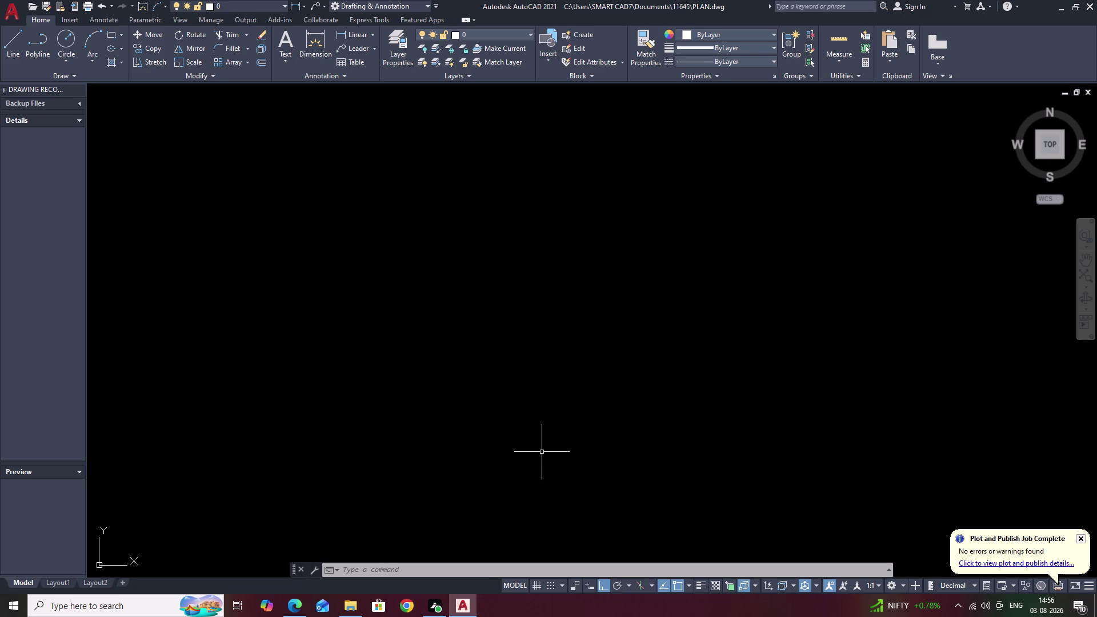
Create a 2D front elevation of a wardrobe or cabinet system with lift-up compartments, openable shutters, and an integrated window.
Dismiss the plot settings and draw a 5140-long horizontal top line.
key(space)
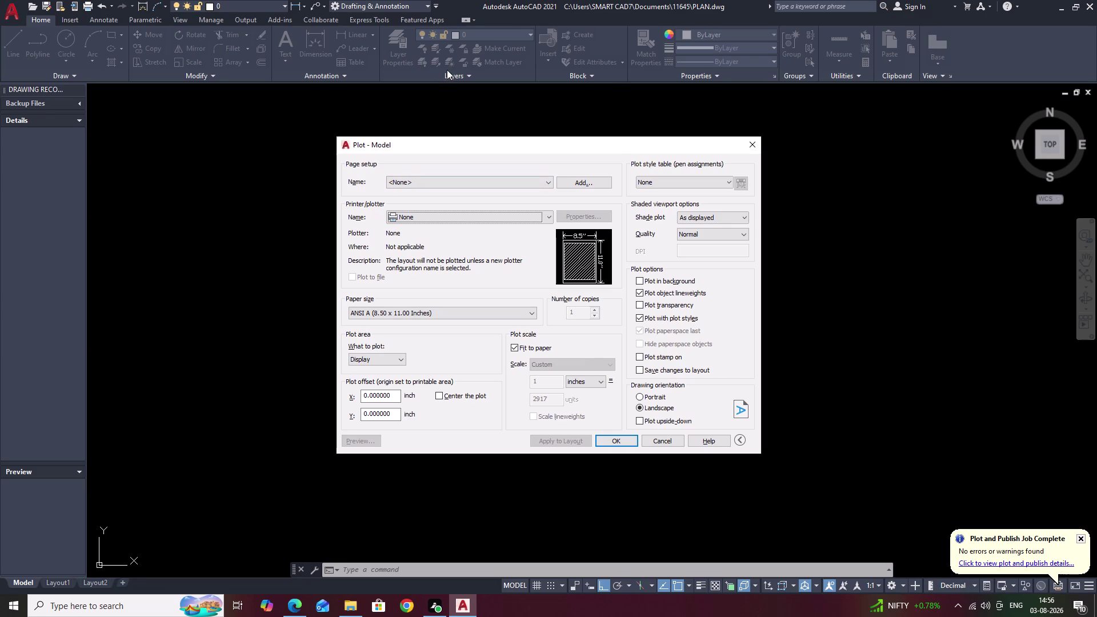
click(752, 149)
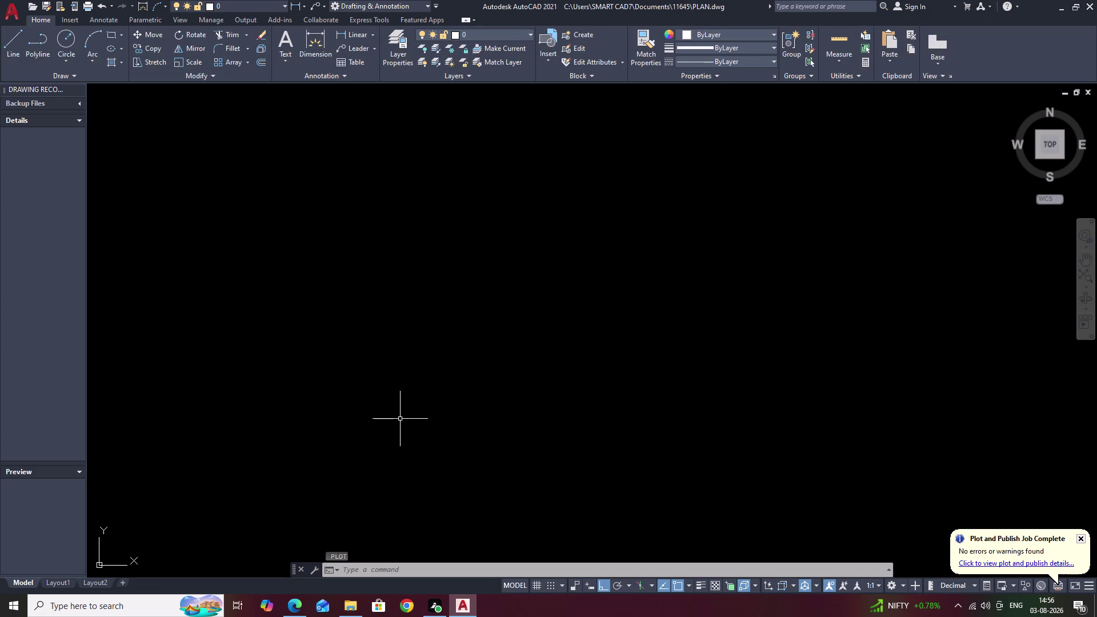
key(l)
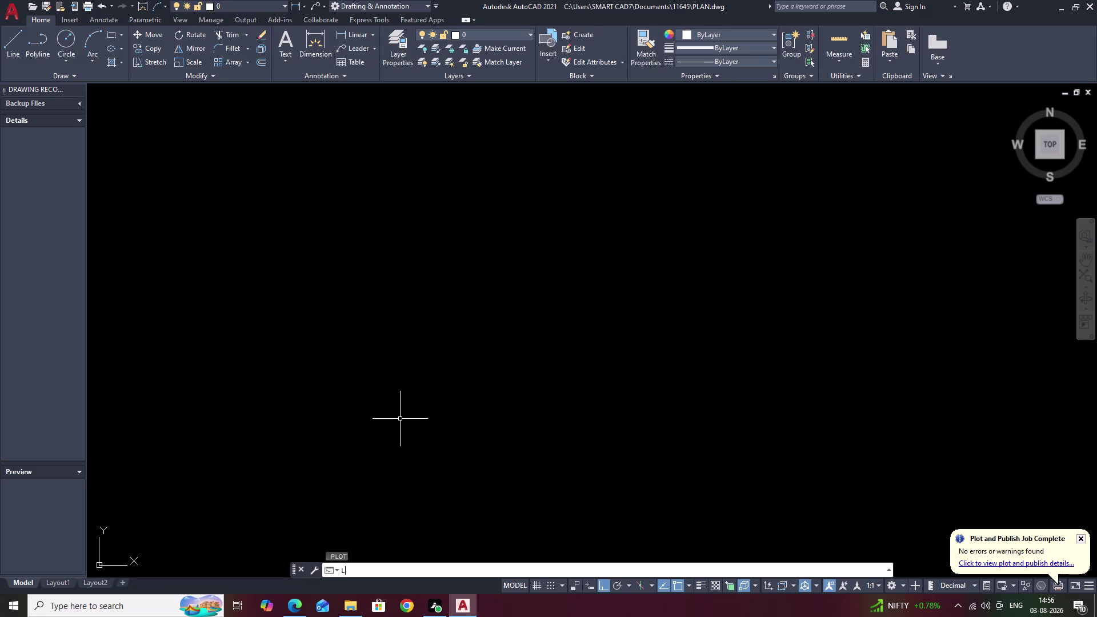
key(space)
click(374, 226)
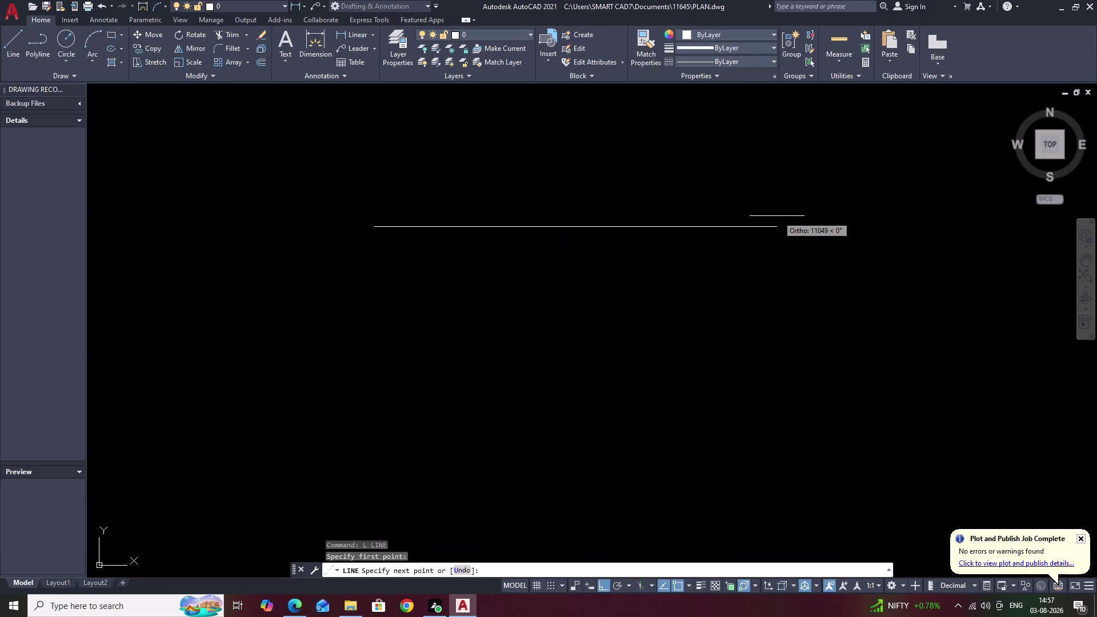
key(5)
text(1)
text(4)
key(0)
key(space)
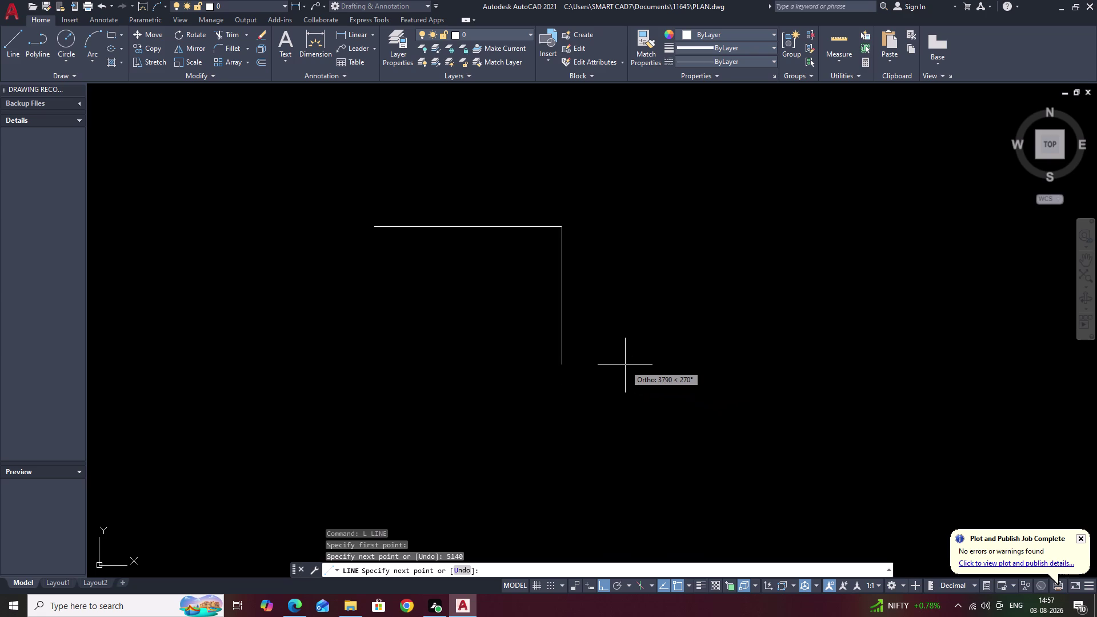
key(Escape)
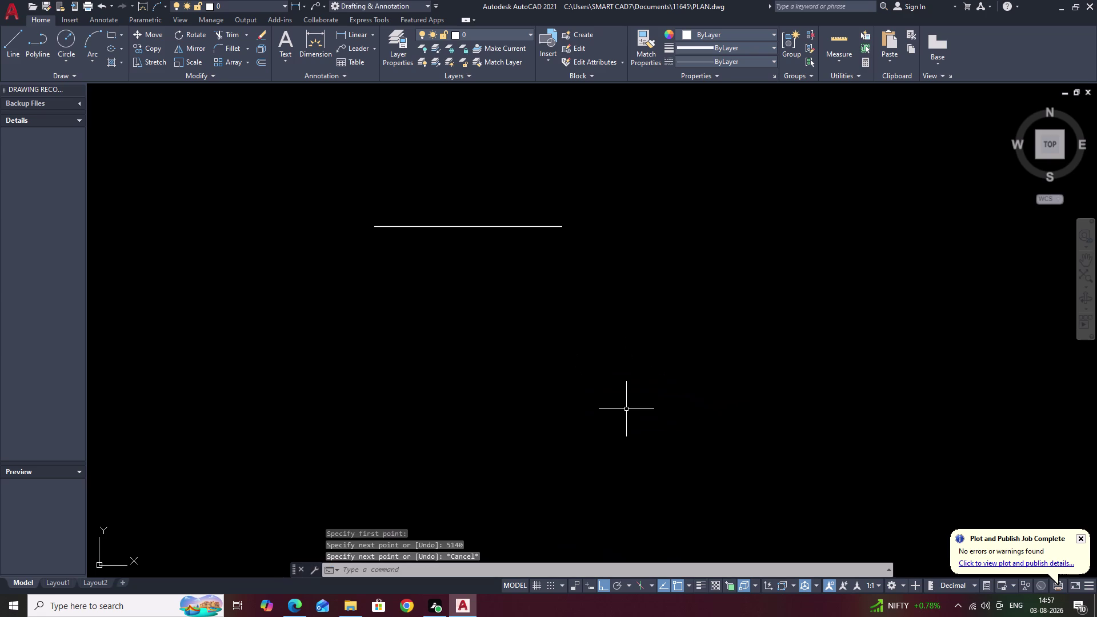
middle_drag(448, 280, 596, 357)
scroll(up, 3)
middle_drag(597, 324, 630, 269)
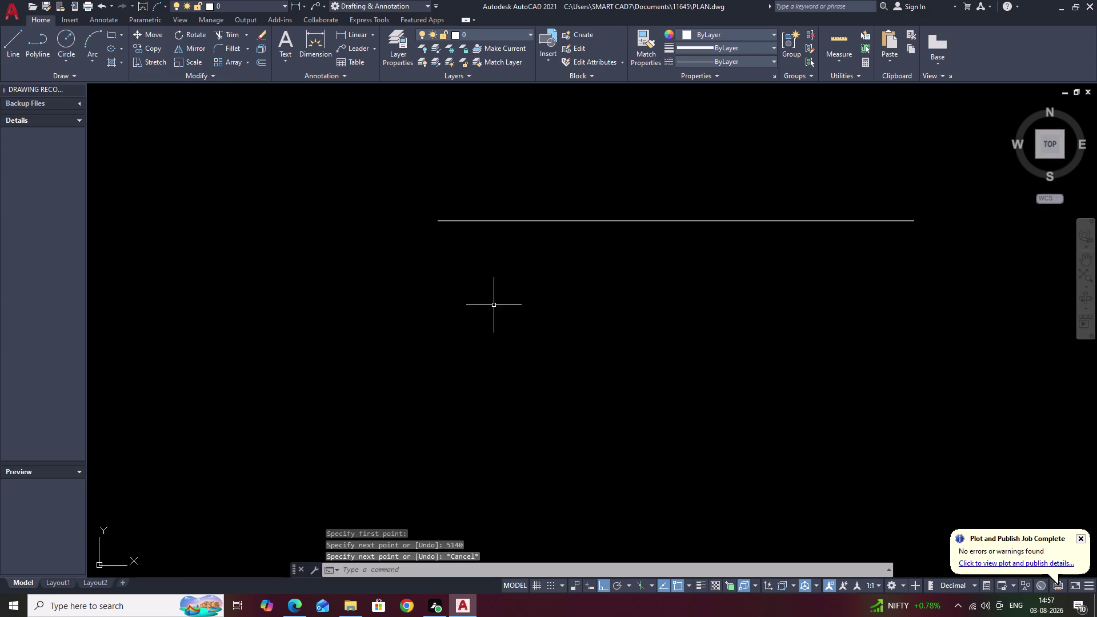
Place vertical construction lines at the left and right ends of the top line.
text(XL)
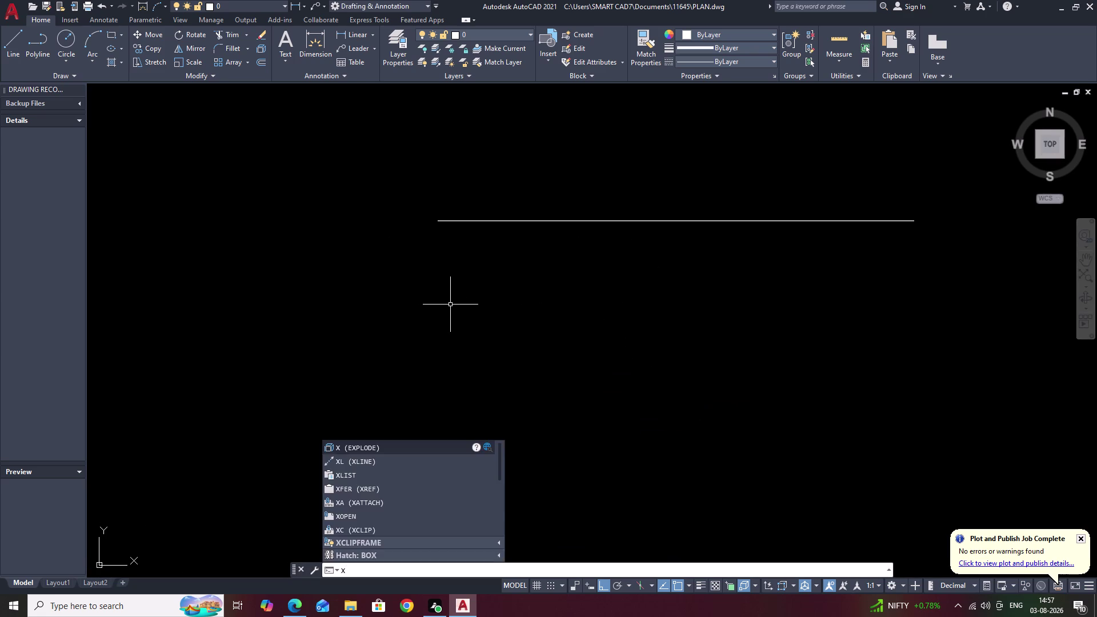
key(space)
key(v)
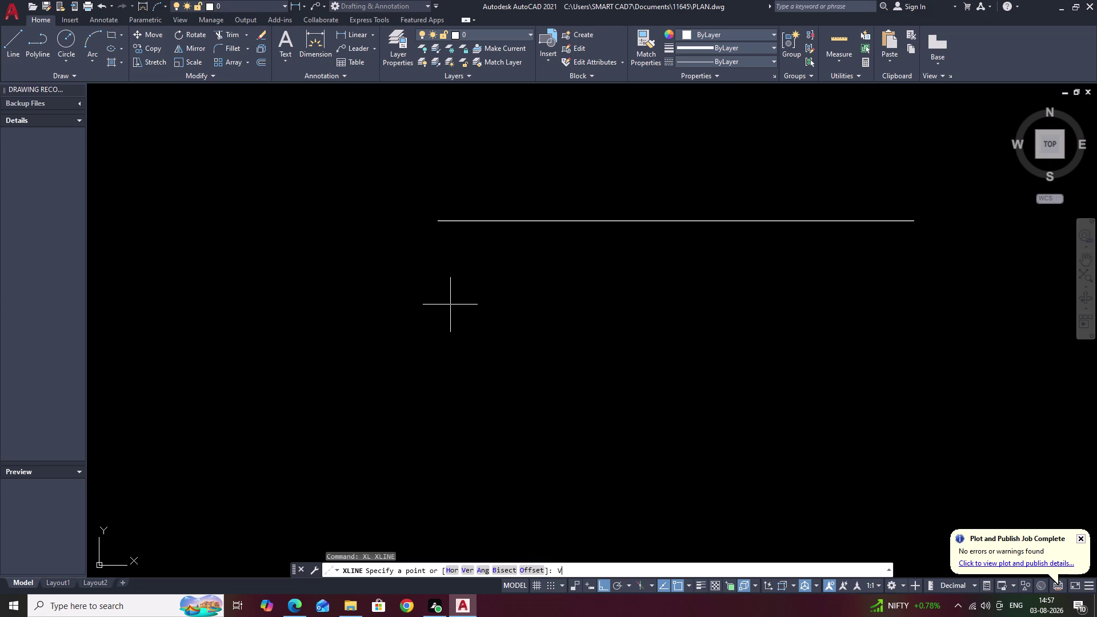
key(space)
click(439, 221)
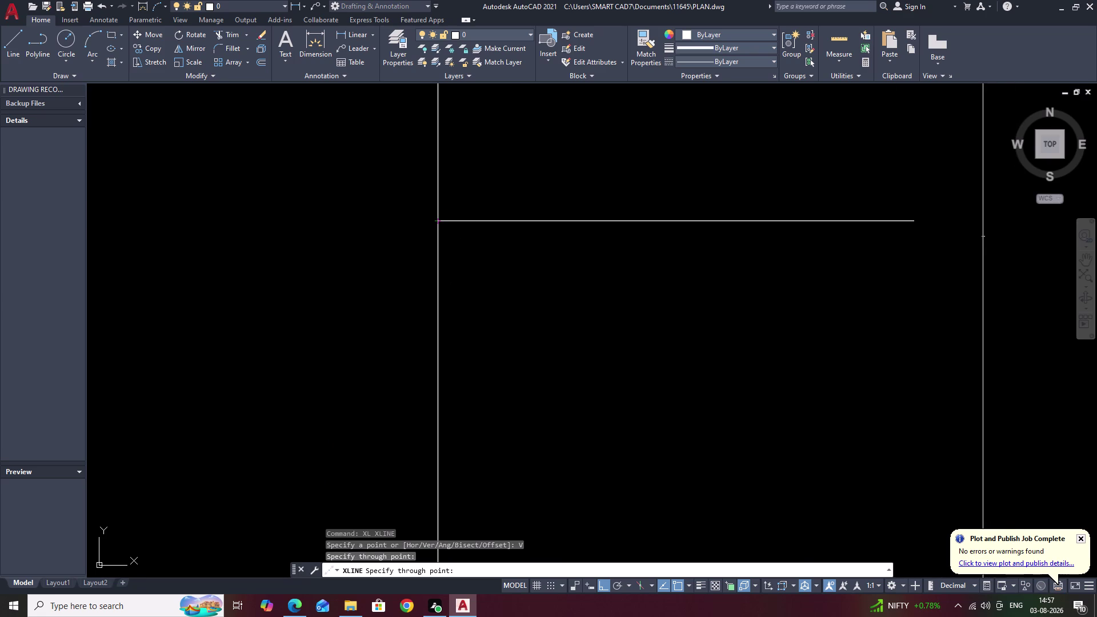
click(915, 222)
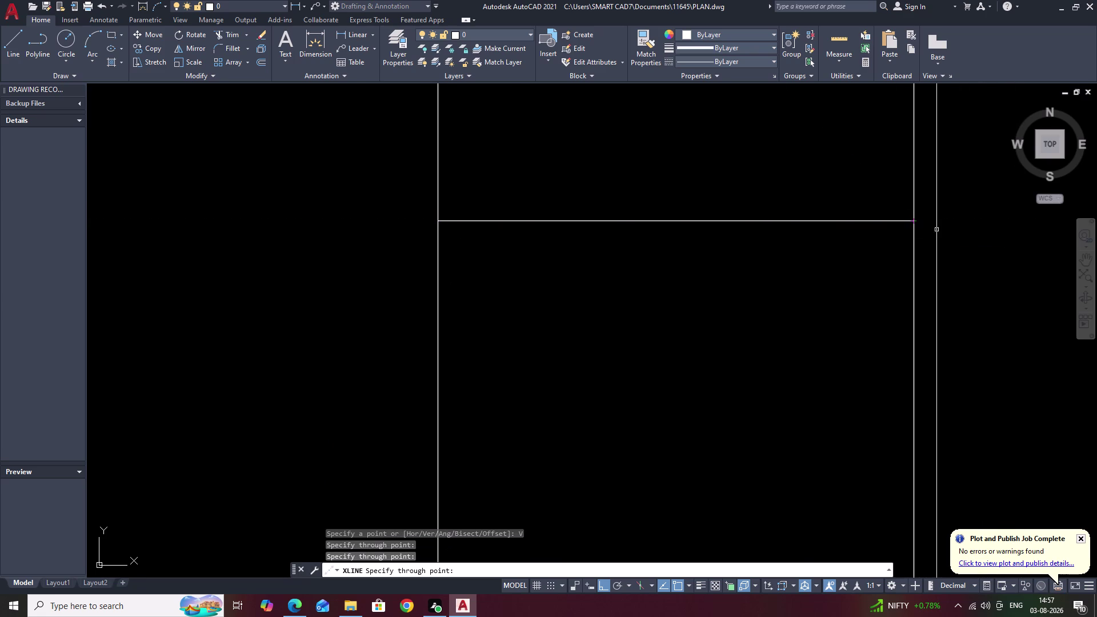
key(grave)
key(Escape)
key(Escape)
key(Escape)
Trim away the construction line parts above the top line.
text(TR)
key(space)
click(987, 184)
drag(984, 182, 971, 179)
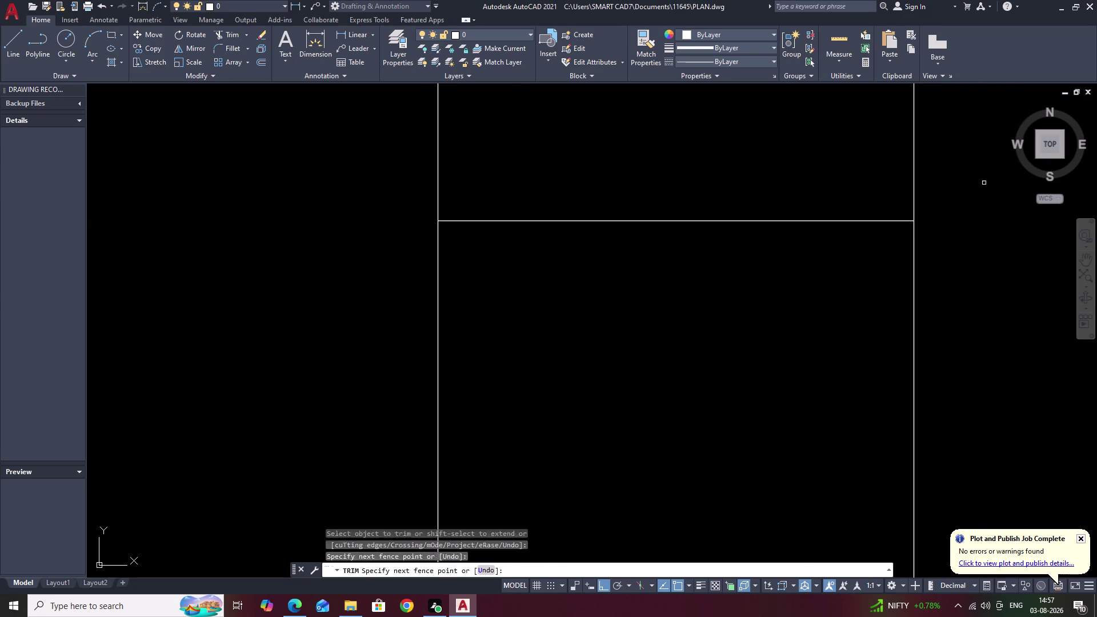
drag(970, 179, 513, 196)
drag(321, 169, 1006, 170)
scroll(down, 3)
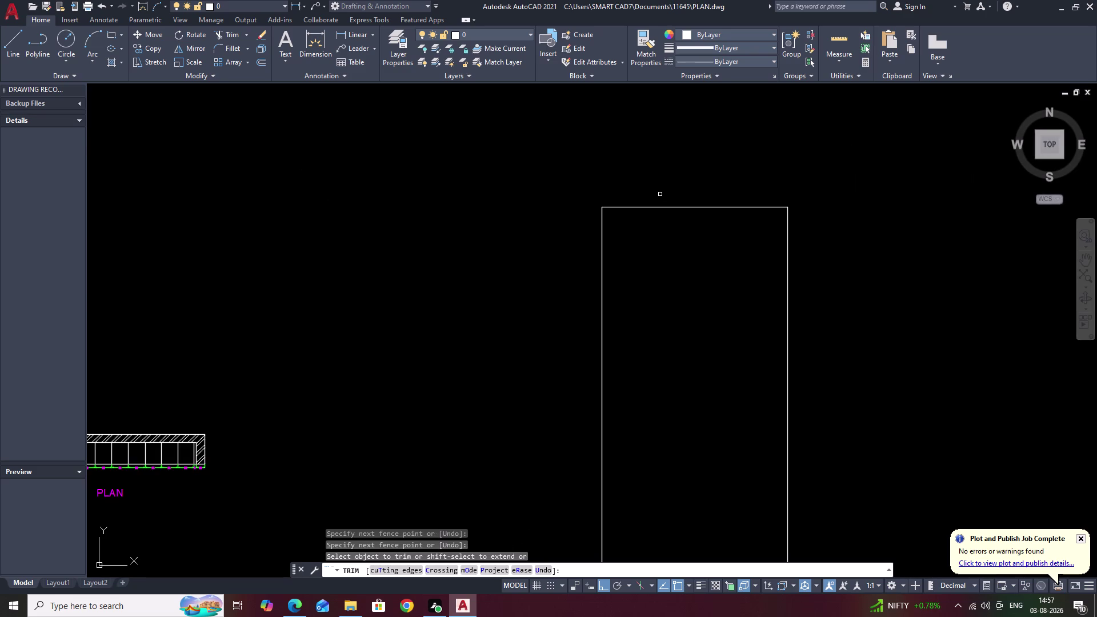
middle_drag(660, 195, 728, 160)
scroll(up, 3)
middle_drag(662, 201, 802, 218)
middle_drag(794, 221, 773, 285)
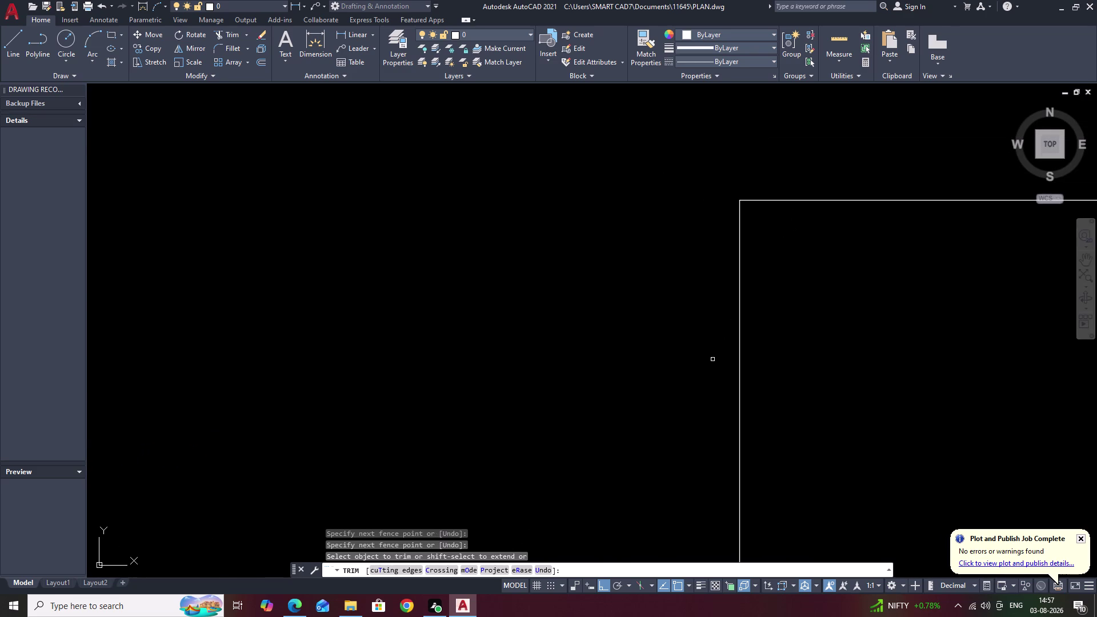
key(Escape)
Add a horizontal construction line below to close the bottom of the outline.
key(o)
scroll(down, 3)
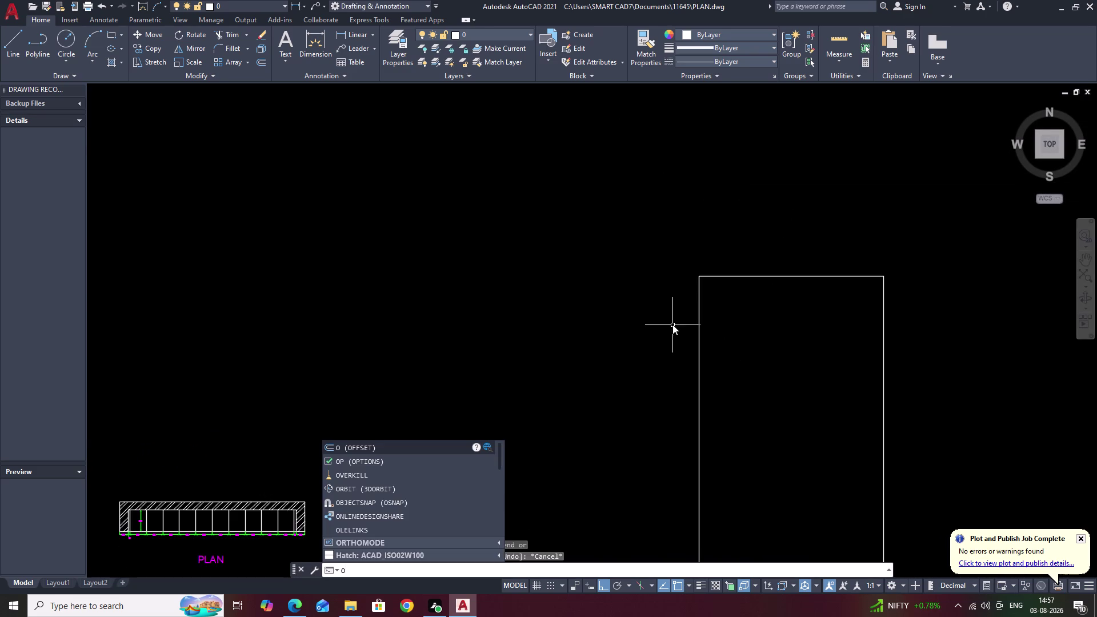
middle_drag(806, 362, 751, 294)
key(Escape)
scroll(up, 3)
middle_drag(747, 363, 745, 359)
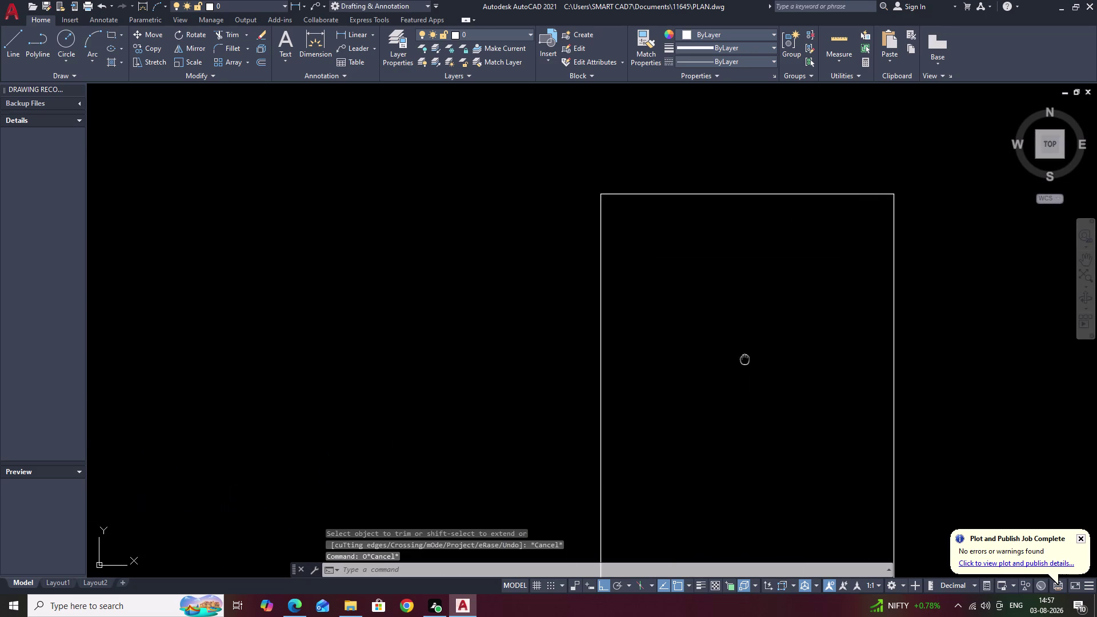
middle_drag(745, 359, 695, 288)
key(x)
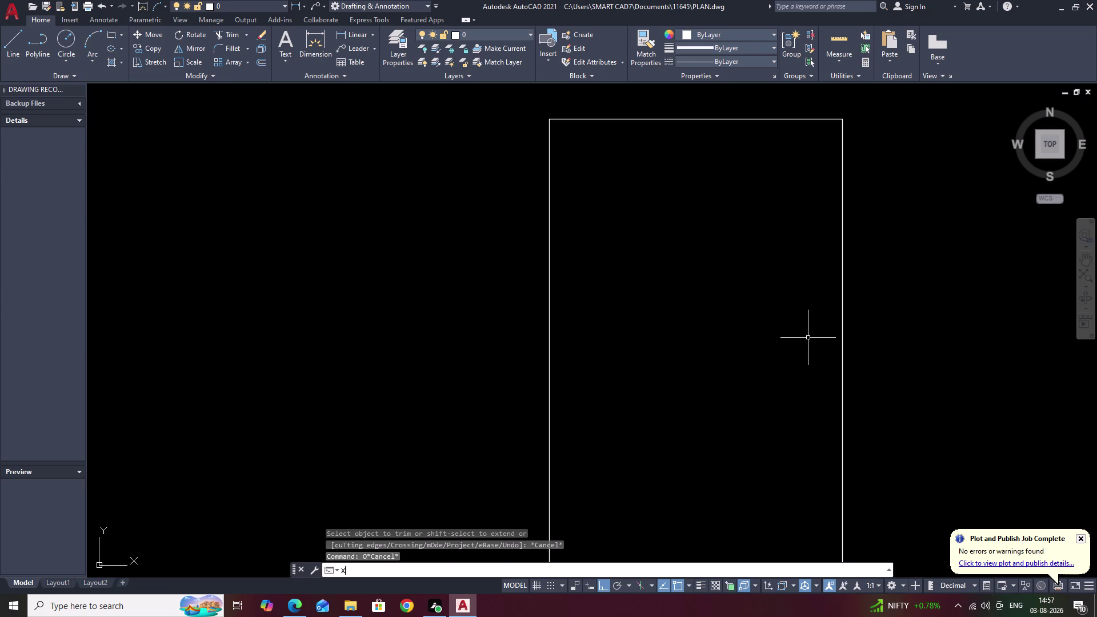
text(L H)
key(space)
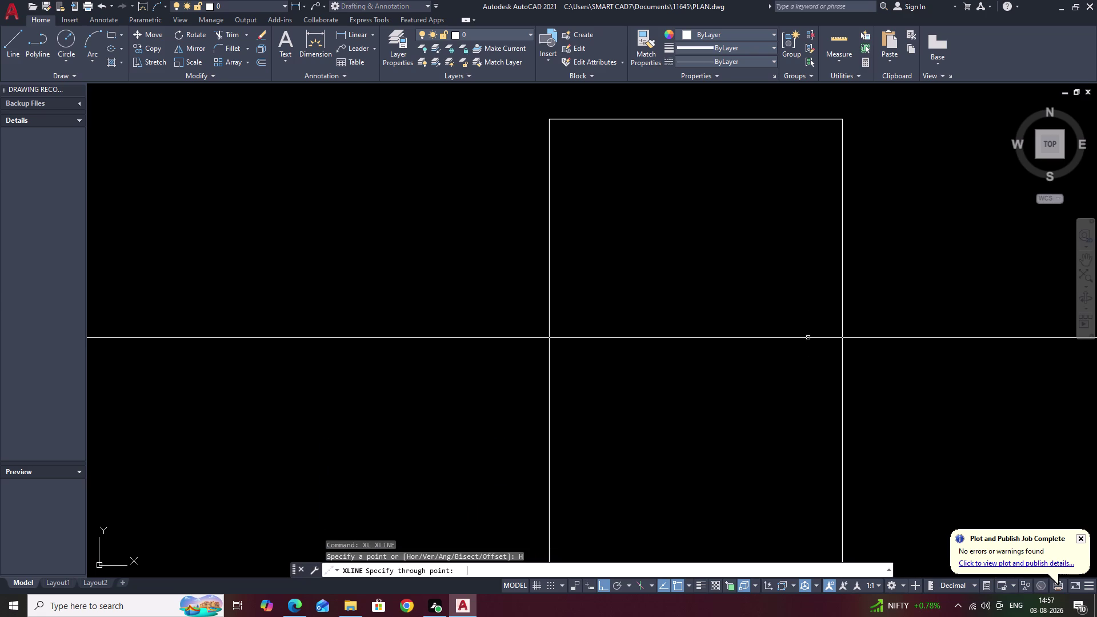
click(749, 480)
key(Escape)
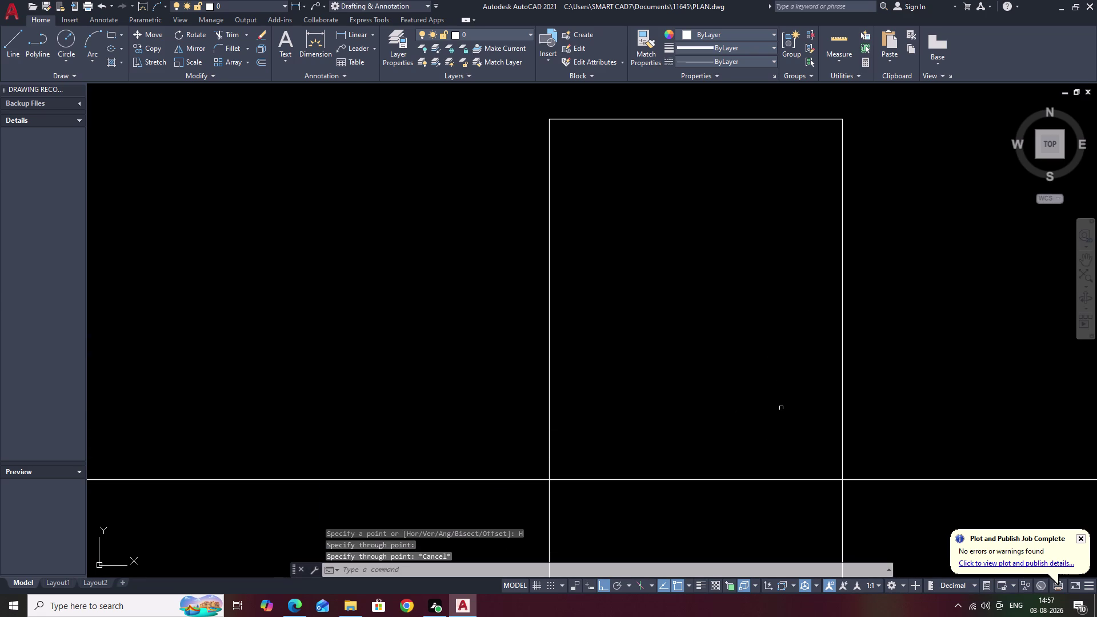
Trim the overhanging ends below the bottom line to leave a closed rectangle.
text(TR)
key(space)
drag(937, 503, 810, 510)
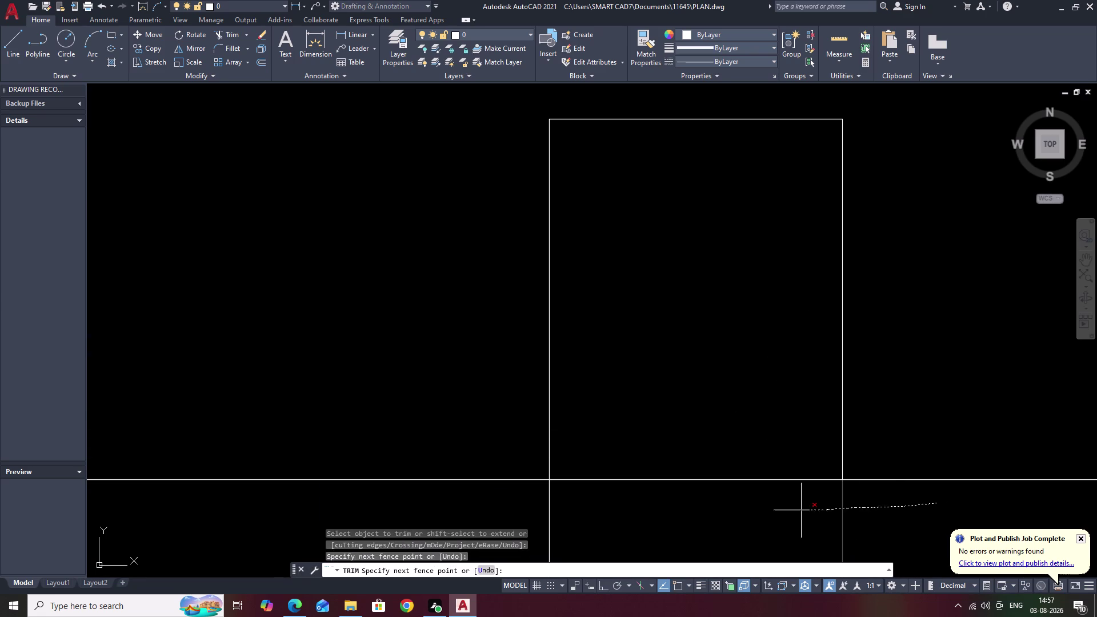
drag(809, 511, 682, 501)
drag(637, 497, 620, 496)
drag(1045, 416, 975, 496)
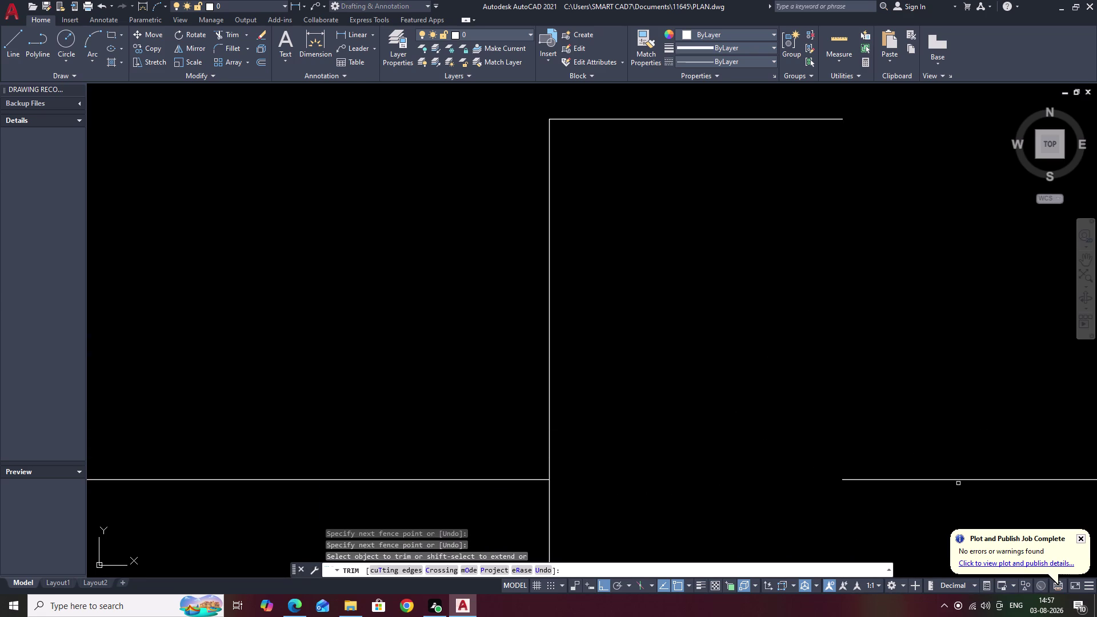
key(ctrl+z)
drag(936, 414, 868, 522)
drag(852, 523, 841, 522)
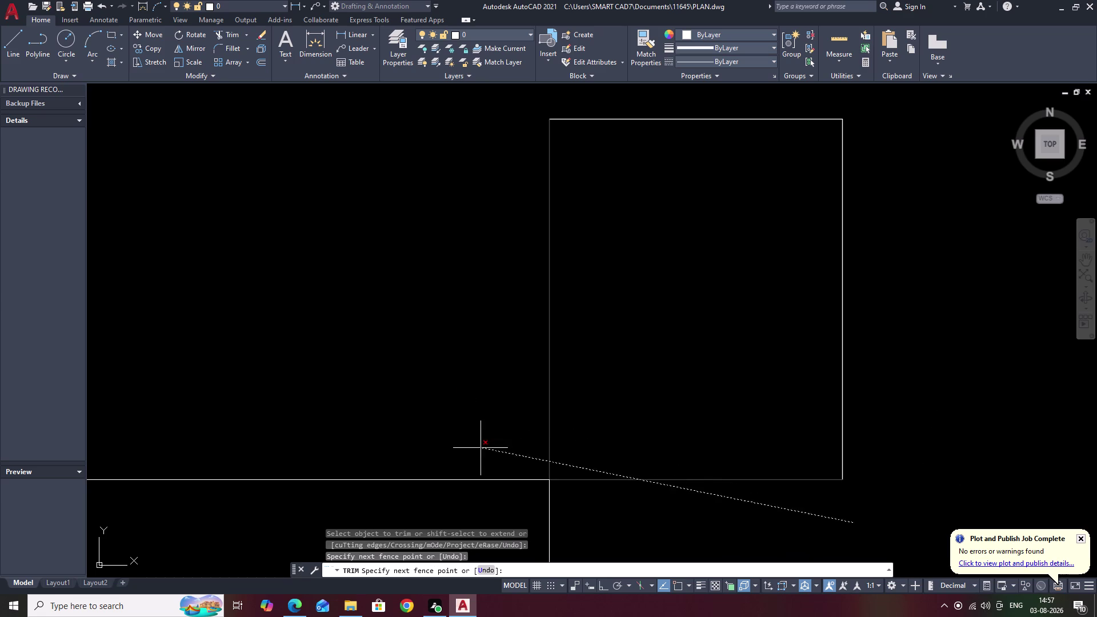
click(901, 508)
drag(330, 366, 632, 546)
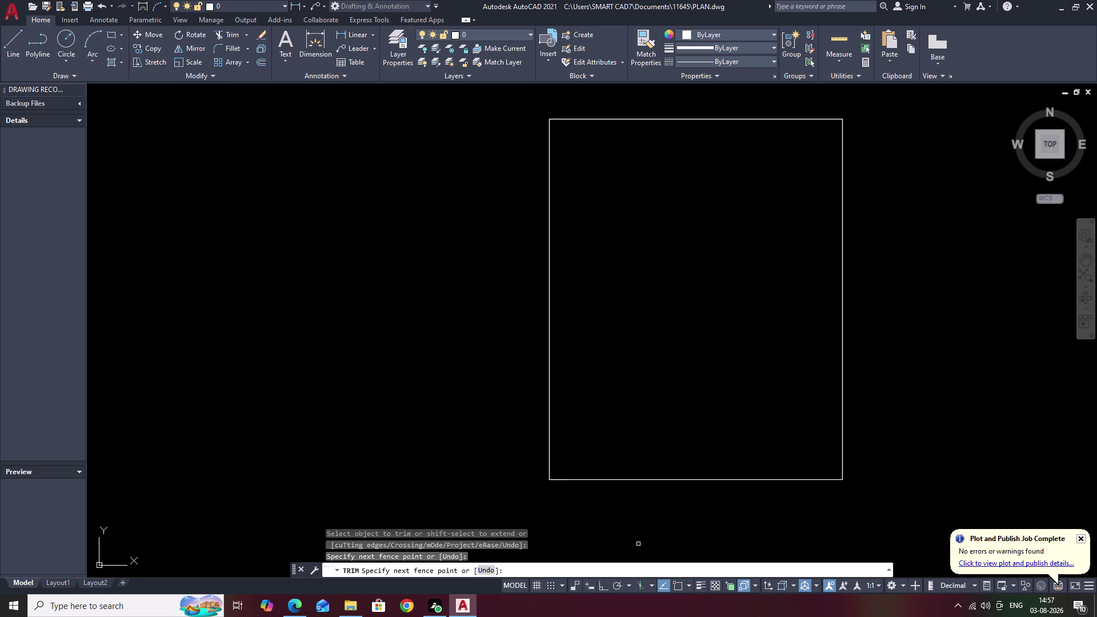
scroll(down, 3)
key(Escape)
scroll(up, 3)
middle_drag(658, 313, 715, 312)
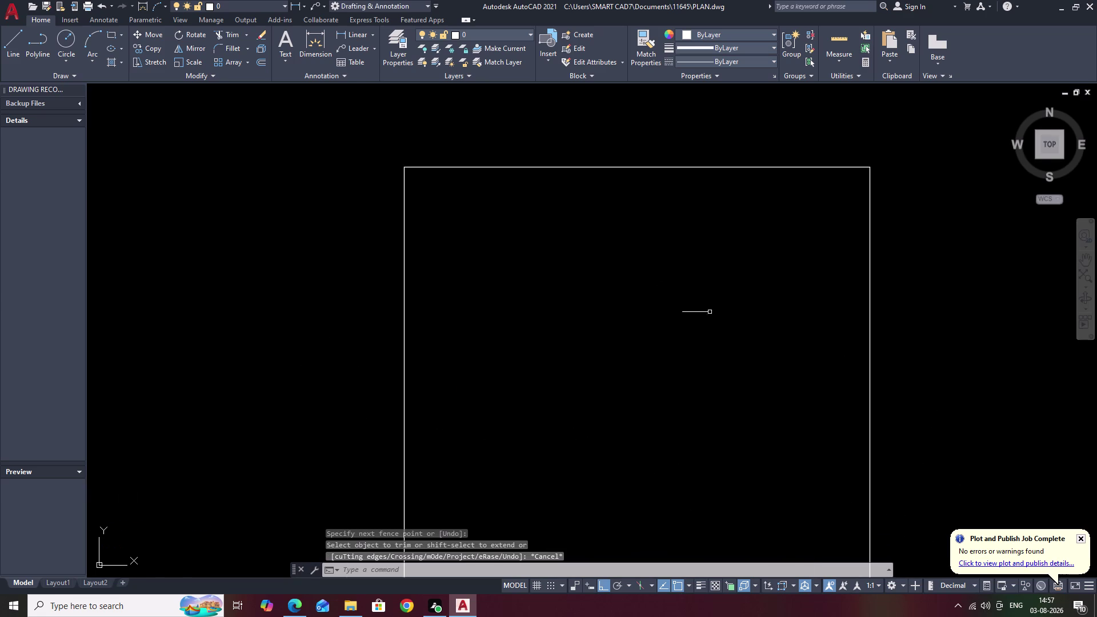
middle_drag(658, 287, 675, 399)
middle_drag(555, 312, 619, 376)
key(Escape)
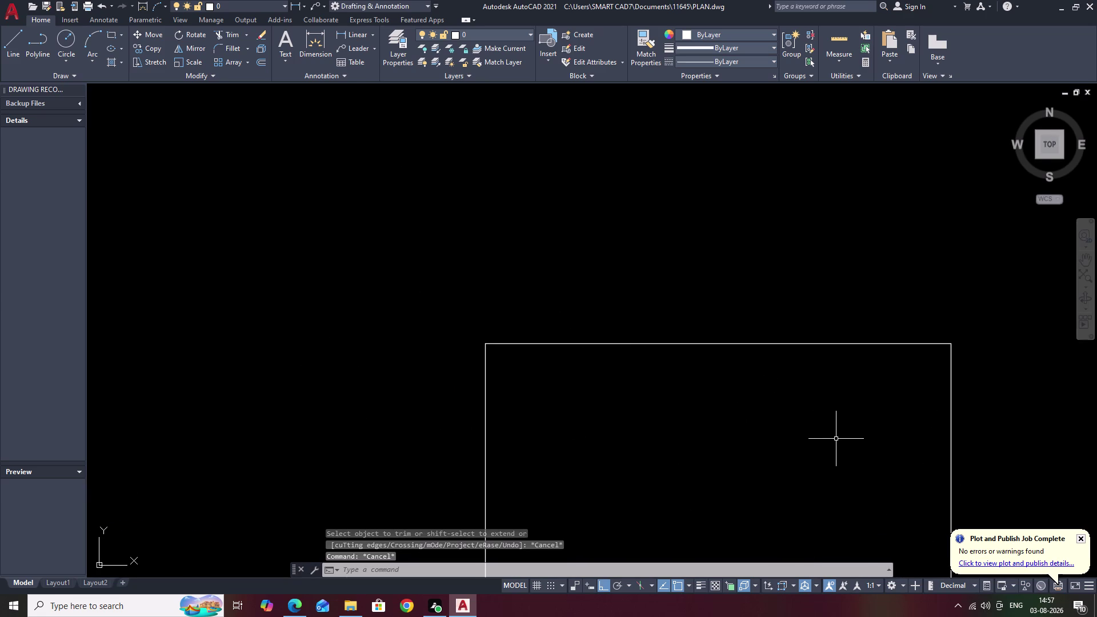
key(o)
key(space)
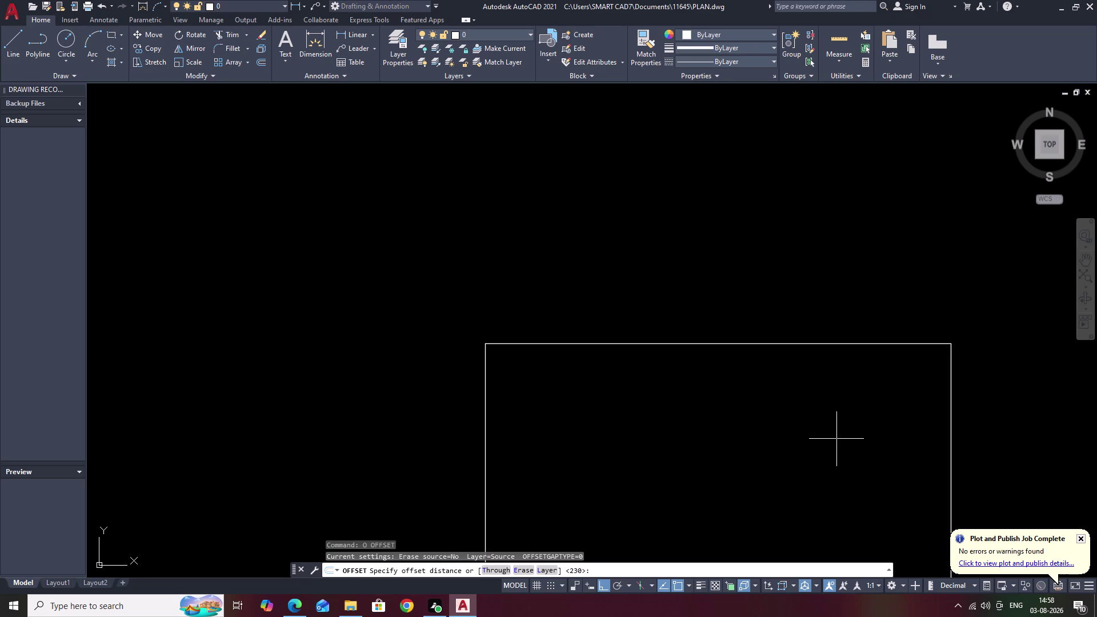
Offset the rectangle's right and left sides outward by 50.
text(50)
key(space)
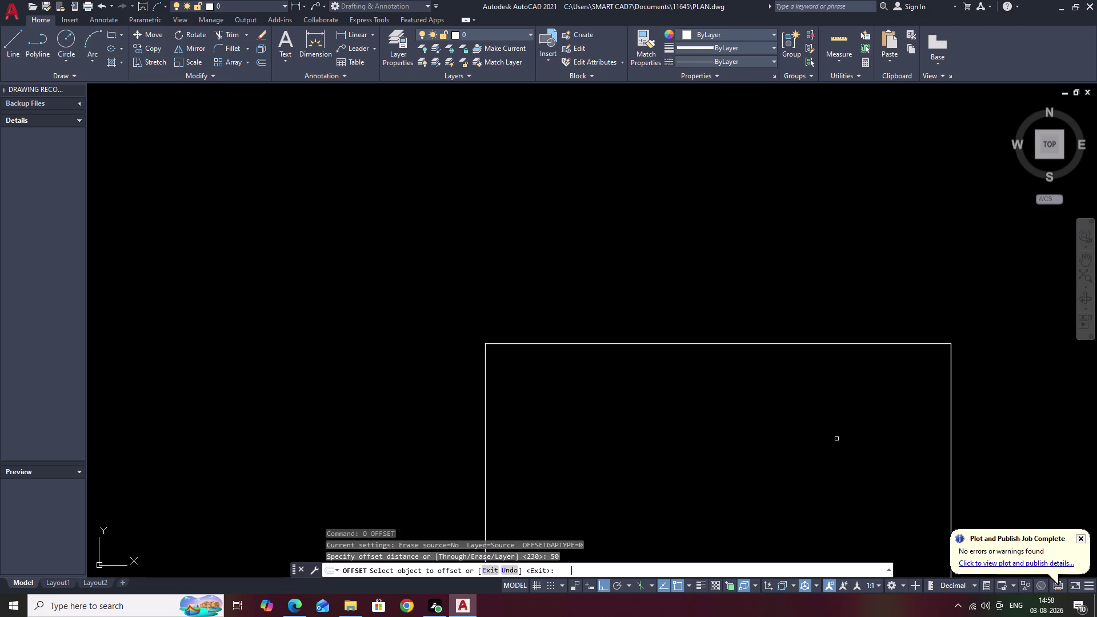
click(951, 395)
click(1026, 405)
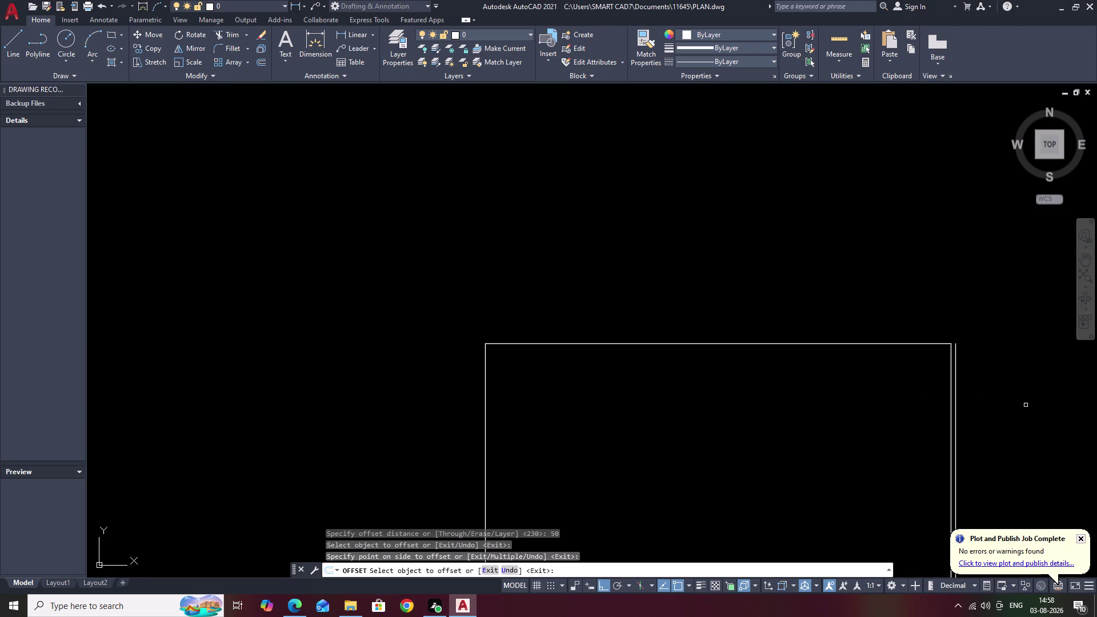
click(485, 391)
click(392, 393)
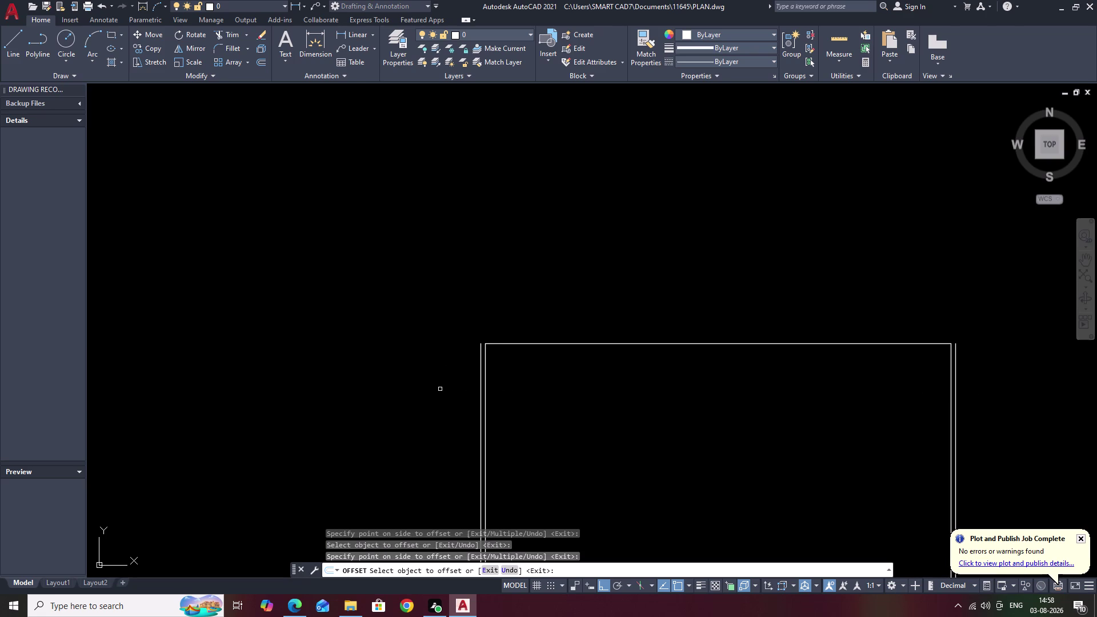
key(space)
Offset the rectangle's right and left sides outward by 230.
key(space)
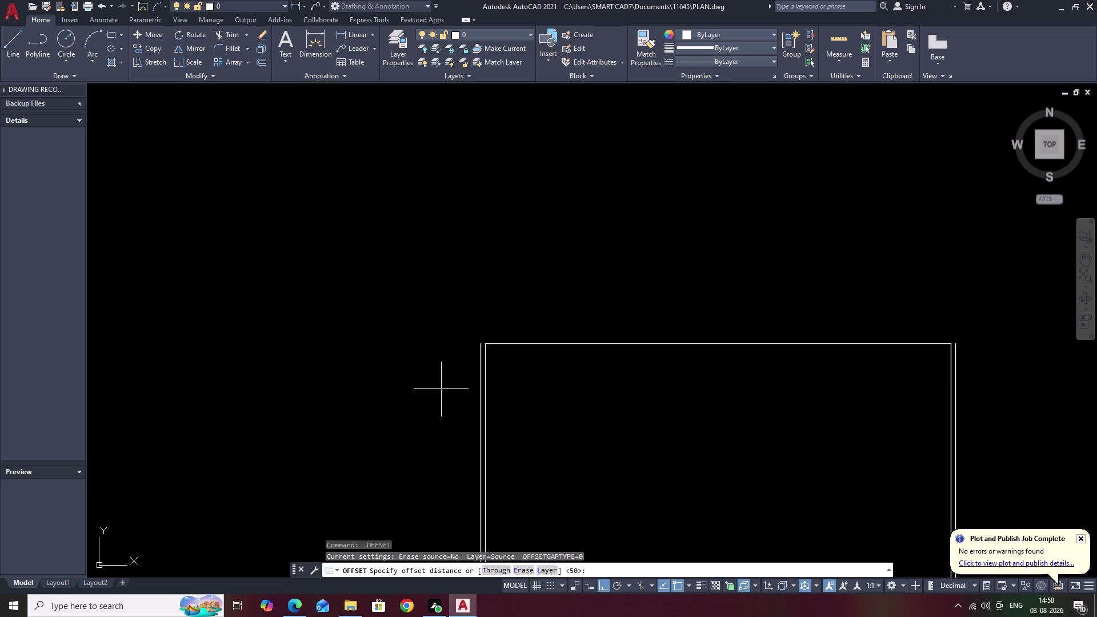
text(23)
text(0)
key(space)
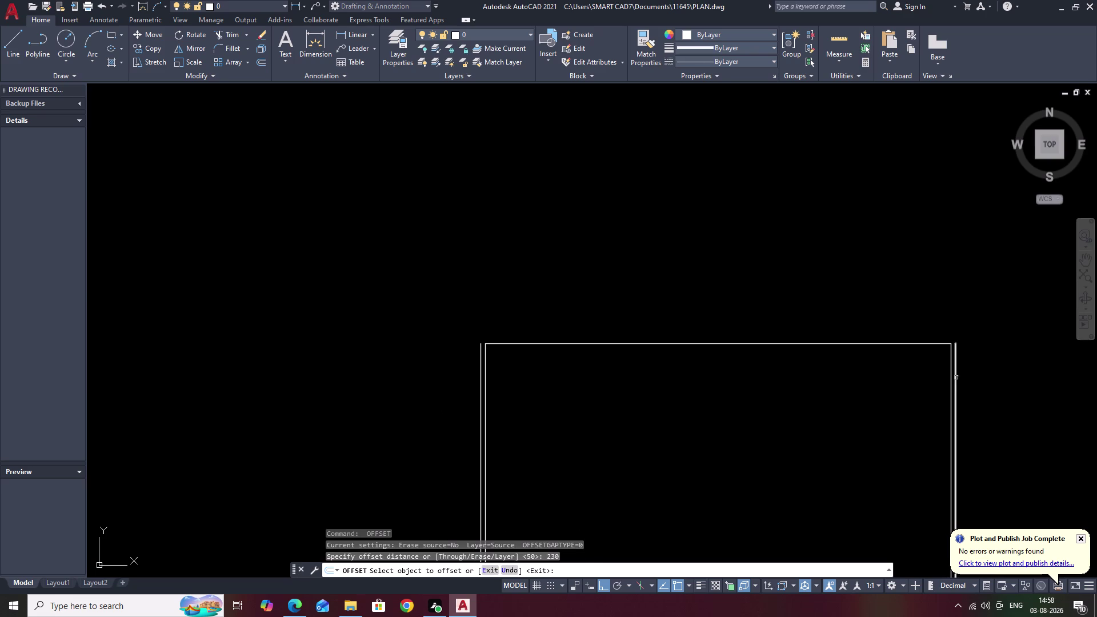
click(956, 377)
click(1086, 402)
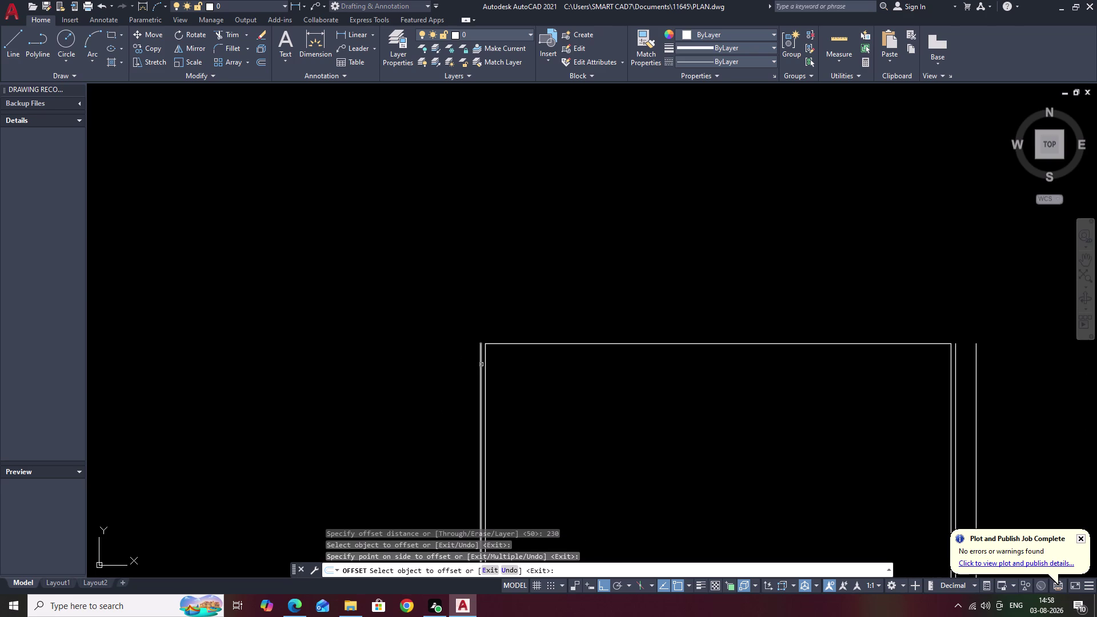
click(480, 364)
click(412, 368)
scroll(down, 3)
middle_drag(523, 426, 537, 398)
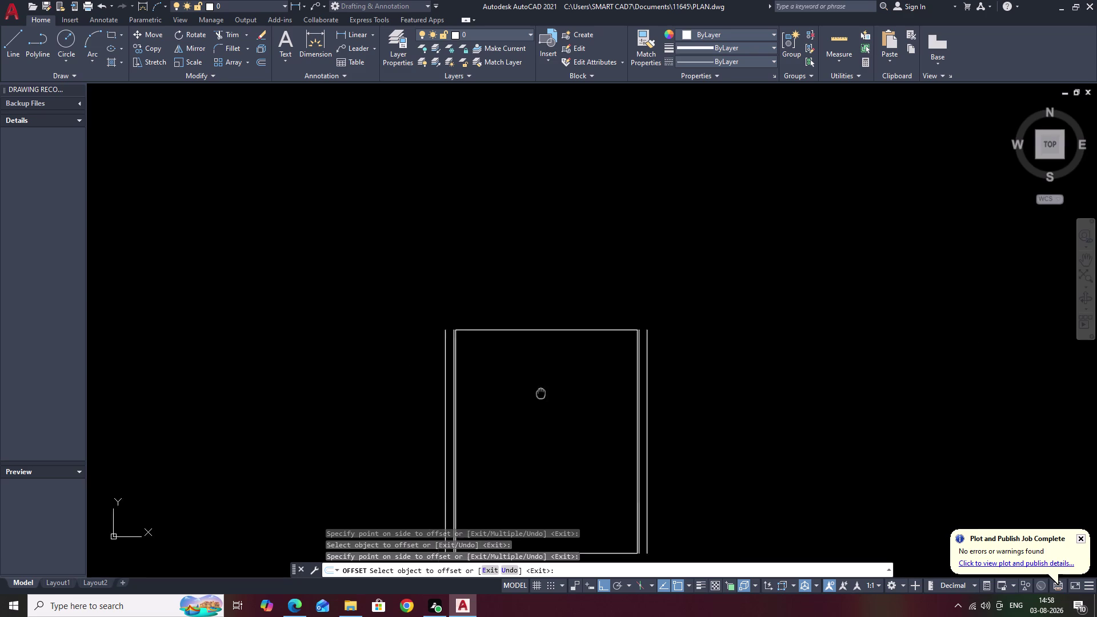
middle_drag(538, 397, 544, 389)
middle_drag(528, 381, 555, 414)
middle_click(580, 432)
middle_drag(519, 385, 556, 436)
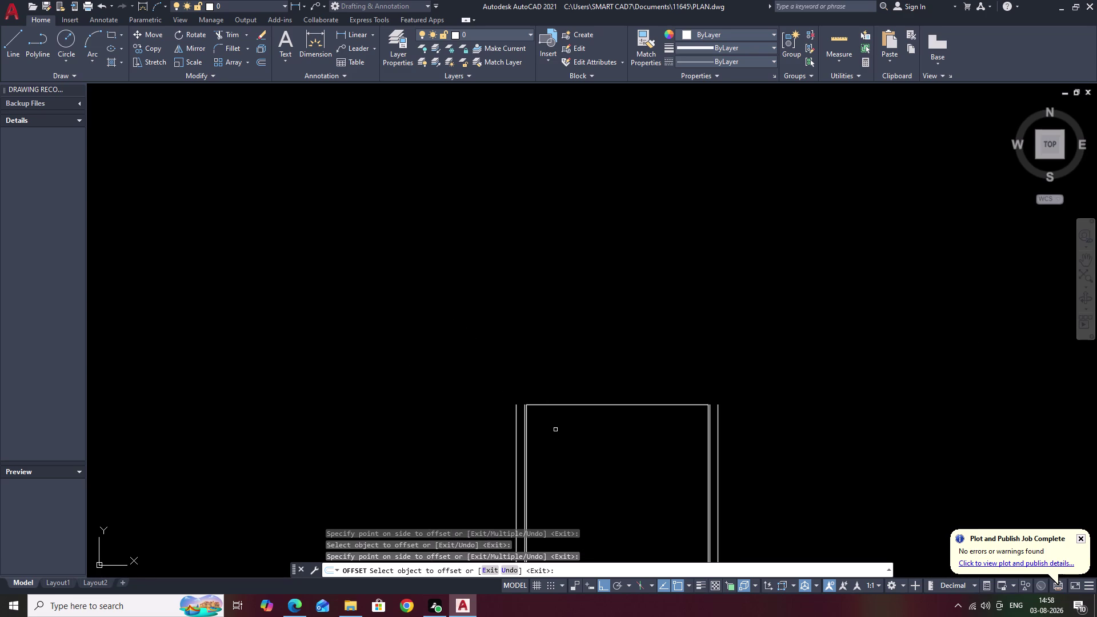
scroll(up, 3)
middle_drag(554, 425, 602, 424)
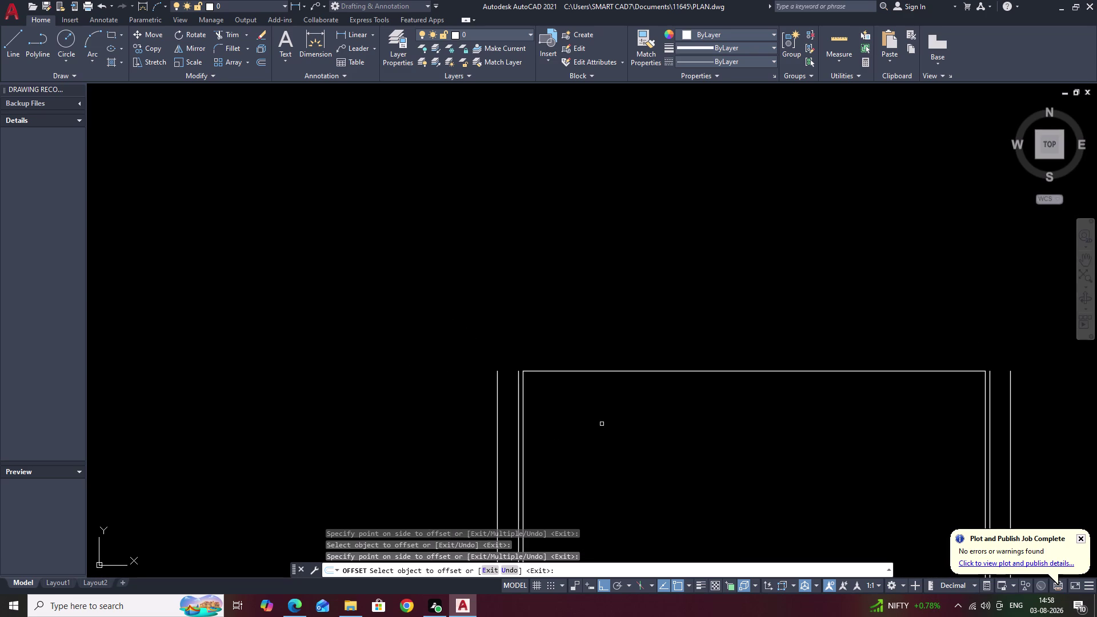
key(Escape)
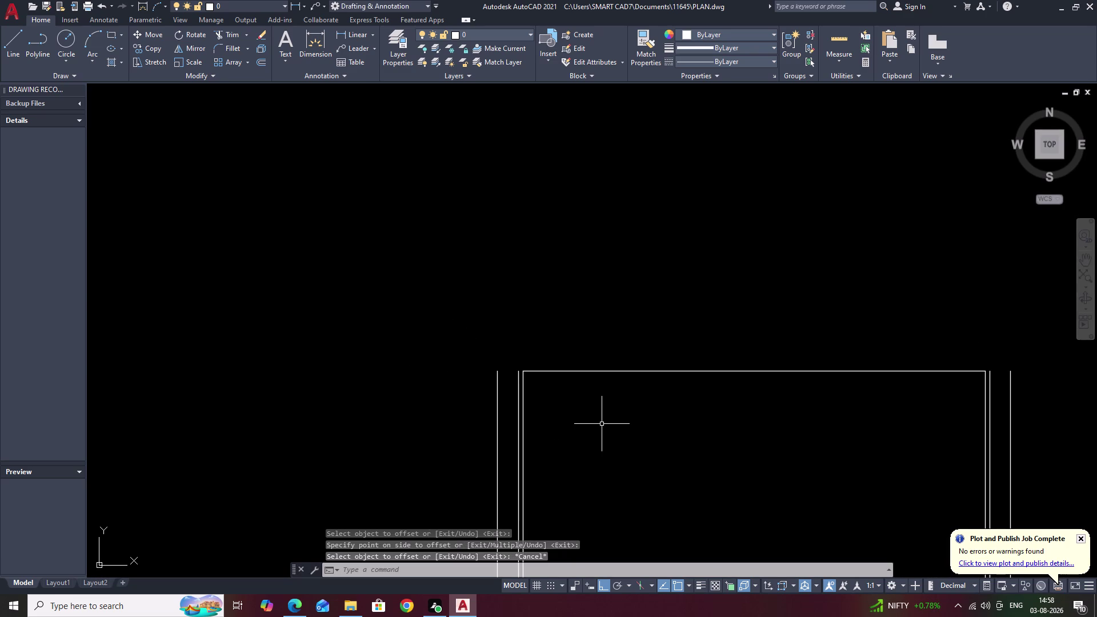
Extend the top edge to the outer offset lines on both sides.
text(EX)
key(space)
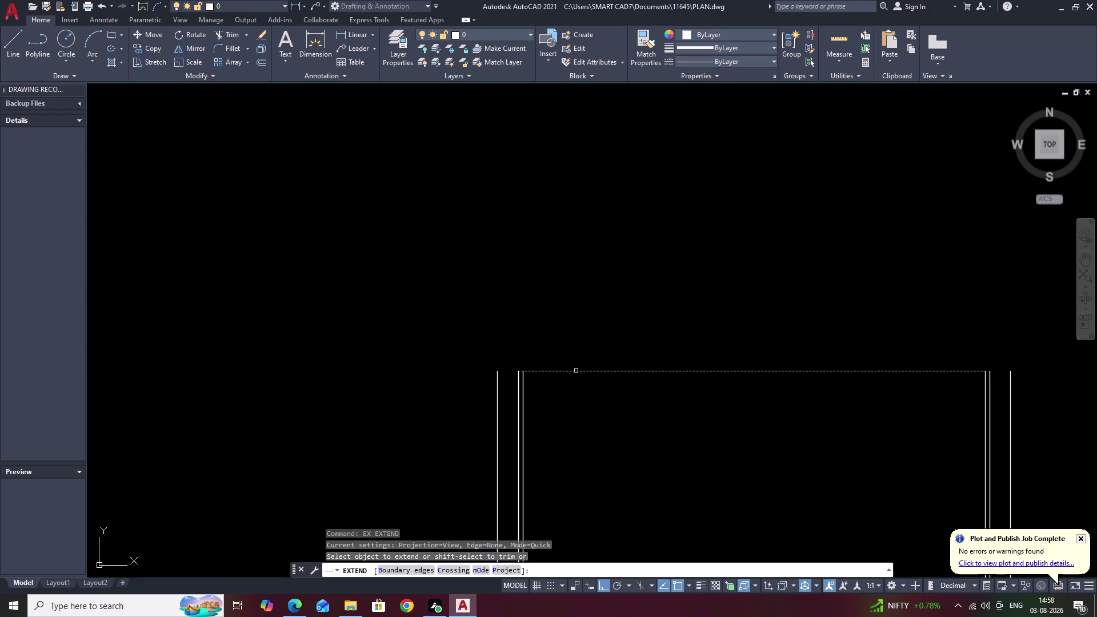
click(576, 371)
click(545, 370)
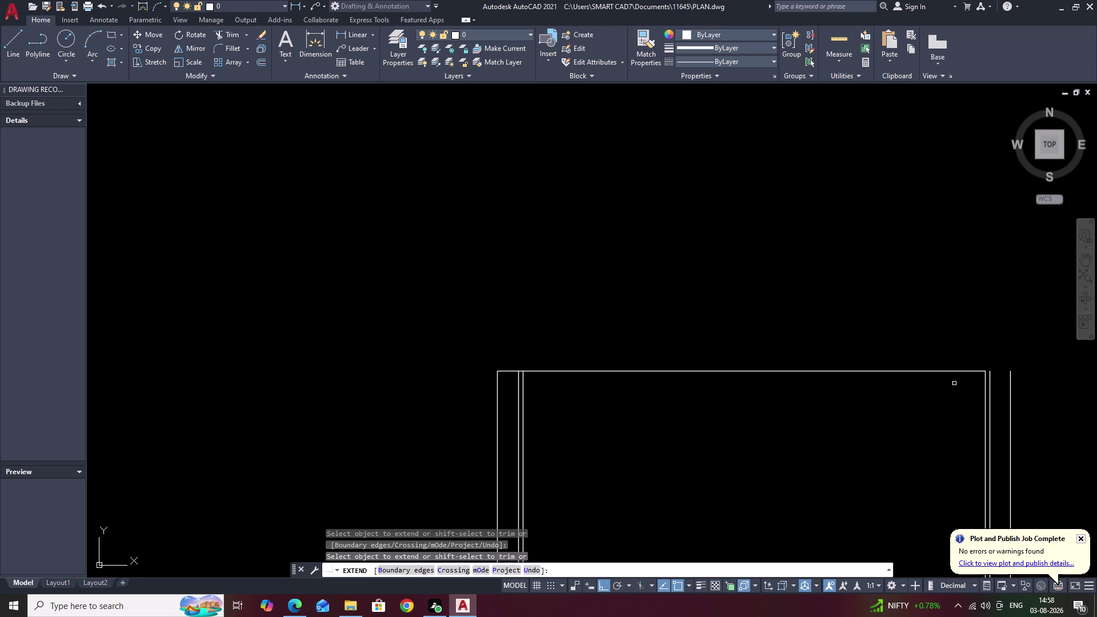
double_click(957, 372)
click(964, 370)
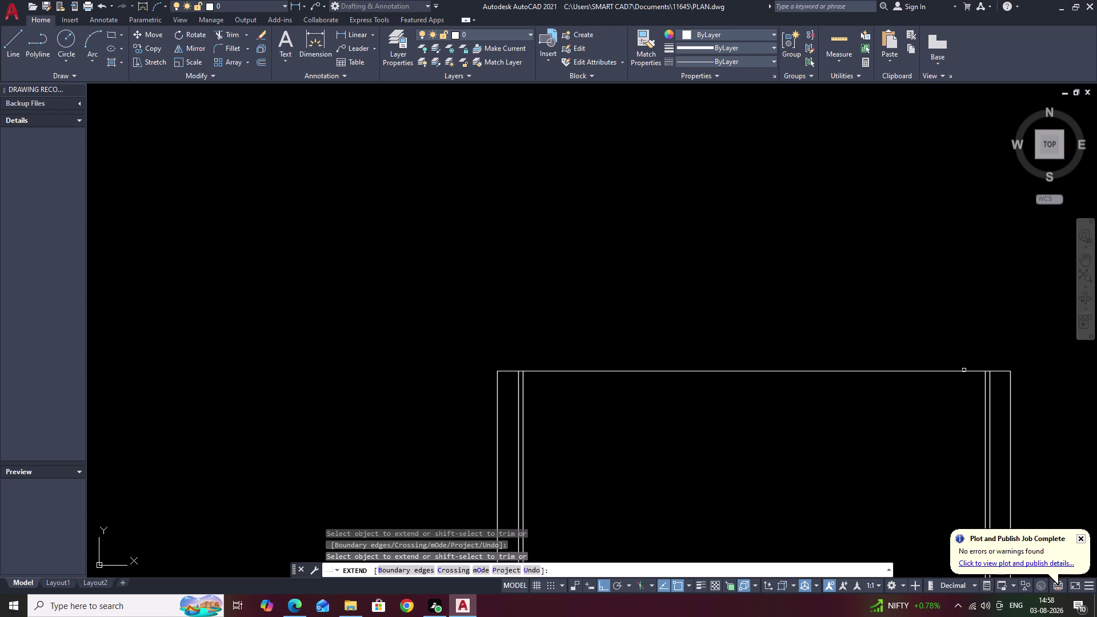
scroll(down, 3)
middle_drag(829, 389, 792, 352)
middle_drag(723, 351, 721, 342)
scroll(up, 3)
middle_drag(751, 360, 592, 270)
middle_drag(602, 279, 511, 252)
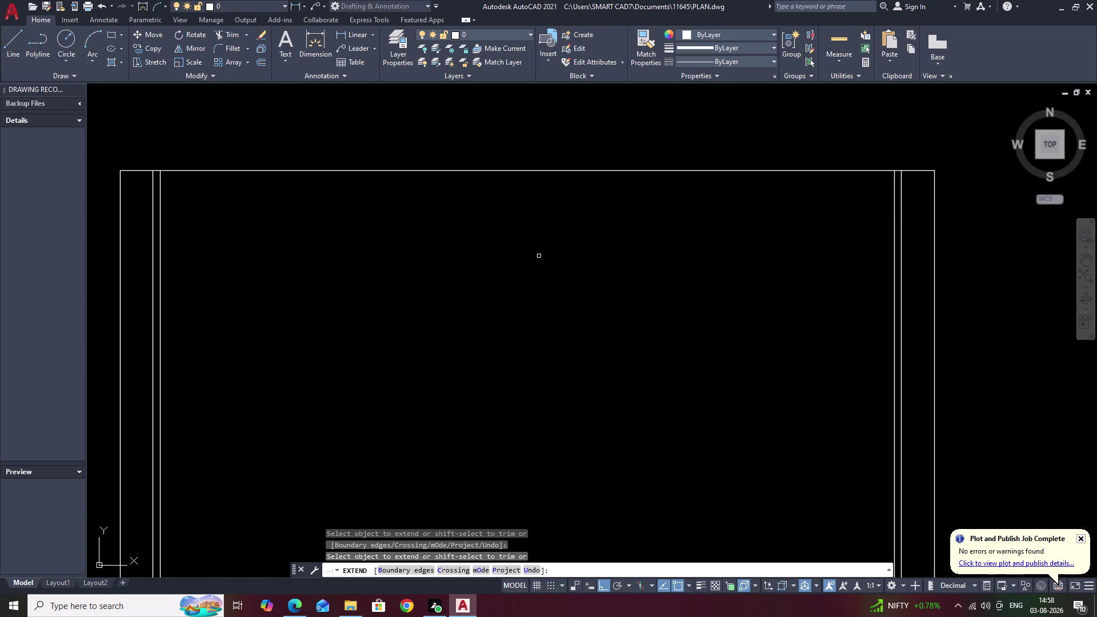
key(Escape)
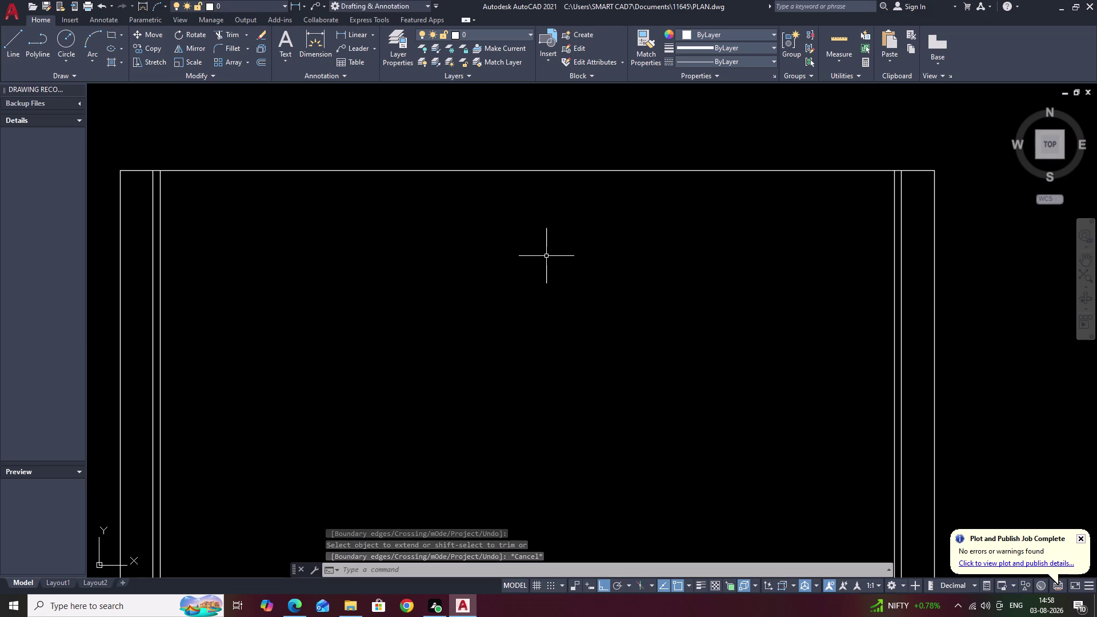
Cancel the stray 95 entry, then offset the top edge 95 units downward.
text(9)
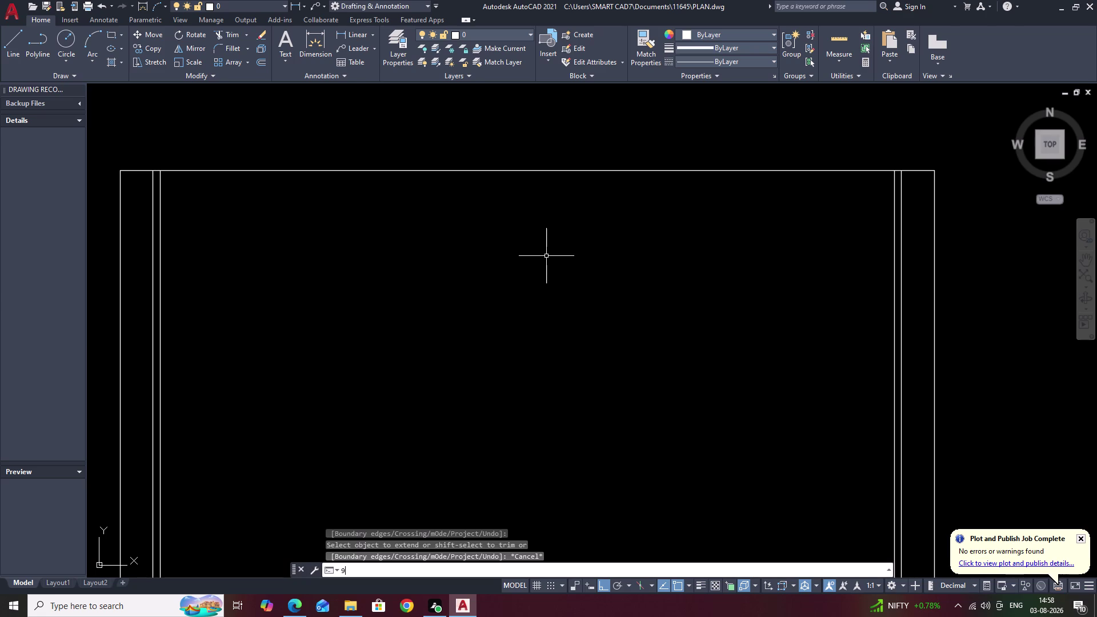
text(5)
key(space)
key(Escape)
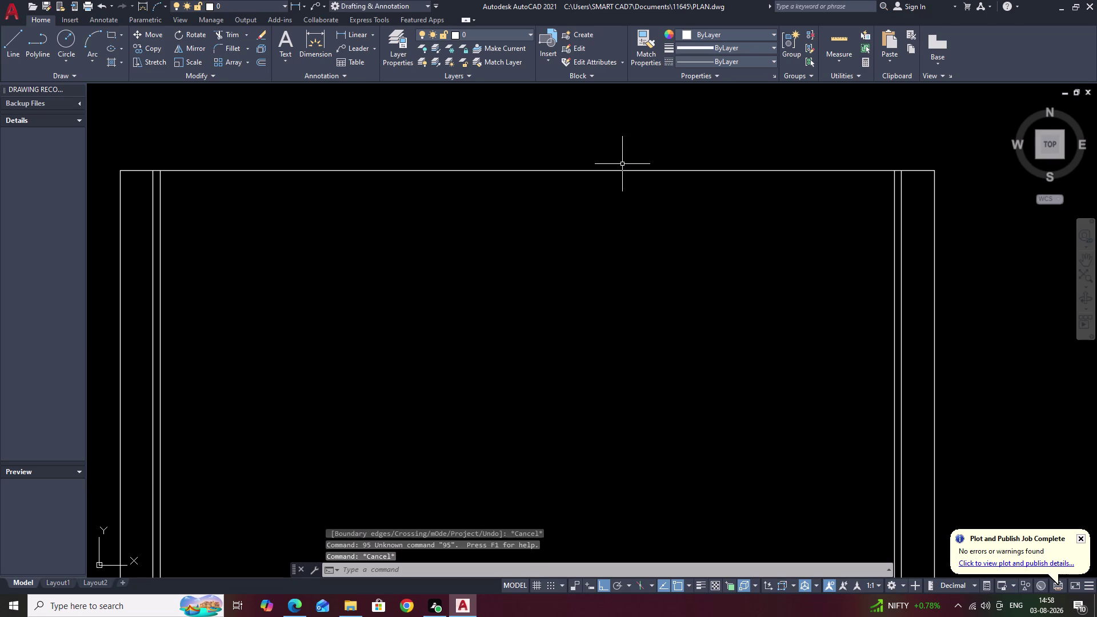
text(O 95)
key(space)
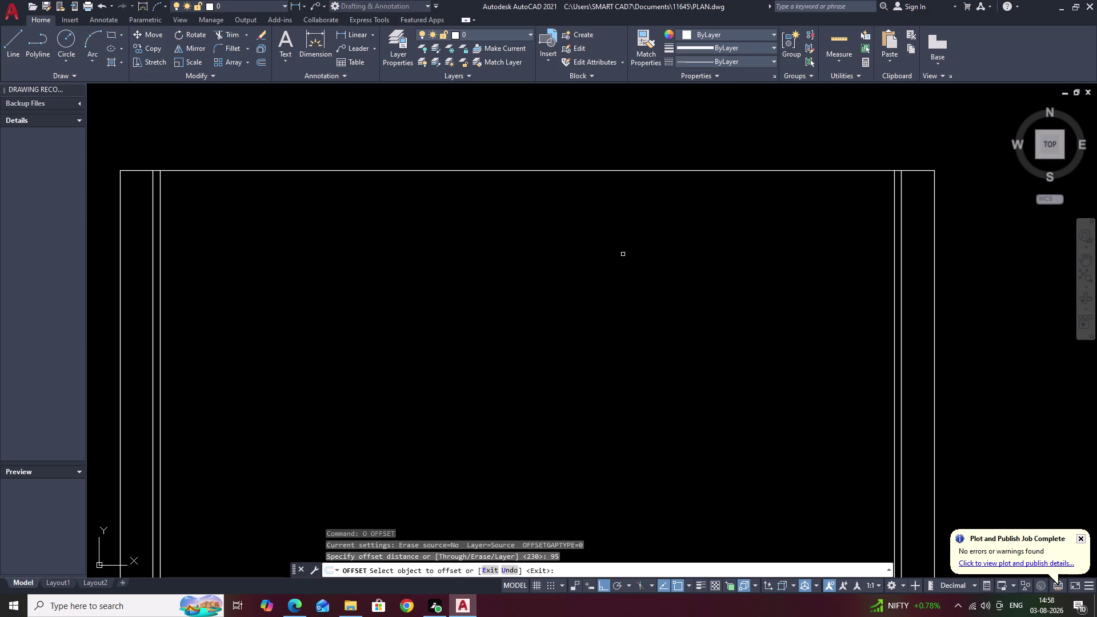
click(637, 171)
click(637, 225)
scroll(down, 3)
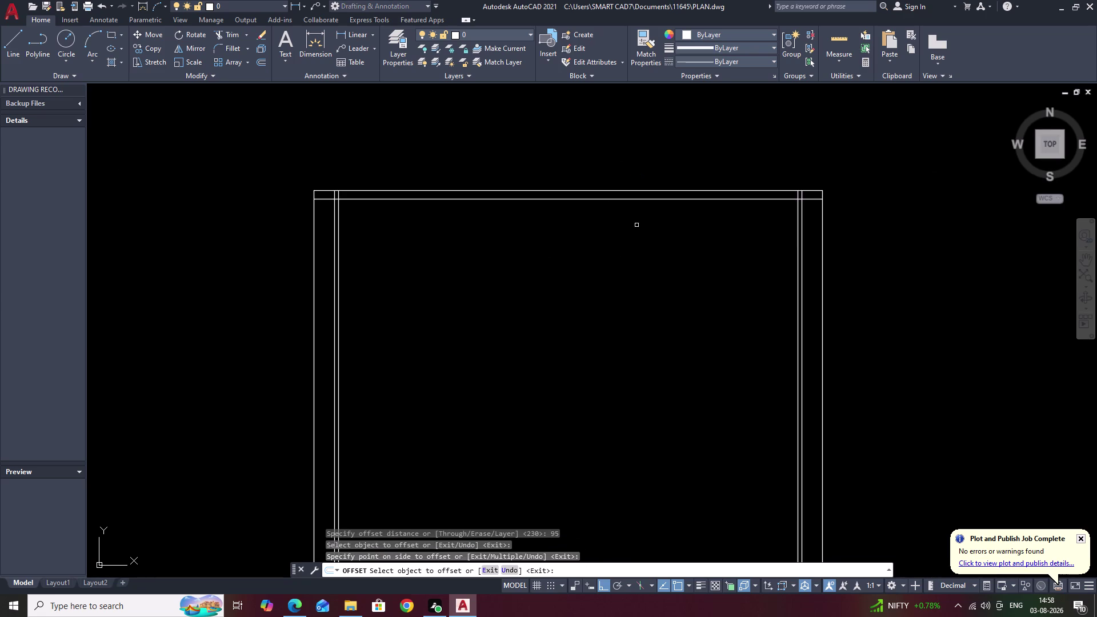
middle_drag(596, 222, 651, 239)
middle_drag(478, 230, 572, 245)
scroll(up, 3)
scroll(up, 3)
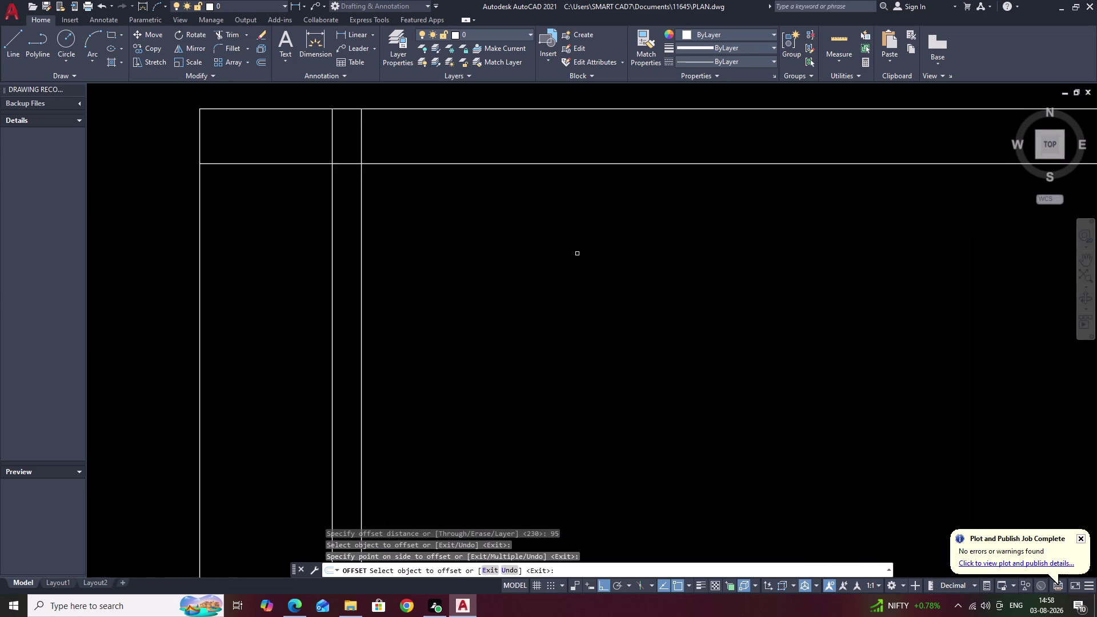
key(Escape)
Fence-trim the line pieces crossing the first top-band corner with TR.
text(TR)
key(space)
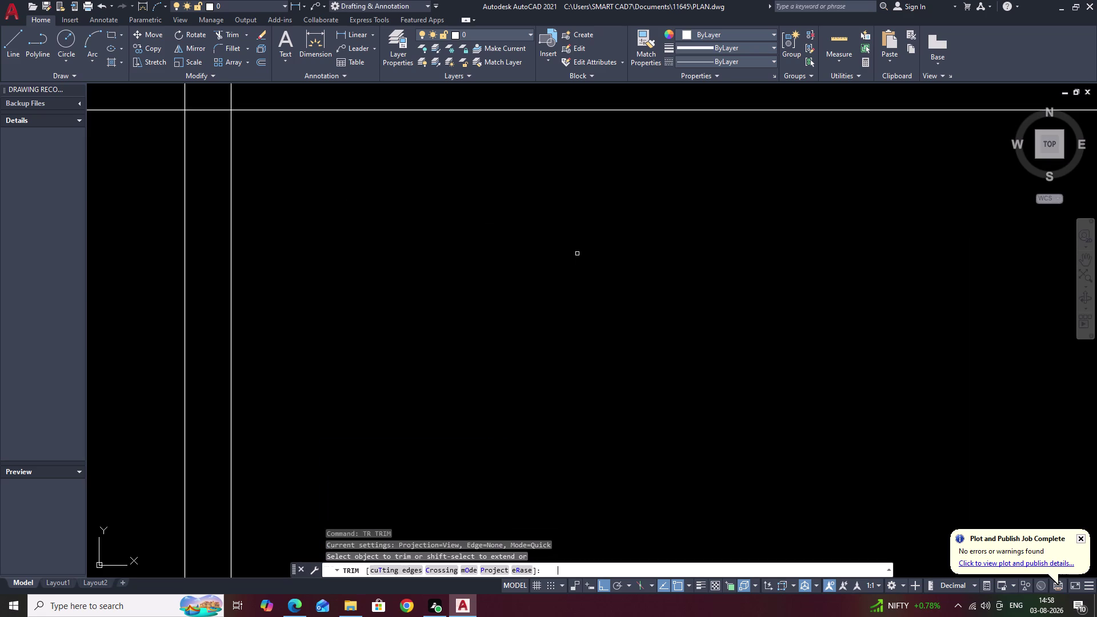
middle_drag(429, 258, 761, 323)
drag(550, 147, 537, 220)
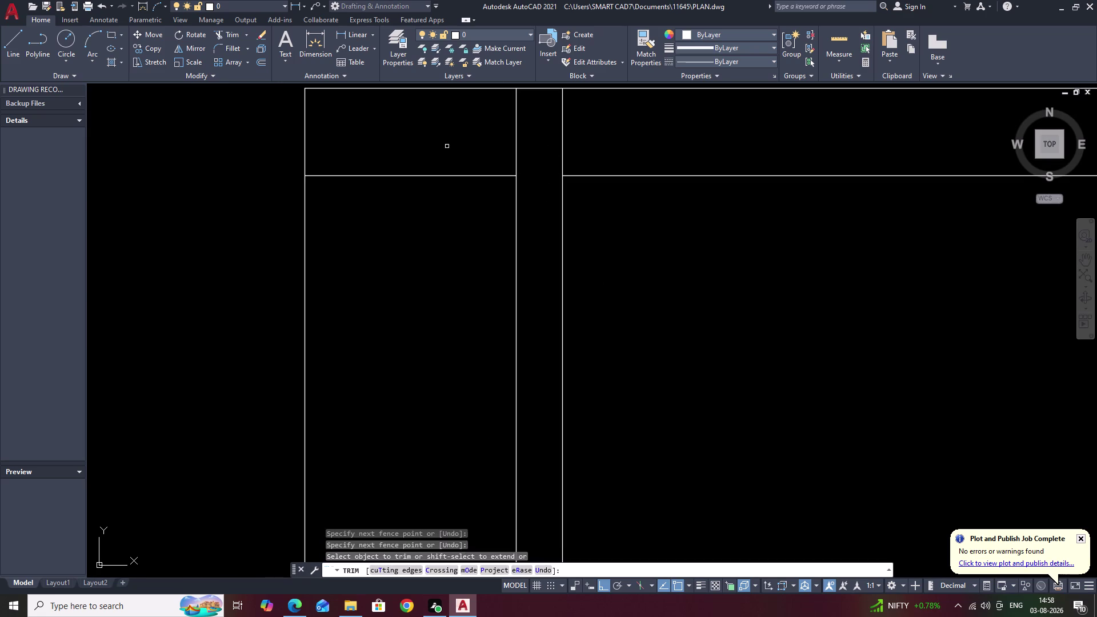
drag(443, 144, 416, 228)
scroll(down, 3)
middle_drag(750, 315, 300, 300)
middle_drag(658, 315, 338, 312)
middle_drag(770, 316, 591, 322)
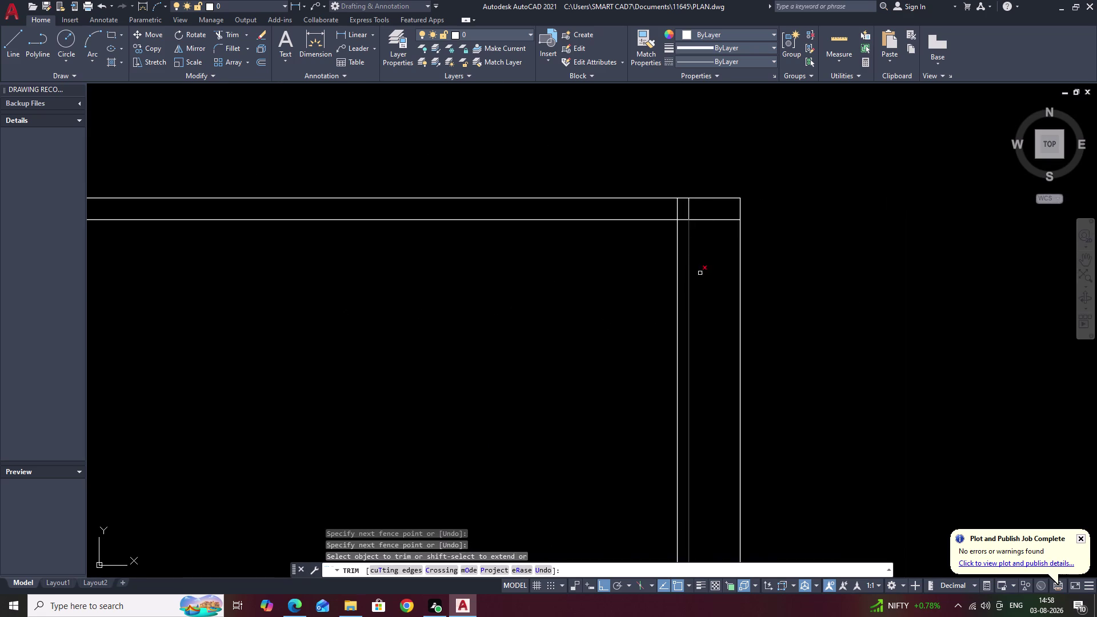
scroll(up, 3)
Trim the excess pieces at the right band corner and between the right side lines.
drag(685, 184, 677, 261)
middle_drag(803, 179, 780, 301)
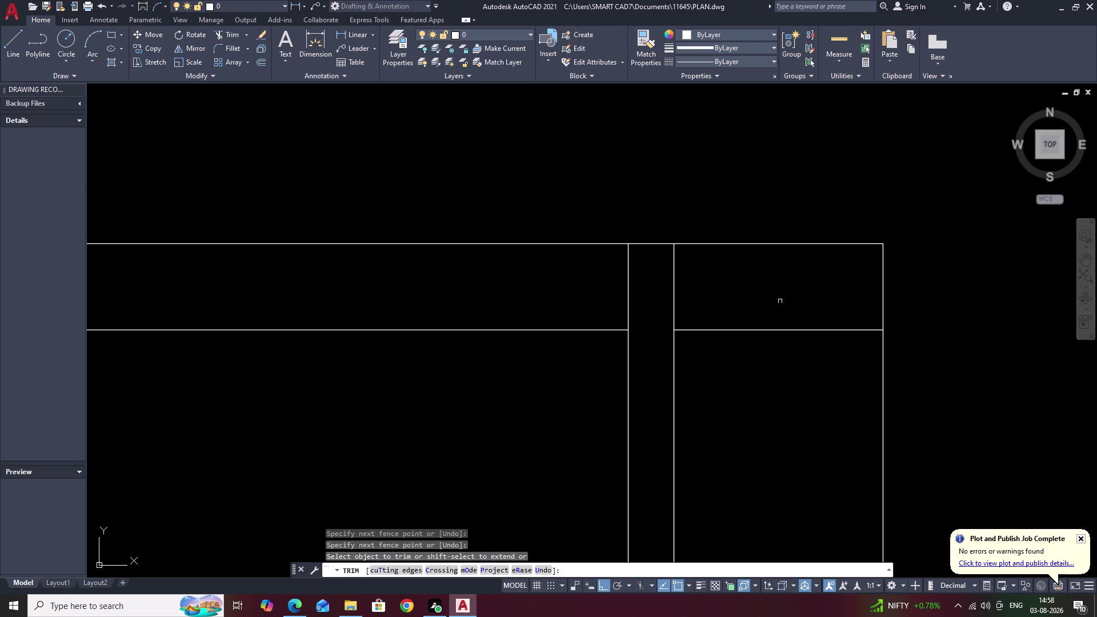
drag(786, 291, 754, 371)
scroll(down, 3)
middle_drag(716, 402, 1002, 303)
middle_drag(491, 353, 890, 269)
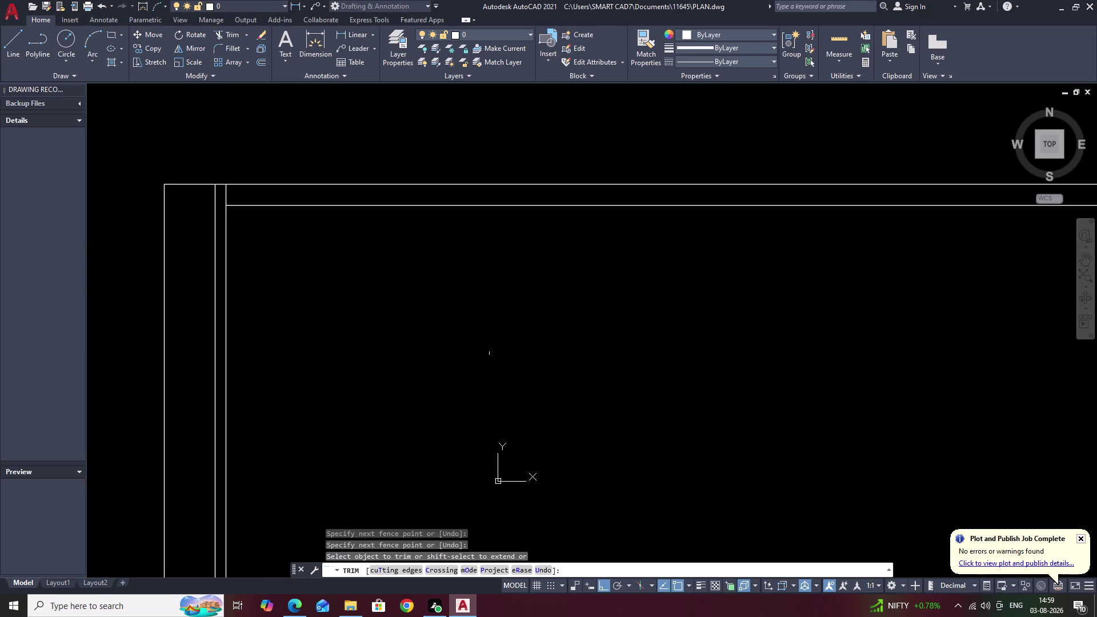
middle_click(629, 284)
scroll(down, 3)
middle_drag(592, 282, 406, 228)
scroll(up, 3)
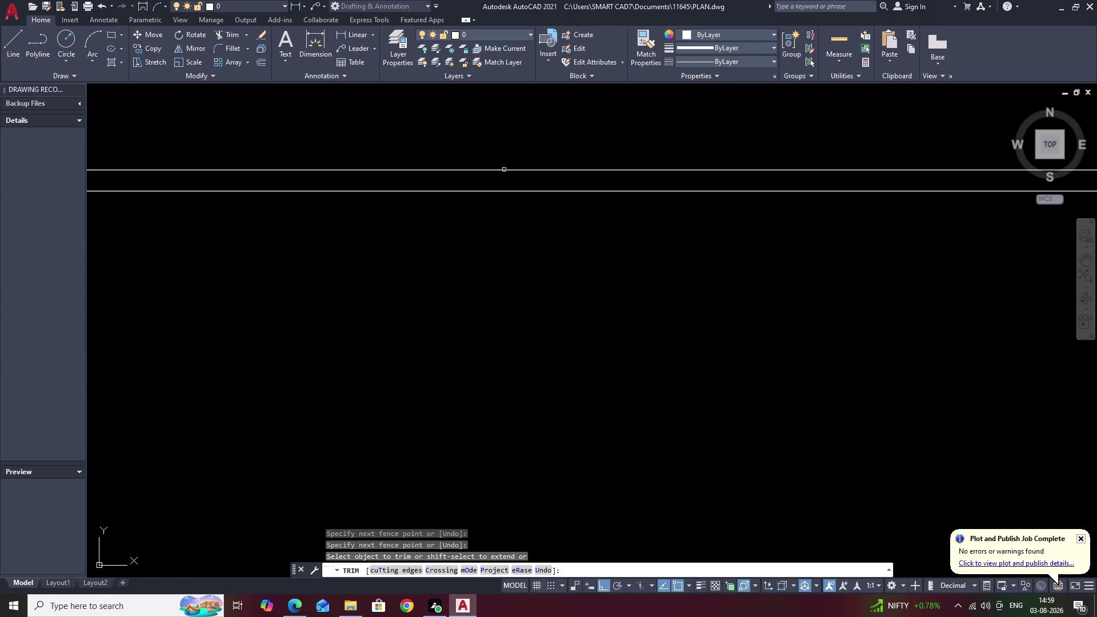
scroll(down, 3)
middle_drag(495, 251, 525, 322)
scroll(up, 3)
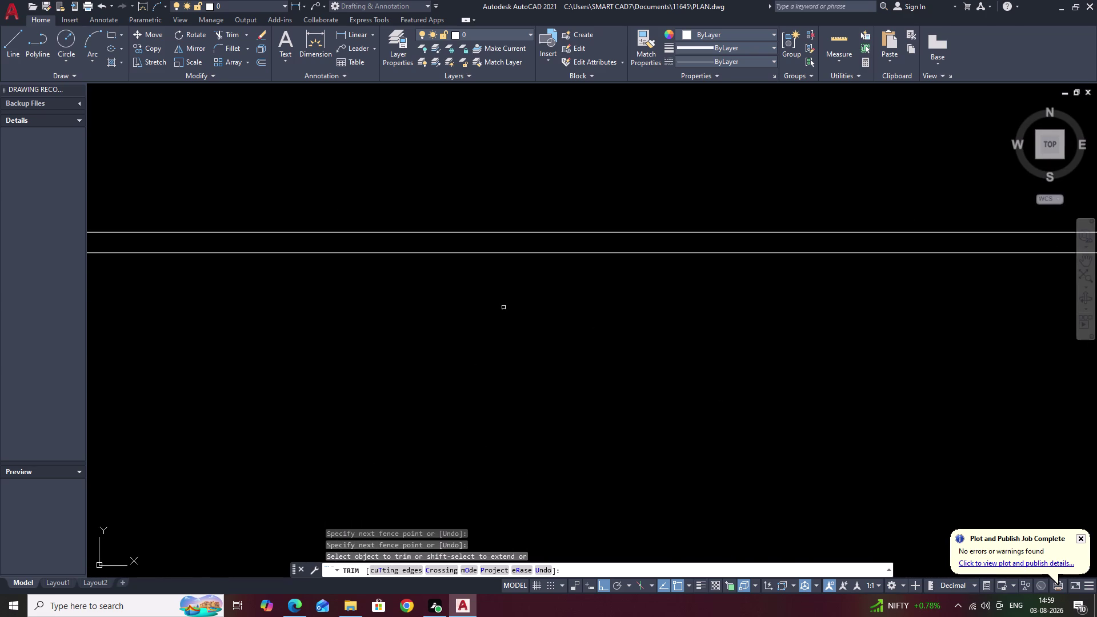
middle_drag(535, 296, 674, 264)
key(Escape)
Copy the top band's lower line 500 units downward.
key(o)
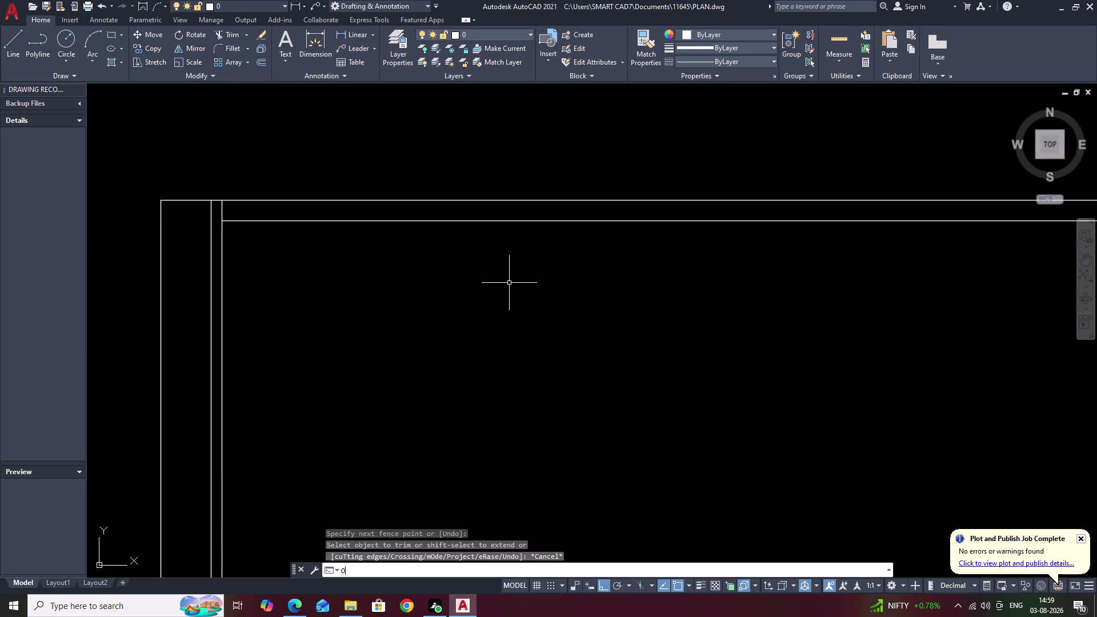
key(space)
text(5)
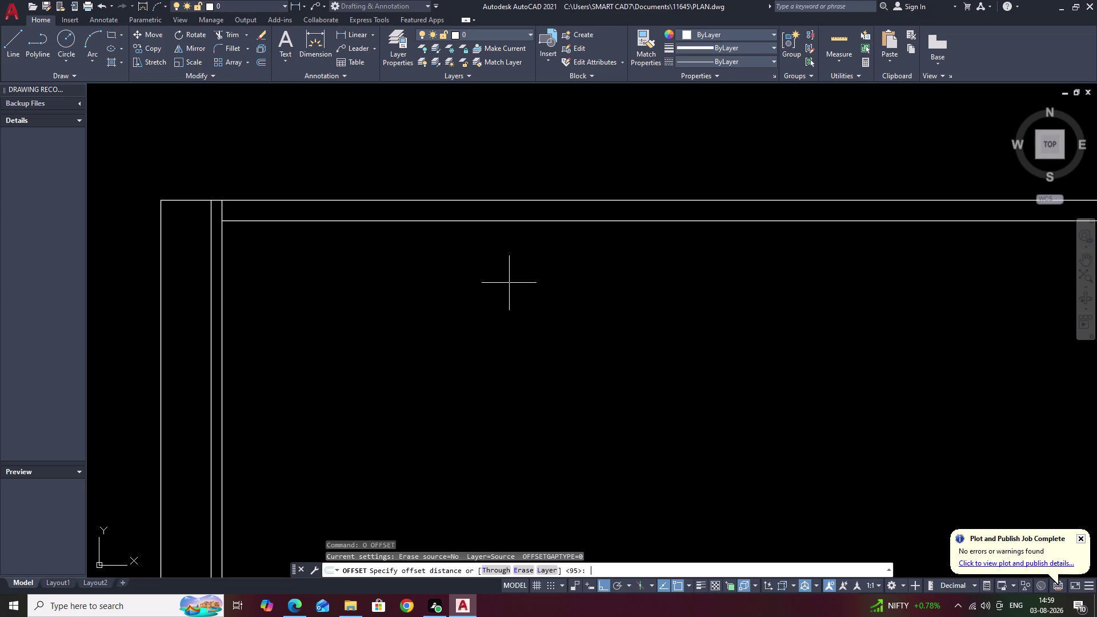
text(00)
key(space)
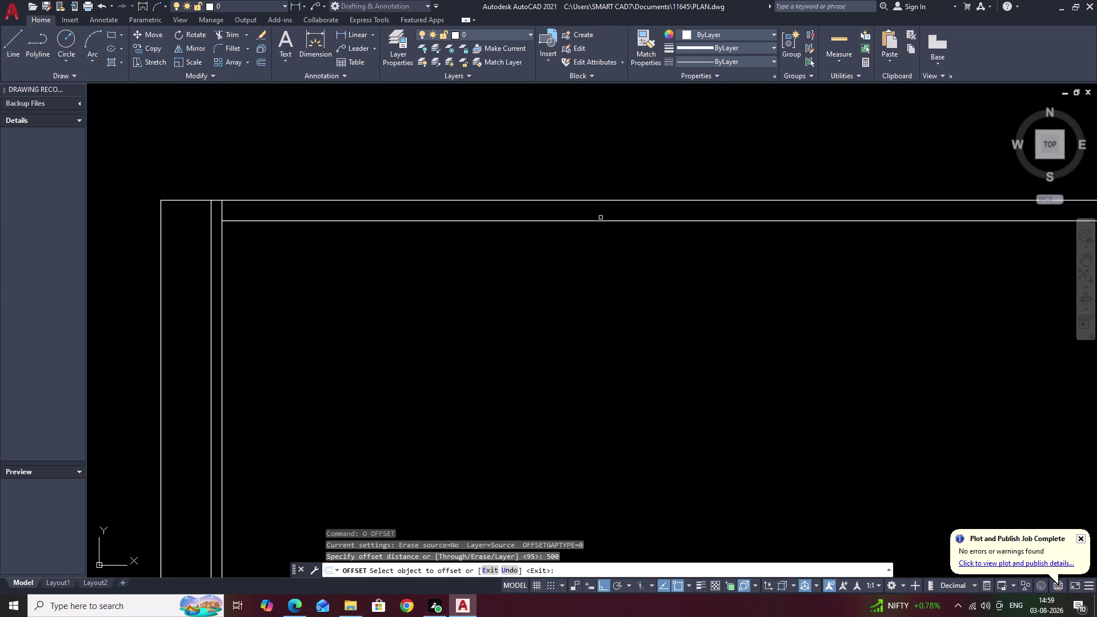
click(601, 222)
click(590, 374)
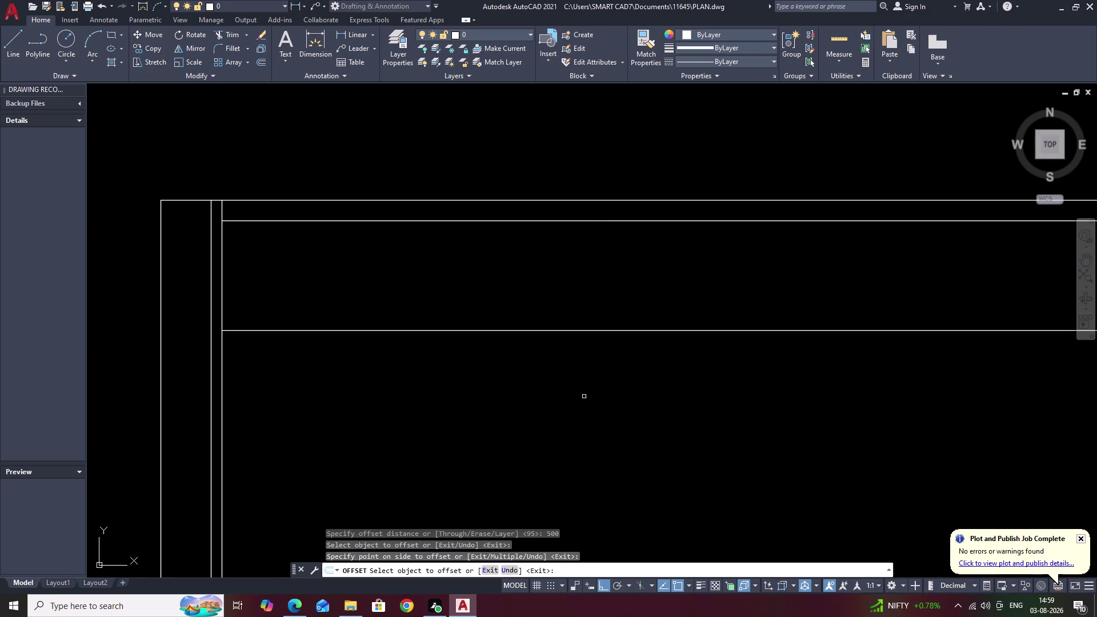
scroll(down, 3)
middle_drag(601, 435, 596, 376)
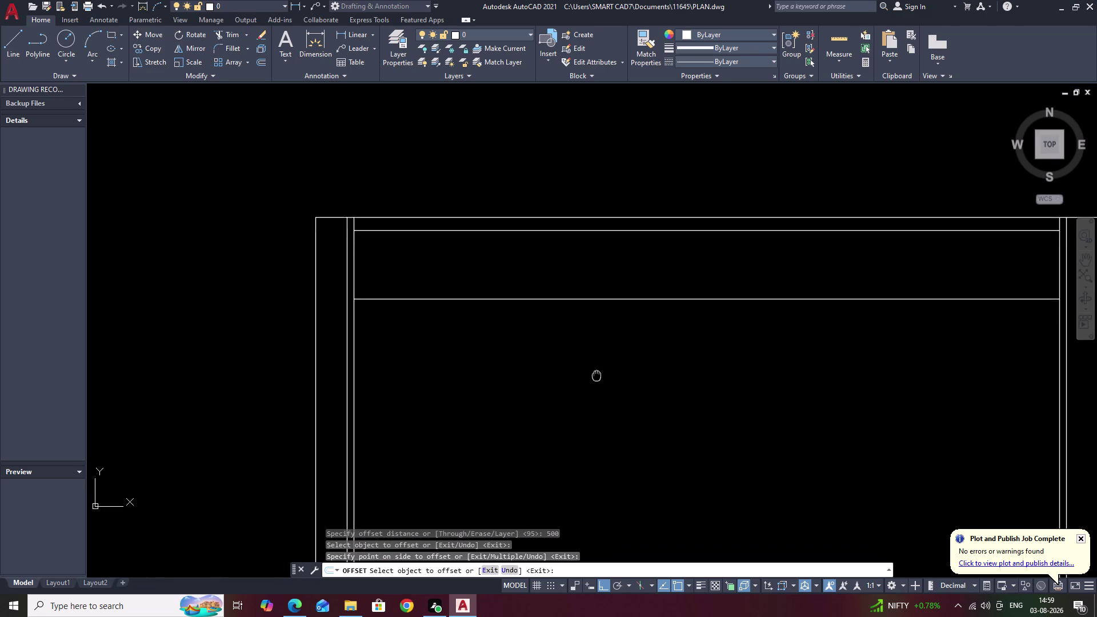
middle_drag(597, 377, 600, 300)
key(Escape)
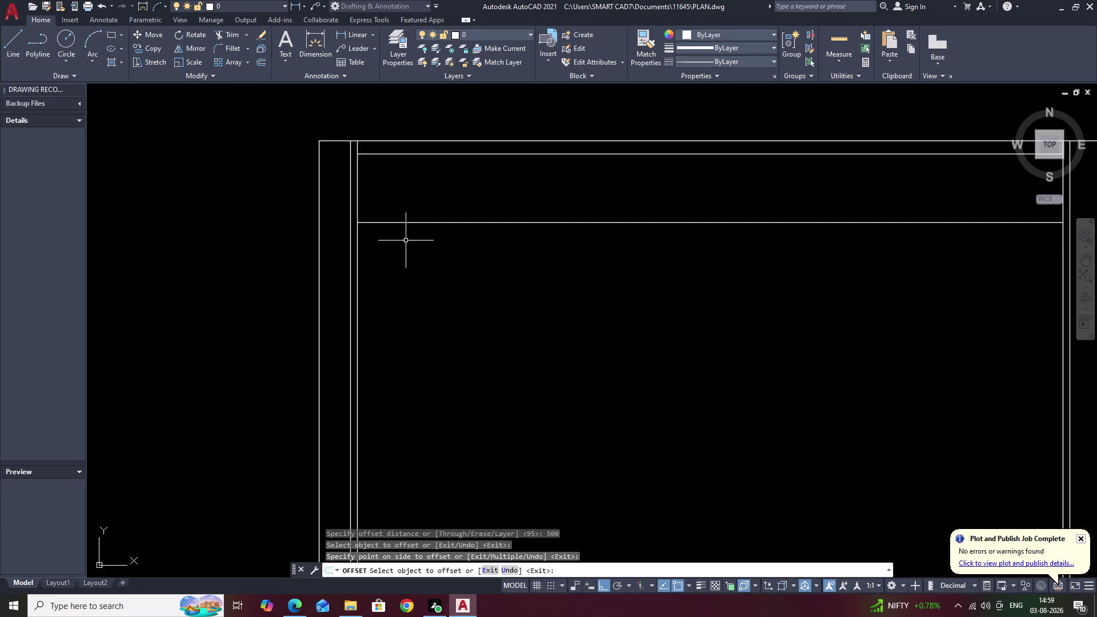
text(EX)
key(space)
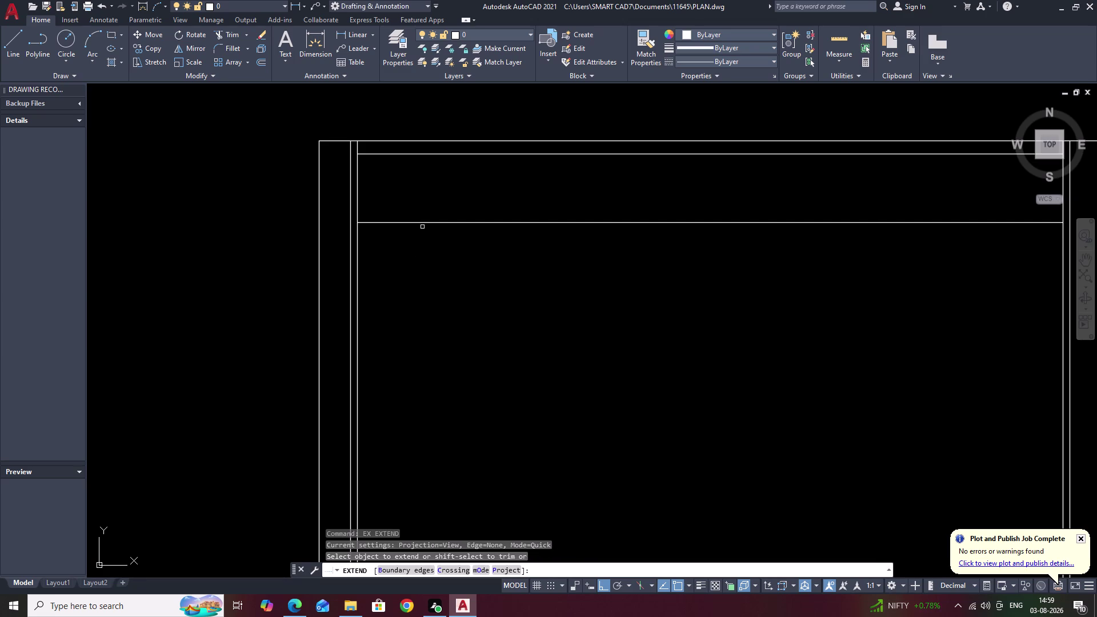
Extend the new 500-unit line and the left ends of the band lines to the side line.
click(425, 221)
right_click(425, 221)
click(425, 221)
key(space)
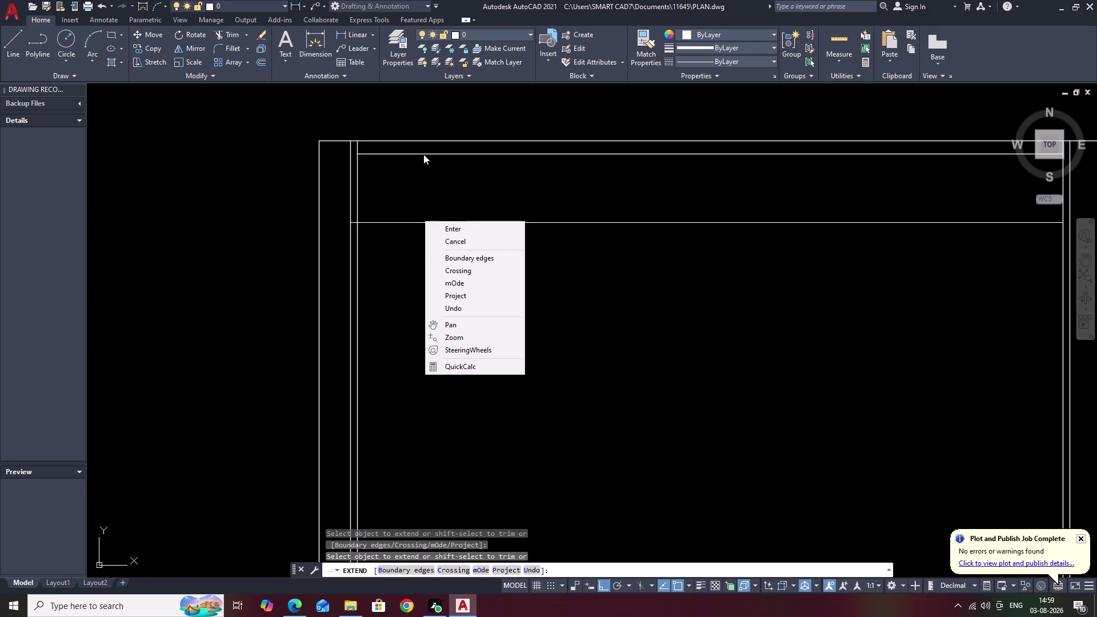
key(space)
click(462, 227)
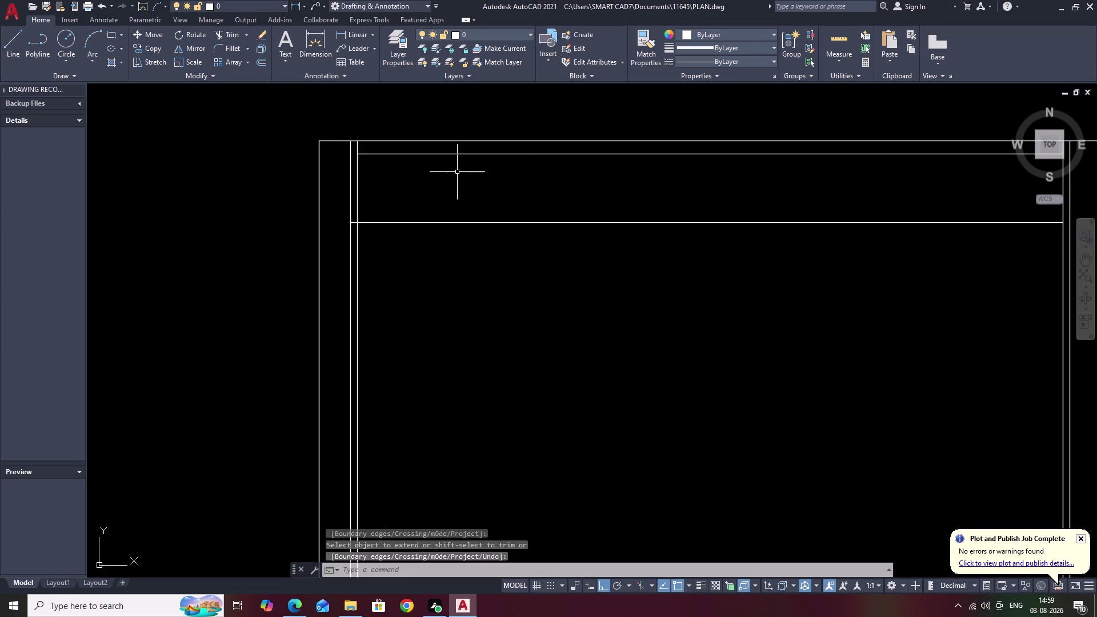
key(space)
click(460, 155)
Extend the upper and lower band lines to the right side frame line.
middle_drag(525, 187, 356, 199)
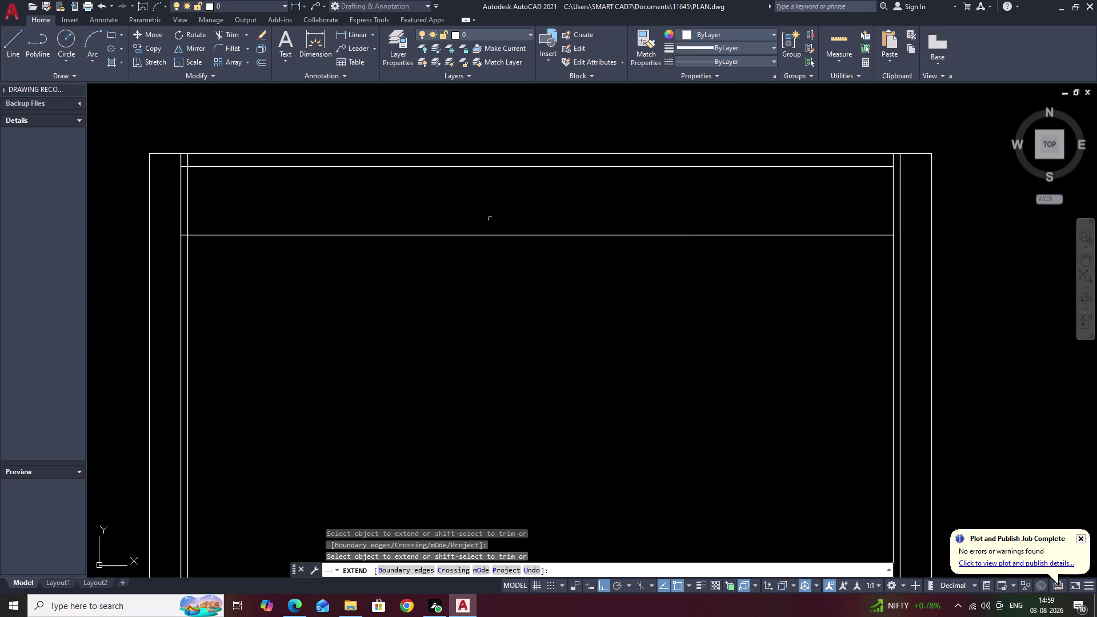
click(857, 167)
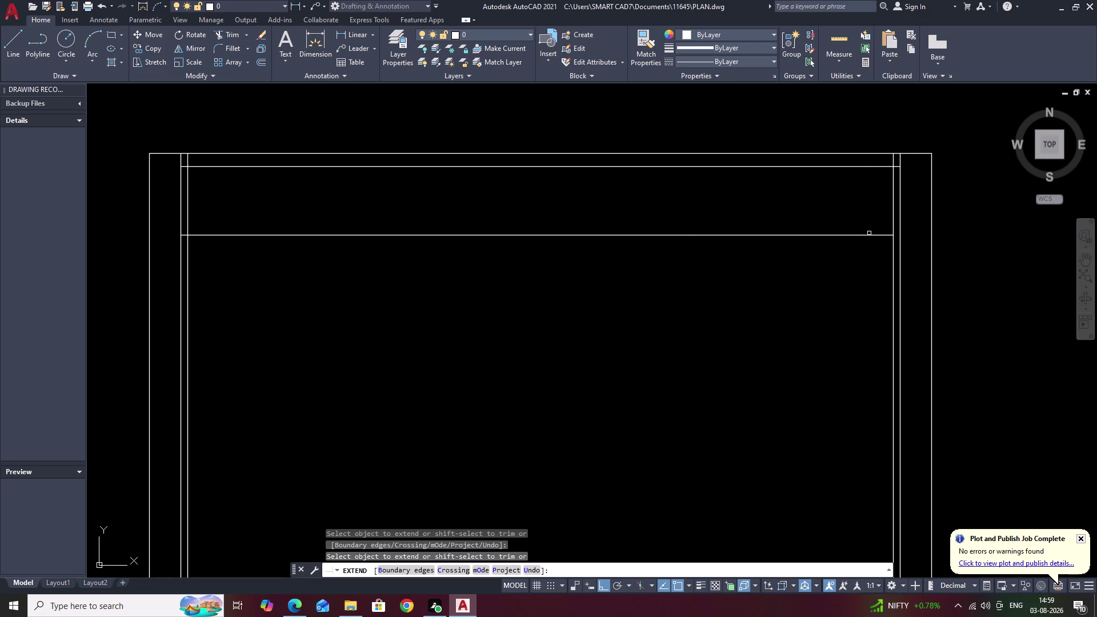
click(871, 236)
scroll(down, 3)
middle_drag(531, 340, 628, 325)
scroll(up, 3)
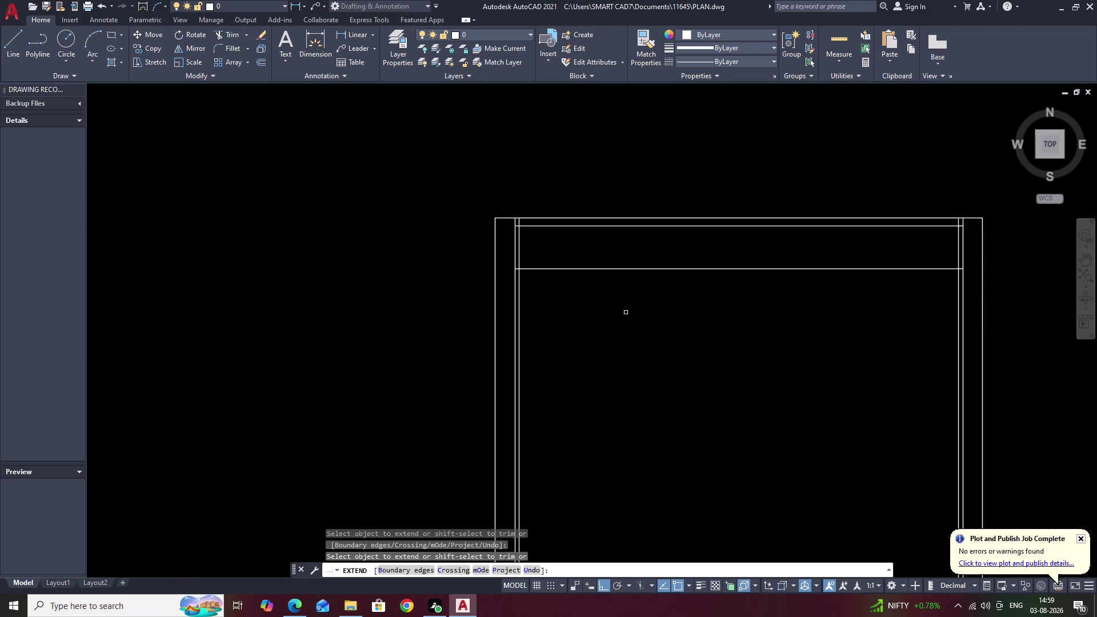
scroll(up, 3)
key(Escape)
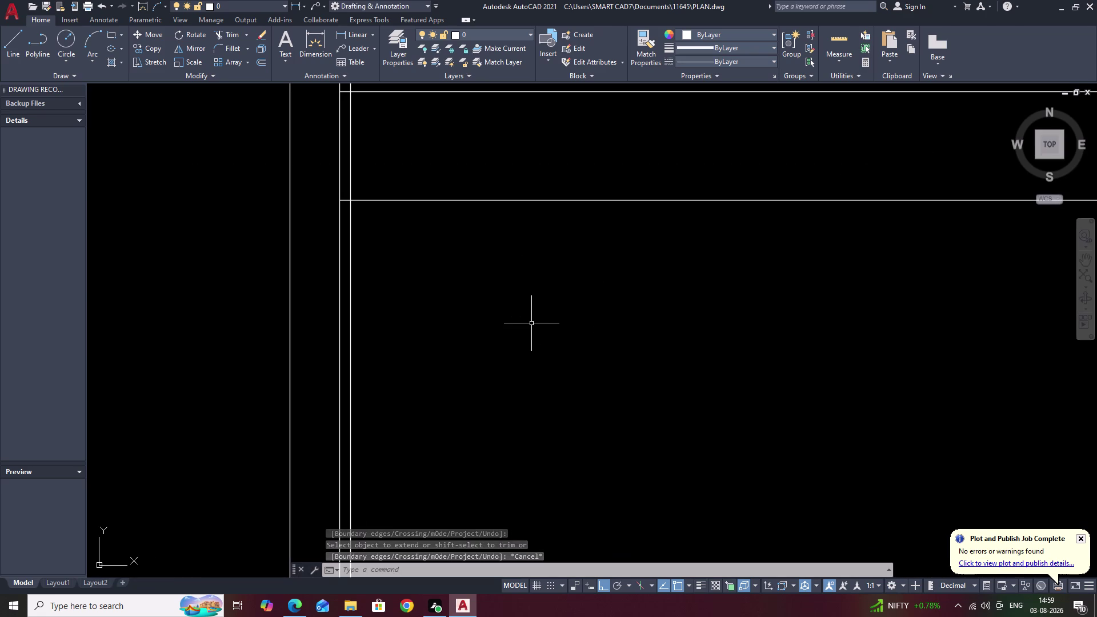
Offset the band's lower line 2300 units downward.
text(O)
key(space)
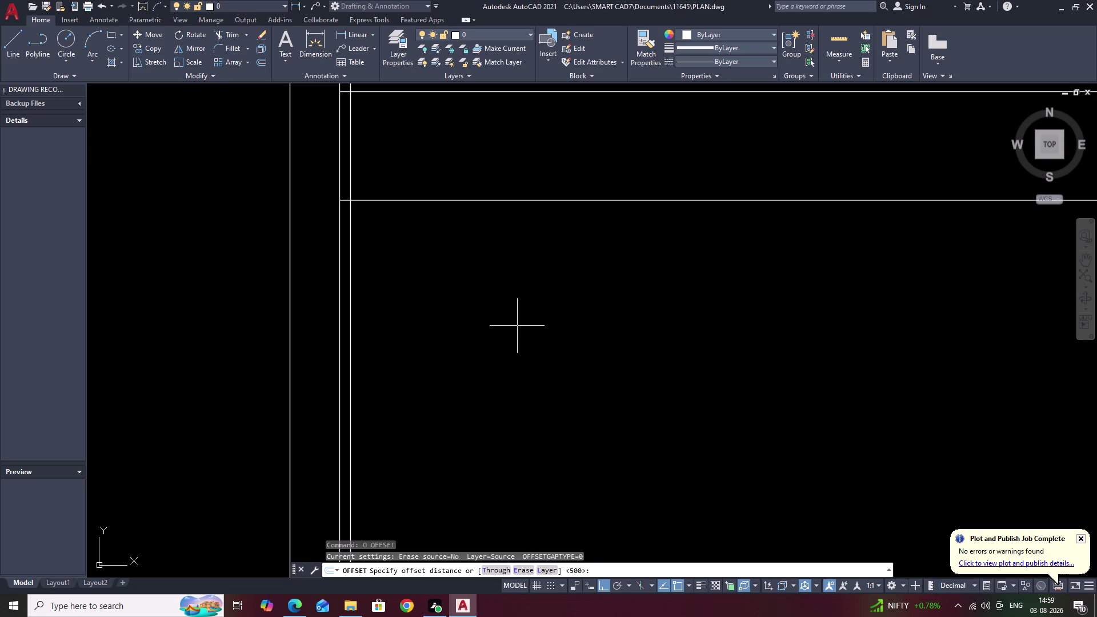
text(2300)
key(space)
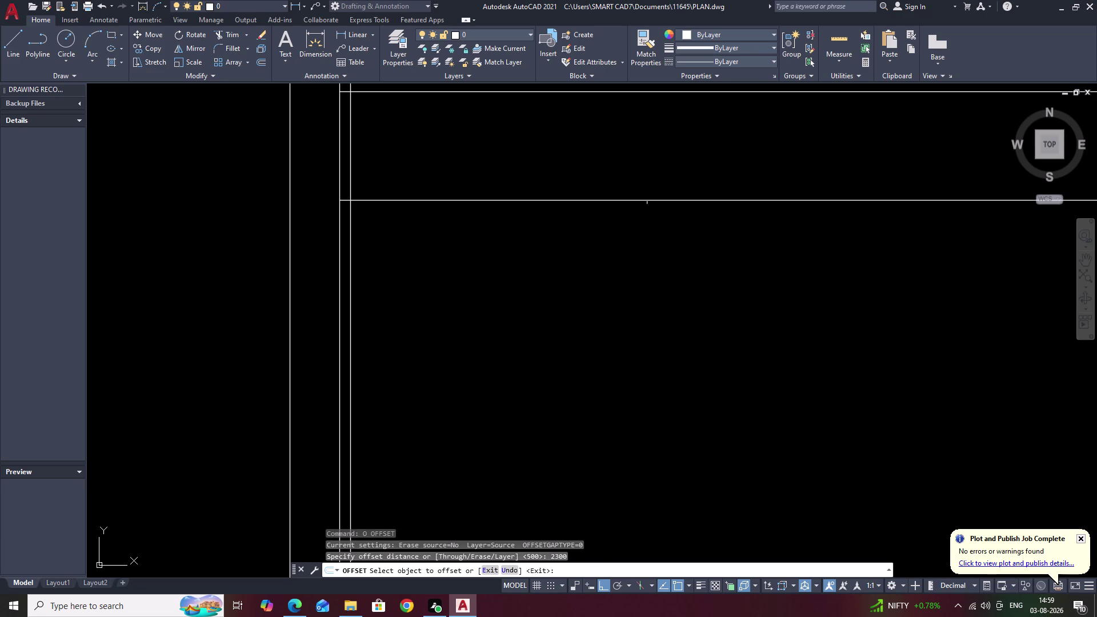
click(662, 199)
scroll(down, 3)
middle_drag(696, 340, 692, 293)
click(697, 328)
scroll(down, 3)
middle_drag(695, 331, 592, 348)
scroll(up, 3)
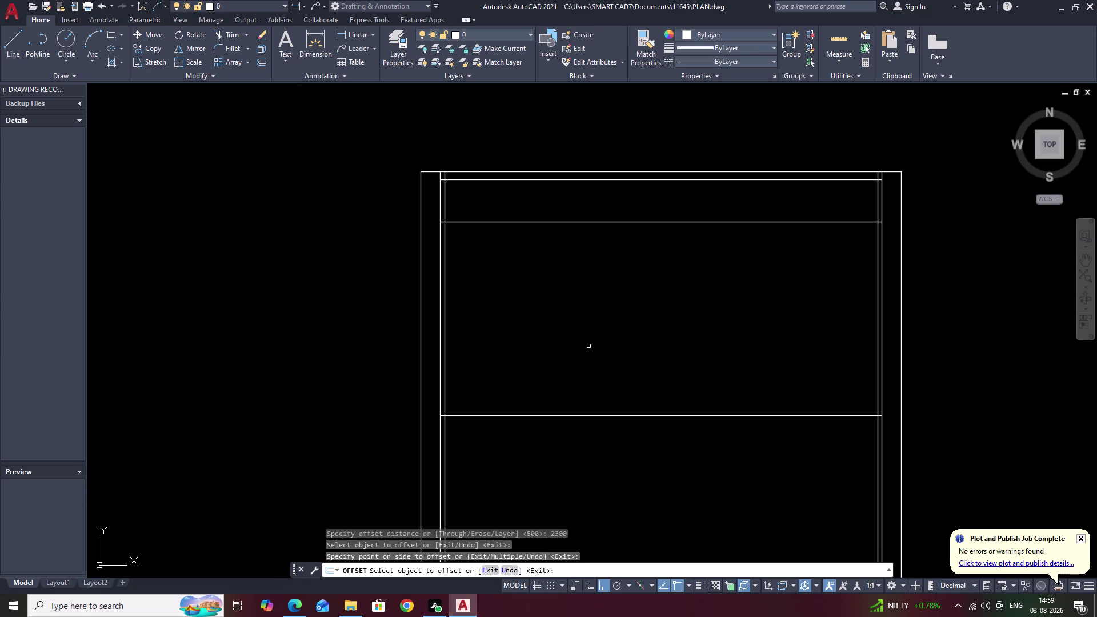
middle_drag(588, 347, 617, 294)
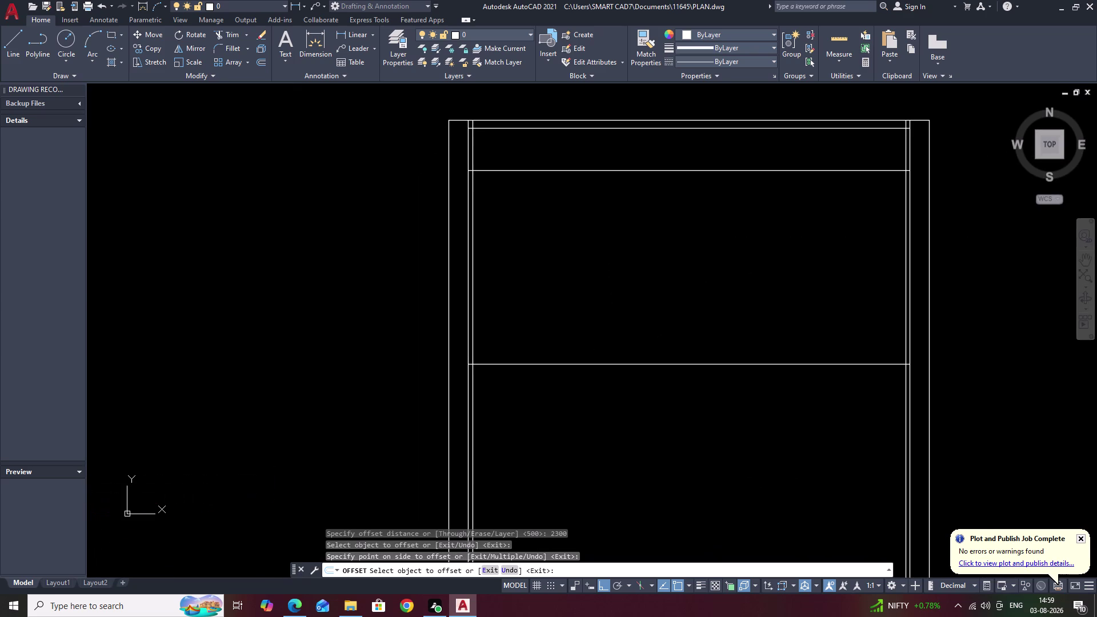
key(space)
Copy that new line 100 units below it to form the double rail.
key(space)
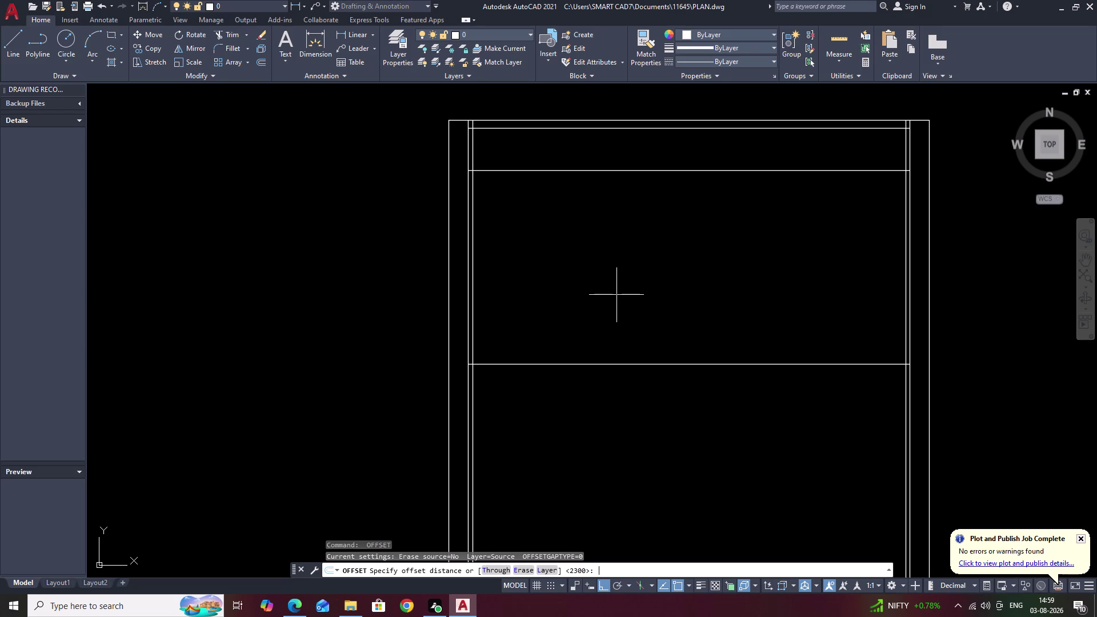
text(100)
key(space)
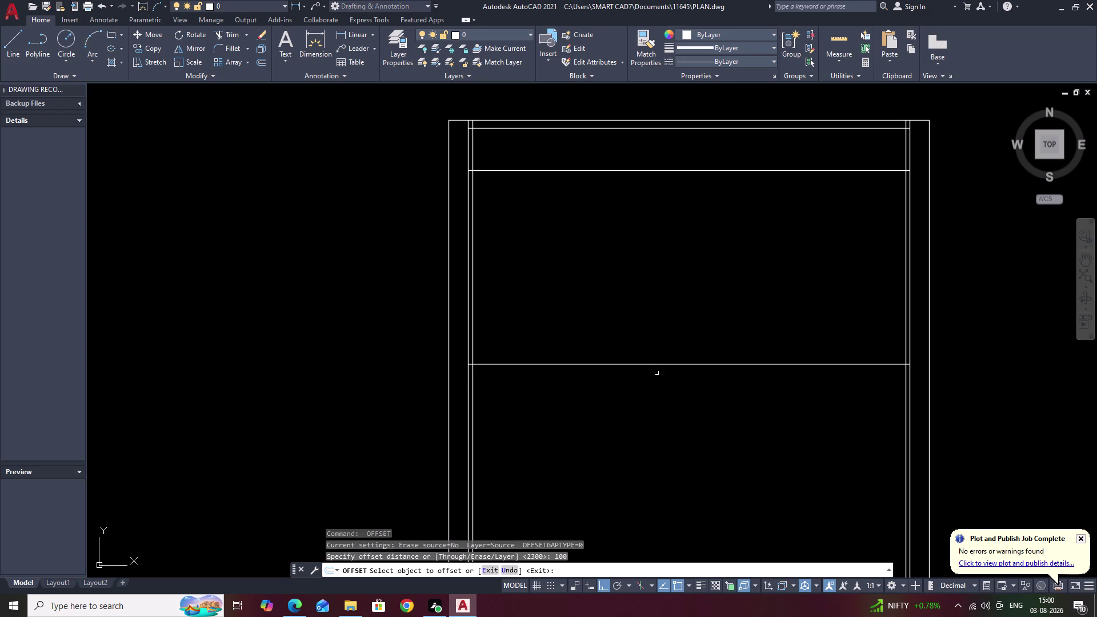
click(663, 364)
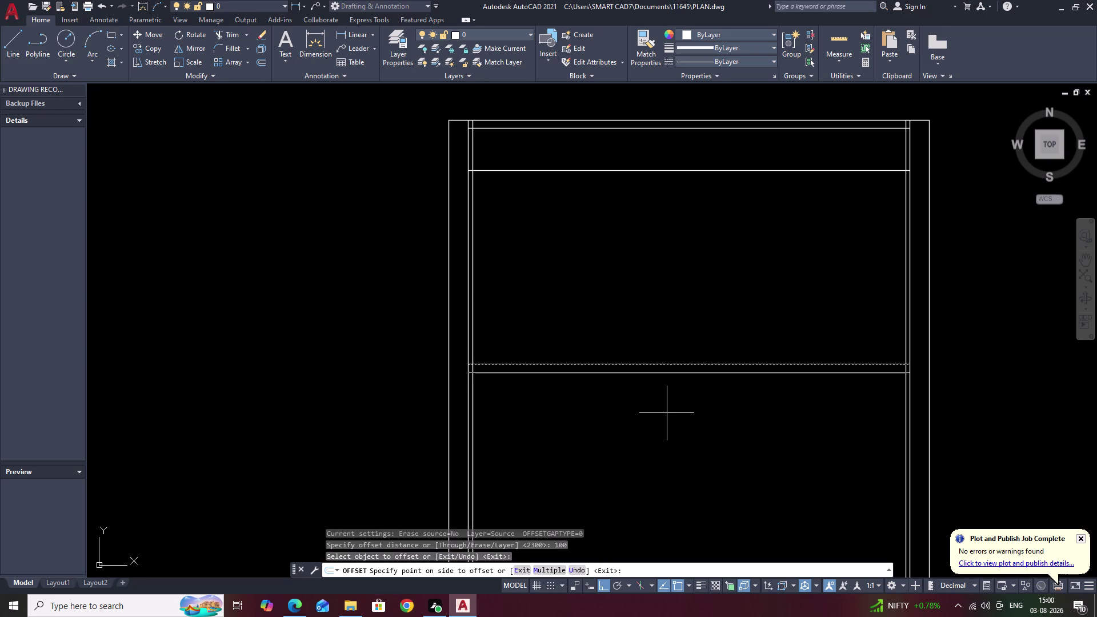
click(667, 414)
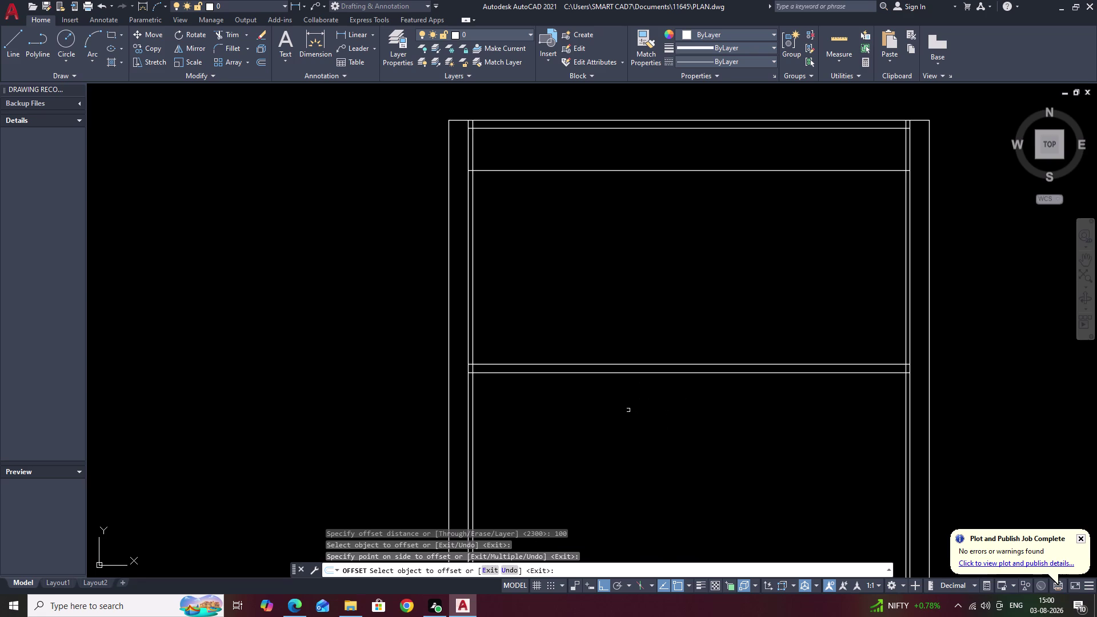
key(Escape)
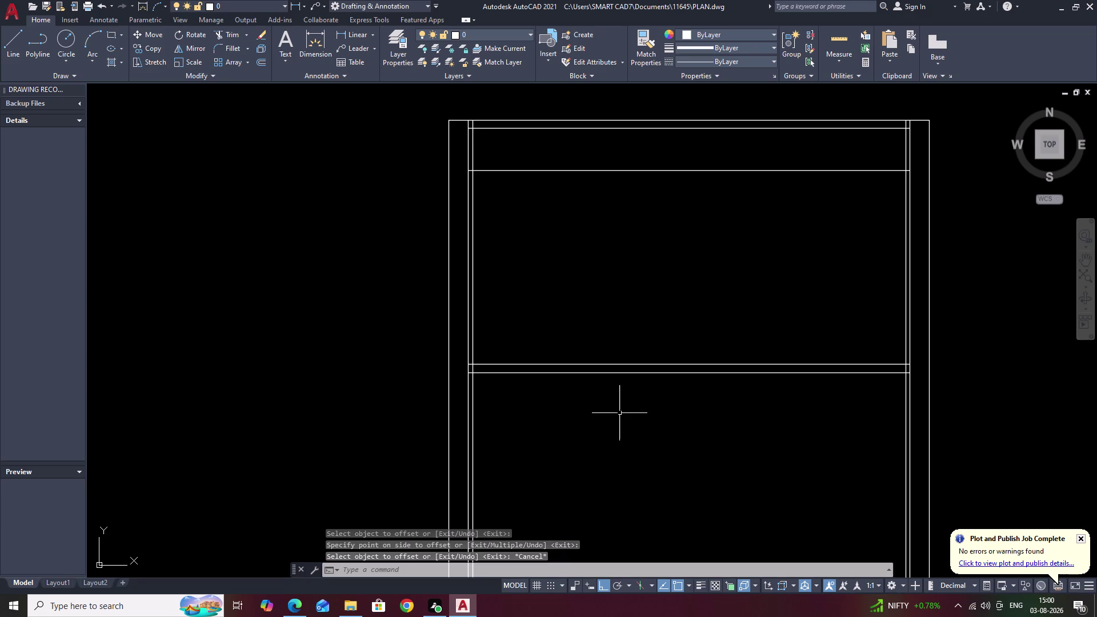
Extend both rail lines left, using the left outer frame line as the boundary.
middle_drag(620, 414, 622, 380)
text(E)
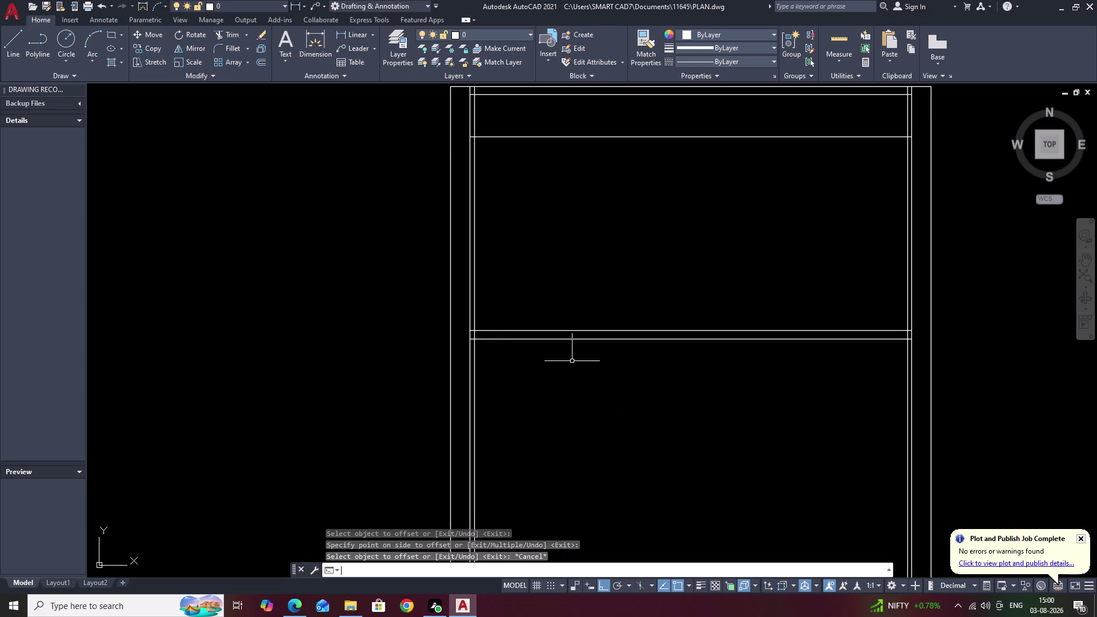
text(X)
key(space)
text(B)
key(space)
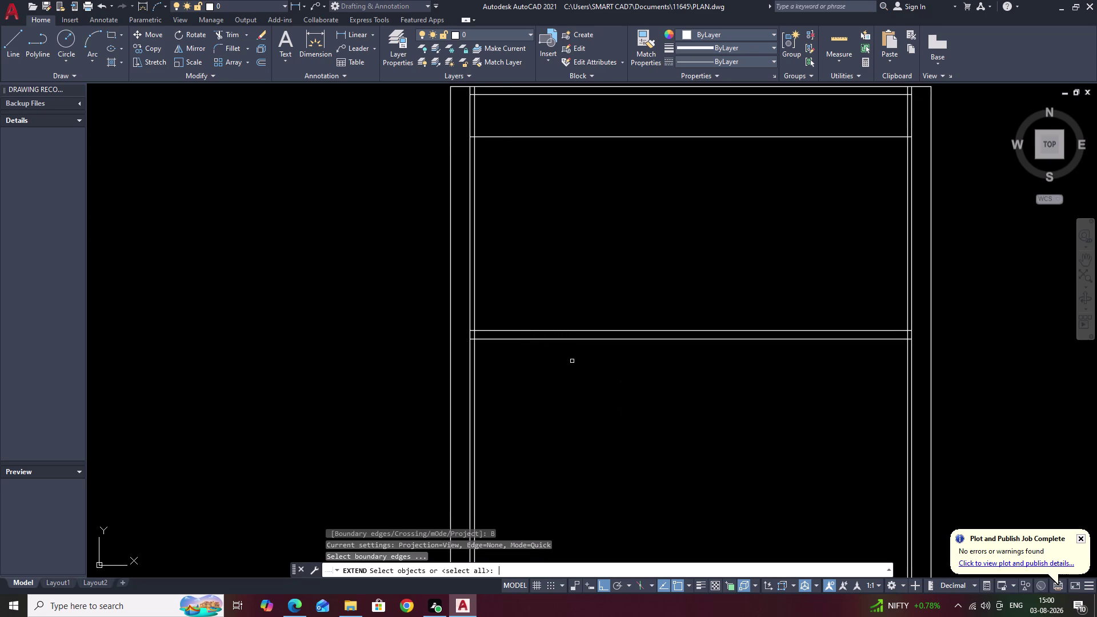
click(448, 357)
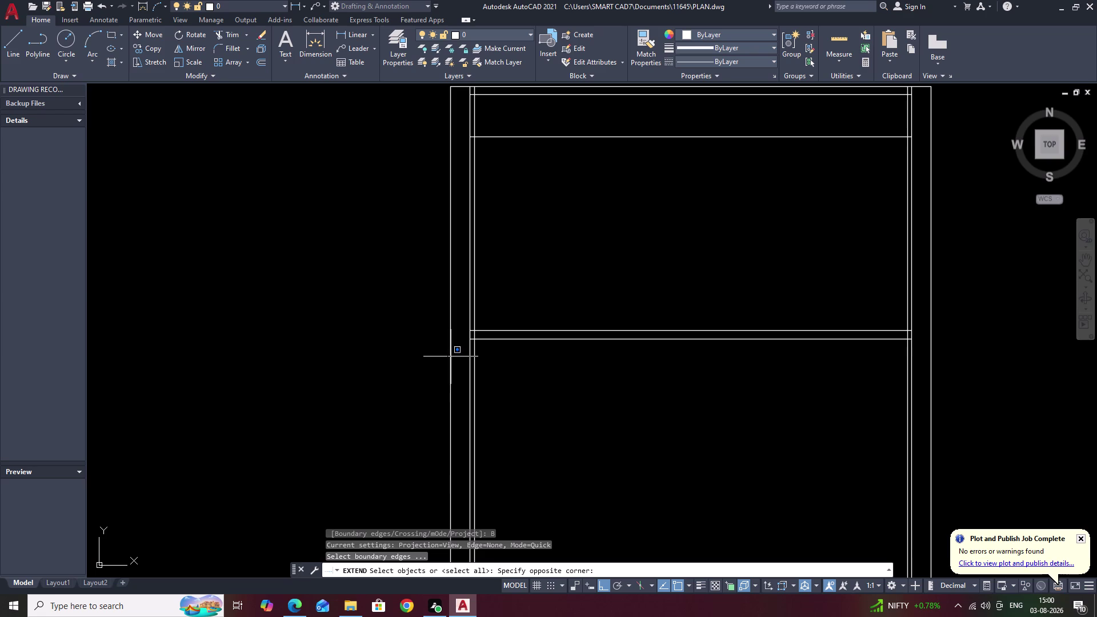
click(449, 358)
click(450, 358)
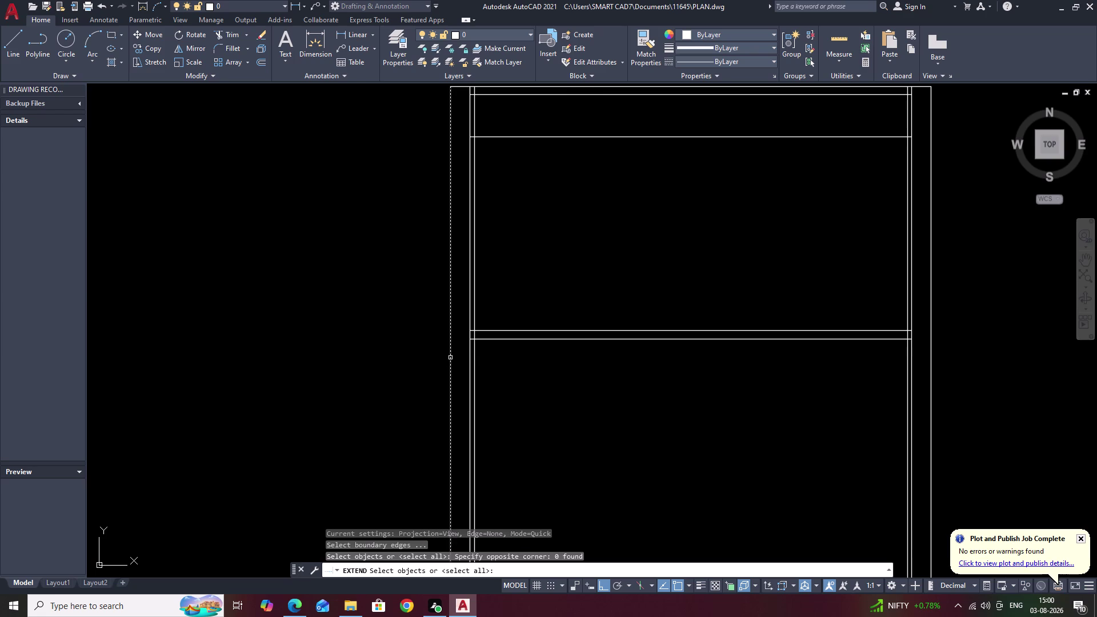
right_click(532, 379)
click(537, 340)
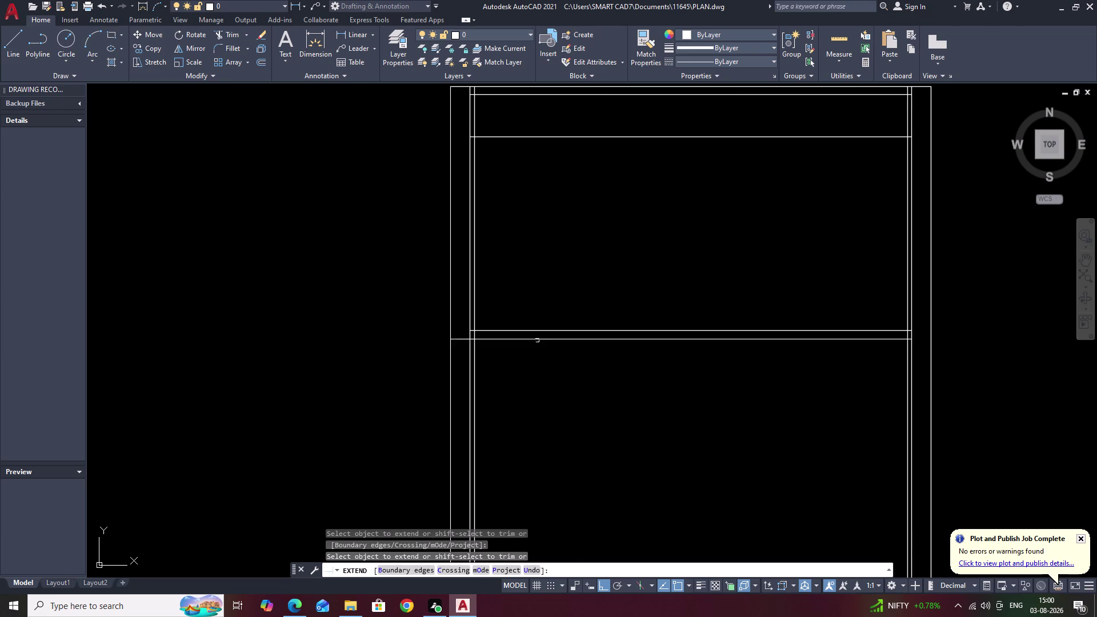
click(537, 332)
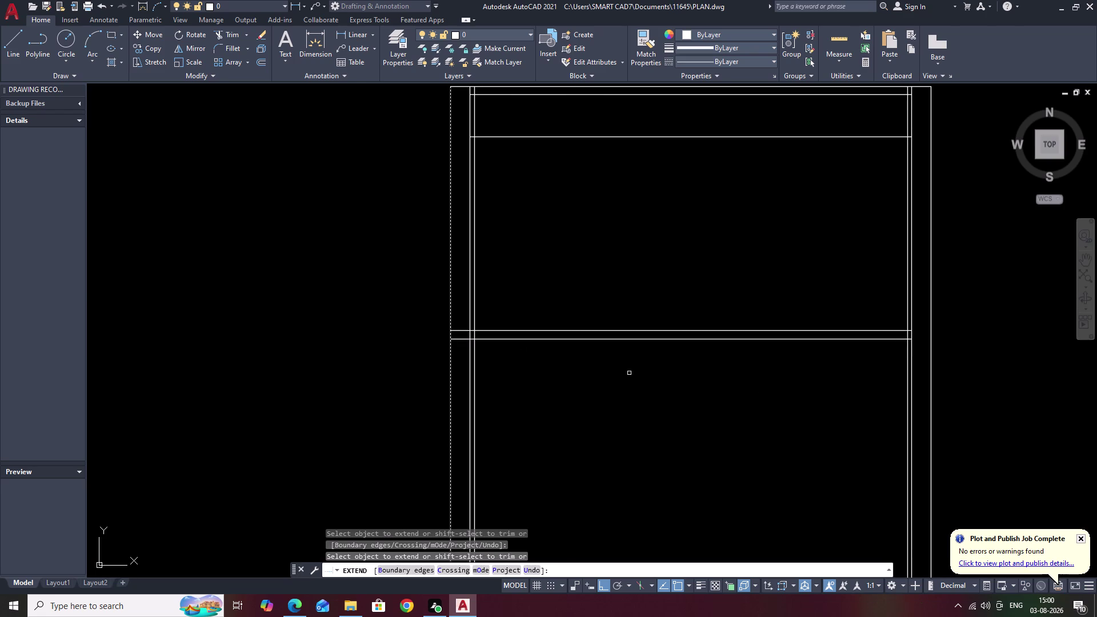
middle_drag(756, 404, 559, 392)
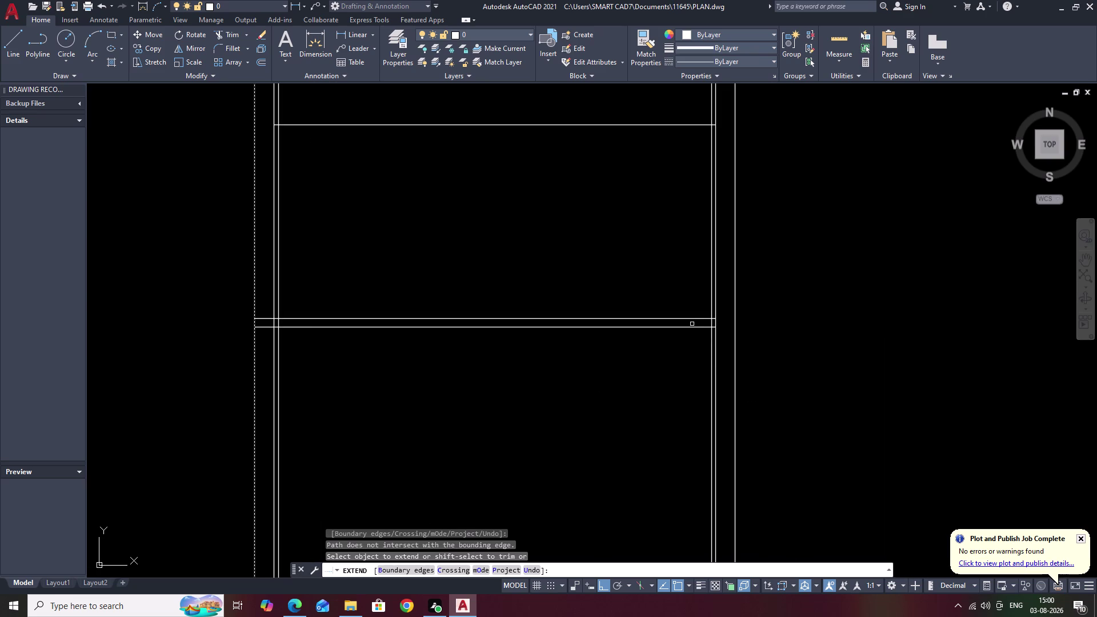
key(Escape)
Extend both rail lines right, using the right outer frame line as the boundary.
key(space)
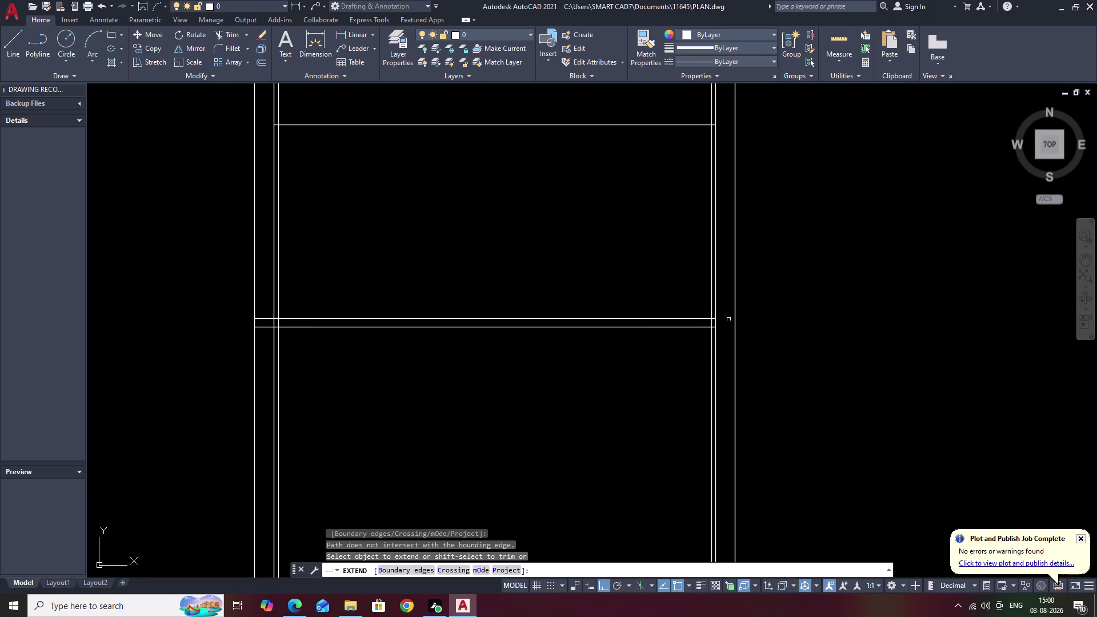
text(B)
key(space)
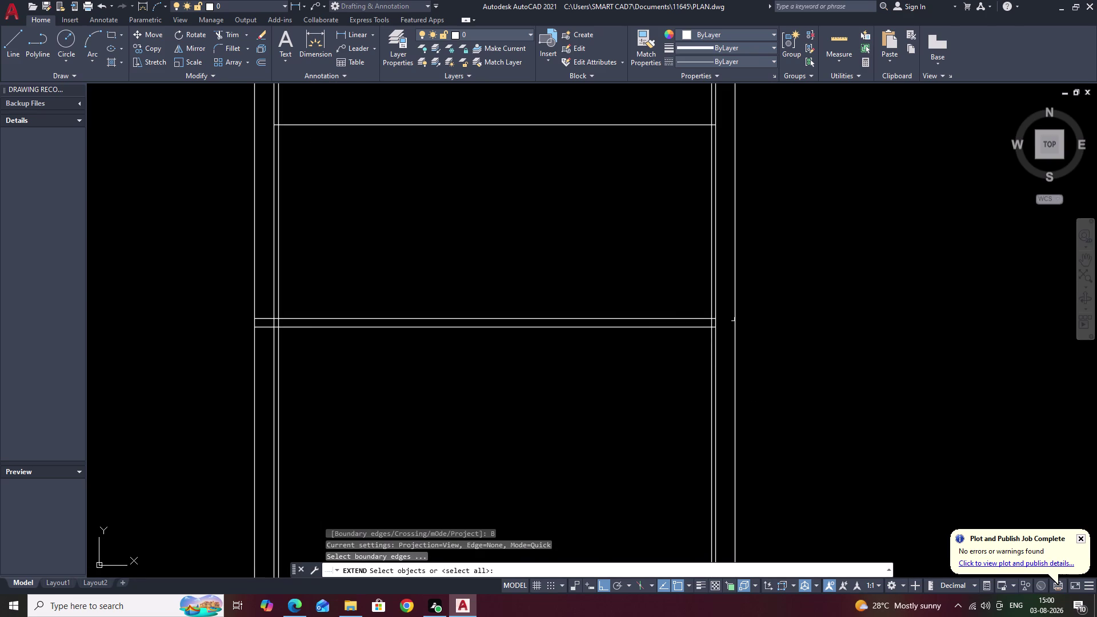
click(734, 320)
right_click(758, 323)
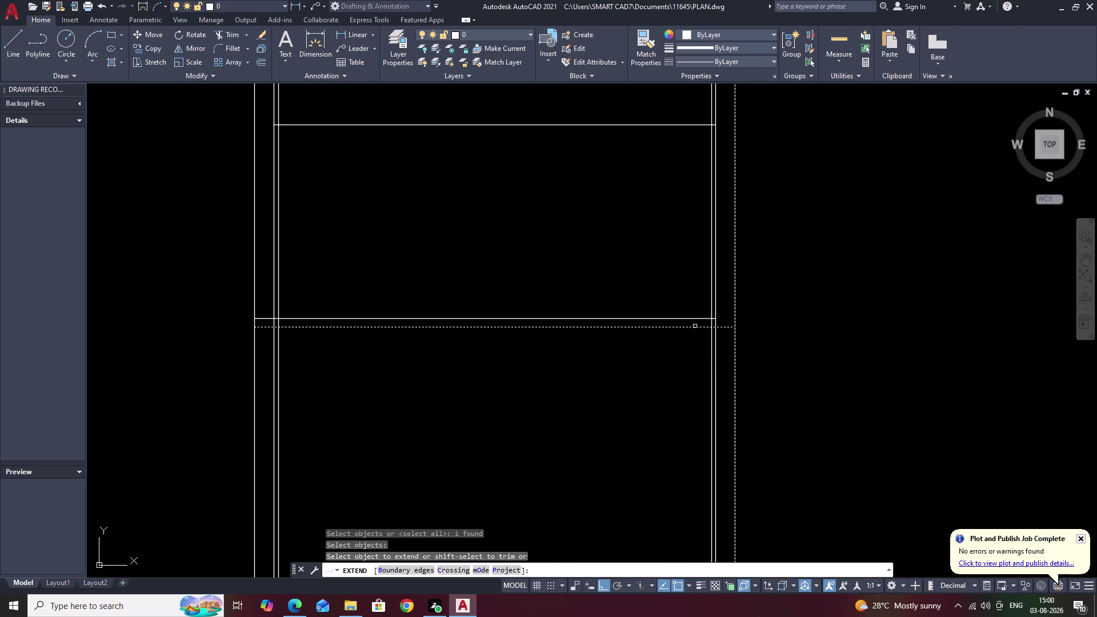
click(677, 327)
click(683, 319)
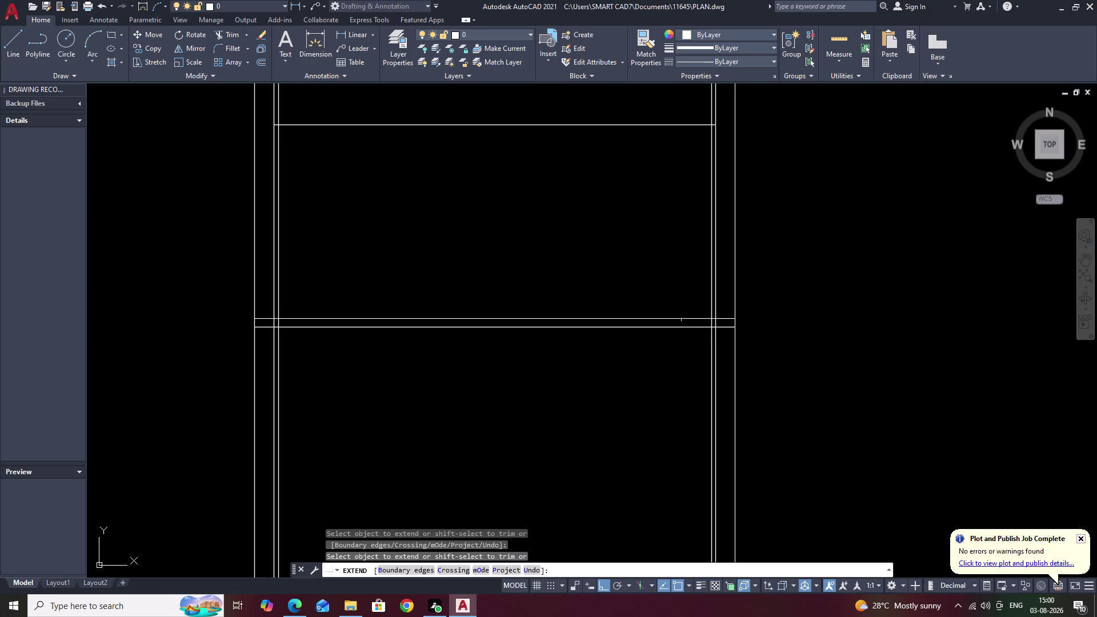
key(Escape)
Fence-trim the stray line ends across the double rail, then inspect the frame's lower corner.
text(TR)
key(space)
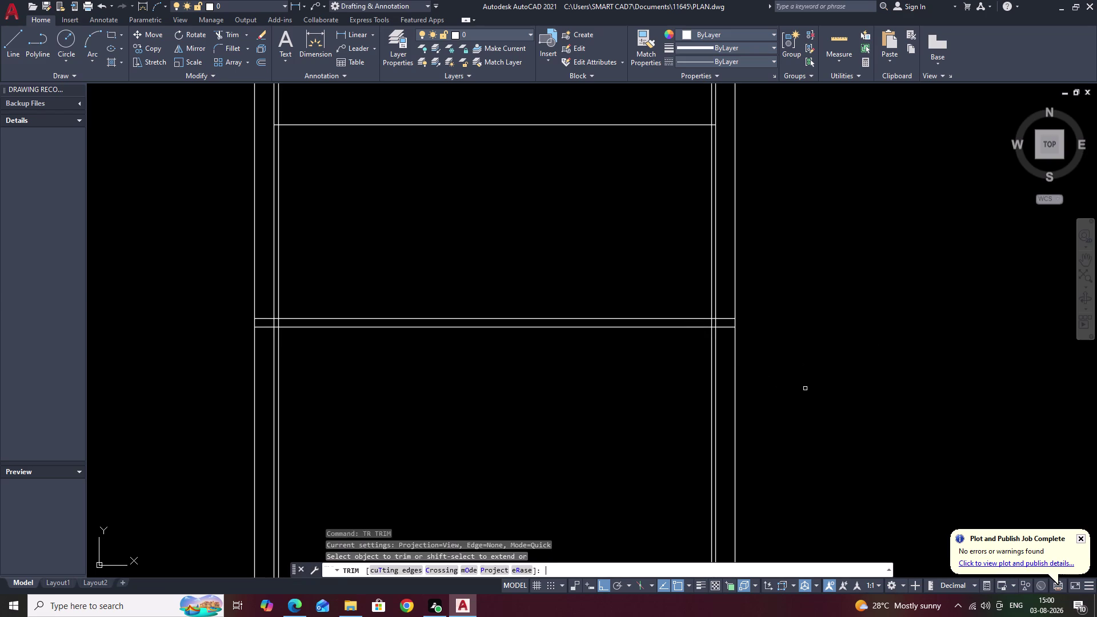
drag(943, 386, 43, 453)
scroll(down, 3)
middle_drag(659, 379, 703, 504)
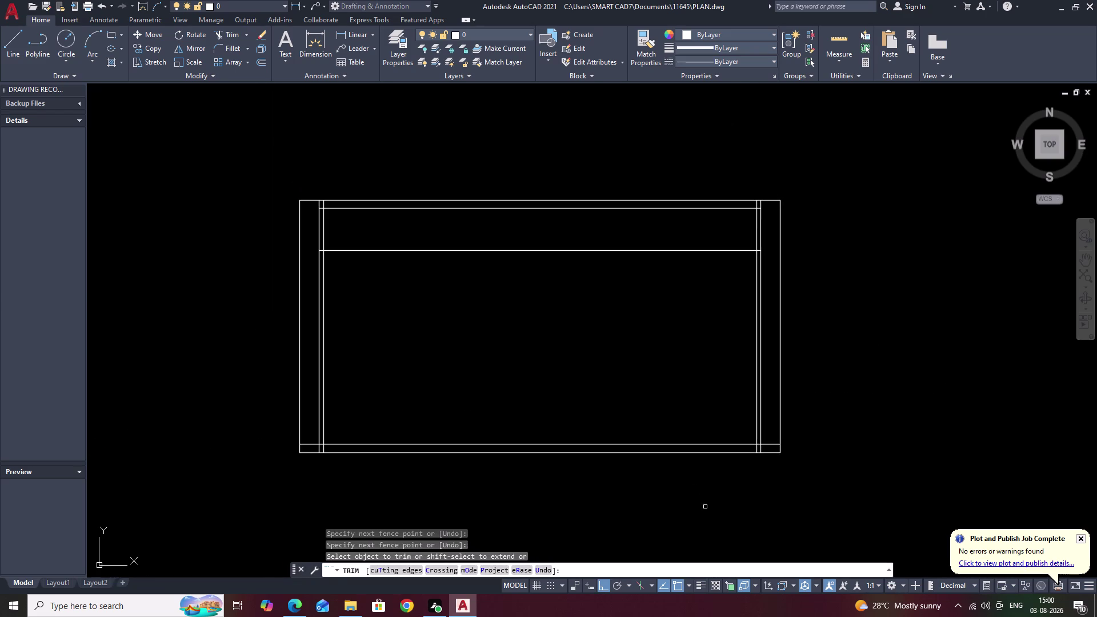
middle_drag(555, 303, 593, 334)
scroll(up, 3)
middle_drag(542, 333, 561, 301)
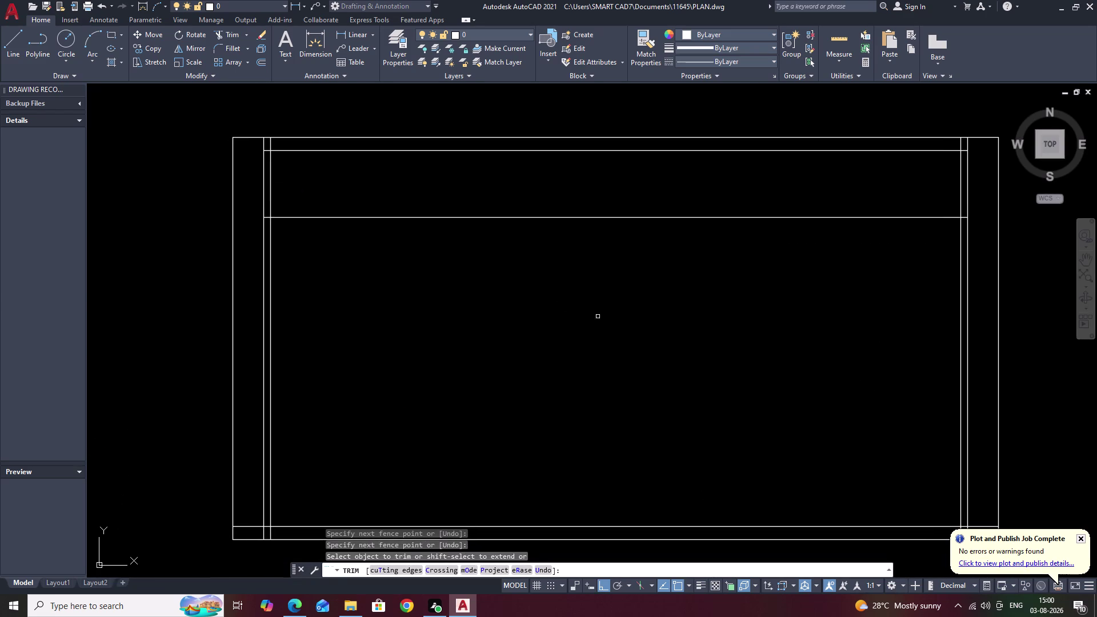
key(Escape)
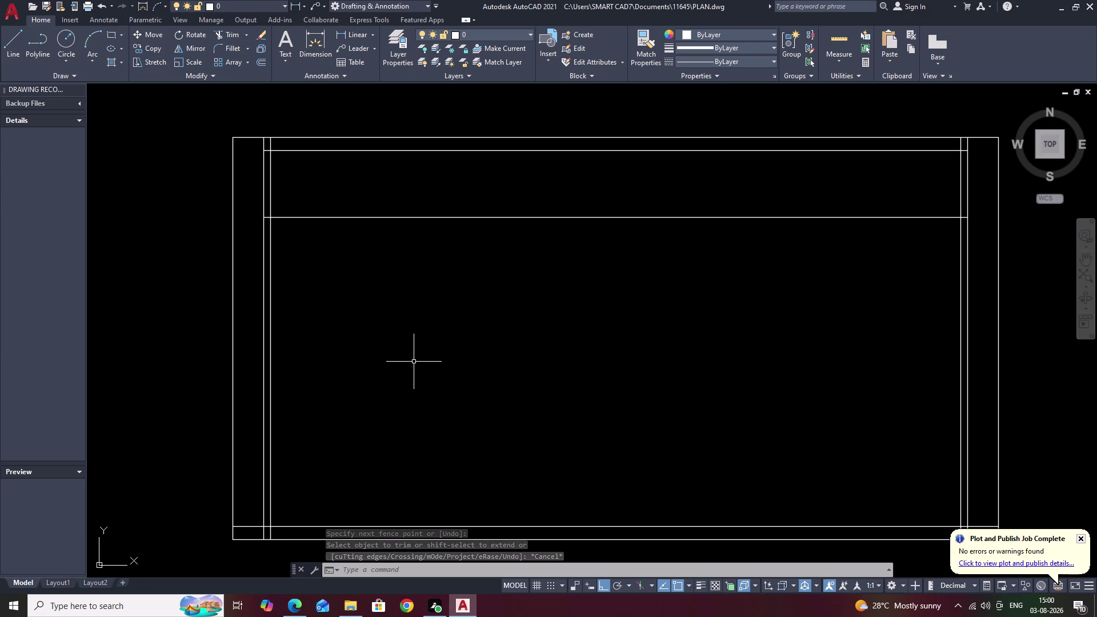
scroll(up, 3)
middle_drag(341, 452, 638, 128)
middle_drag(534, 221, 585, 180)
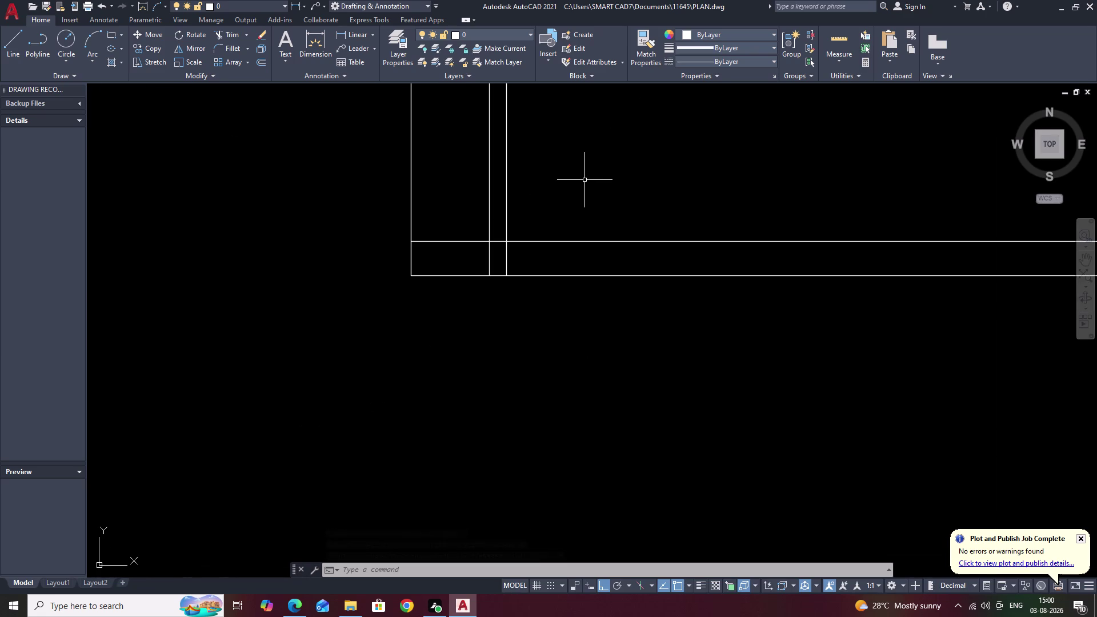
Fence-trim the overhanging line ends at the frame's left corners, undoing the last two trims.
text(TR)
key(space)
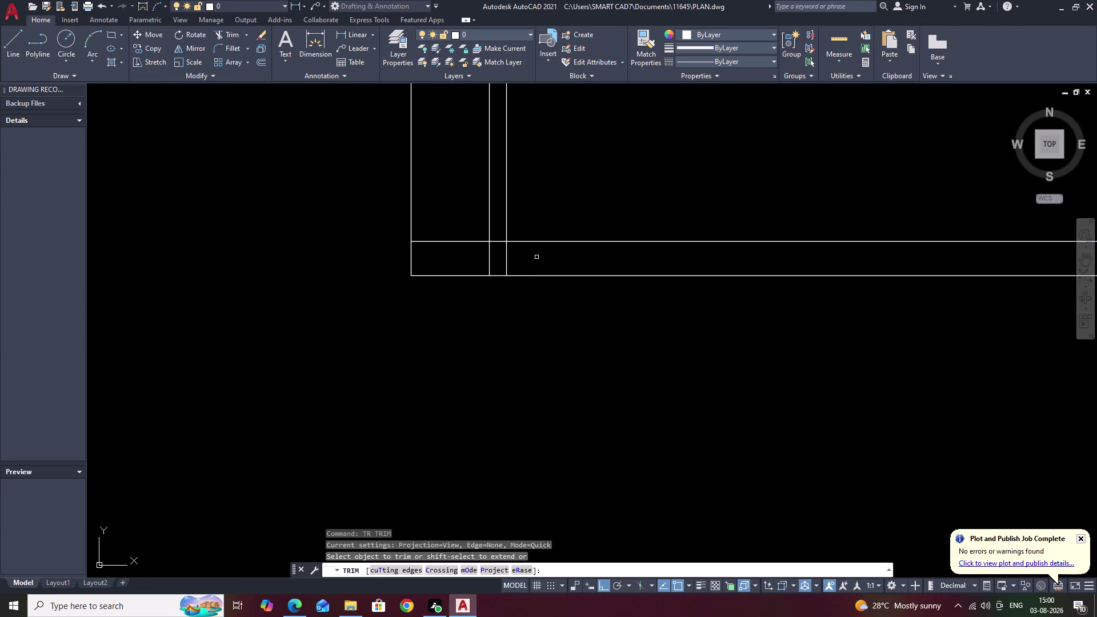
drag(557, 263, 494, 267)
drag(498, 229, 495, 259)
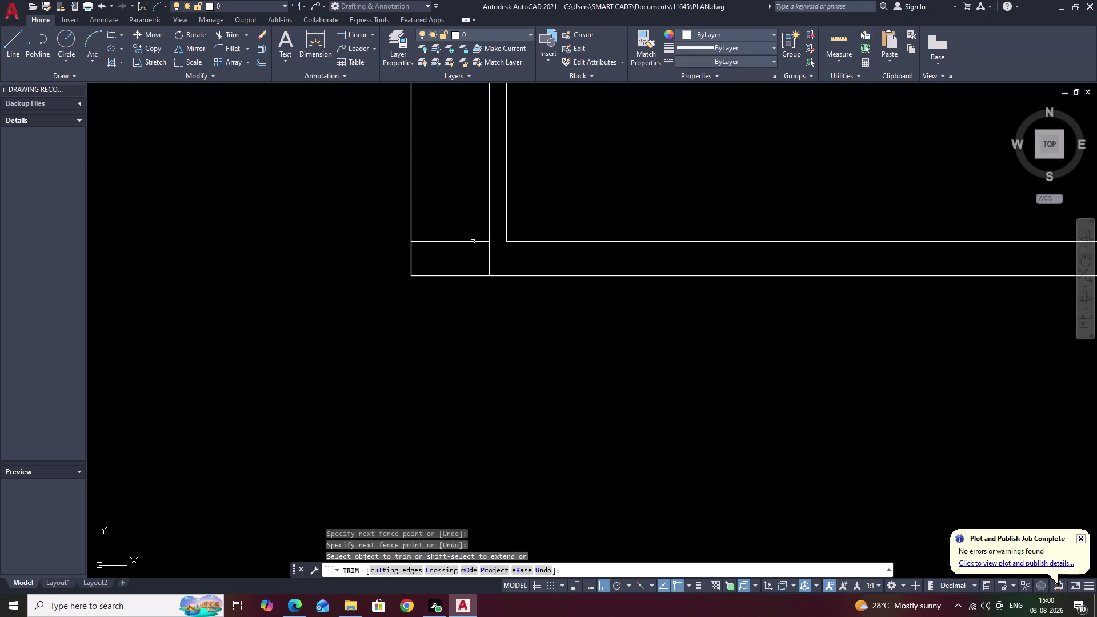
drag(456, 232, 454, 238)
drag(454, 241, 446, 262)
drag(447, 229, 437, 266)
key(ctrl+z)
key(ctrl+z)
key(Escape)
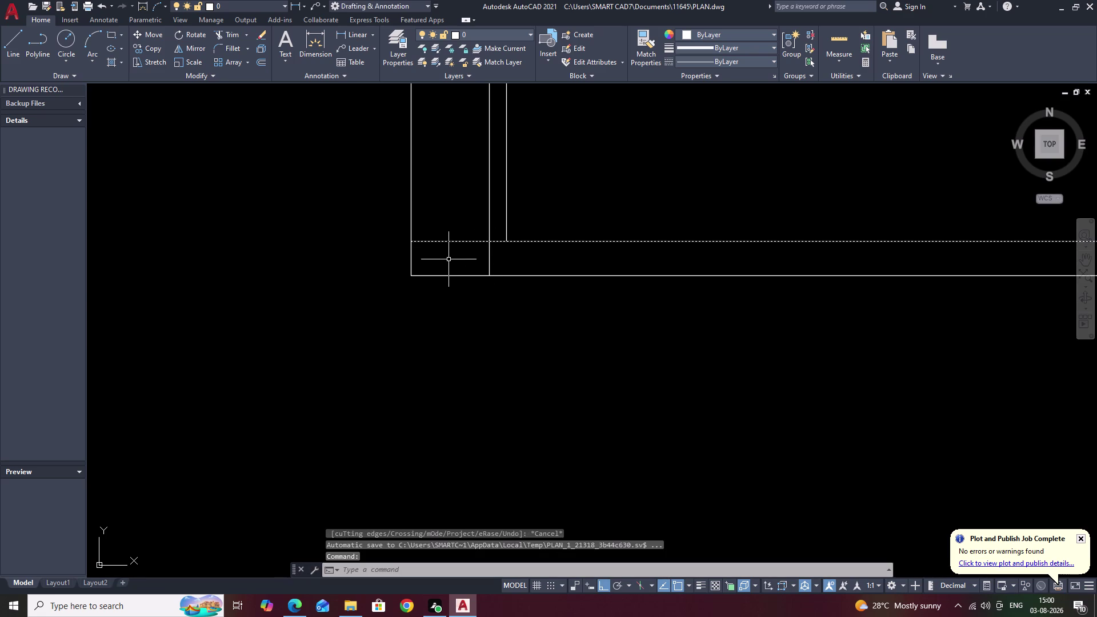
key(Escape)
key(Escape)
Trim the overlapping corner line and the crossing lines at the bottom-right corner.
text(TR)
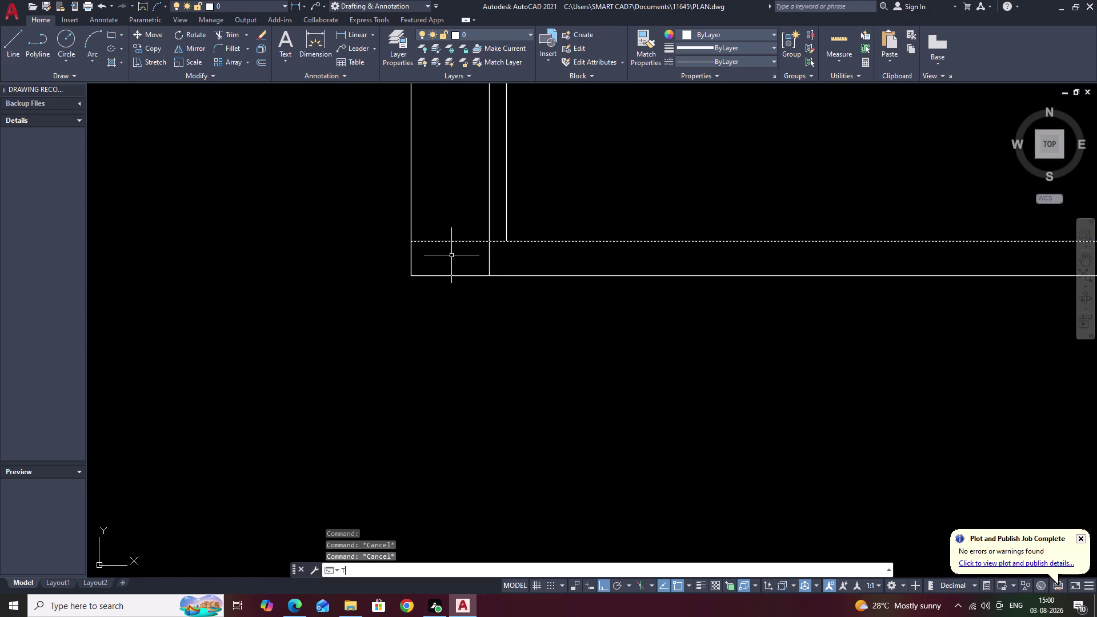
key(space)
drag(460, 216, 450, 253)
middle_drag(590, 340, 314, 424)
middle_drag(638, 446, 262, 421)
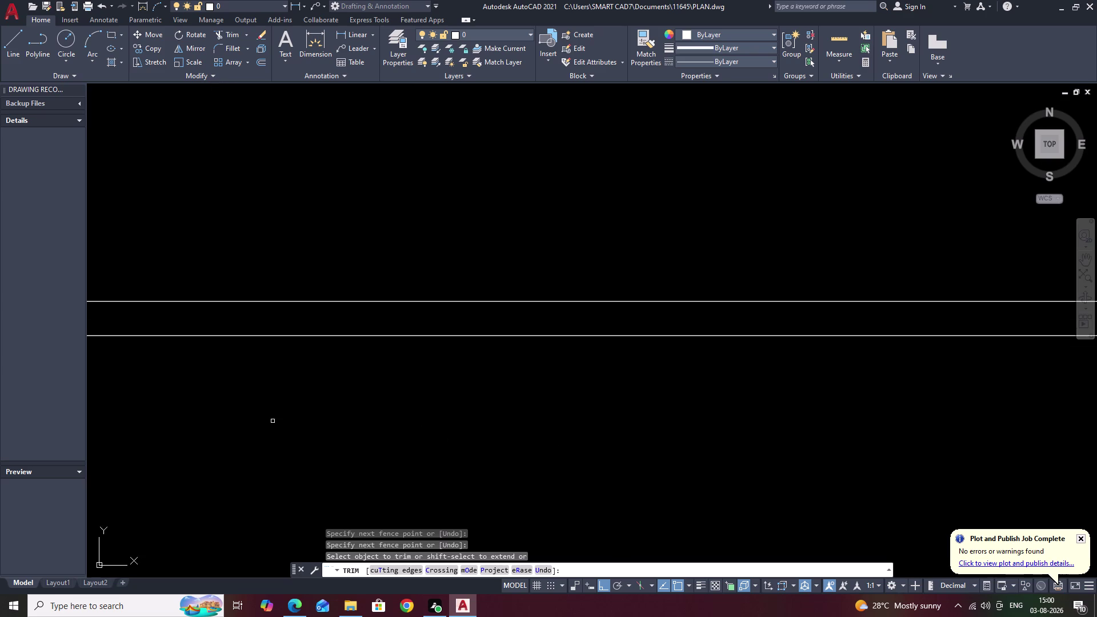
middle_drag(719, 464, 265, 462)
middle_drag(371, 436, 0, 446)
middle_drag(457, 385, 343, 405)
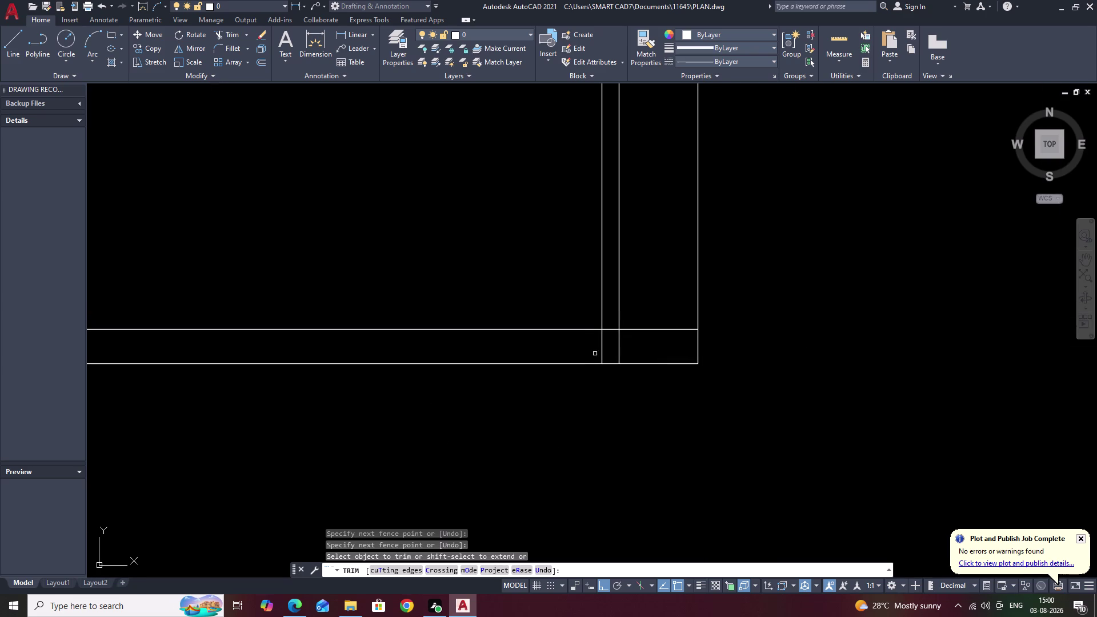
drag(609, 351, 661, 305)
key(ctrl+z)
scroll(down, 3)
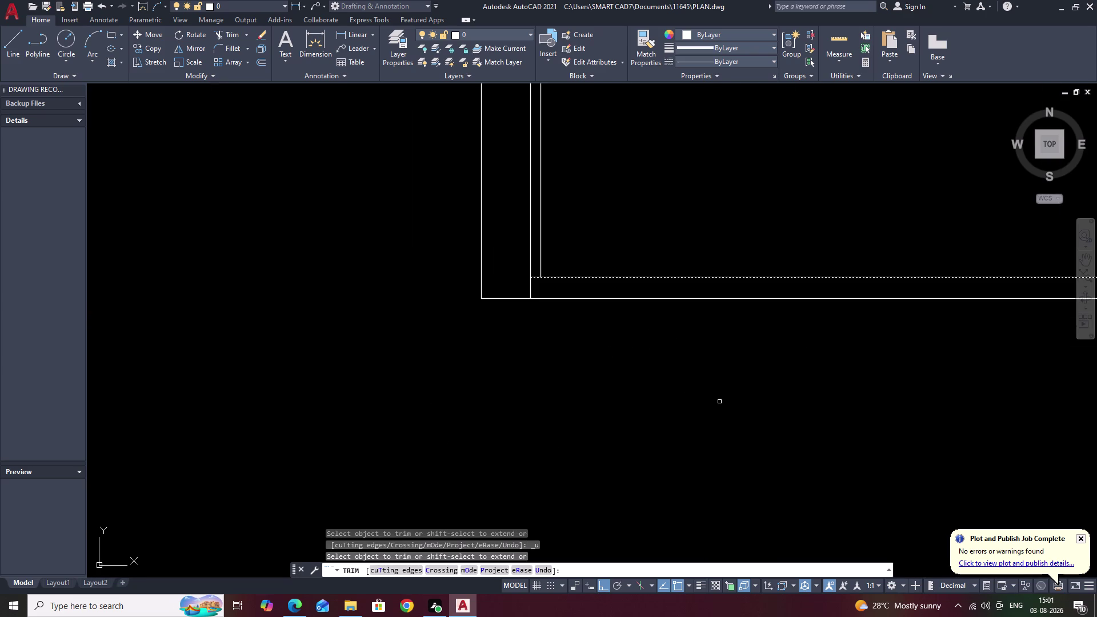
middle_drag(720, 402, 325, 427)
middle_drag(830, 431, 353, 436)
middle_drag(836, 464, 624, 466)
key(Escape)
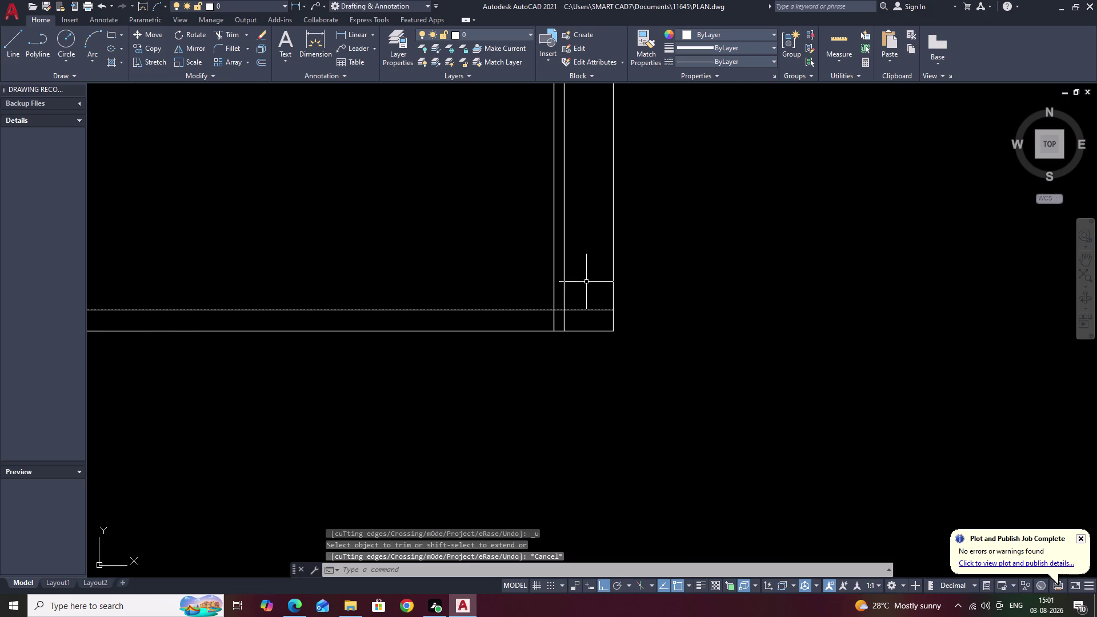
Trim the inner bottom line past the vertical and the overhang at the right bottom corner.
key(r)
key(BackSpace)
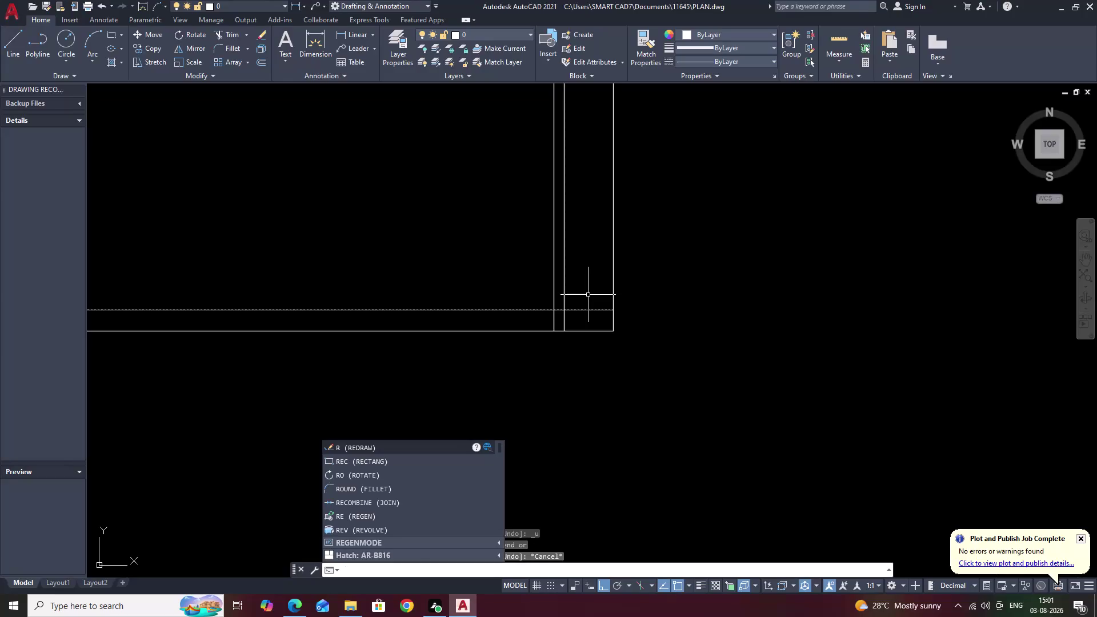
text(TR)
key(space)
drag(586, 296, 586, 315)
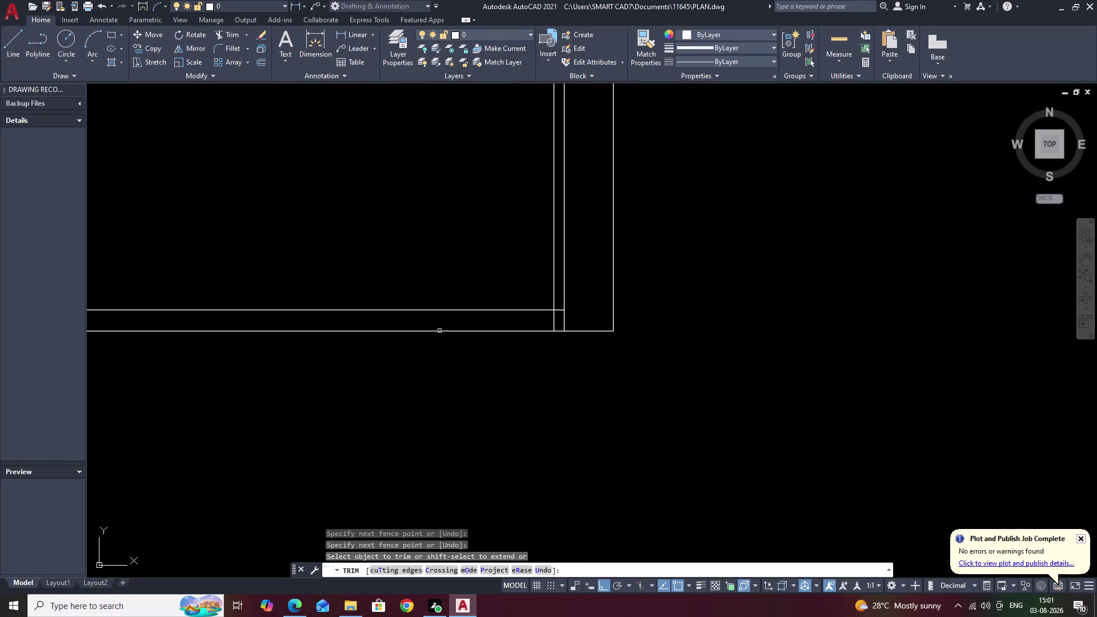
scroll(down, 3)
middle_drag(421, 353, 852, 383)
middle_drag(496, 439, 541, 439)
middle_drag(533, 439, 411, 432)
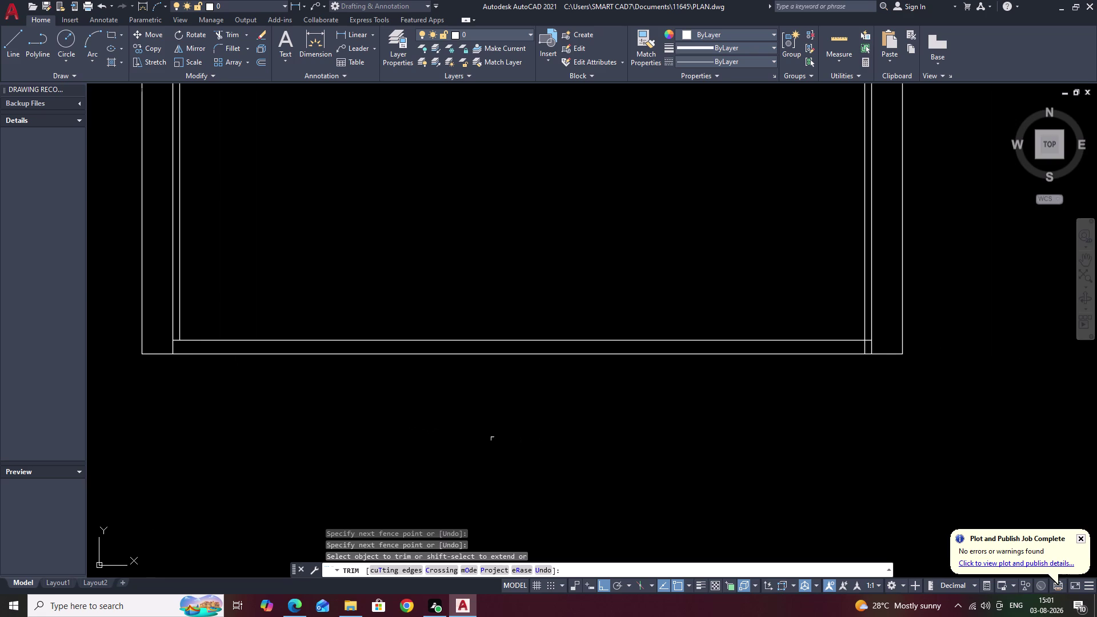
middle_drag(572, 443, 465, 466)
scroll(up, 3)
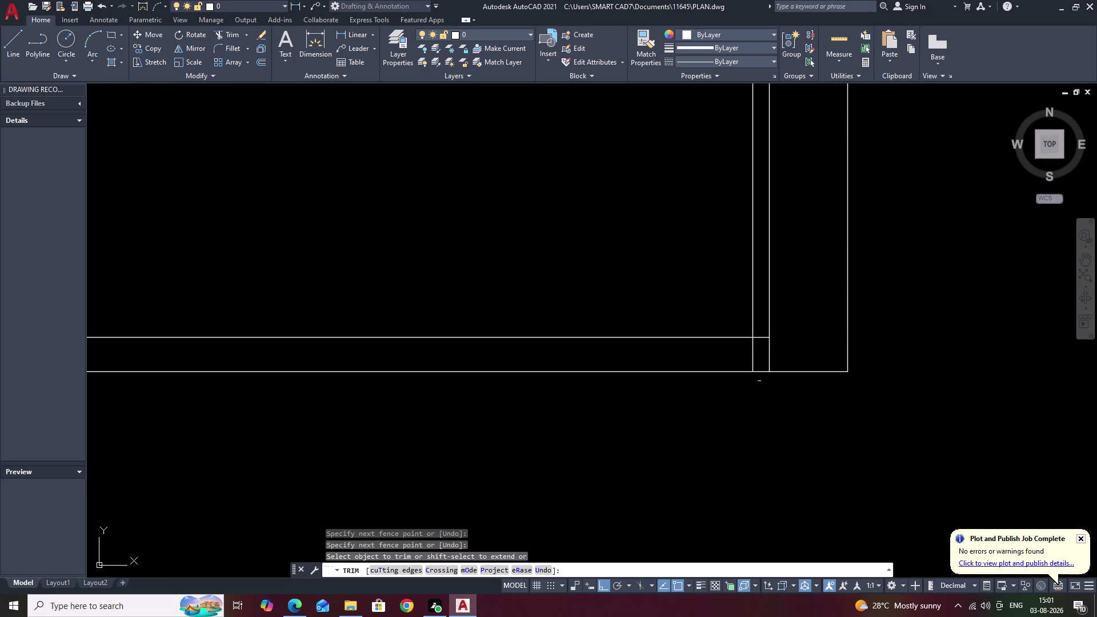
drag(761, 358, 741, 358)
middle_drag(699, 362, 747, 372)
middle_drag(784, 380, 958, 398)
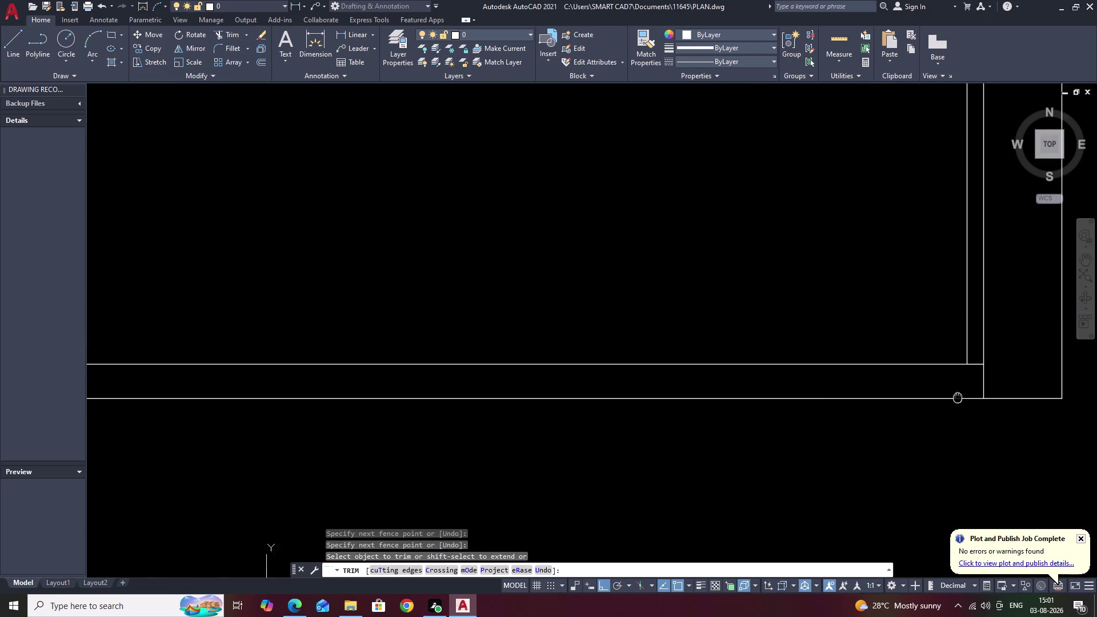
scroll(down, 3)
middle_drag(567, 484, 934, 549)
scroll(down, 3)
middle_drag(755, 520, 693, 527)
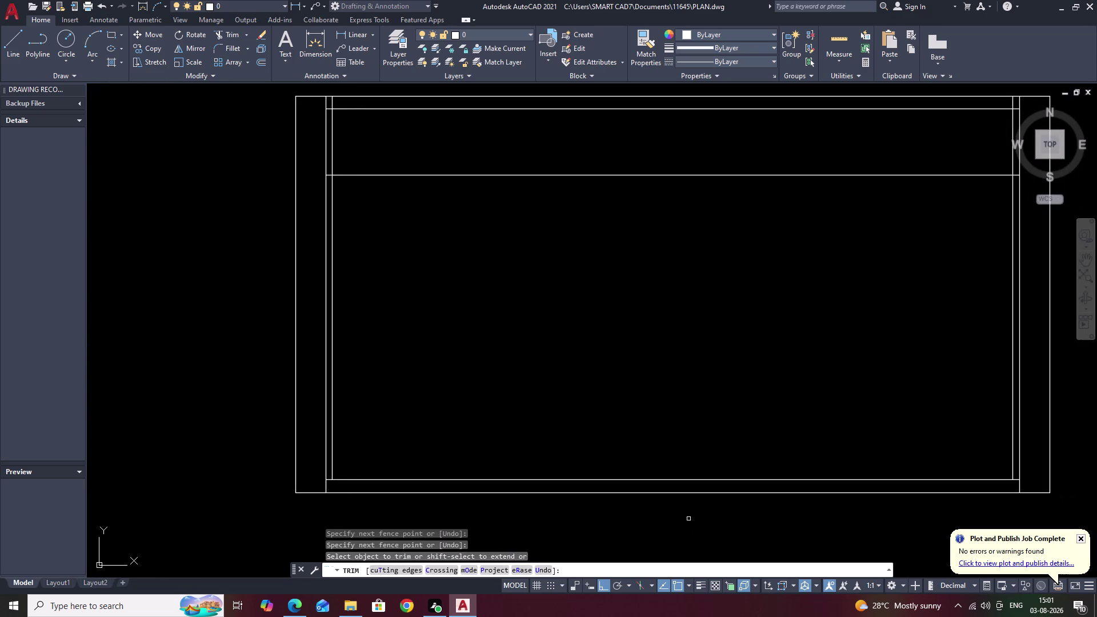
key(Escape)
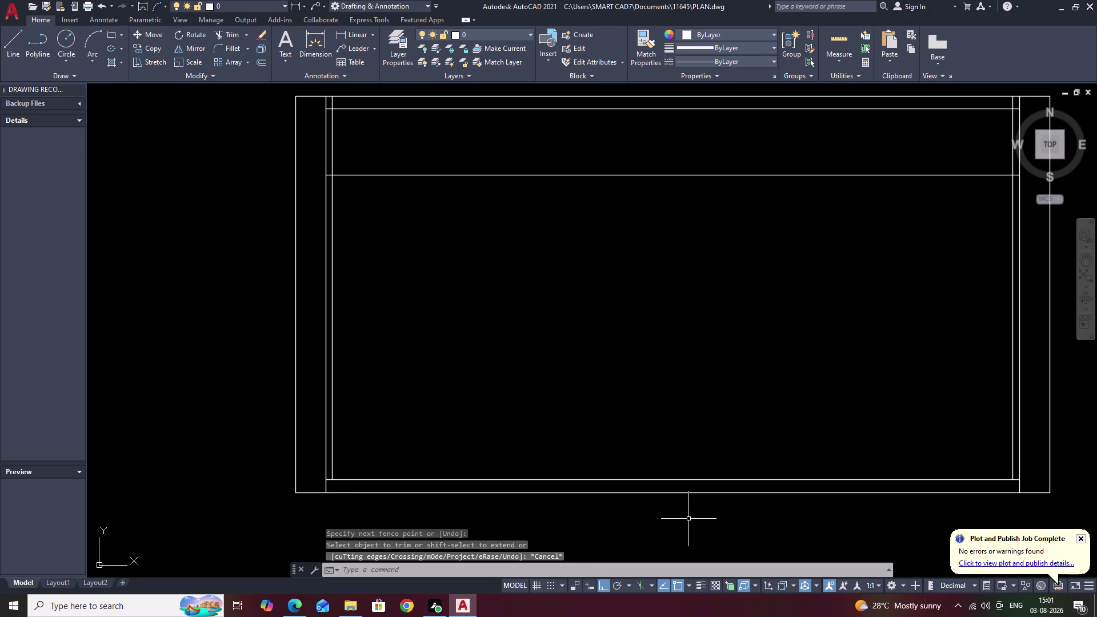
scroll(down, 3)
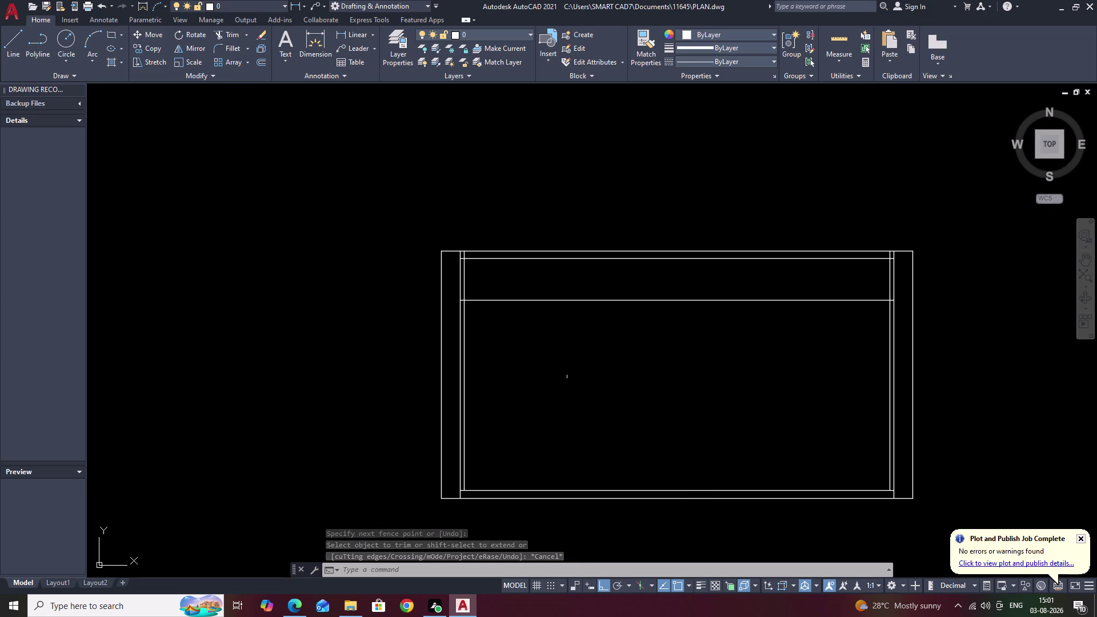
Break the inner left vertical line with BREAKATPOINT at a point just below the top band.
text(O)
key(space)
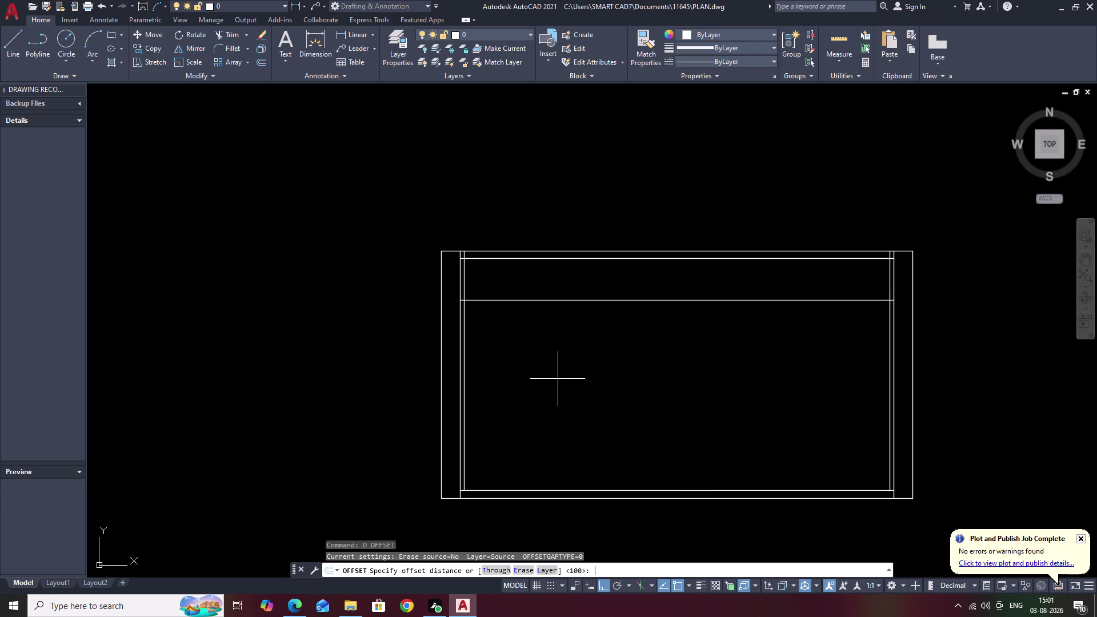
key(Escape)
text(BR)
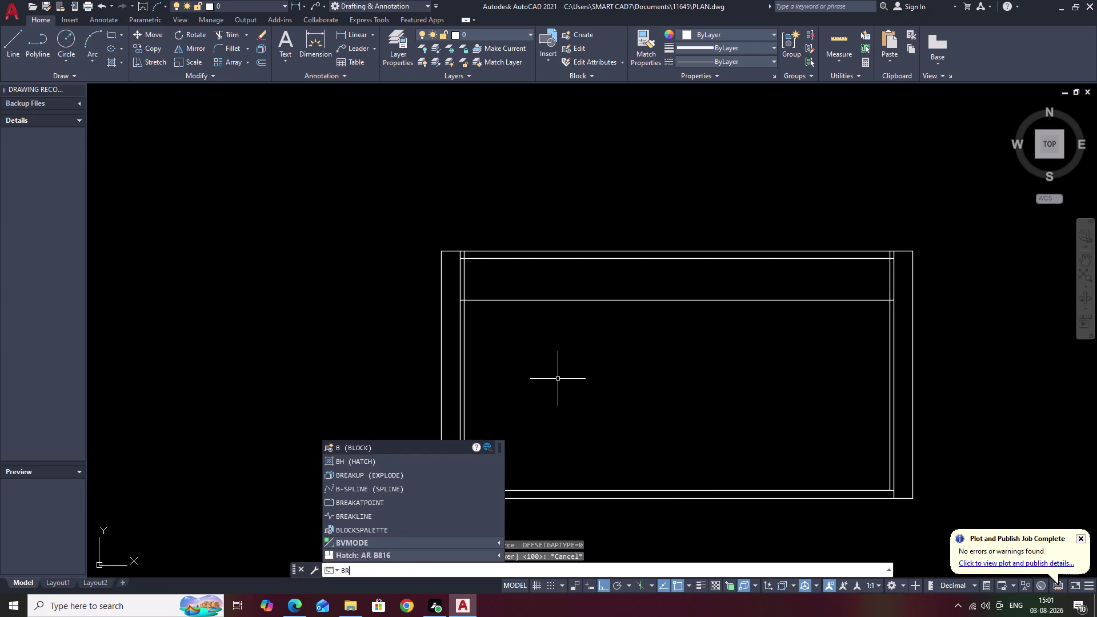
click(389, 486)
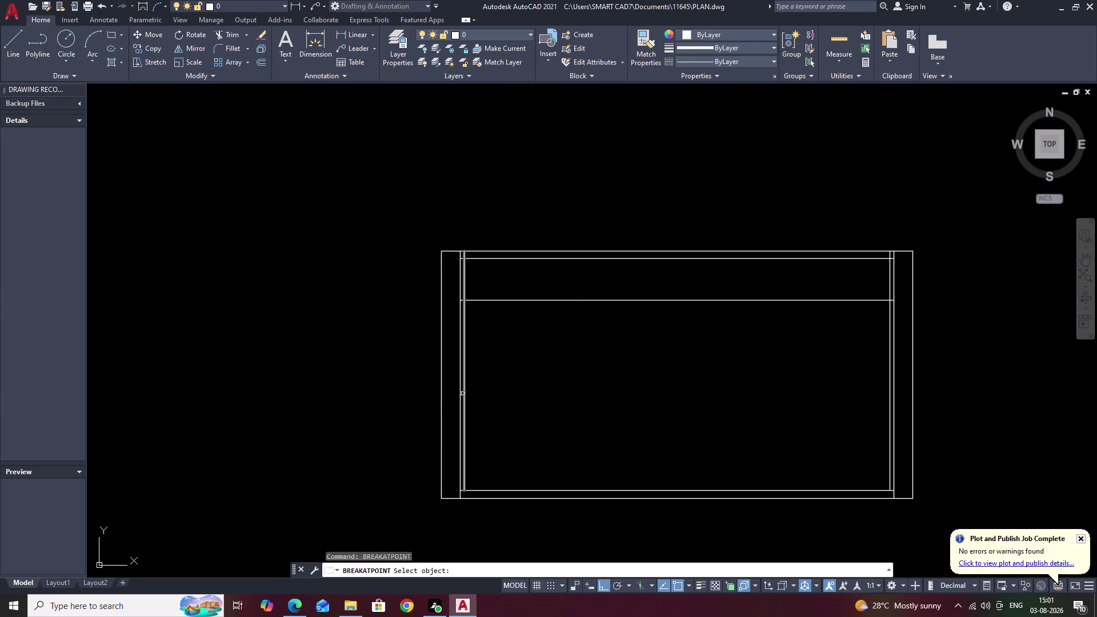
click(464, 389)
scroll(up, 3)
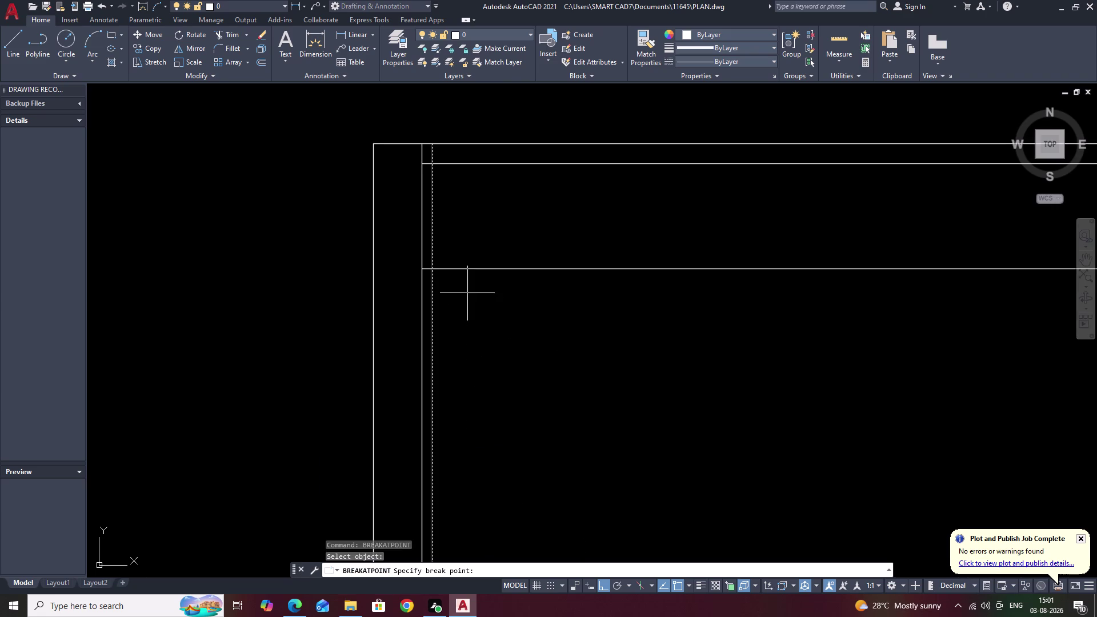
scroll(up, 3)
click(338, 227)
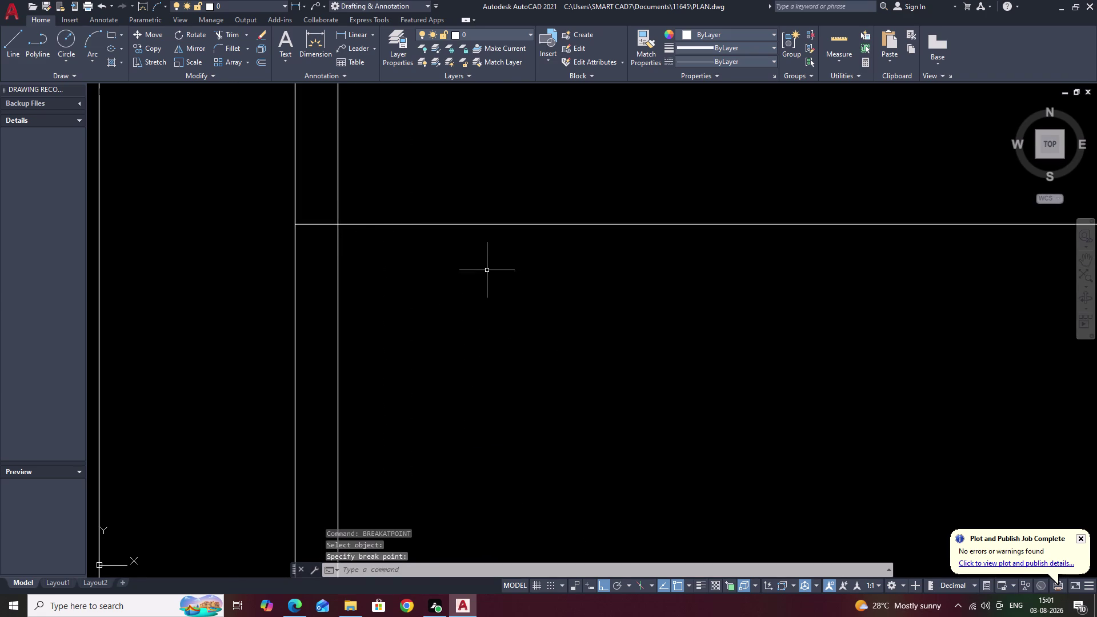
scroll(down, 3)
scroll(down, 3)
middle_drag(679, 408, 614, 283)
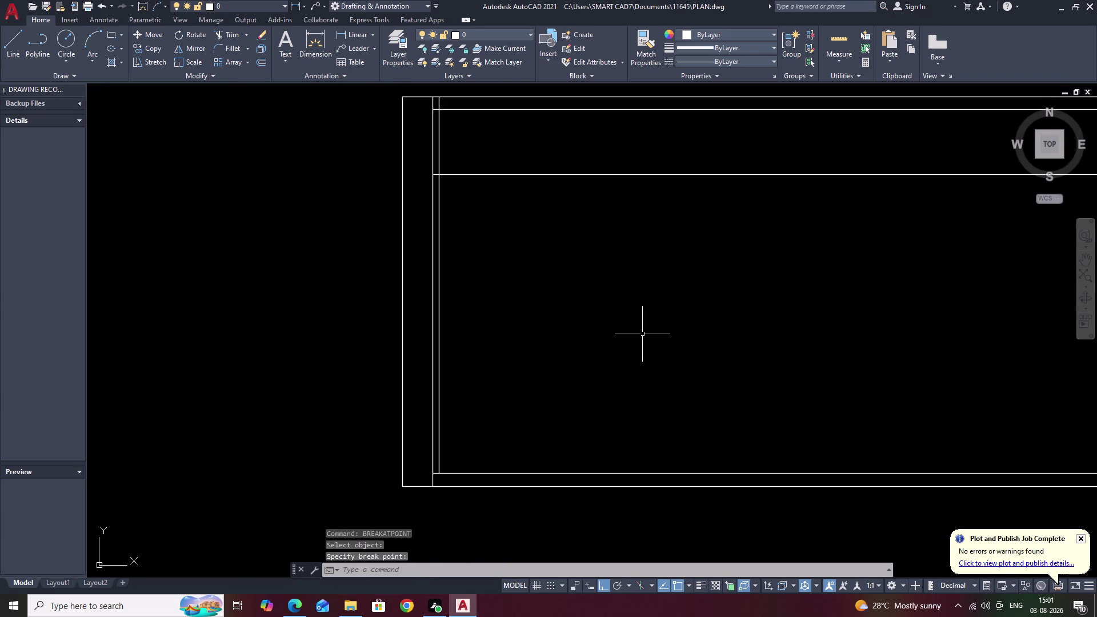
text(O)
key(space)
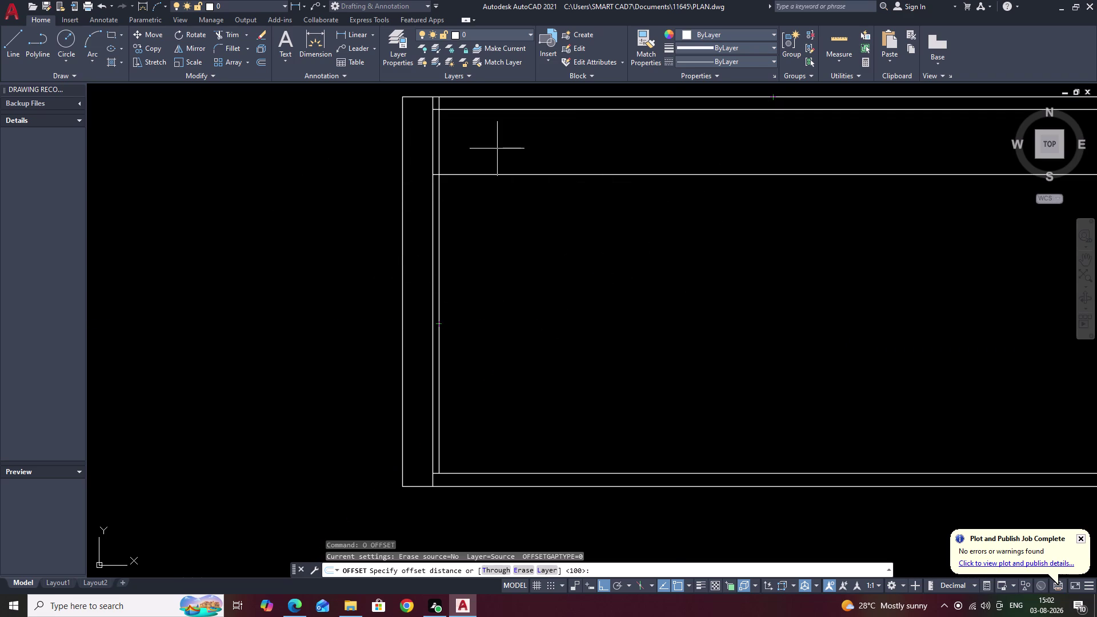
Offset the lower inner left vertical line 460 units to the right.
text(460)
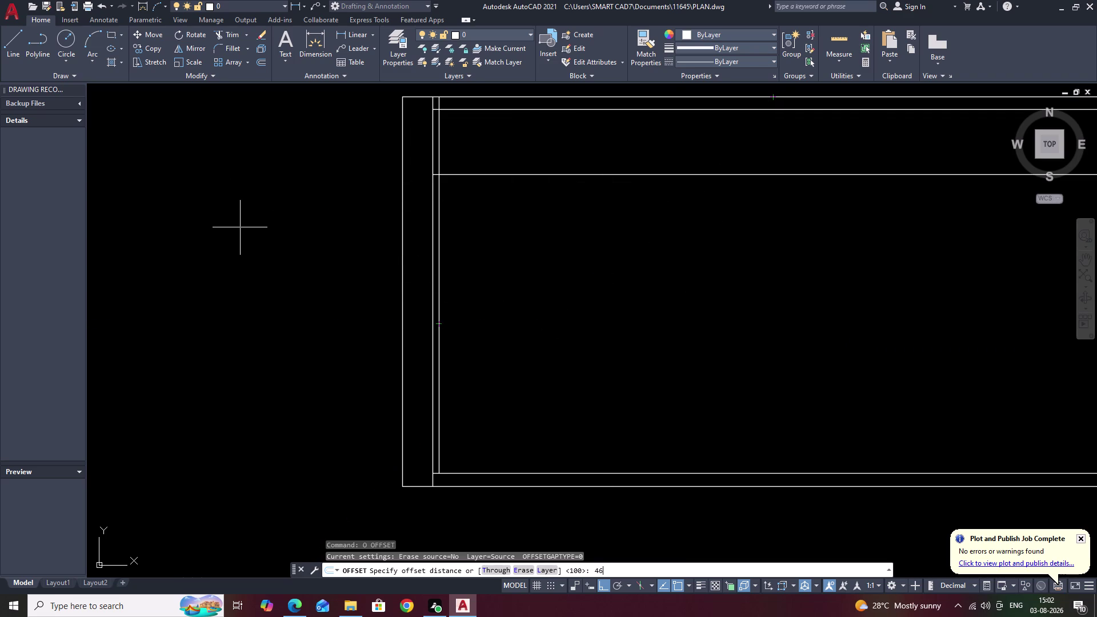
key(space)
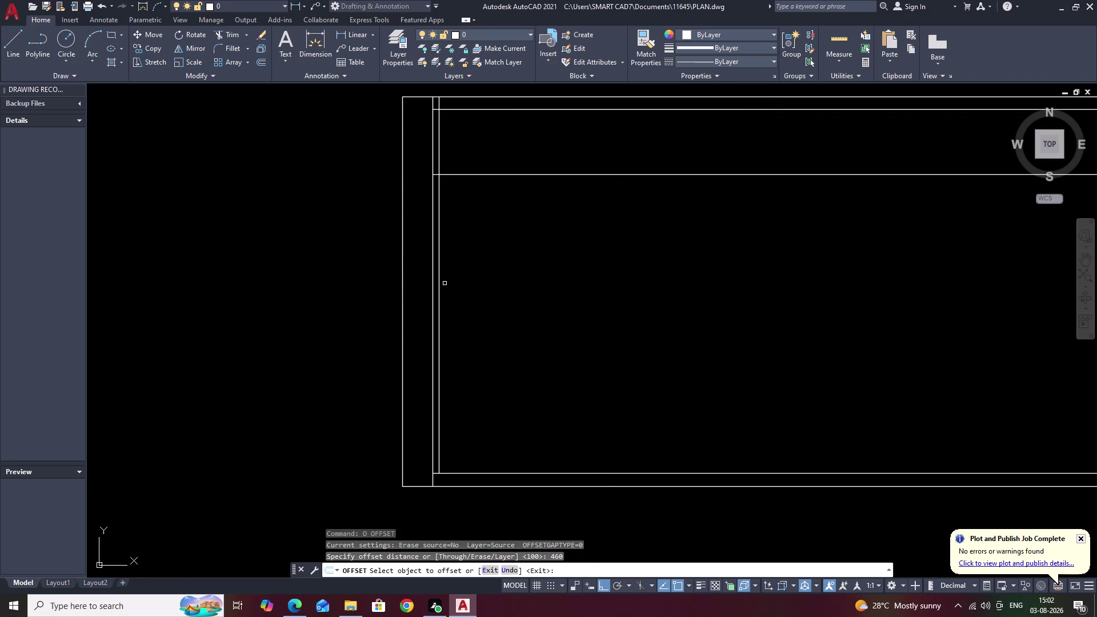
click(439, 287)
click(607, 296)
scroll(down, 3)
middle_drag(605, 296, 595, 297)
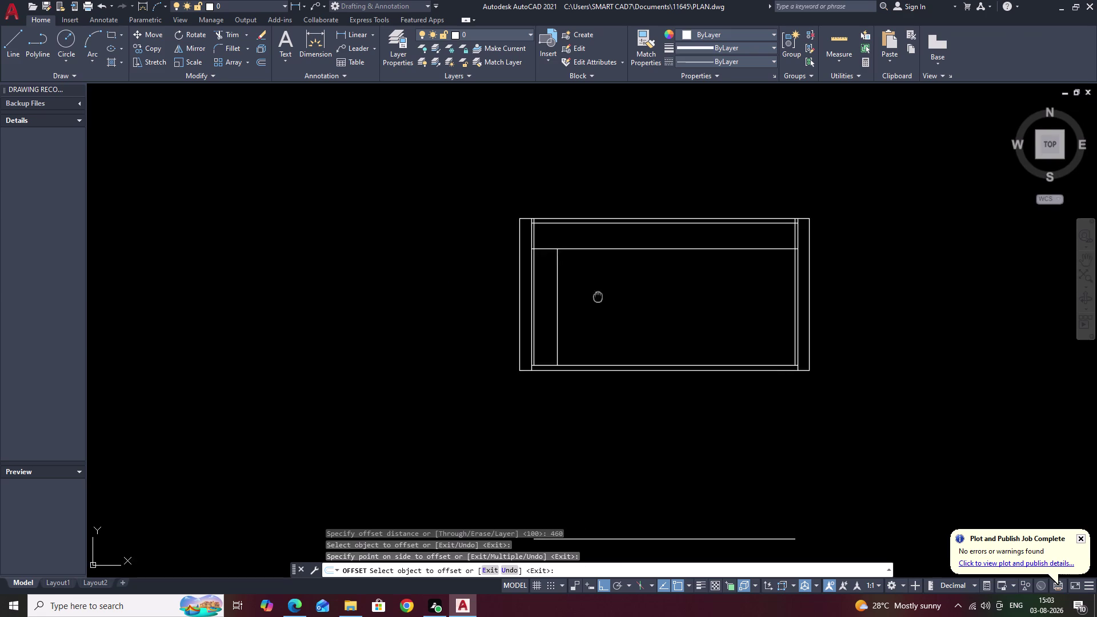
middle_drag(595, 297, 543, 305)
key(Escape)
click(501, 313)
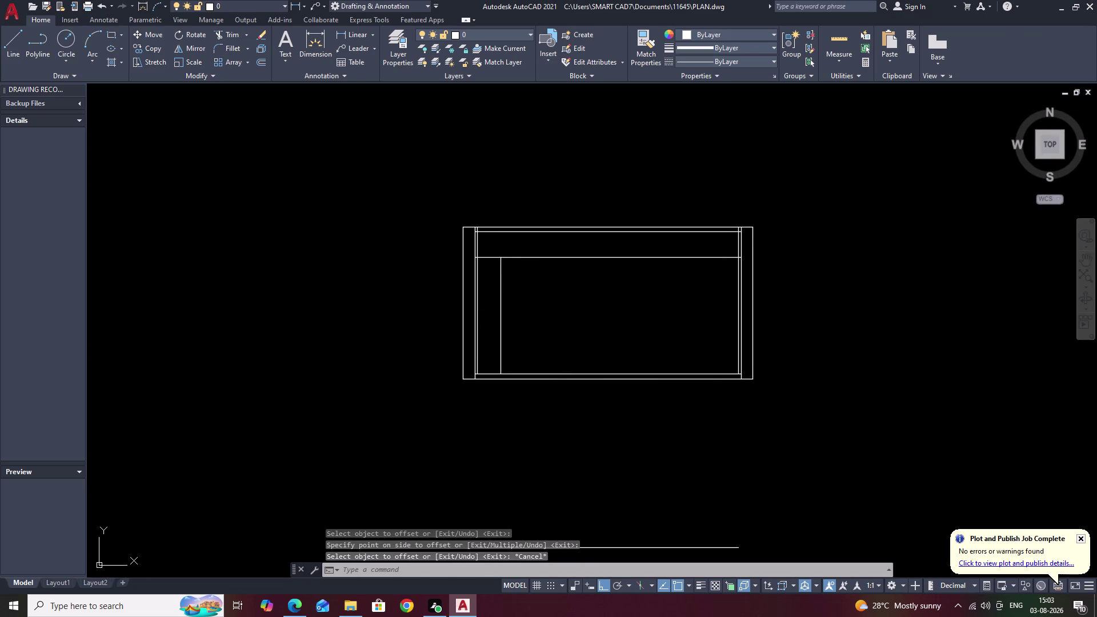
click(247, 63)
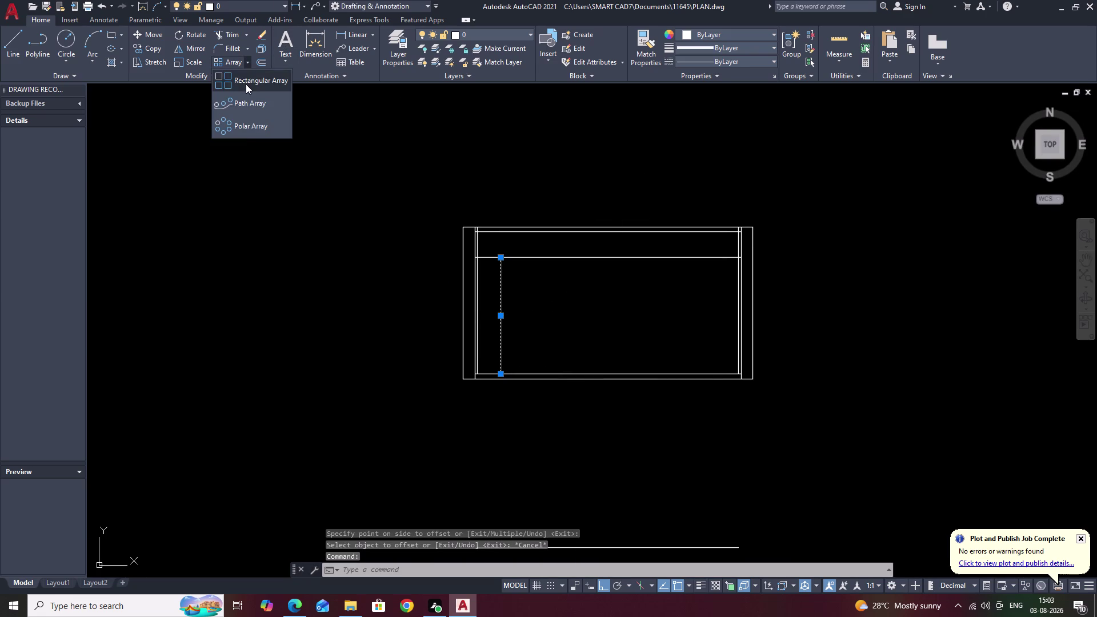
Array the new shutter line into 8 columns spaced 460 apart.
click(246, 84)
drag(229, 34, 204, 35)
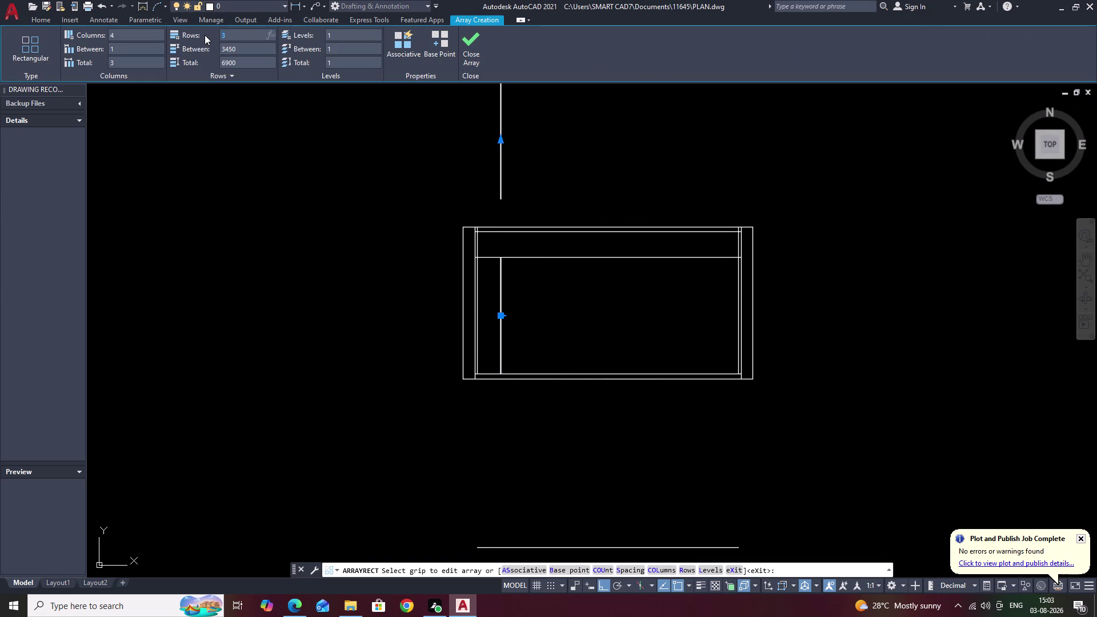
key(1)
double_click(213, 132)
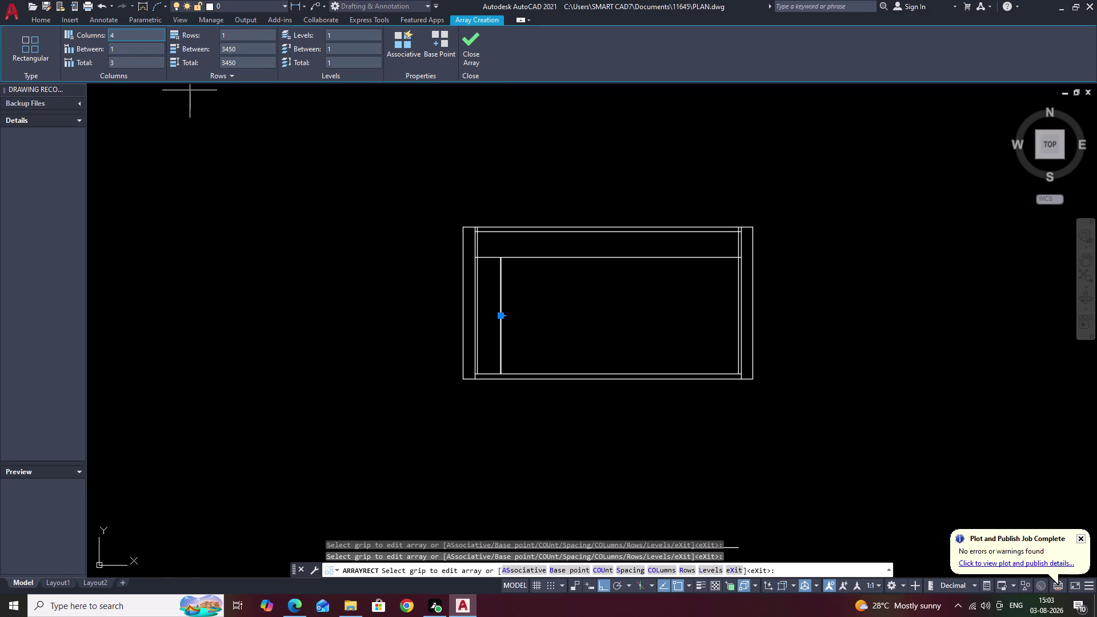
drag(122, 37, 68, 30)
key(BackSpace)
key(8)
click(107, 122)
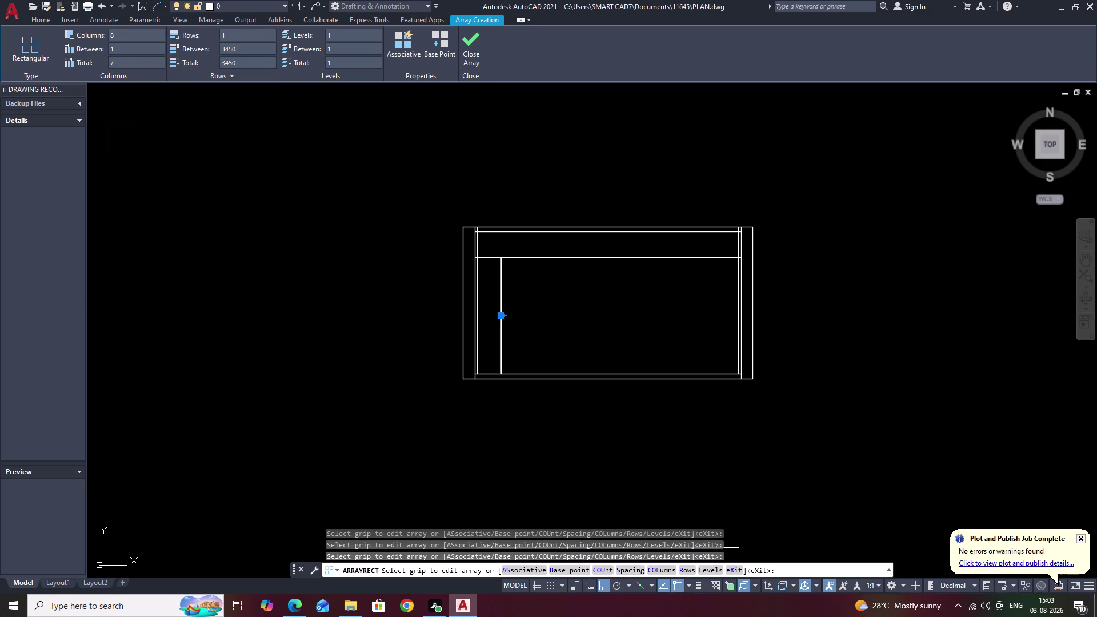
drag(129, 51, 49, 49)
key(BackSpace)
text(460)
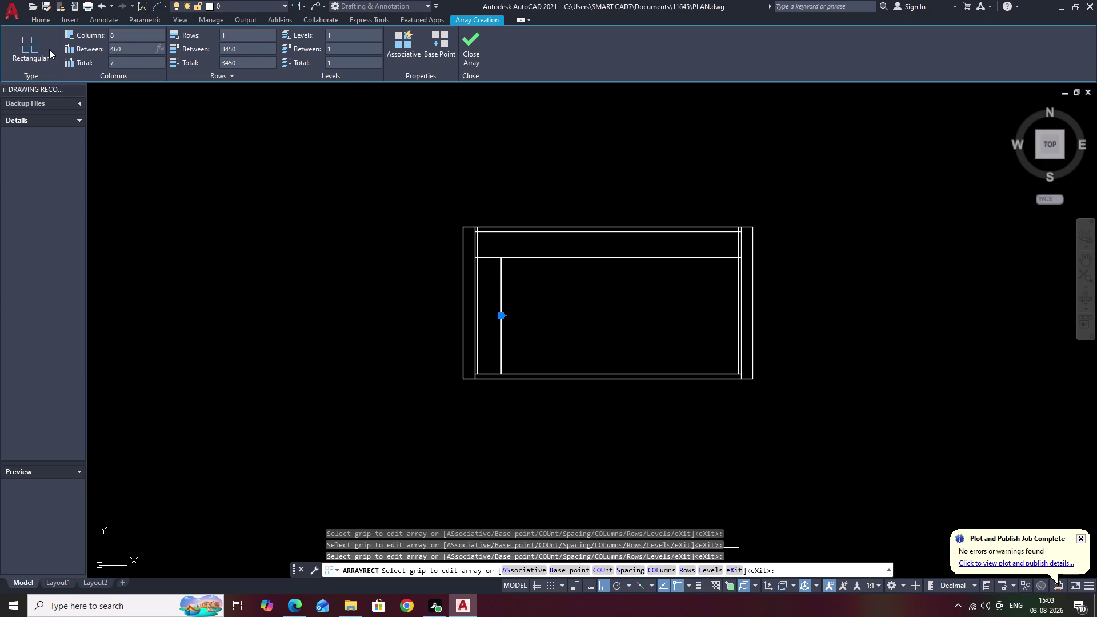
click(140, 146)
key(Escape)
middle_drag(615, 280, 583, 201)
scroll(down, 3)
scroll(up, 3)
scroll(up, 3)
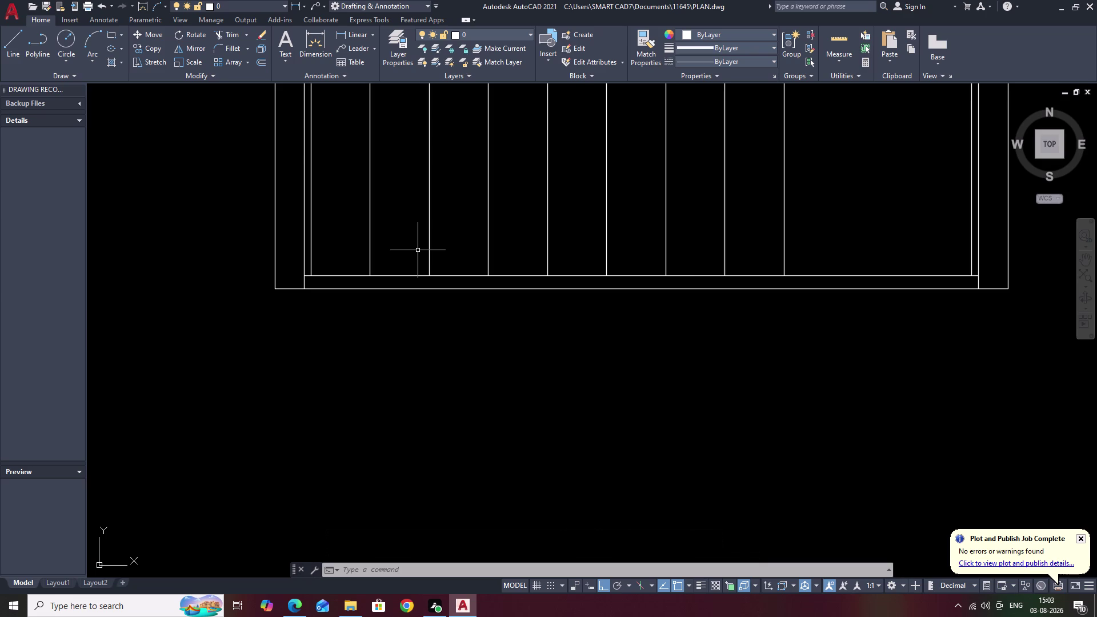
Dimension the first shutter from the inner left edge to the first shutter line, placed below the cabinet.
click(352, 36)
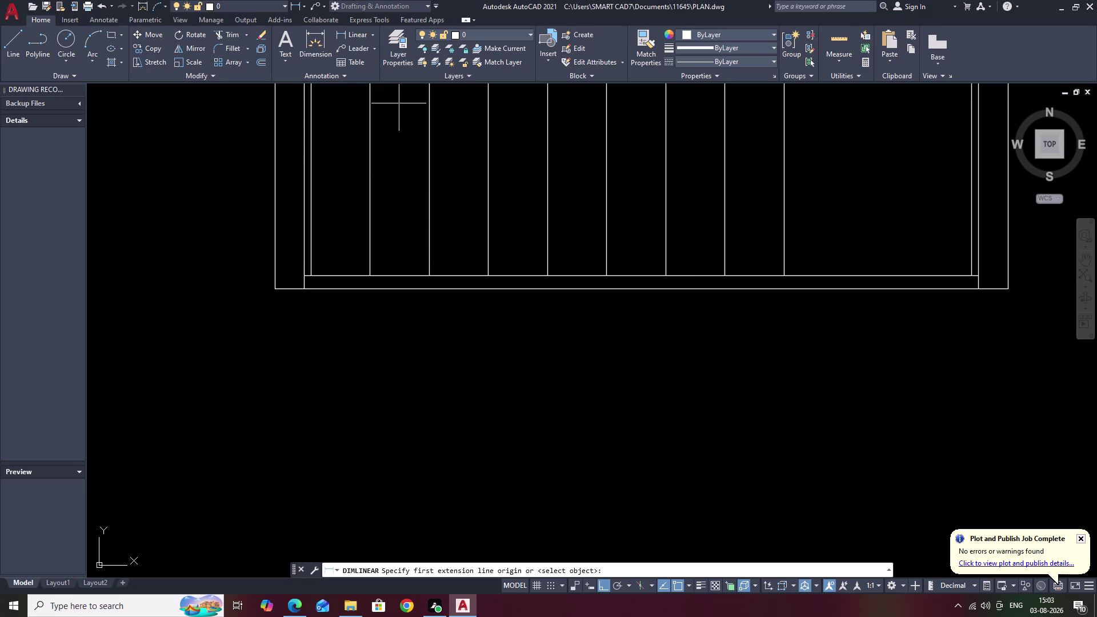
click(310, 277)
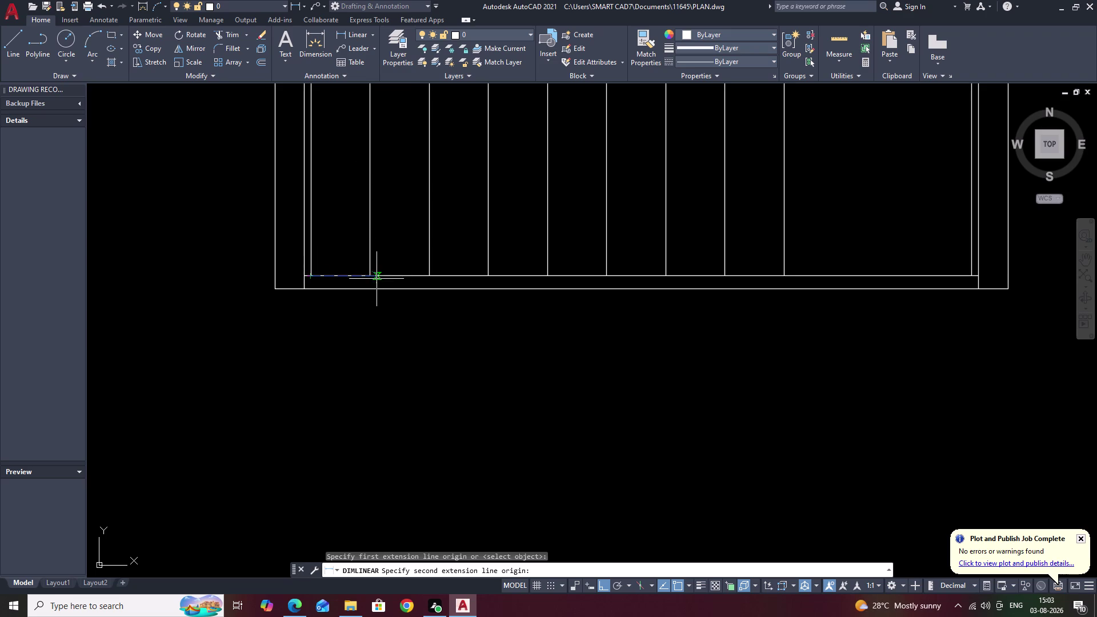
click(372, 279)
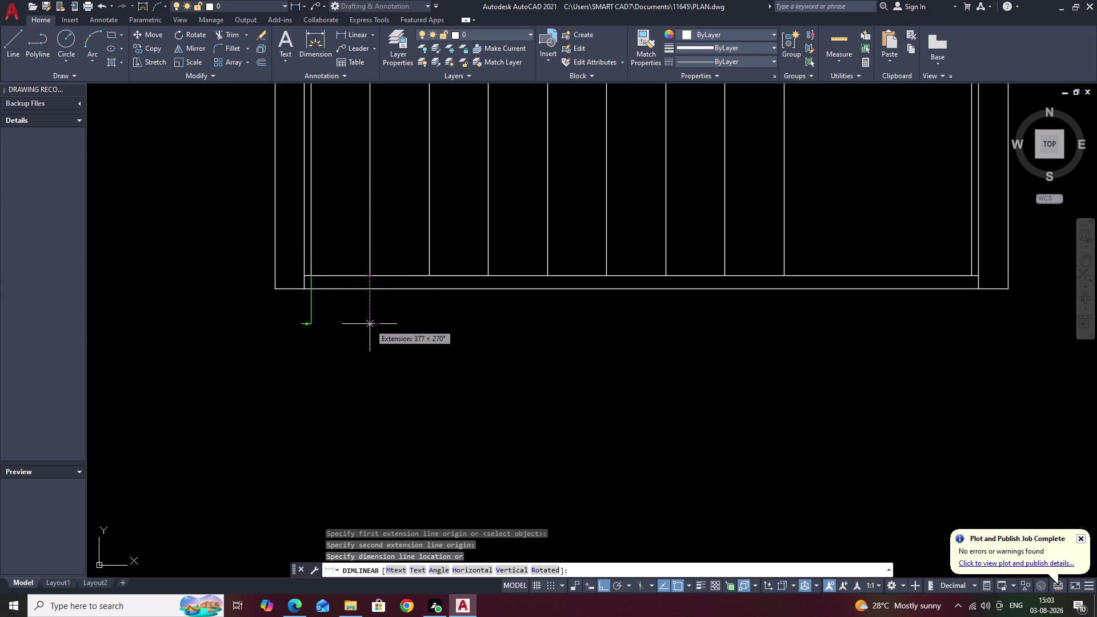
click(369, 324)
scroll(down, 3)
middle_drag(416, 331, 463, 309)
middle_drag(409, 316, 425, 313)
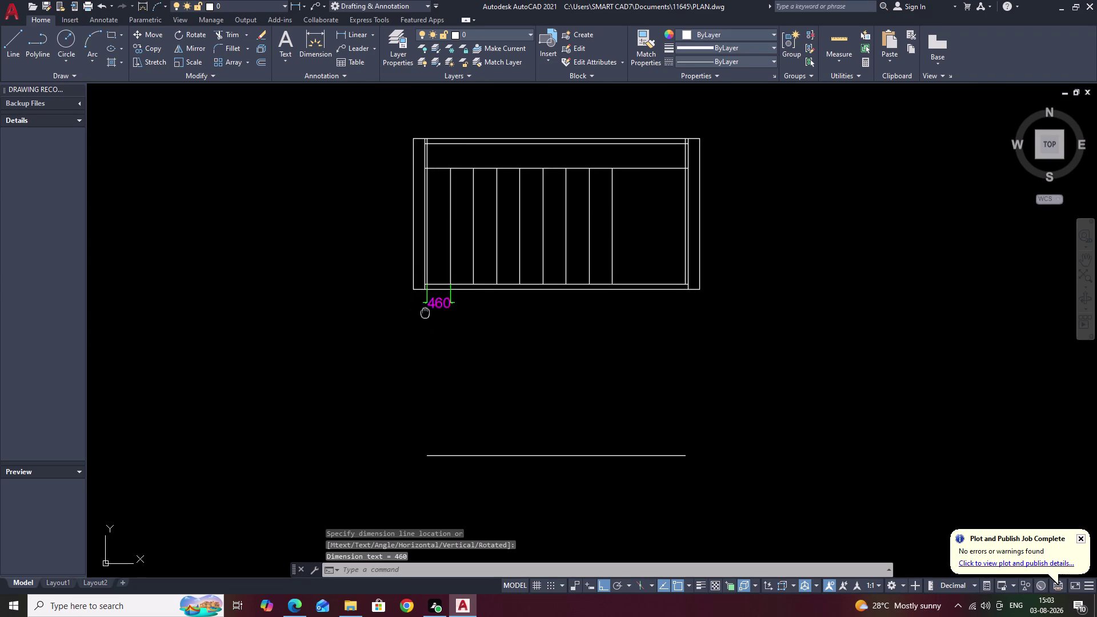
Pan over to the reference dimensioned plan and back to the cabinet elevation.
middle_drag(426, 312, 633, 289)
middle_drag(345, 332, 589, 294)
scroll(up, 3)
middle_drag(274, 375, 345, 176)
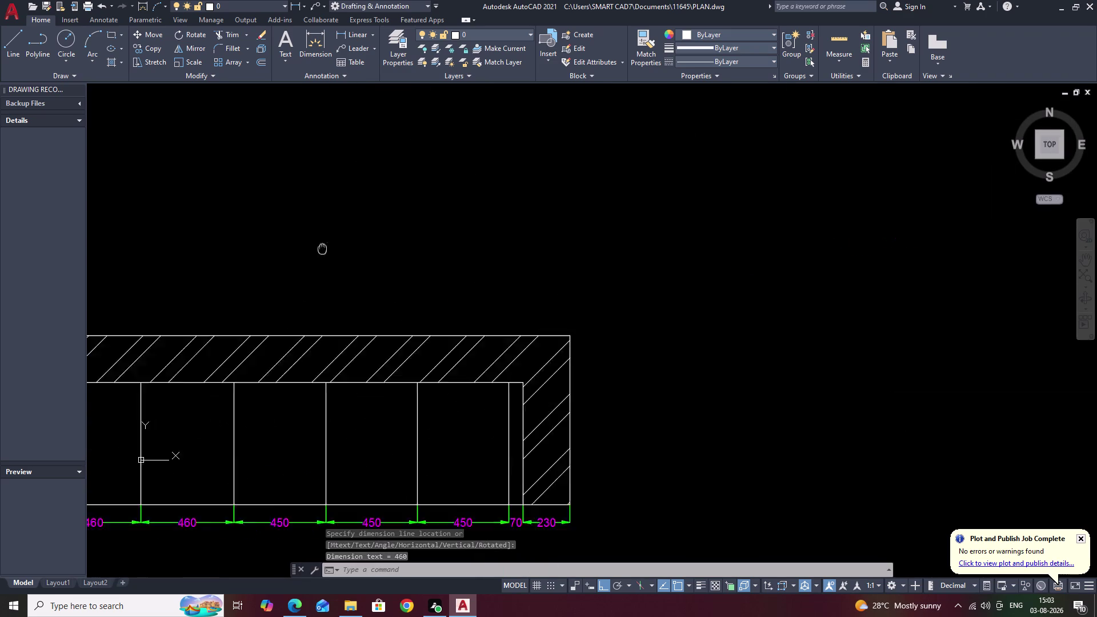
middle_drag(345, 175, 359, 130)
scroll(down, 3)
middle_drag(669, 266, 297, 312)
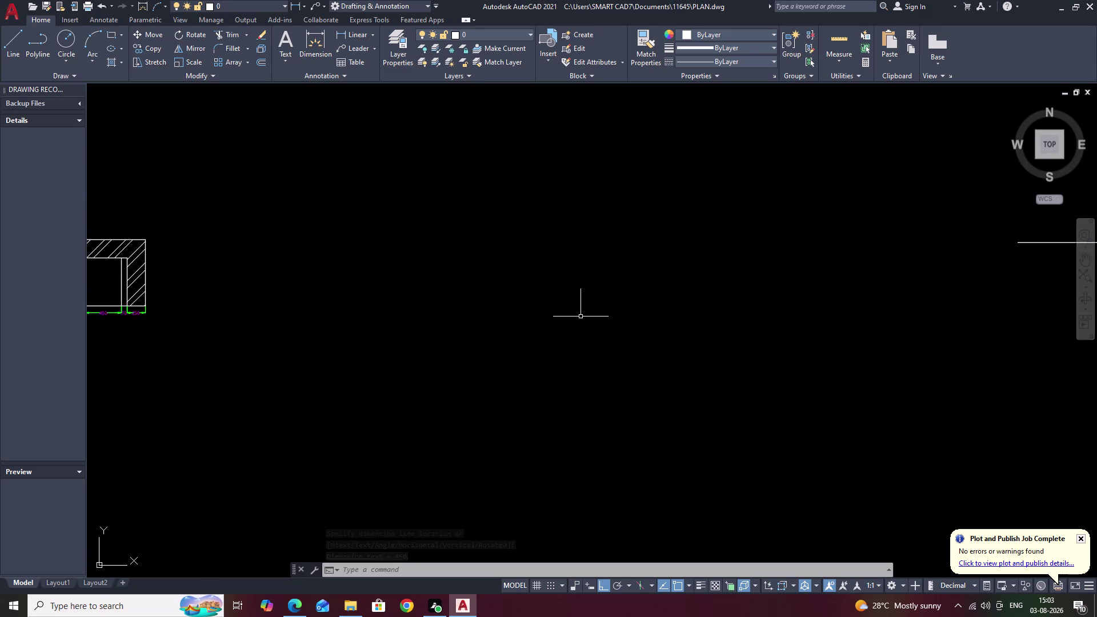
middle_drag(584, 315, 215, 340)
middle_drag(662, 314, 384, 381)
middle_drag(478, 161, 532, 432)
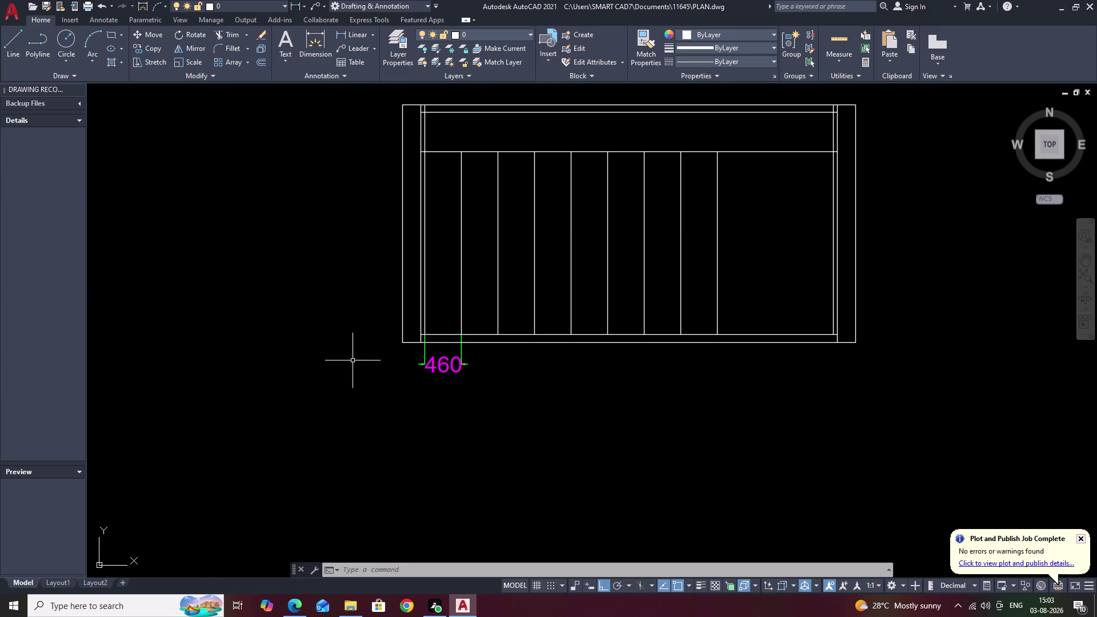
middle_click(455, 411)
Open the Standard dimension style for editing.
text(D)
key(space)
click(663, 280)
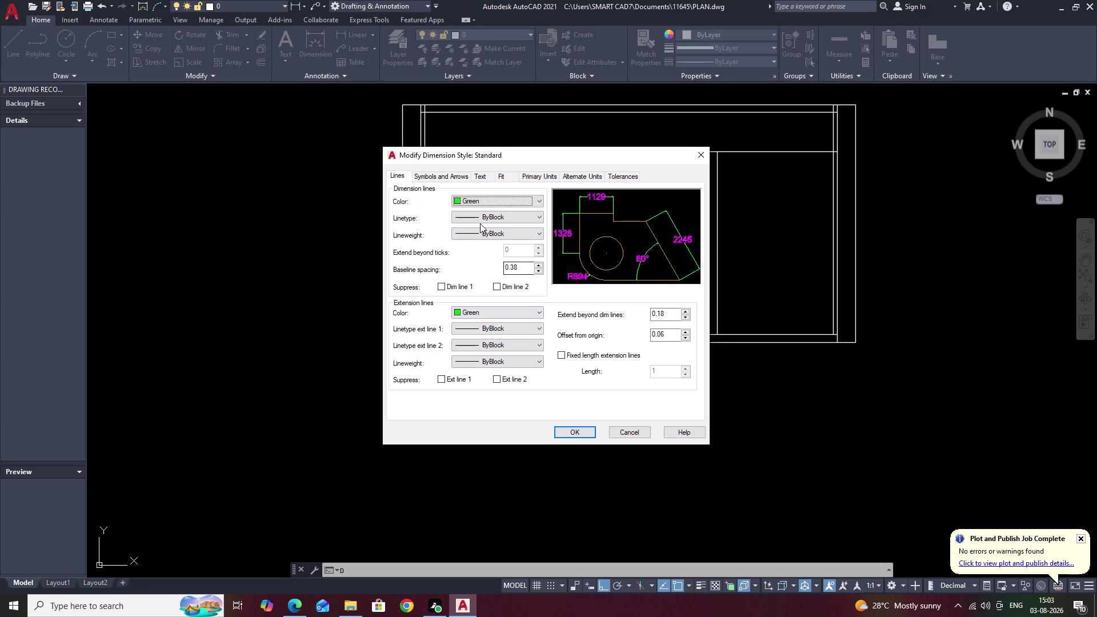
click(484, 179)
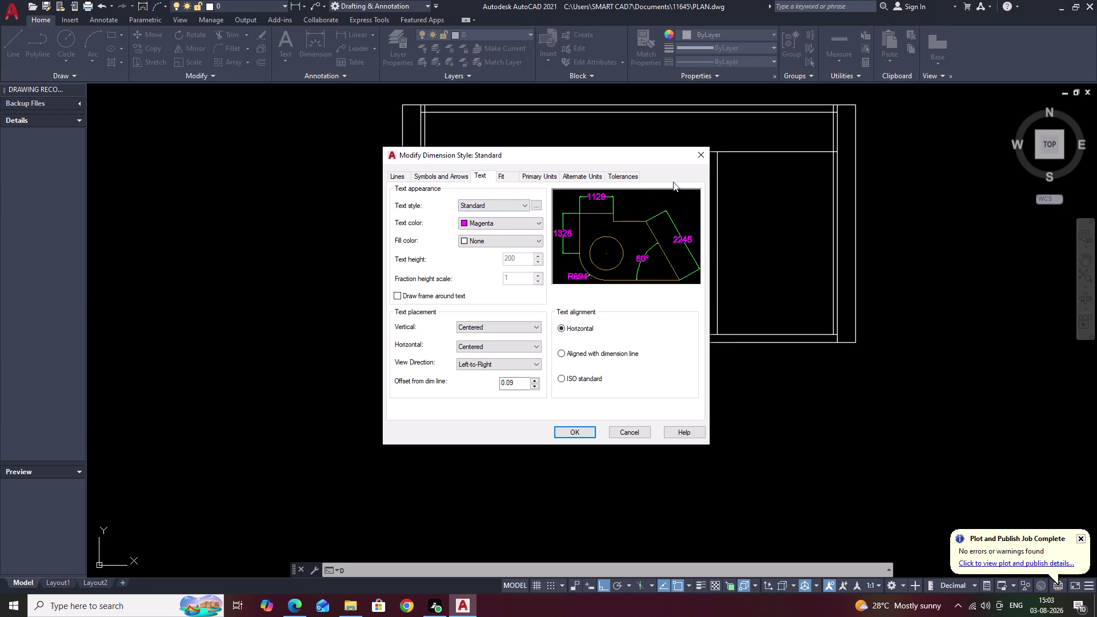
click(697, 159)
click(689, 199)
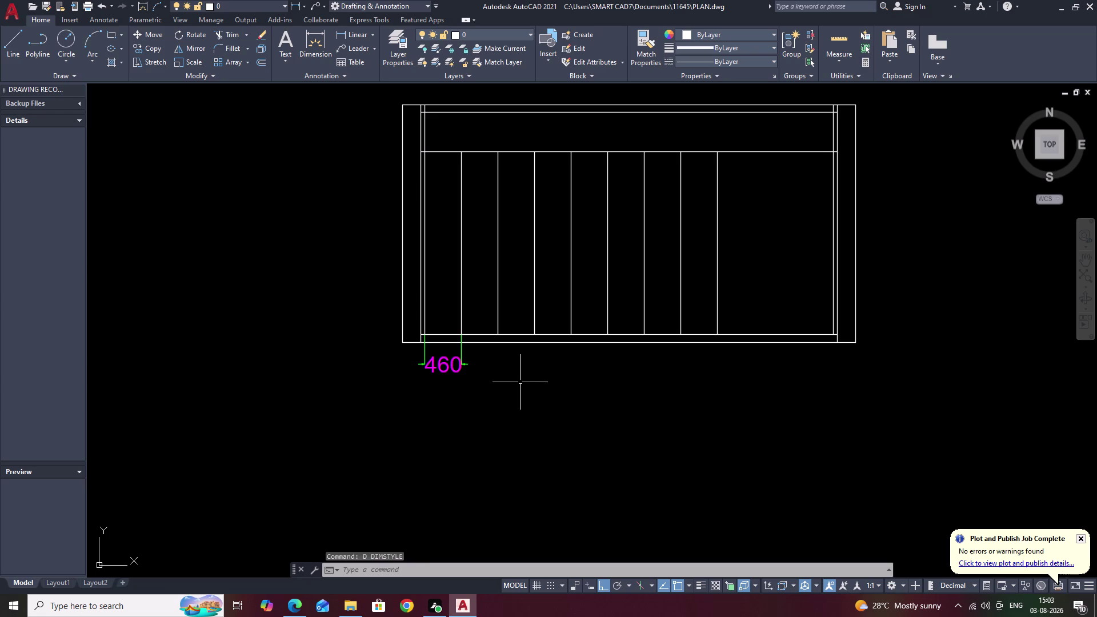
text(STY)
key(space)
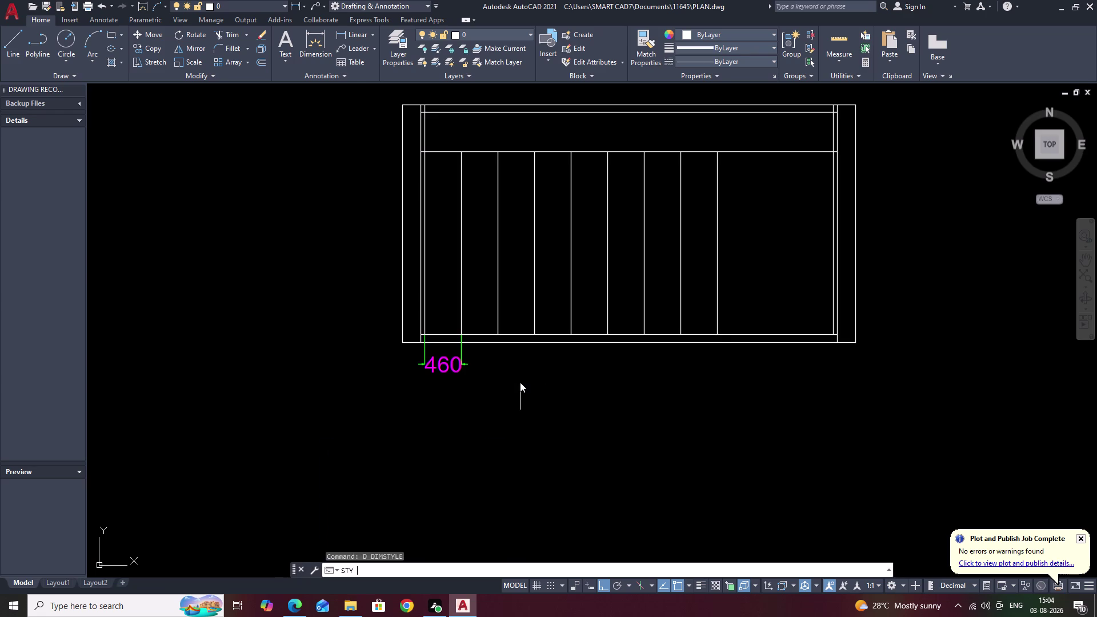
Change the text height to 60 in the Text Style settings.
drag(622, 300, 537, 292)
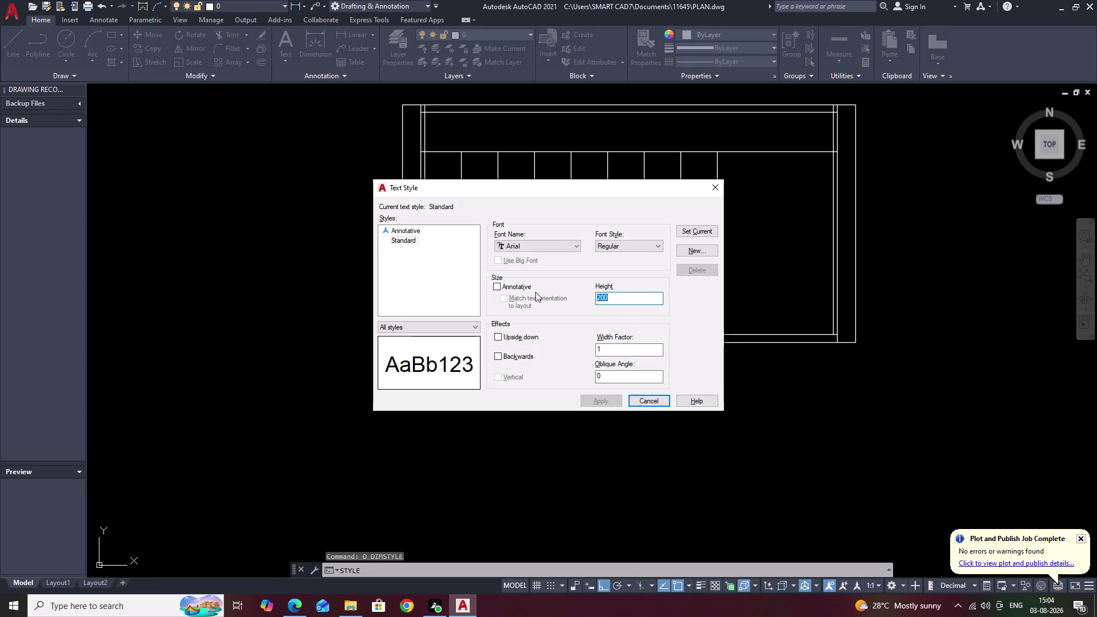
key(BackSpace)
key(5)
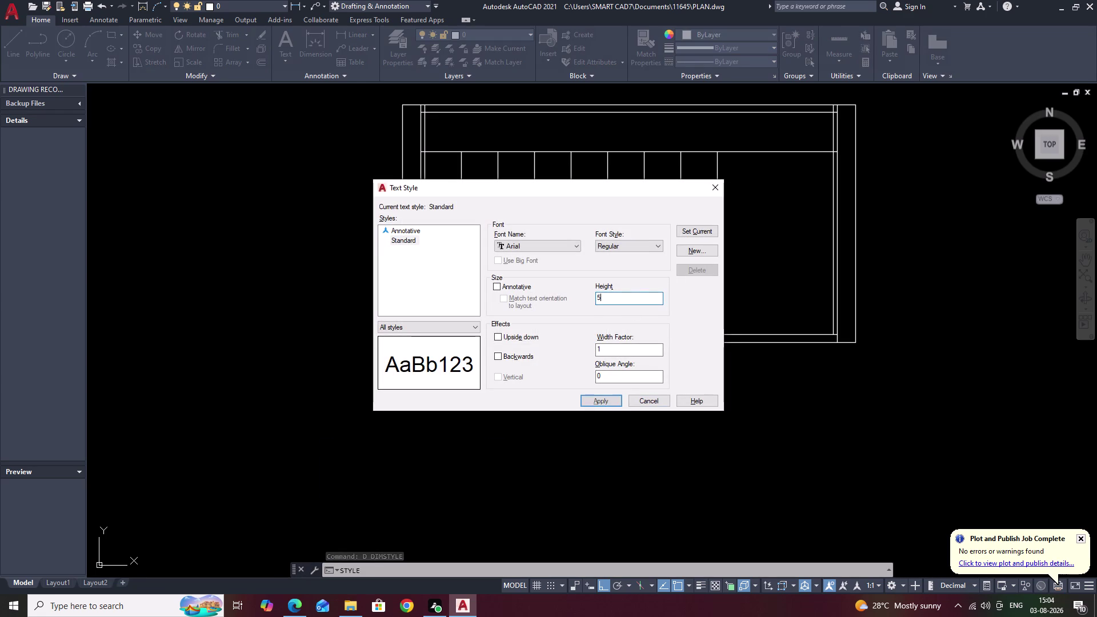
key(BackSpace)
key(5)
key(BackSpace)
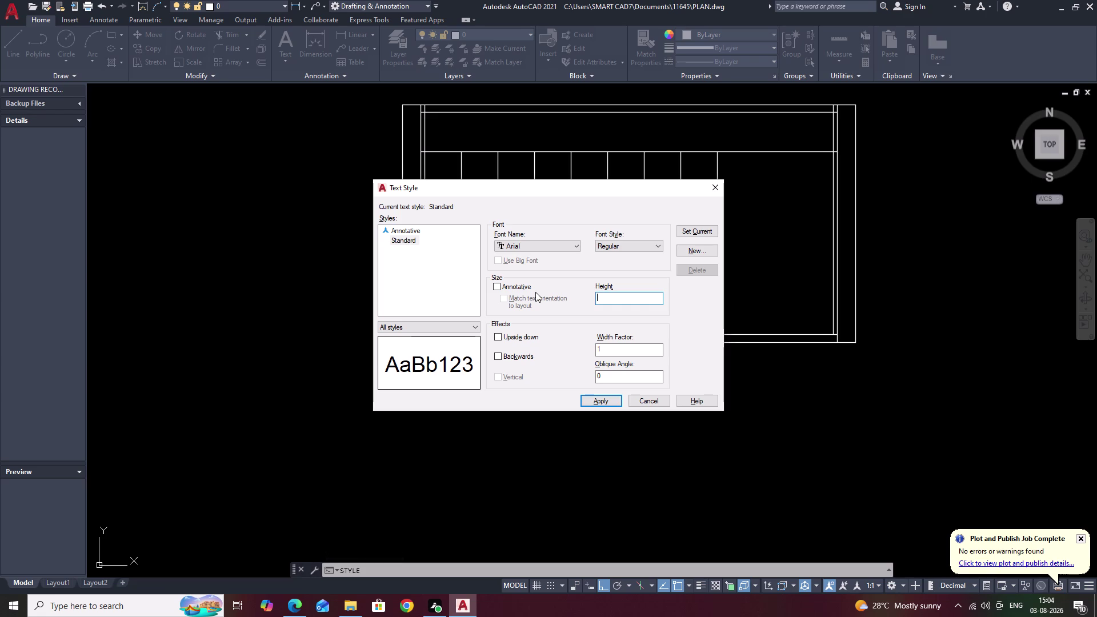
text(60)
Create the new text style style1 with this height and make it current.
click(684, 249)
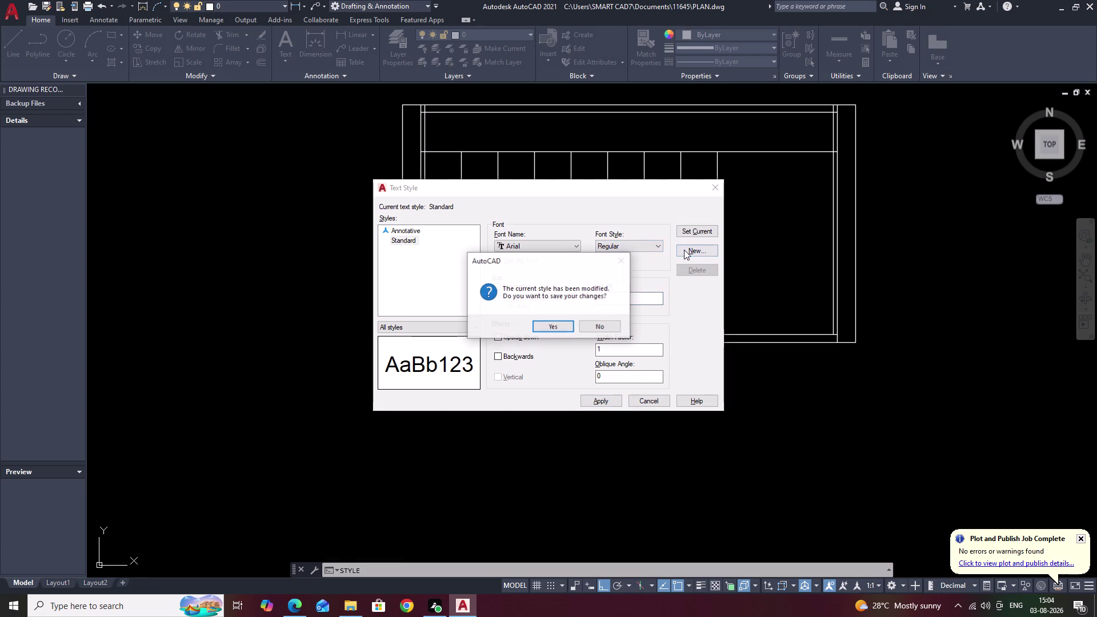
click(560, 332)
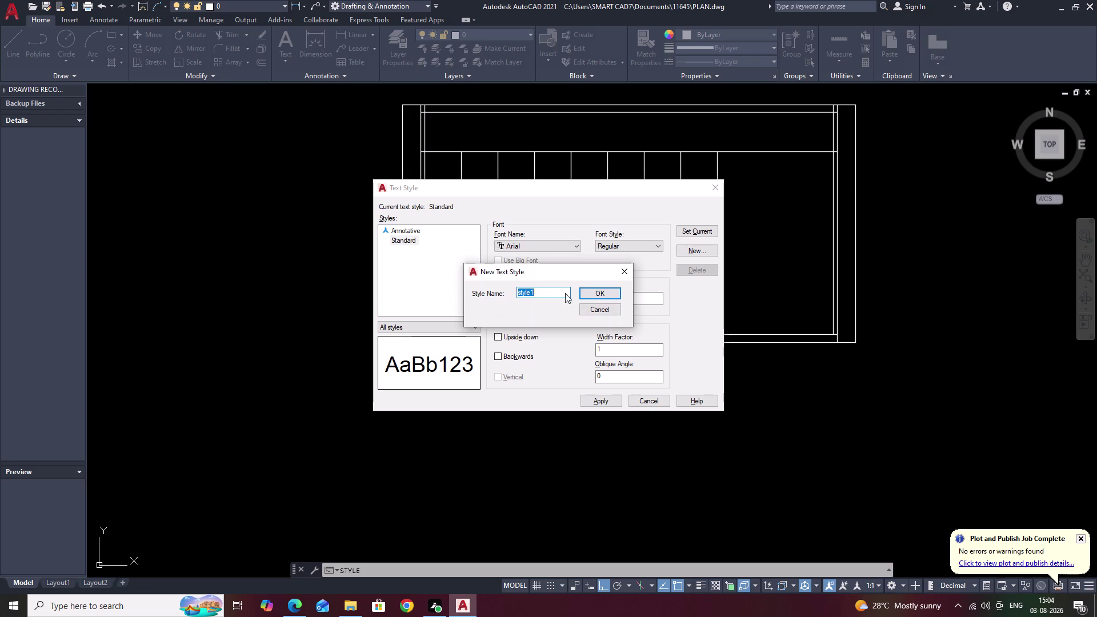
double_click(600, 298)
click(612, 297)
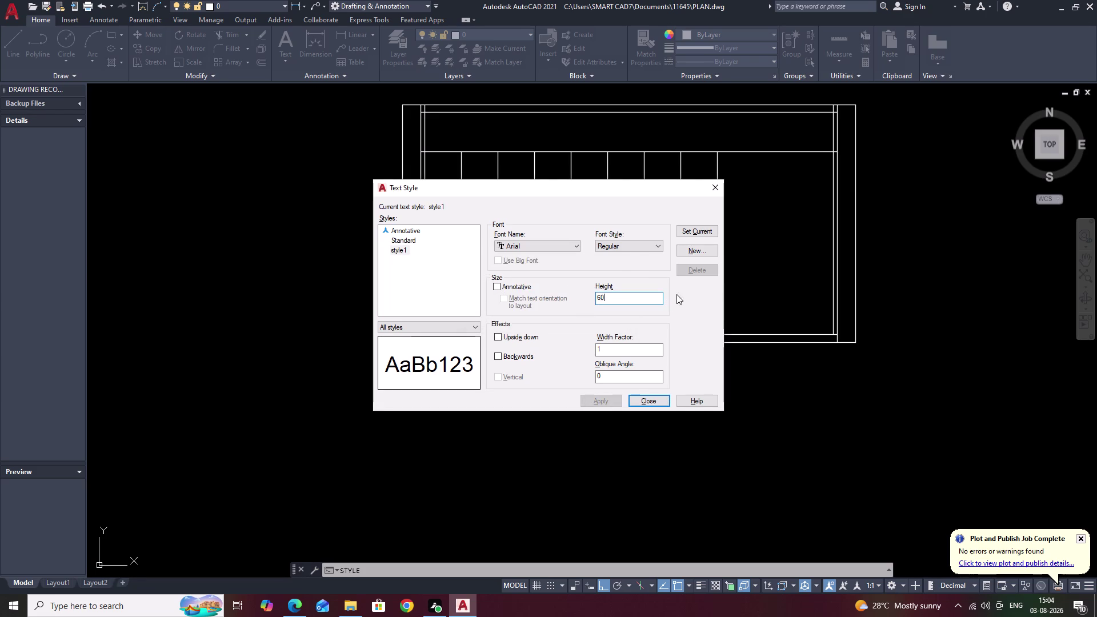
click(695, 229)
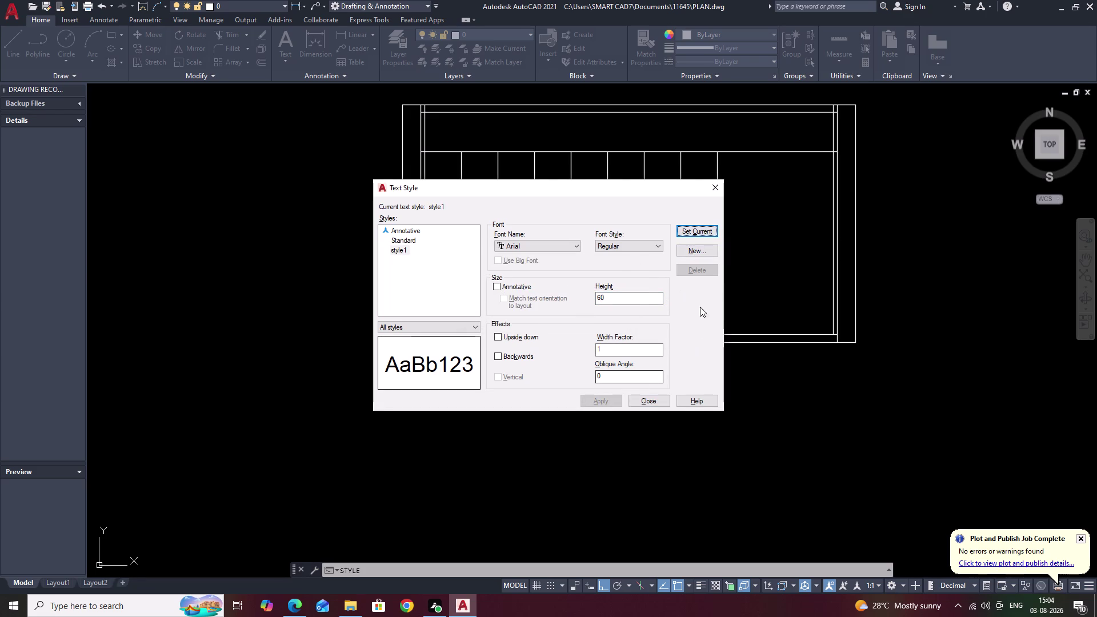
click(699, 230)
click(716, 182)
drag(493, 360, 377, 375)
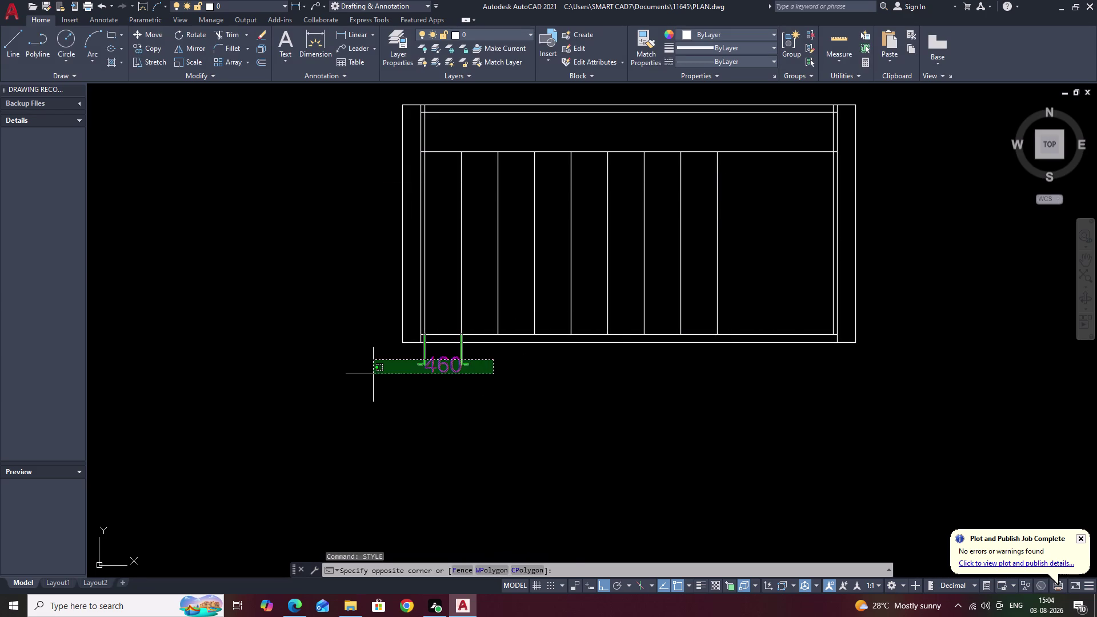
Erase the old 460 dimension under the first shutter.
click(373, 374)
text(E)
key(space)
scroll(up, 3)
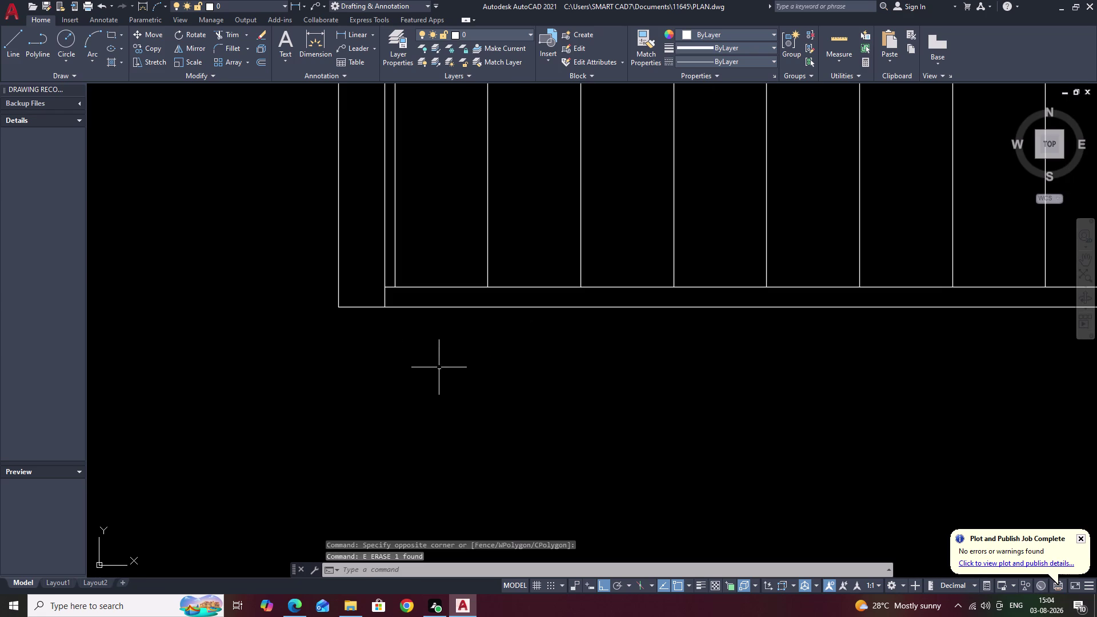
Redraw the 460 linear dimension from the cabinet's inner left edge to the first shutter line.
key(d)
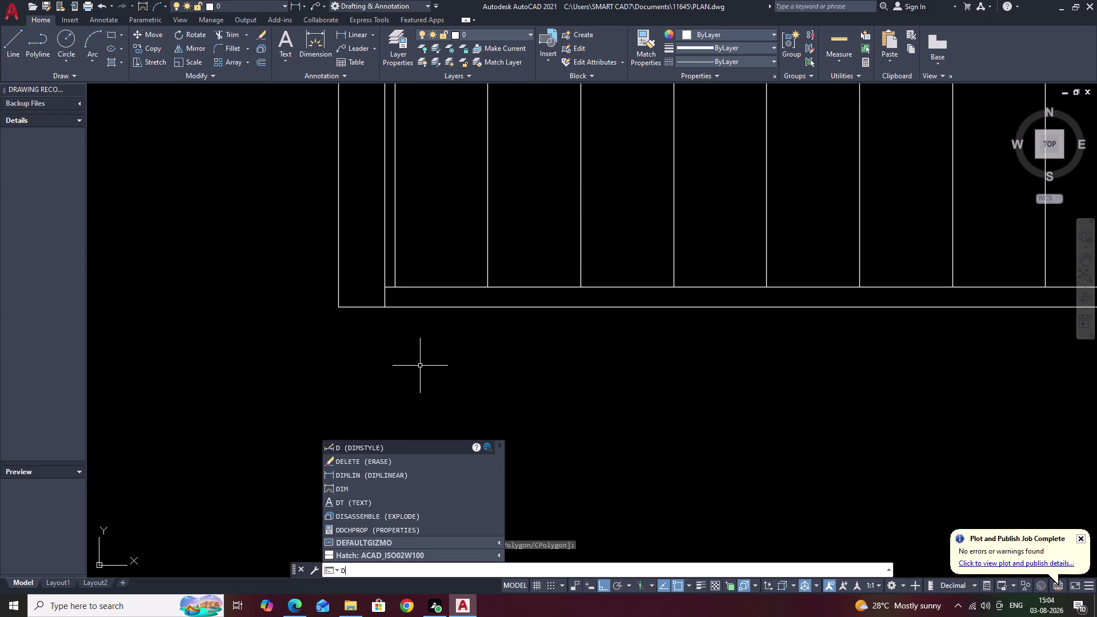
text(LI)
key(space)
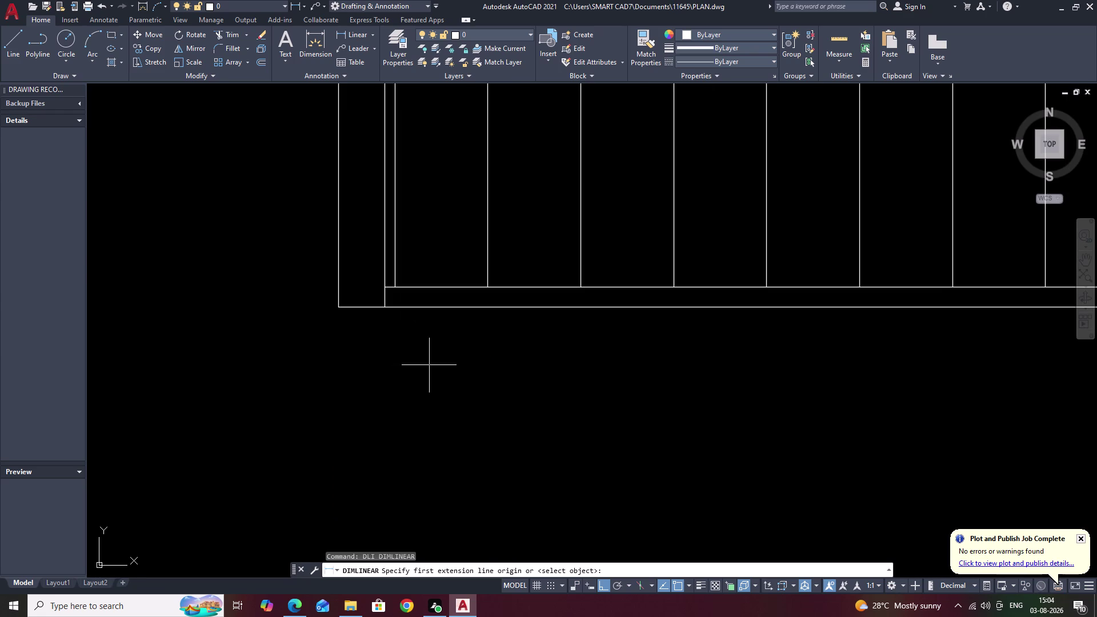
click(395, 287)
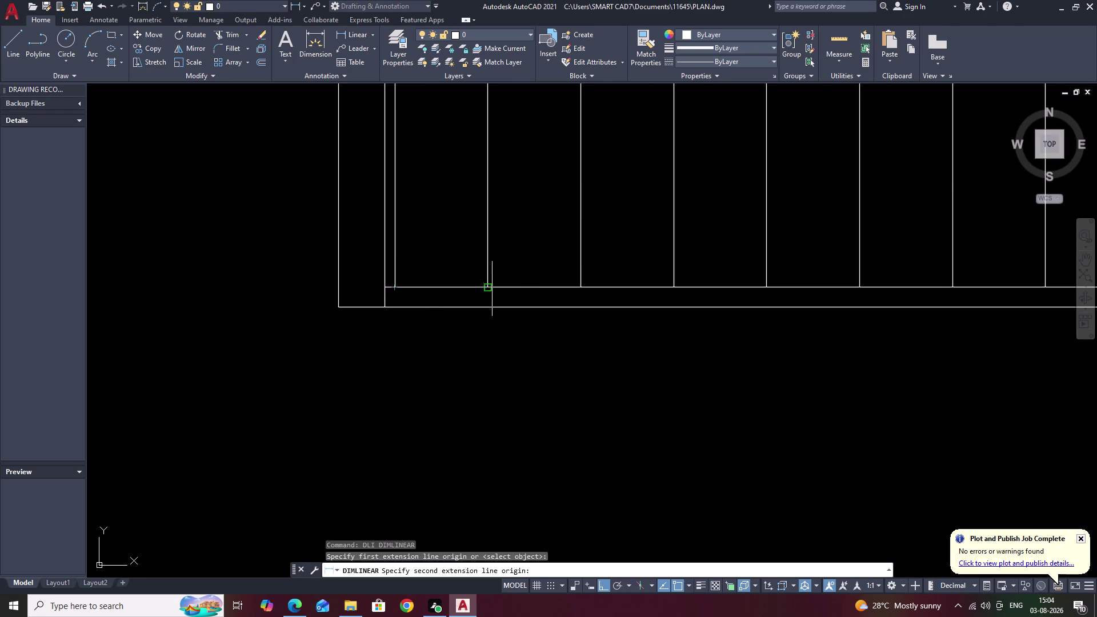
click(490, 288)
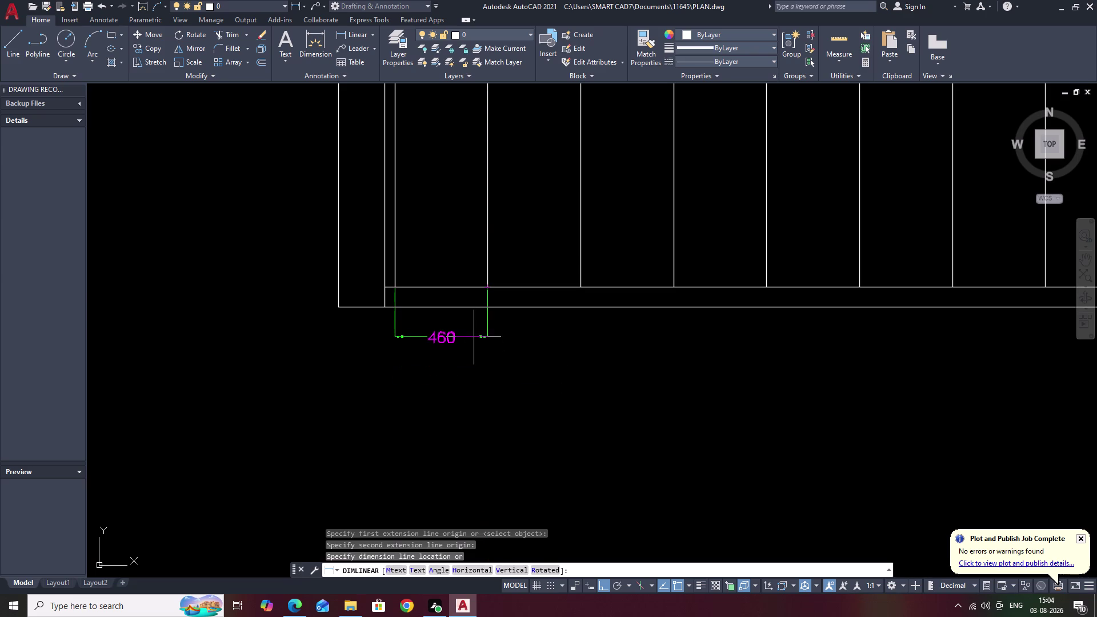
click(474, 327)
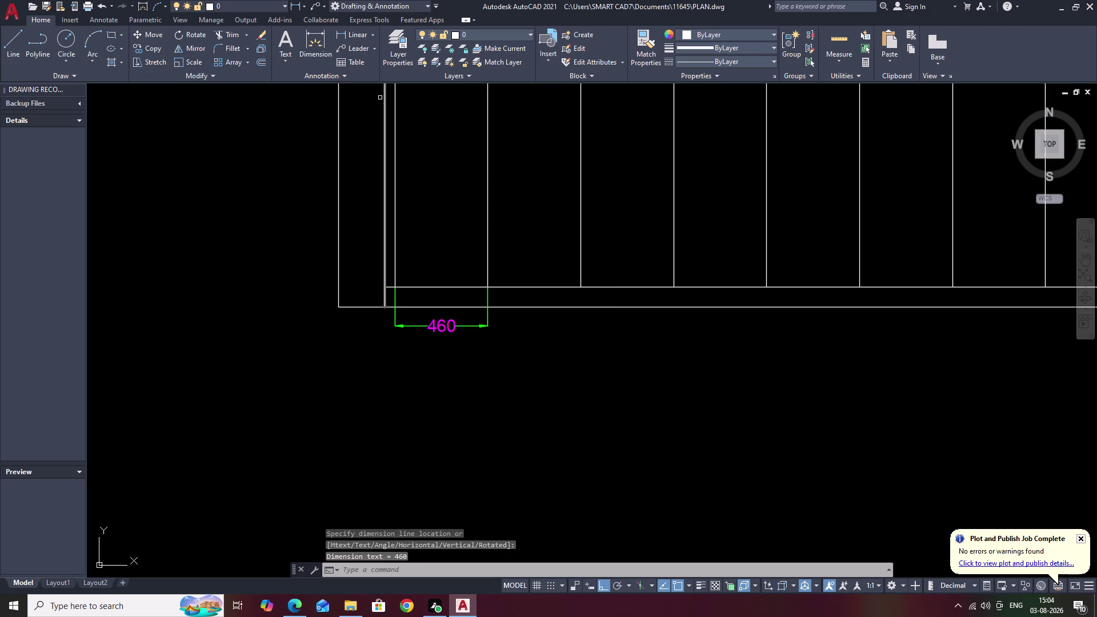
Try continuing dimensions from the 460 dimension with Annotate > Continue, then cancel.
click(119, 22)
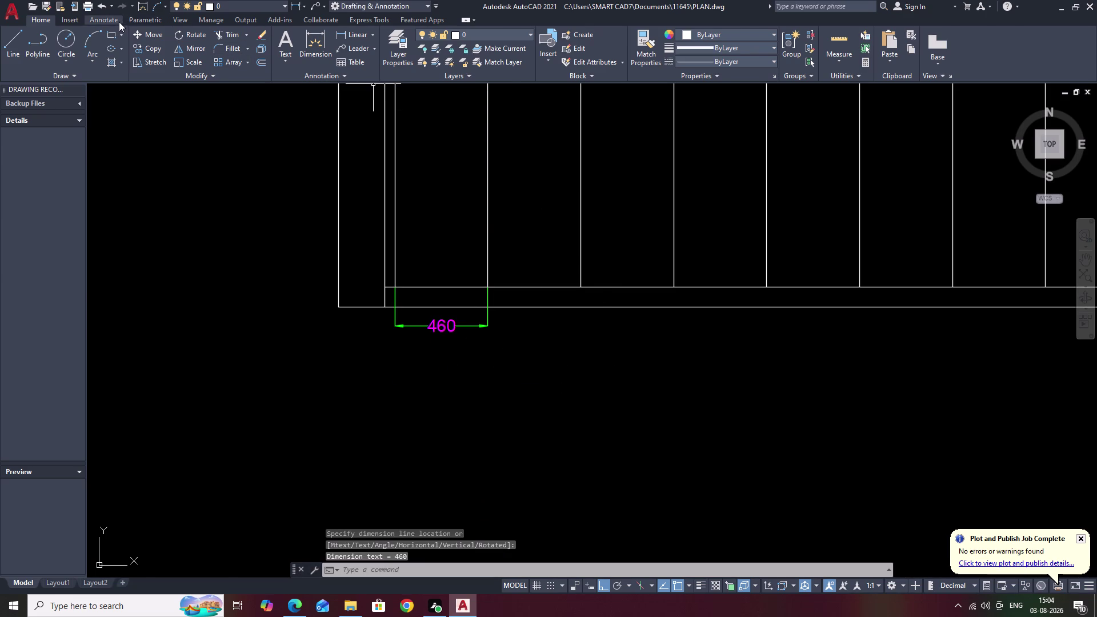
click(266, 66)
click(298, 60)
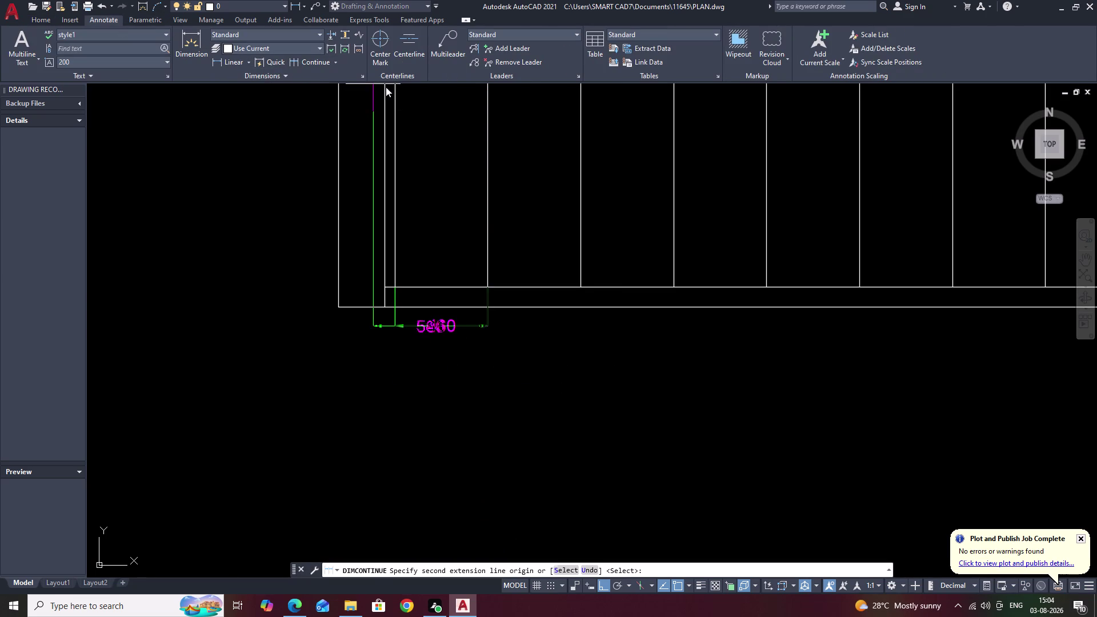
click(486, 289)
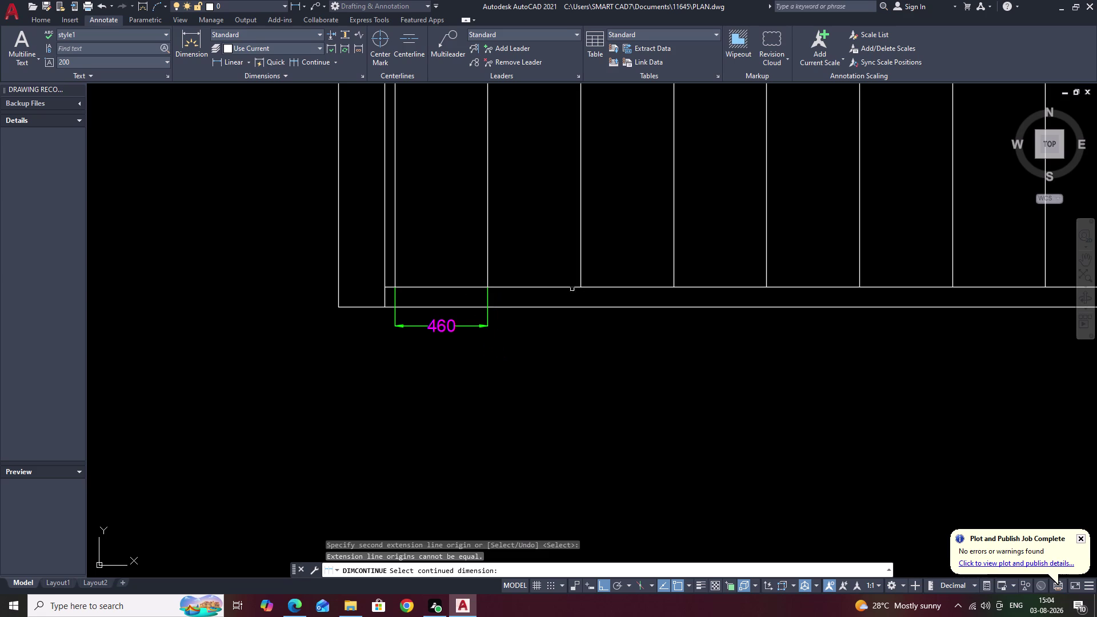
key(Escape)
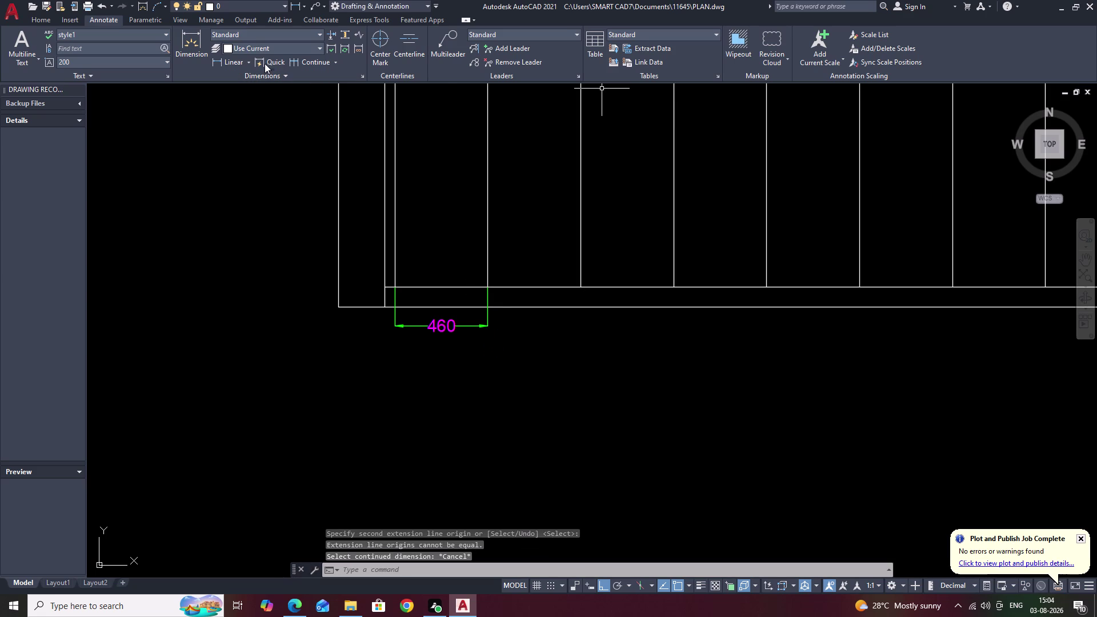
key(q)
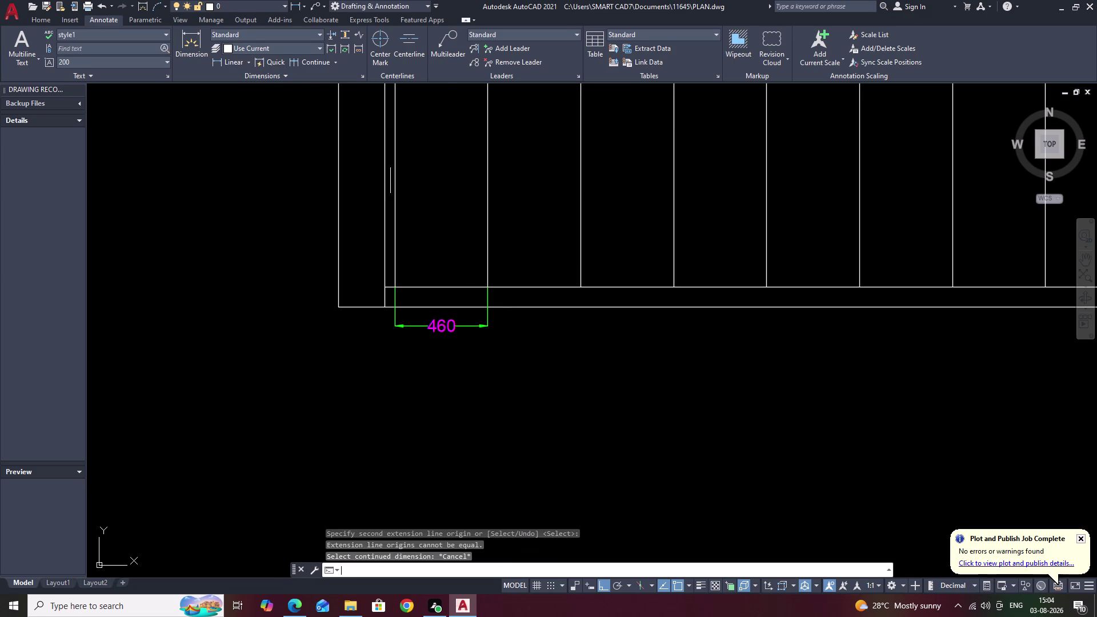
key(d)
key(space)
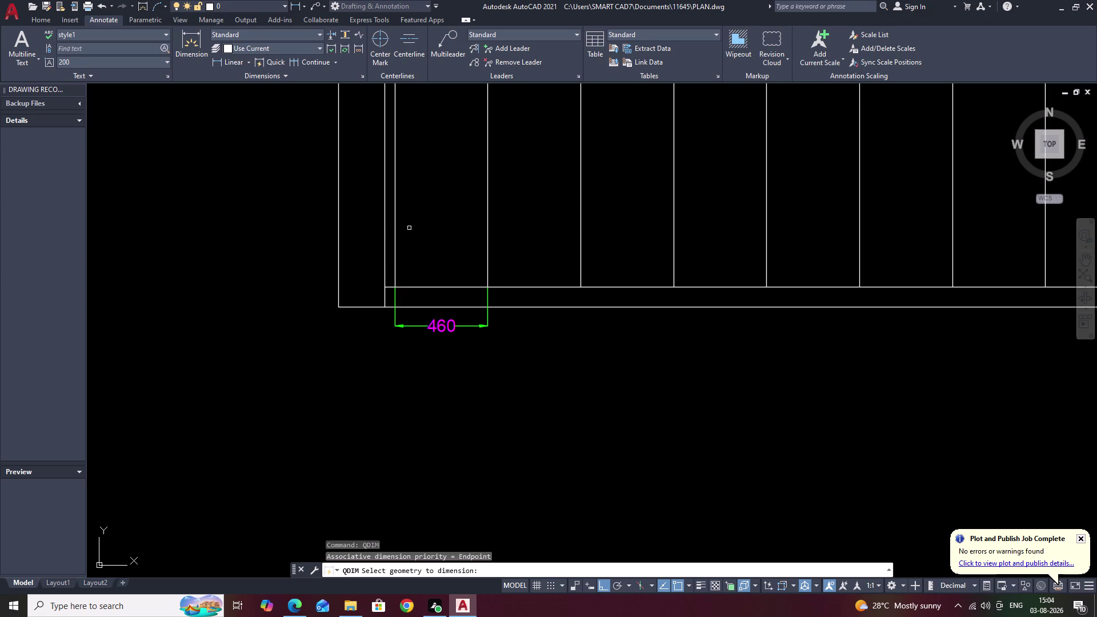
Quick-dimension all shutter lines, placing the continuous 460 dimension row below the cabinet.
drag(391, 227, 1067, 210)
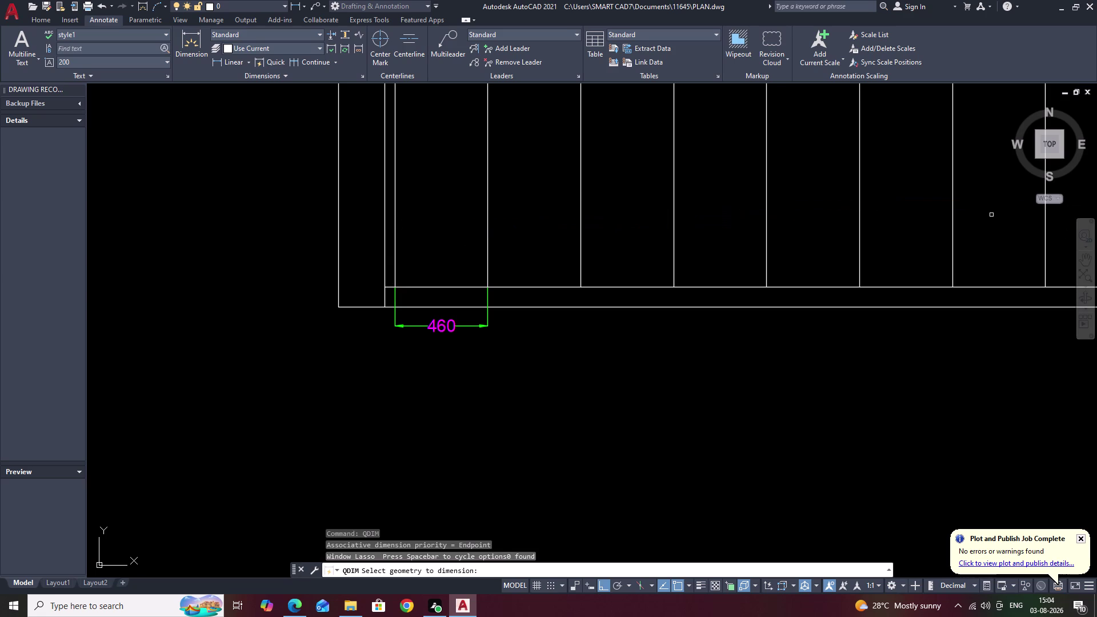
click(394, 256)
click(488, 250)
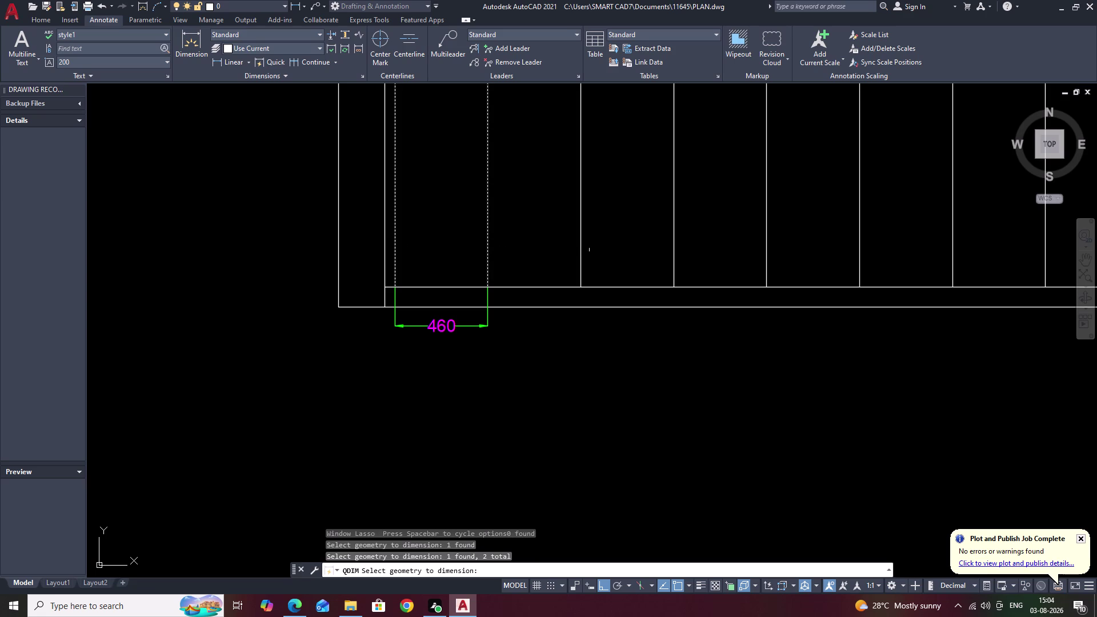
click(579, 242)
scroll(down, 3)
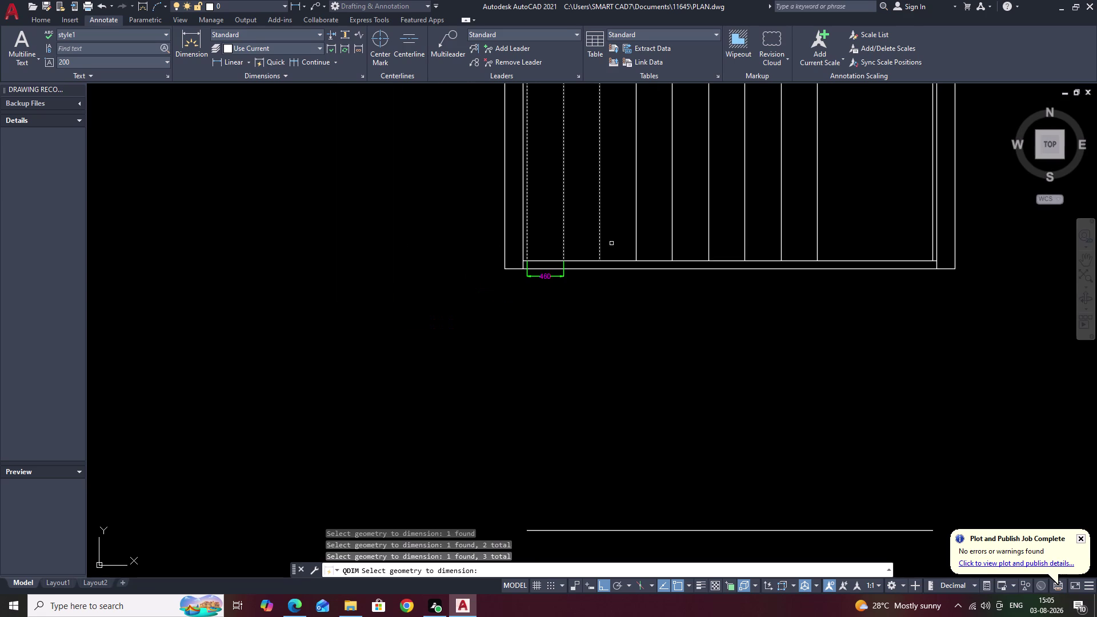
drag(863, 197, 592, 206)
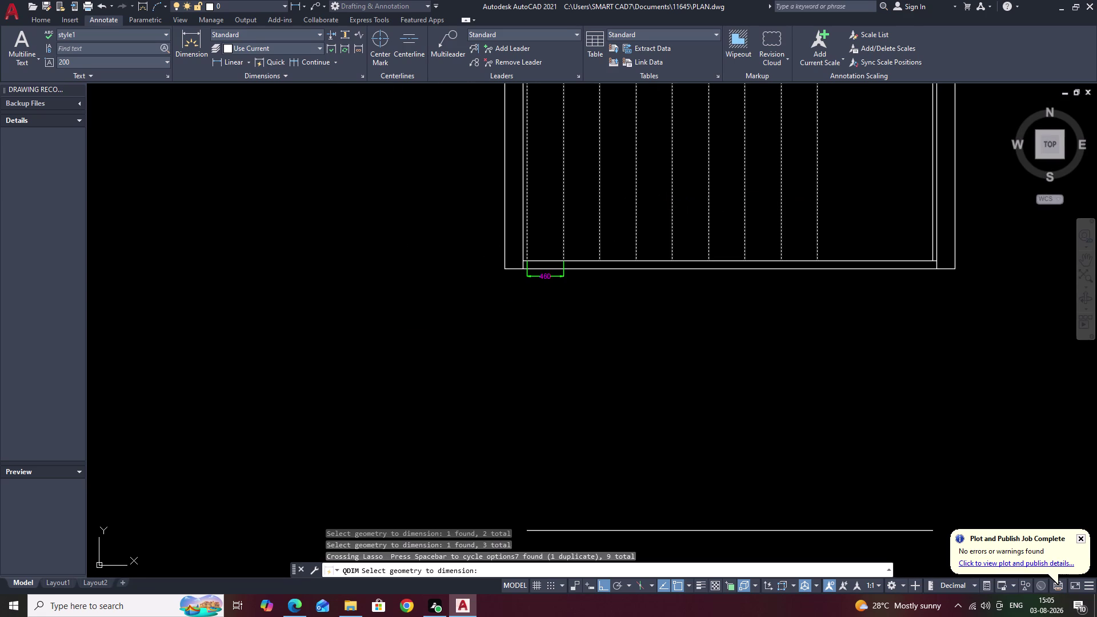
right_click(699, 220)
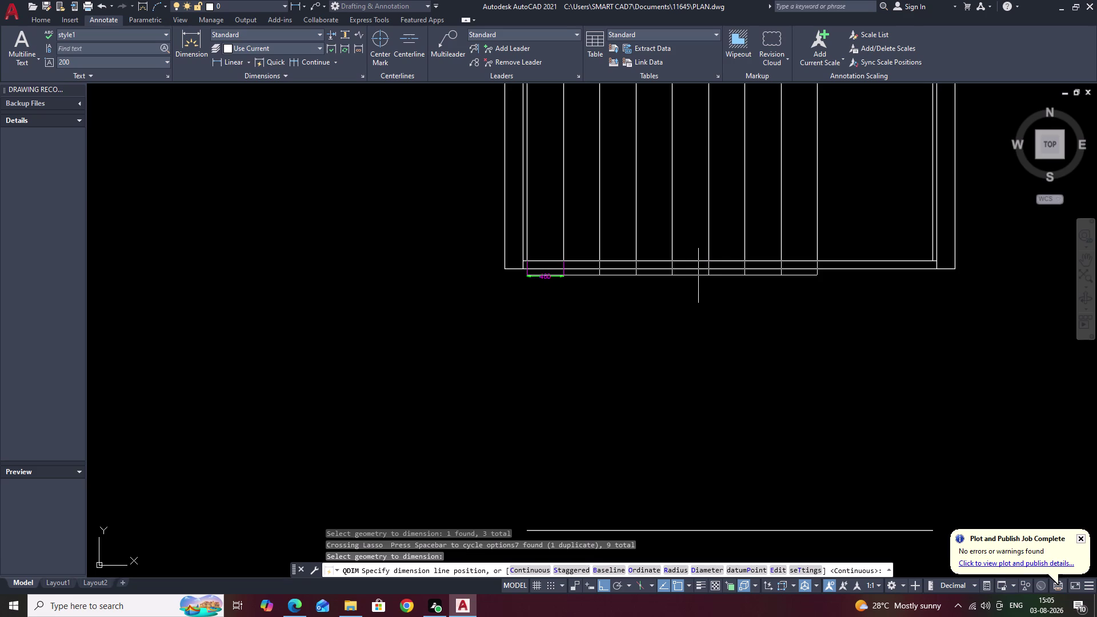
scroll(up, 3)
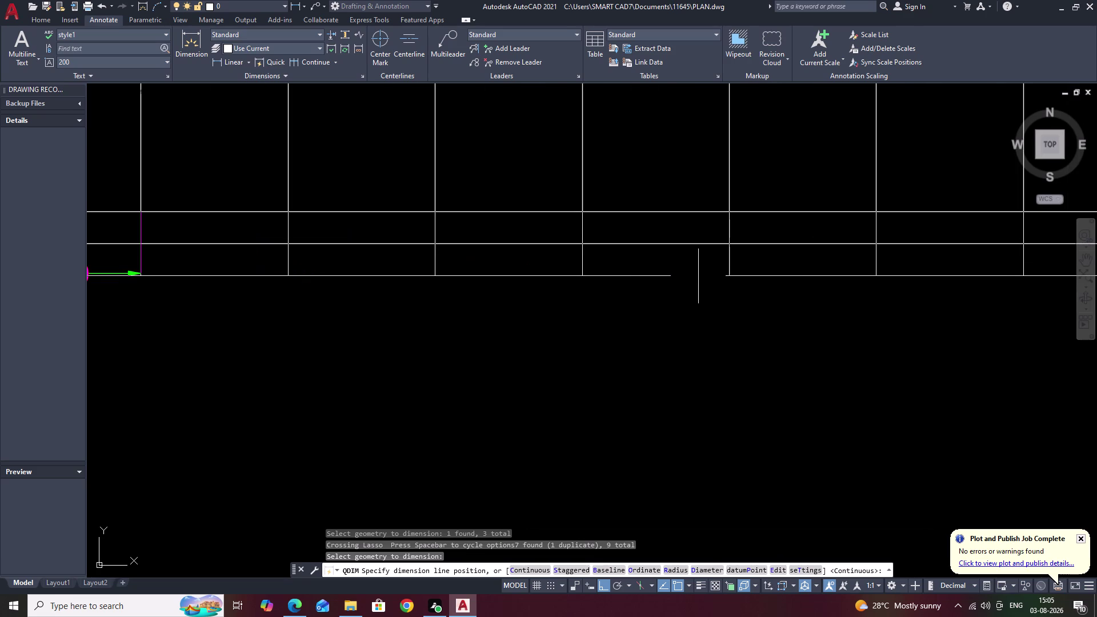
double_click(700, 273)
Pan along the row of 460 dimensions to check them, then select the rightmost shutter line.
scroll(down, 3)
middle_drag(743, 312, 738, 314)
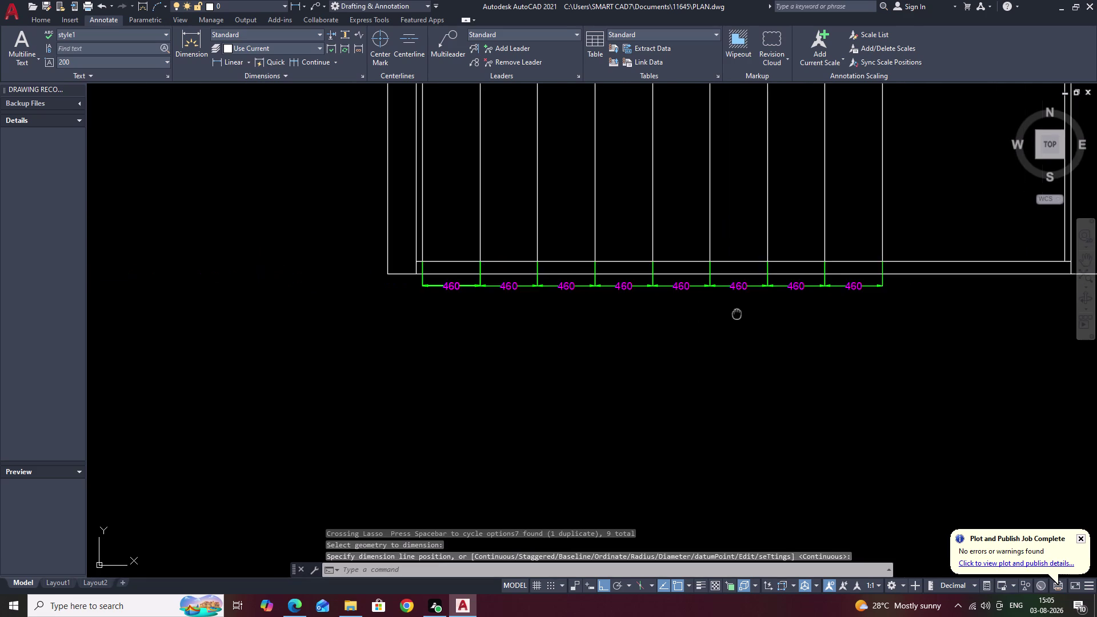
middle_drag(738, 314, 637, 329)
middle_drag(727, 322, 692, 328)
key(Escape)
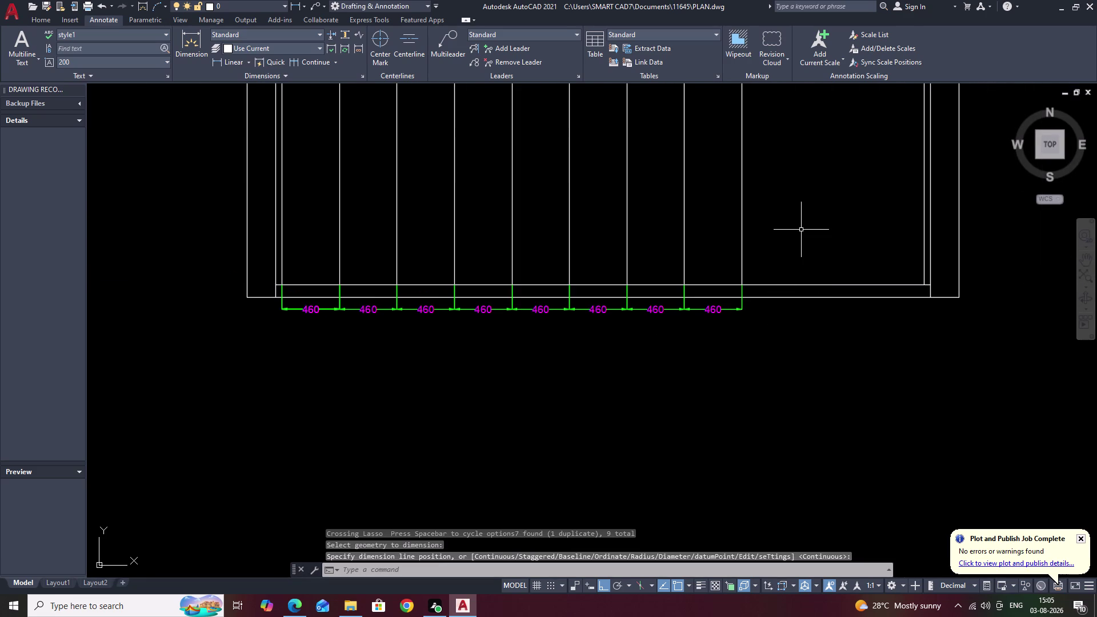
middle_drag(539, 254, 547, 213)
scroll(up, 3)
middle_drag(522, 238, 574, 193)
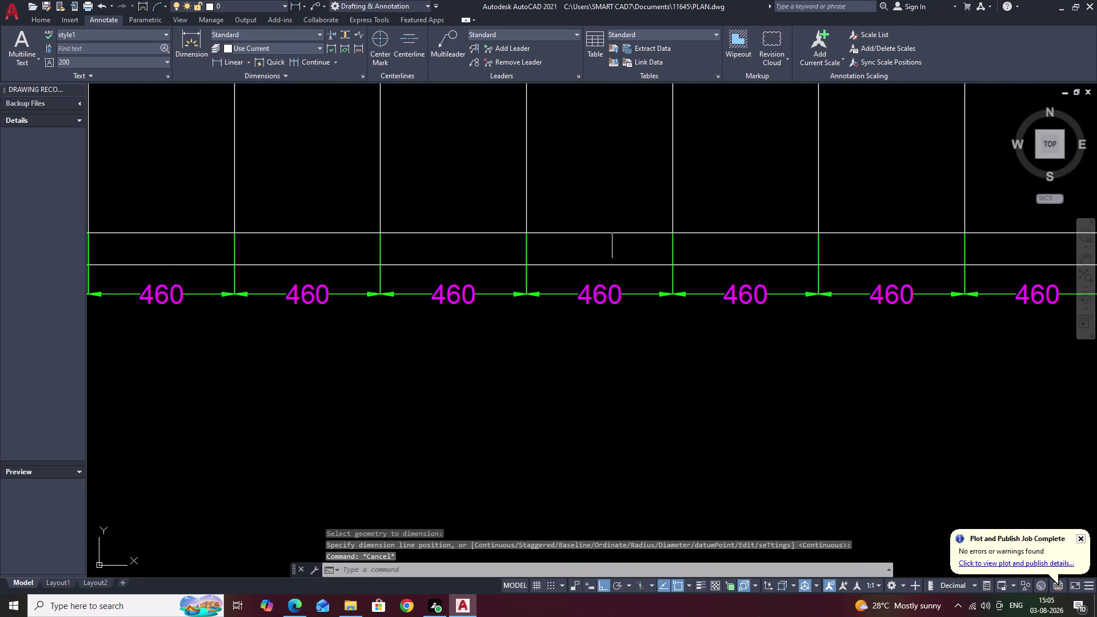
scroll(down, 3)
middle_drag(694, 317, 541, 312)
middle_drag(594, 267, 558, 334)
middle_drag(665, 228, 644, 298)
scroll(up, 3)
middle_drag(642, 292, 690, 215)
middle_drag(708, 246, 651, 308)
middle_drag(641, 286, 645, 233)
middle_drag(689, 247, 643, 291)
middle_drag(642, 292, 803, 270)
middle_drag(765, 286, 801, 253)
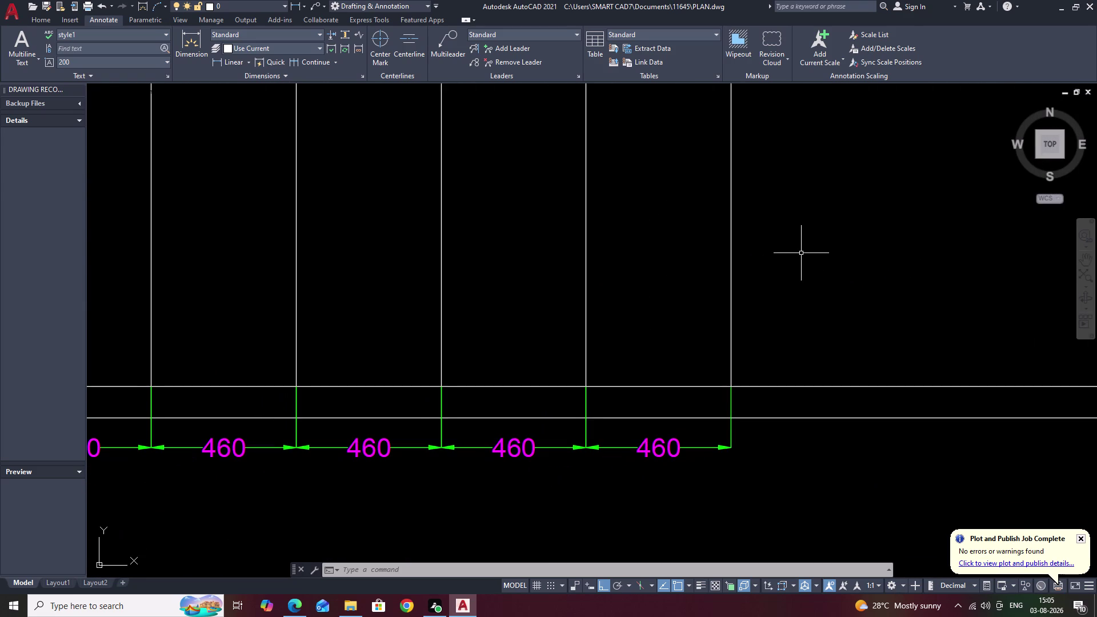
middle_drag(782, 265, 705, 303)
scroll(down, 3)
middle_drag(722, 296, 665, 345)
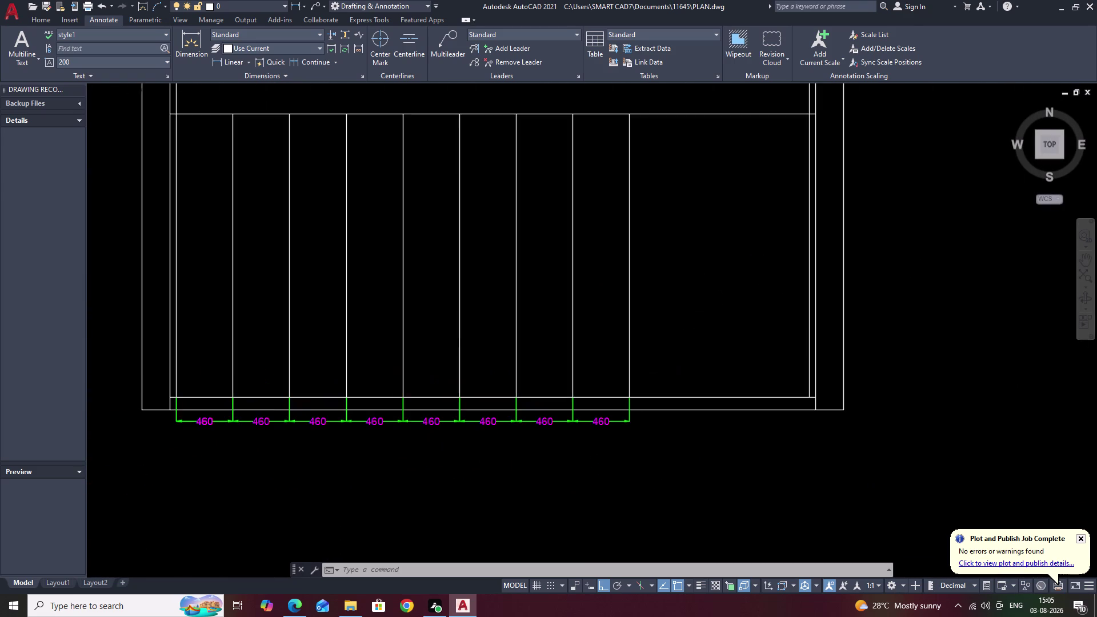
middle_drag(689, 318, 664, 336)
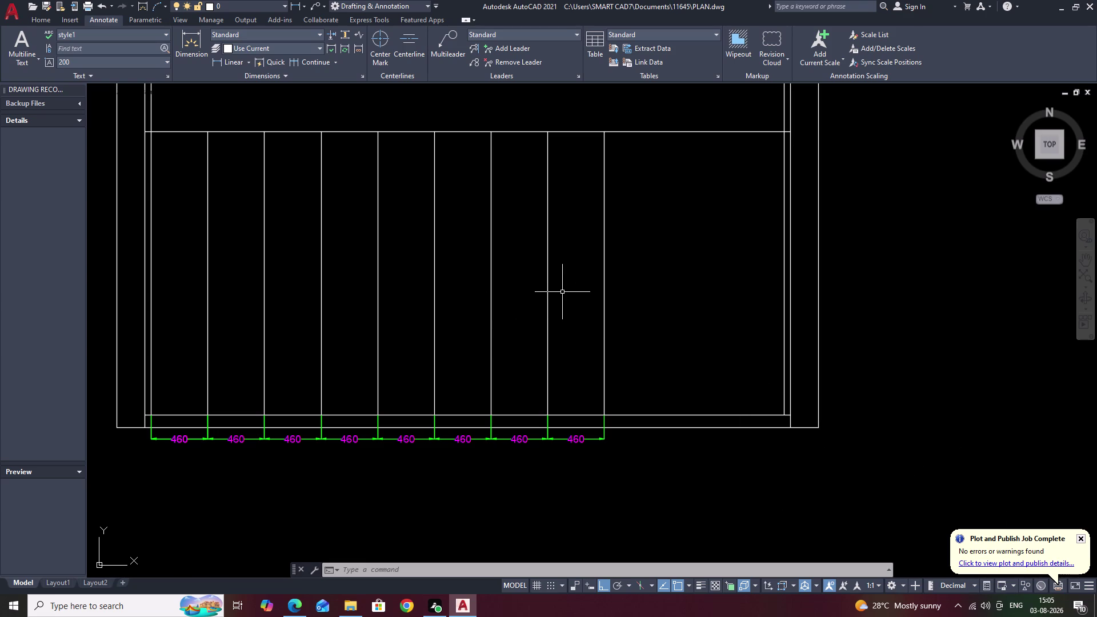
middle_drag(432, 281, 601, 301)
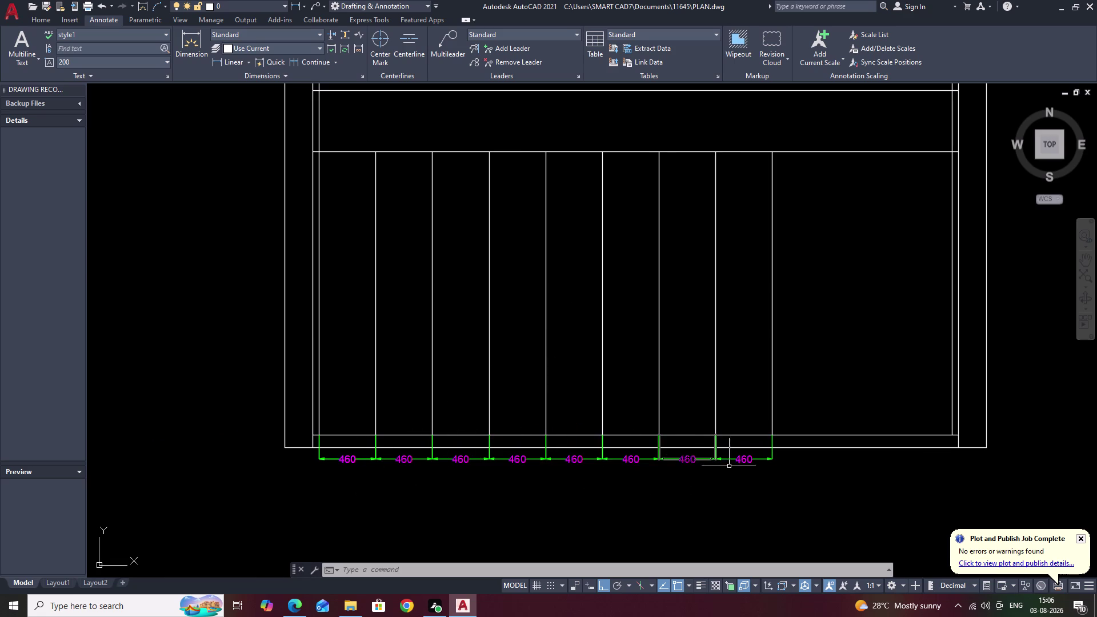
drag(832, 299, 741, 354)
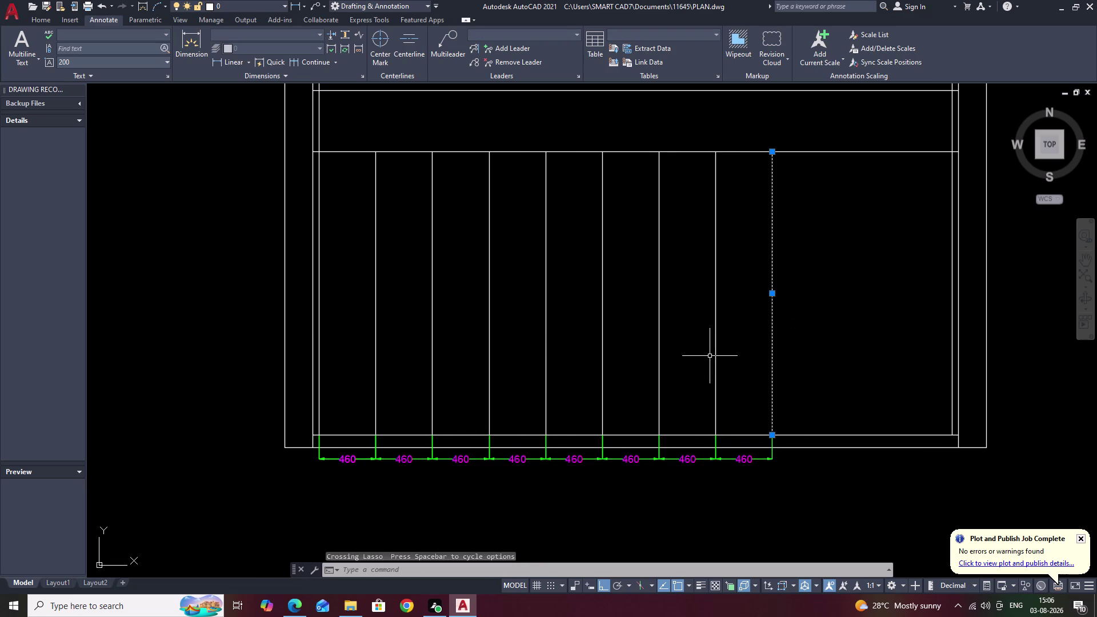
Erase the rightmost shutter line and its 460 dimension.
key(e)
key(space)
drag(781, 456, 743, 462)
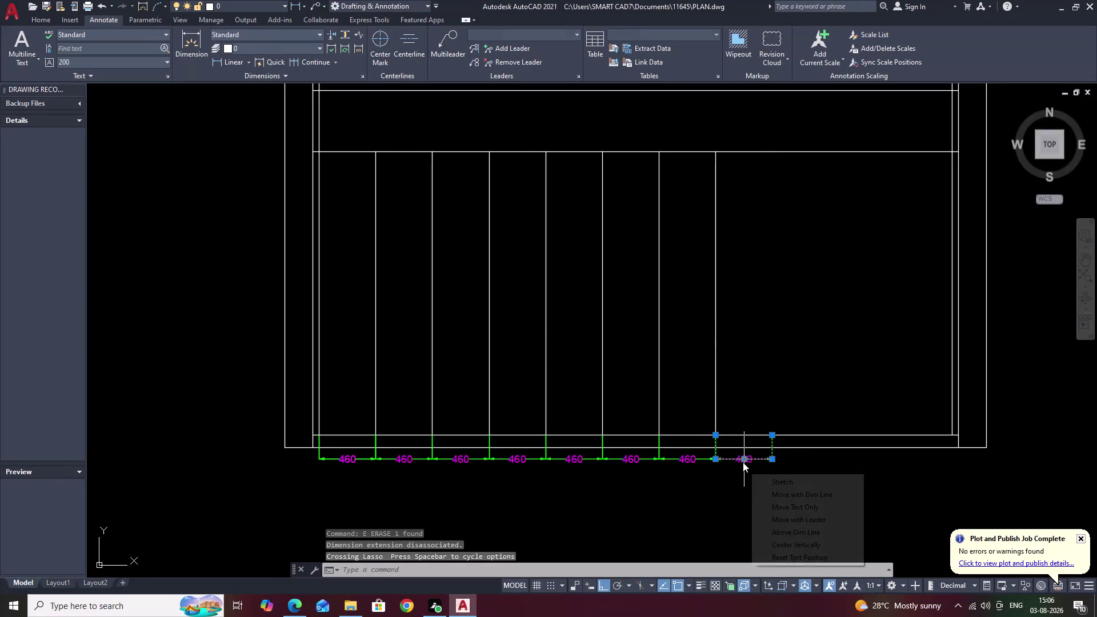
text(E)
key(space)
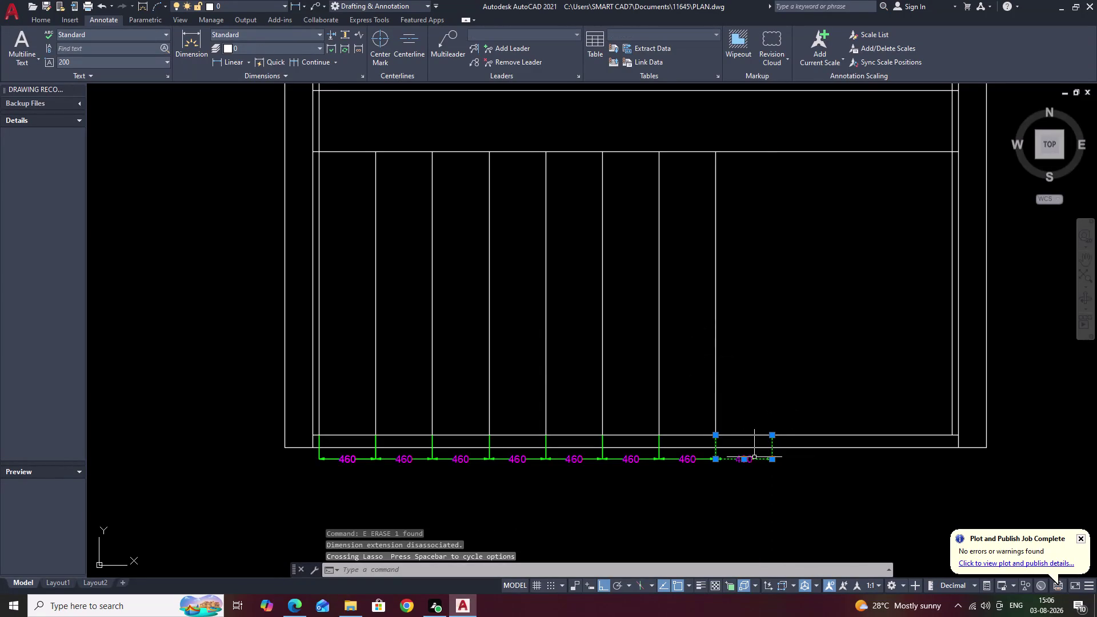
text(E)
key(space)
middle_drag(809, 418, 712, 404)
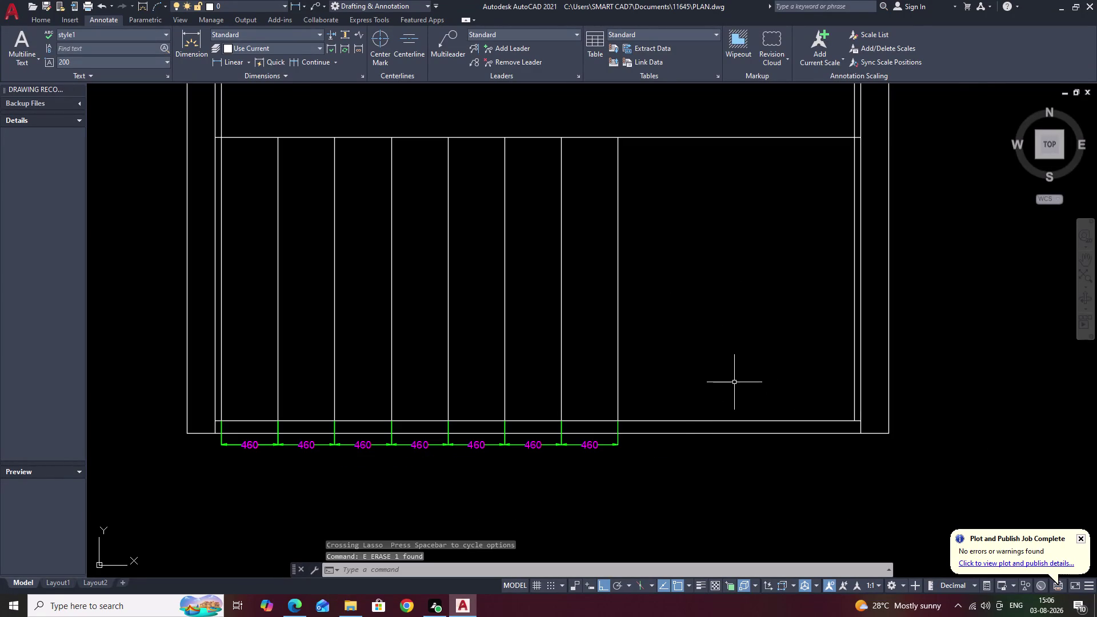
Break the cabinet's bottom line at a point below the last shutter.
key(b)
key(r)
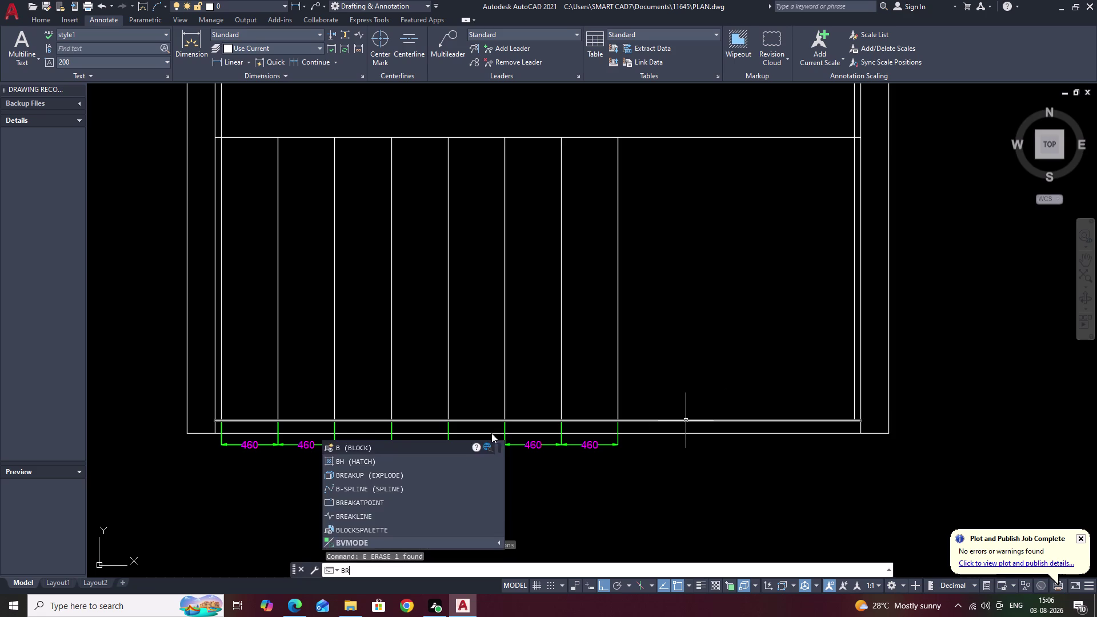
click(407, 491)
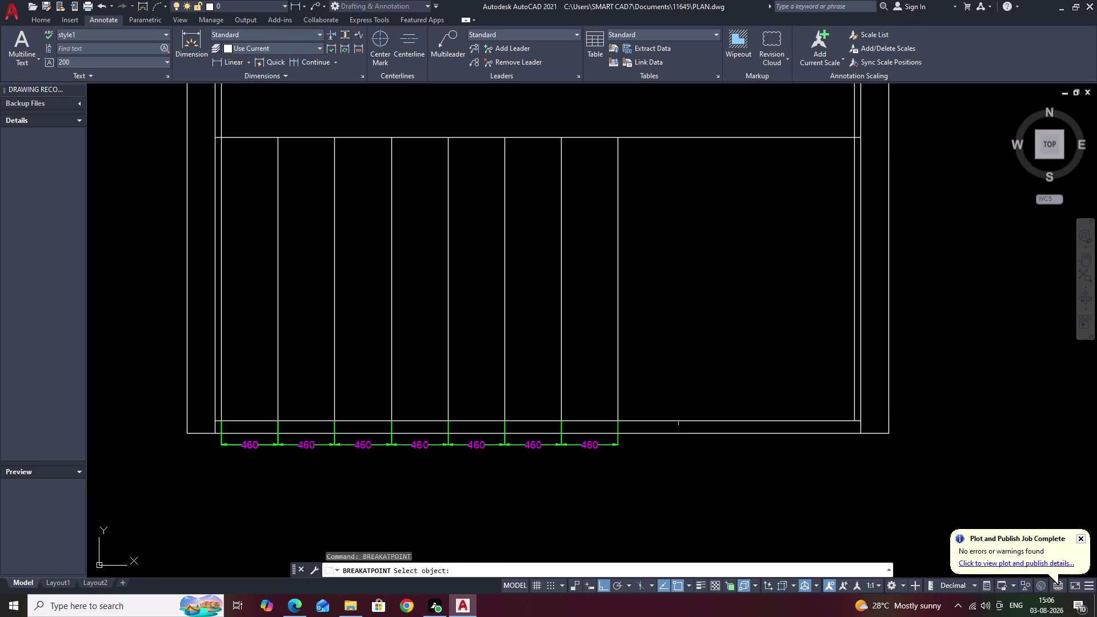
click(681, 419)
click(651, 420)
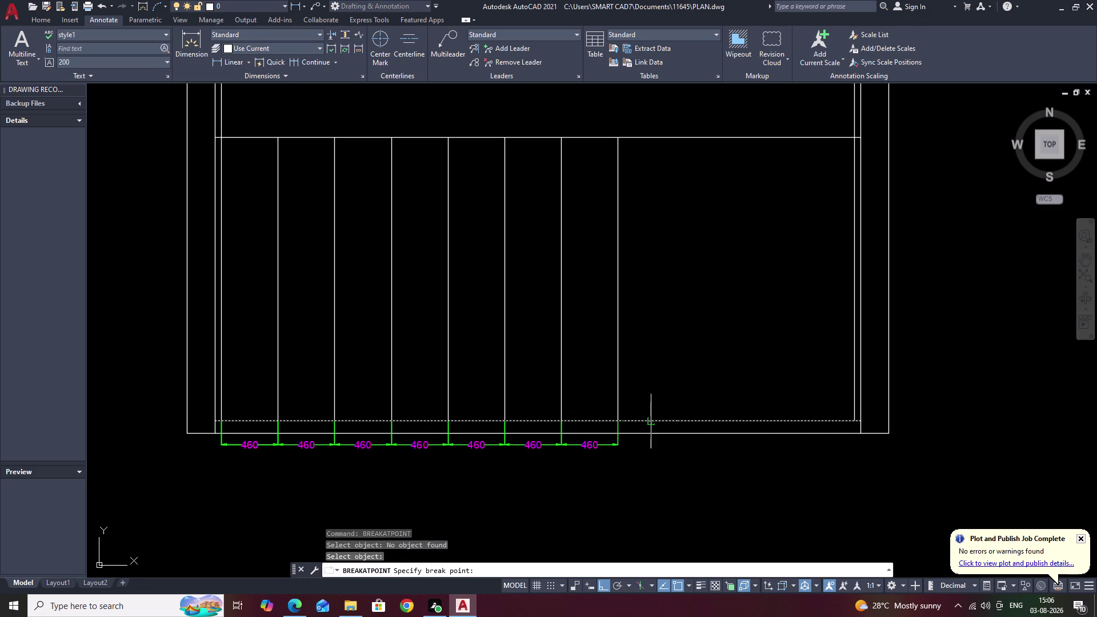
click(618, 420)
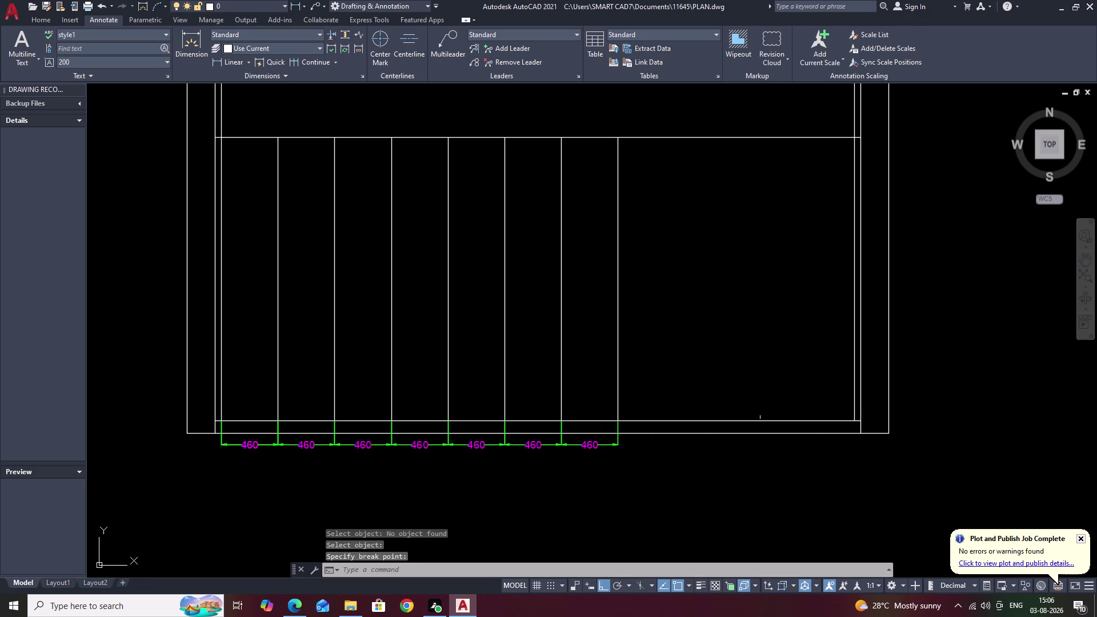
Offset the right part of the bottom line 600 upward.
key(o)
key(space)
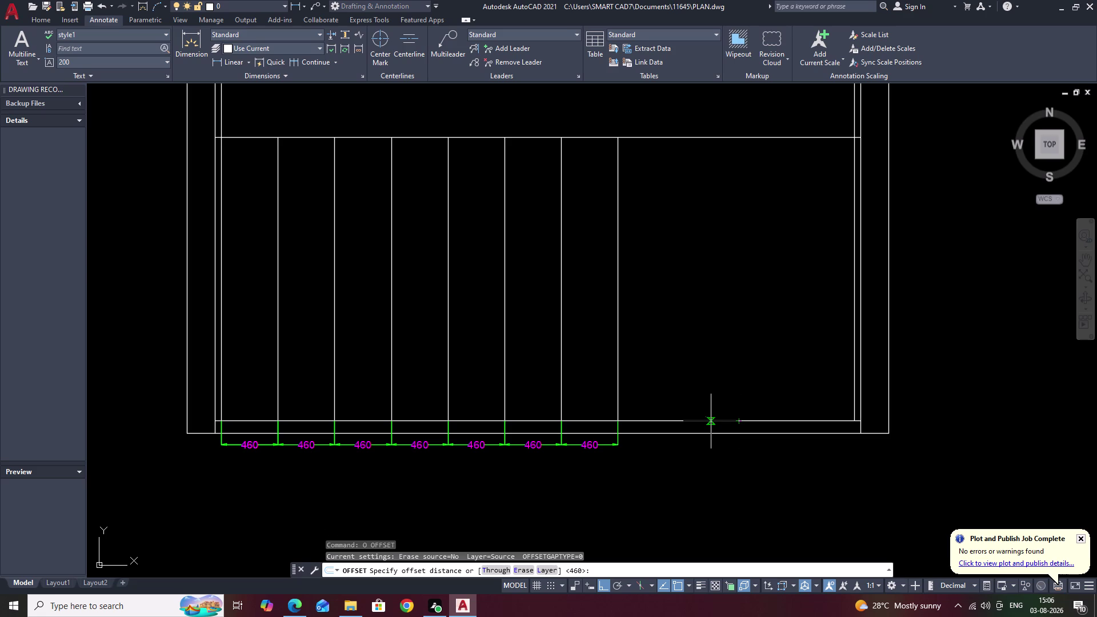
key(8)
key(BackSpace)
text(600)
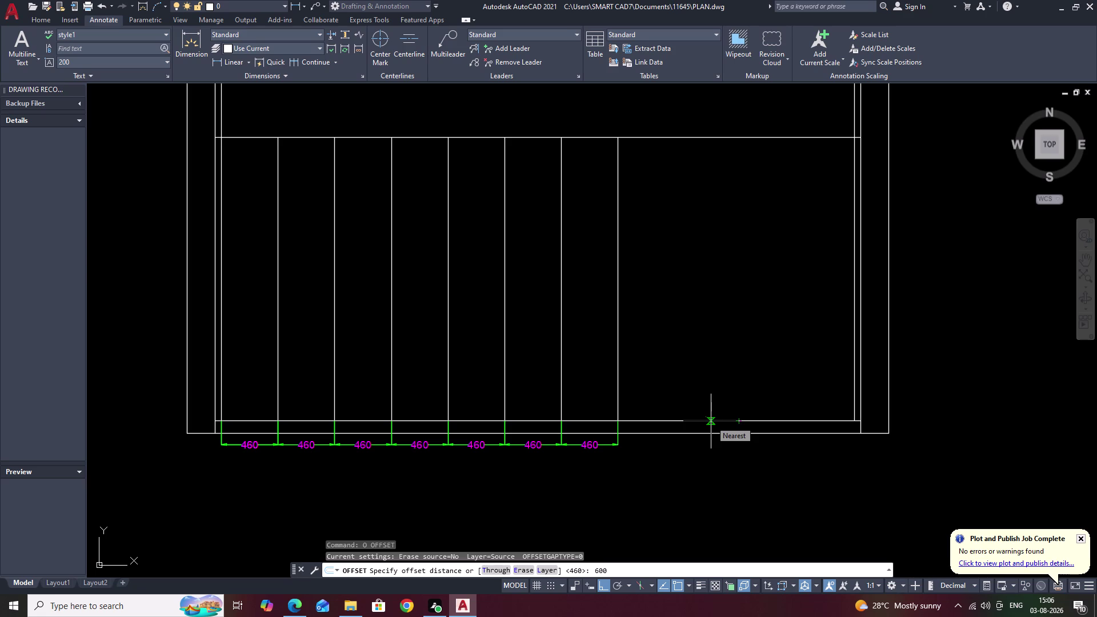
key(space)
click(707, 420)
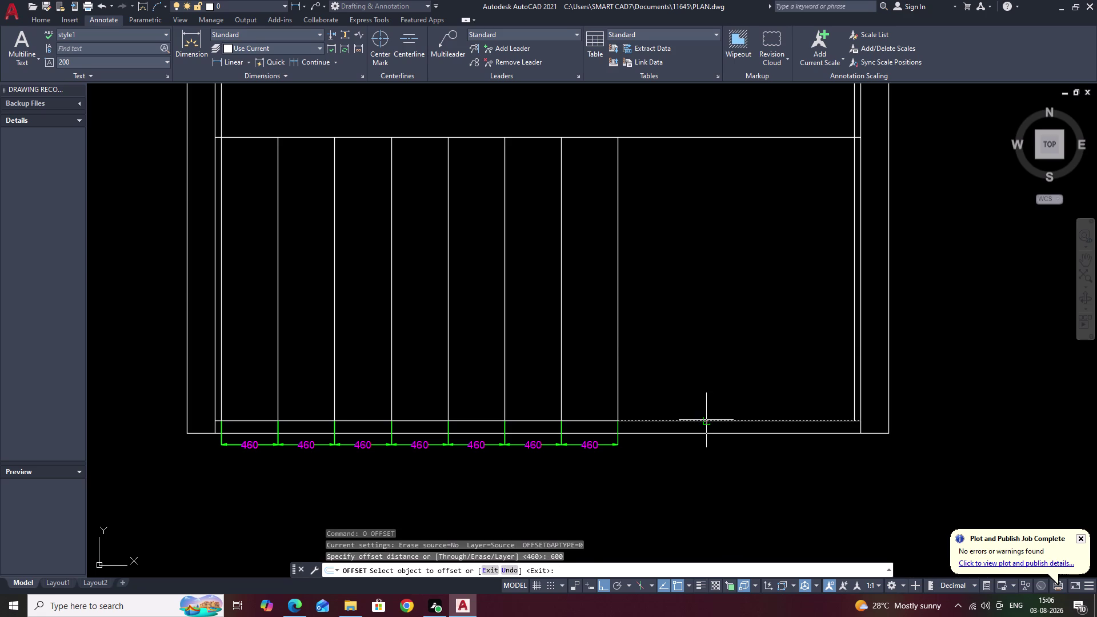
click(706, 272)
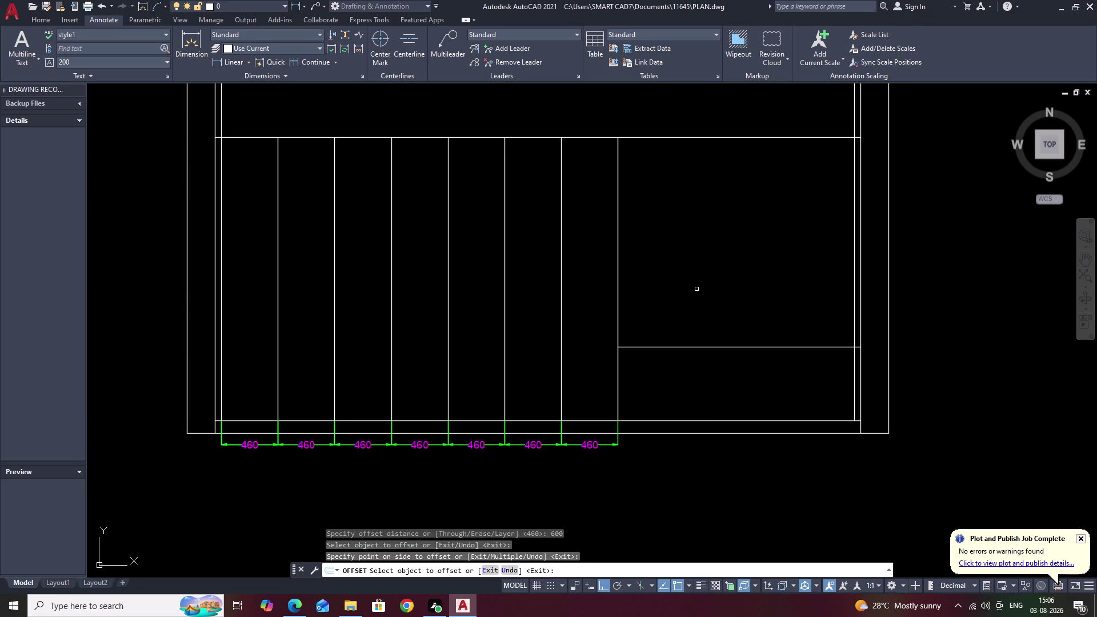
key(space)
Offset the new horizontal line 50 upward to form a double line.
key(space)
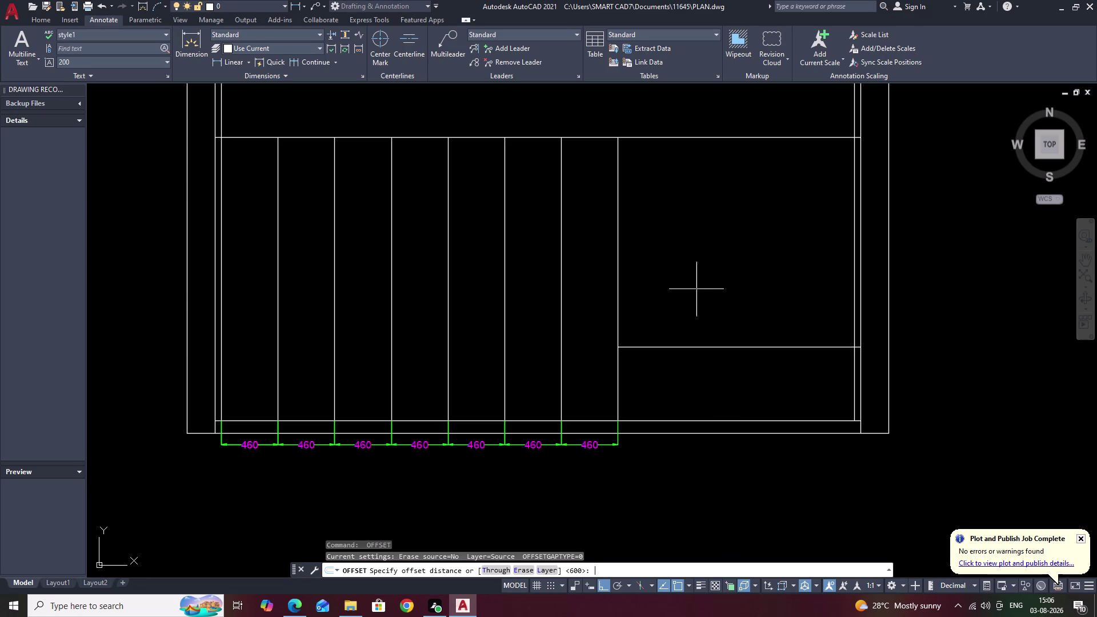
text(50)
key(space)
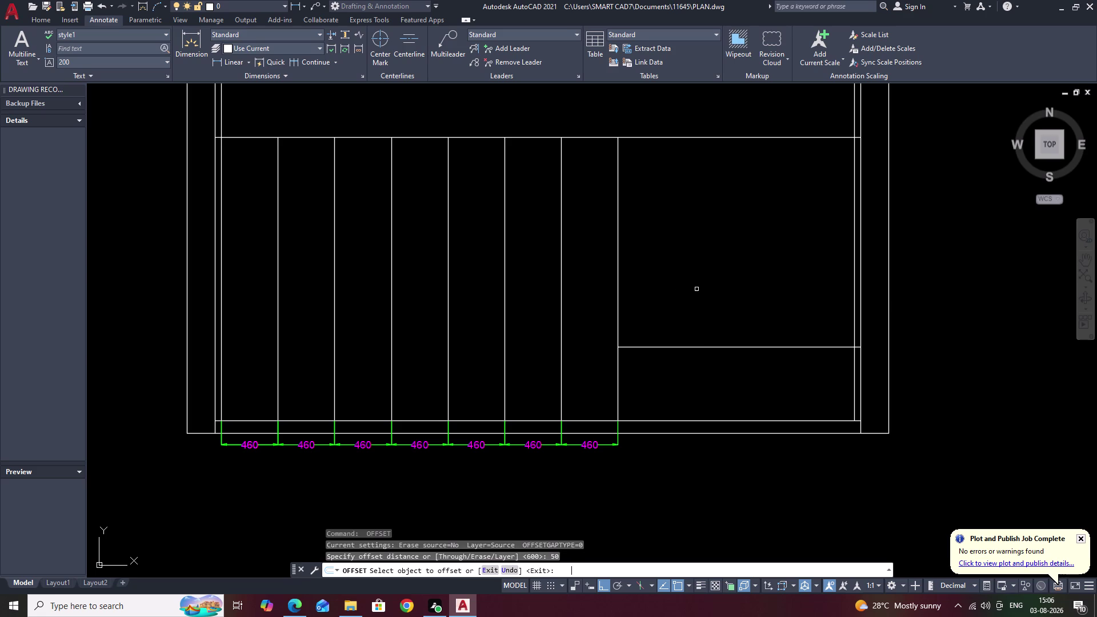
click(702, 348)
click(711, 307)
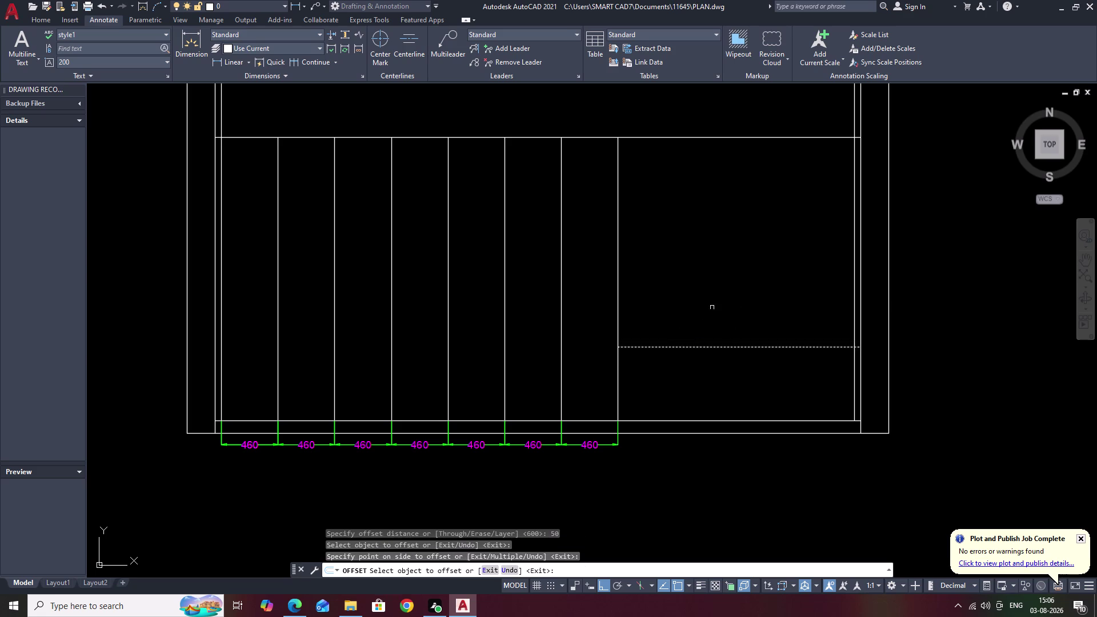
key(Escape)
middle_drag(744, 368, 694, 369)
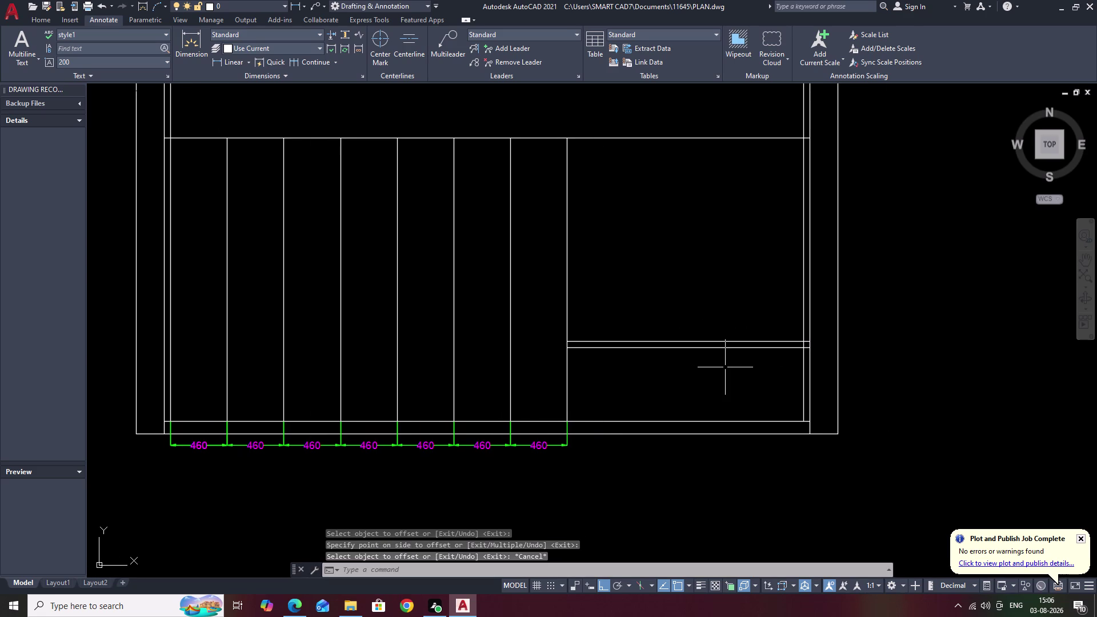
Trim the unwanted line segments with a fence across the right bay.
text(TR)
key(space)
scroll(up, 3)
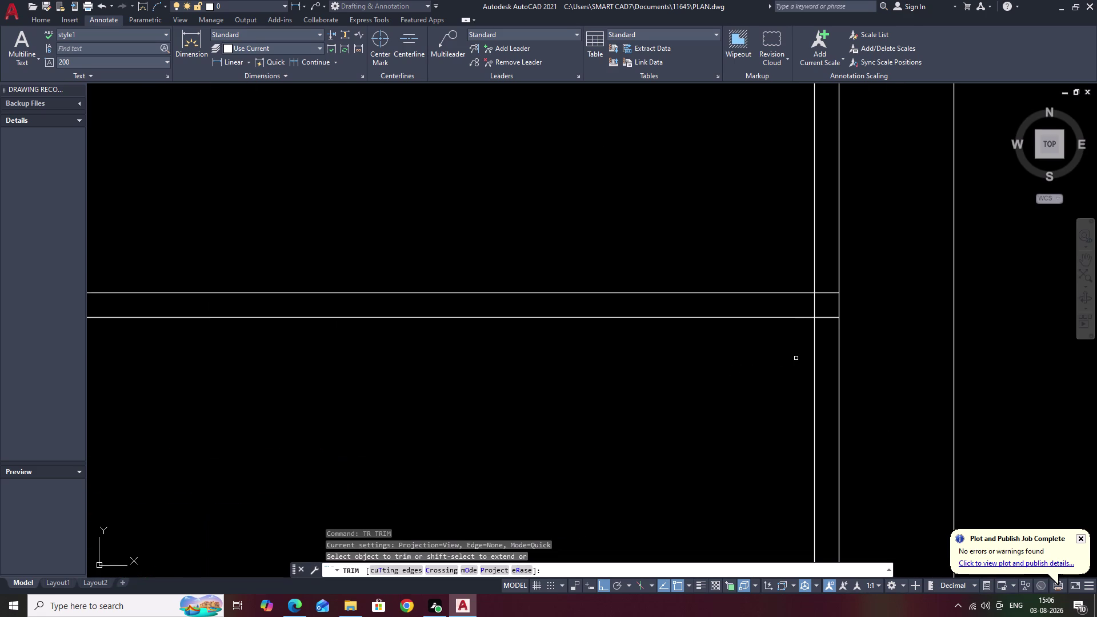
drag(825, 279, 821, 353)
scroll(down, 3)
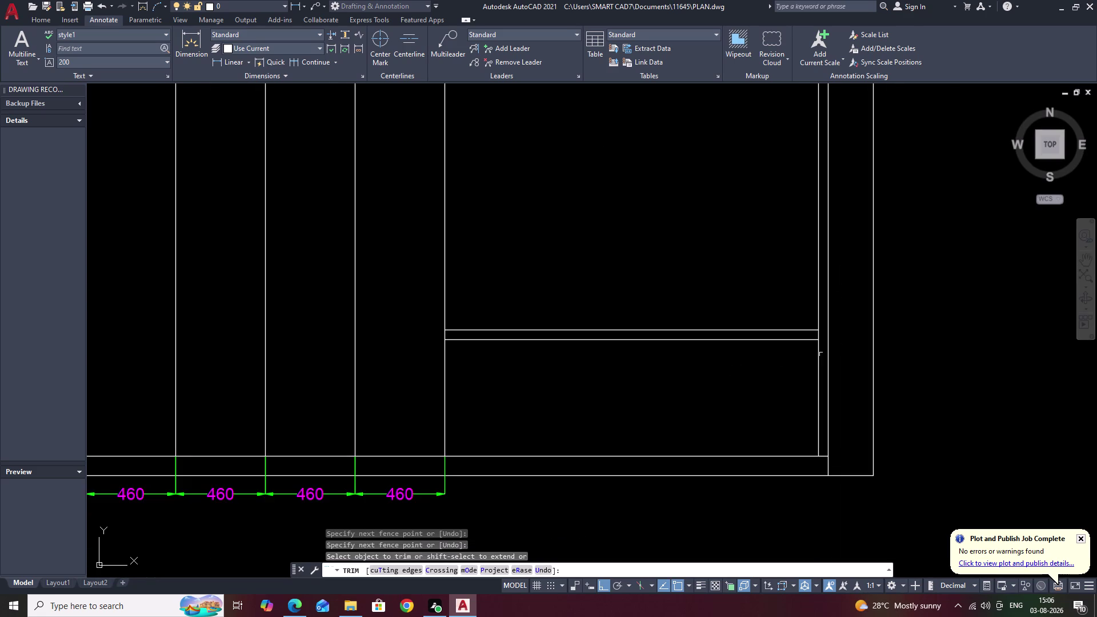
scroll(down, 3)
middle_drag(704, 384, 687, 397)
key(Escape)
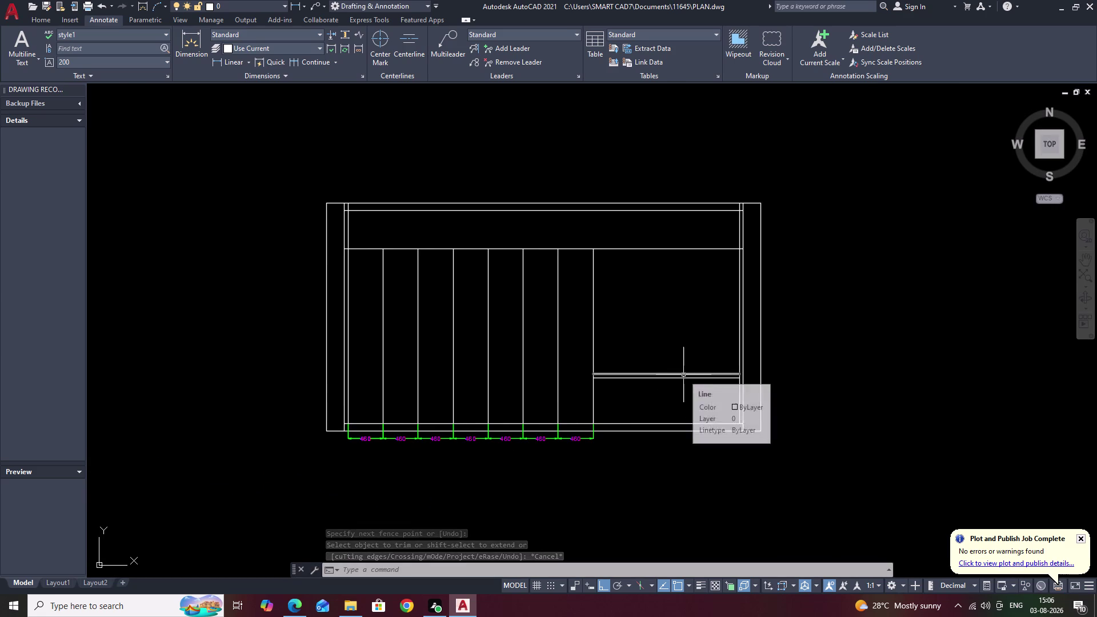
Draw the TV frame rectangle across the open right bay.
text(RE)
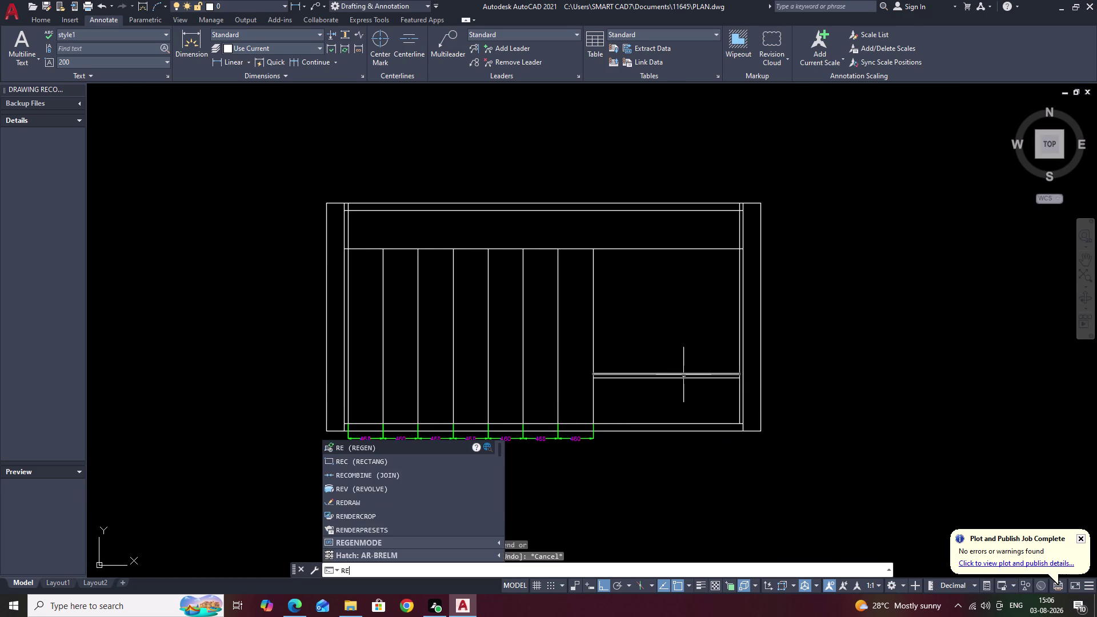
key(c)
key(space)
scroll(up, 3)
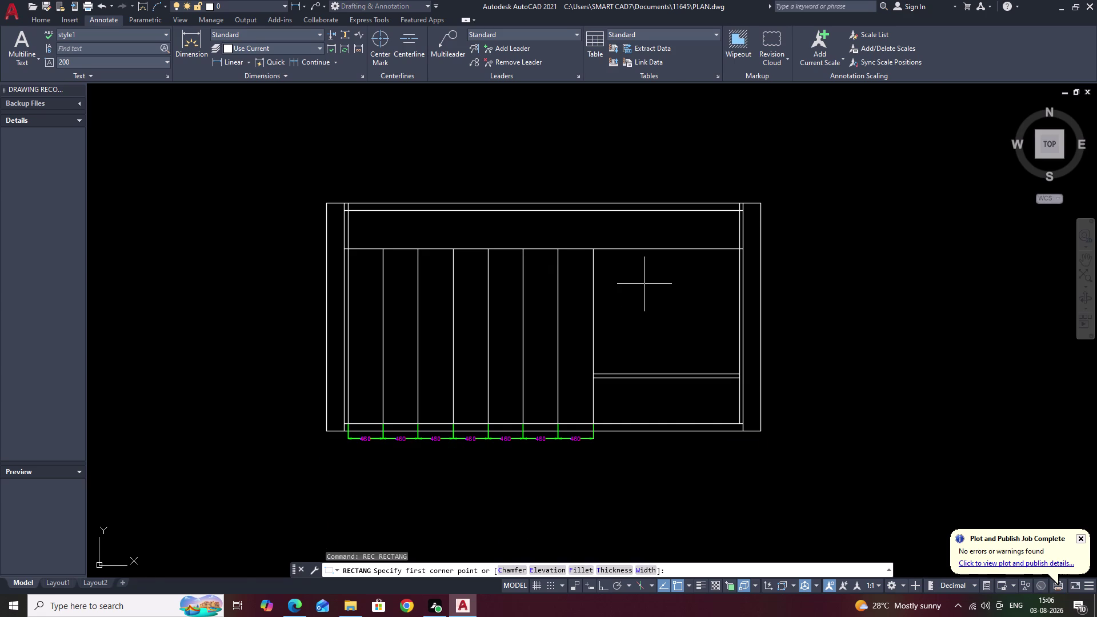
scroll(up, 3)
click(470, 172)
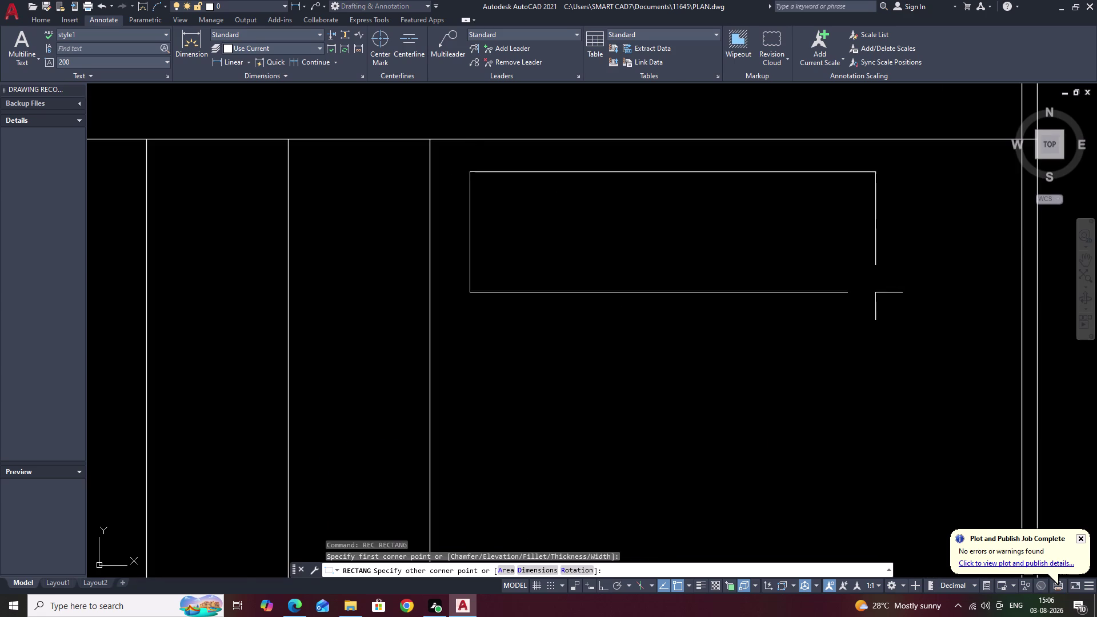
scroll(down, 3)
middle_drag(899, 344, 828, 324)
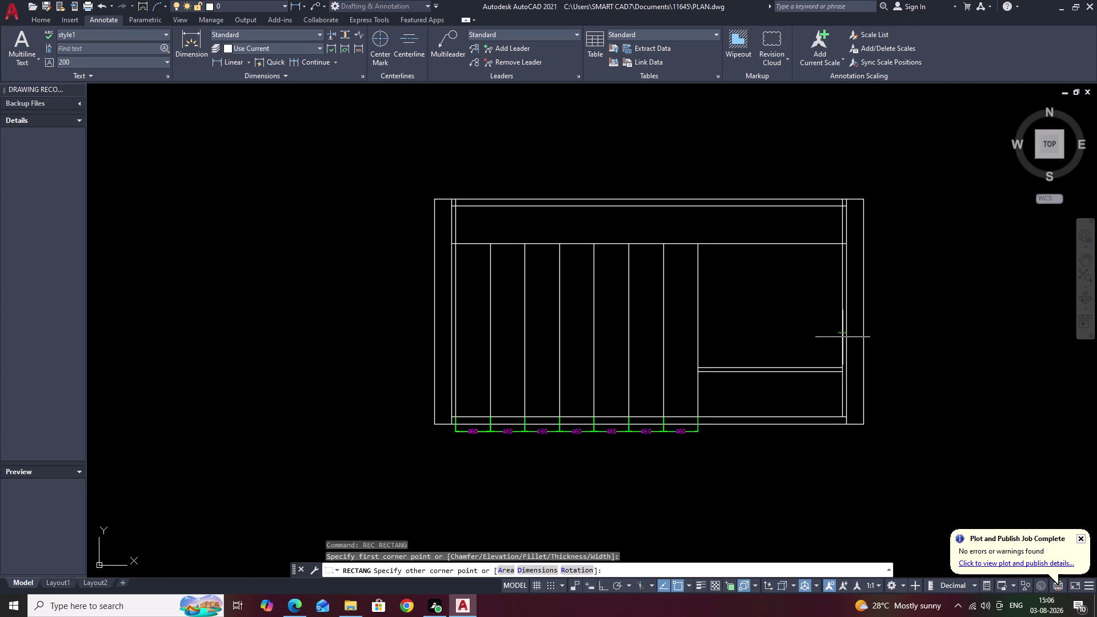
scroll(up, 3)
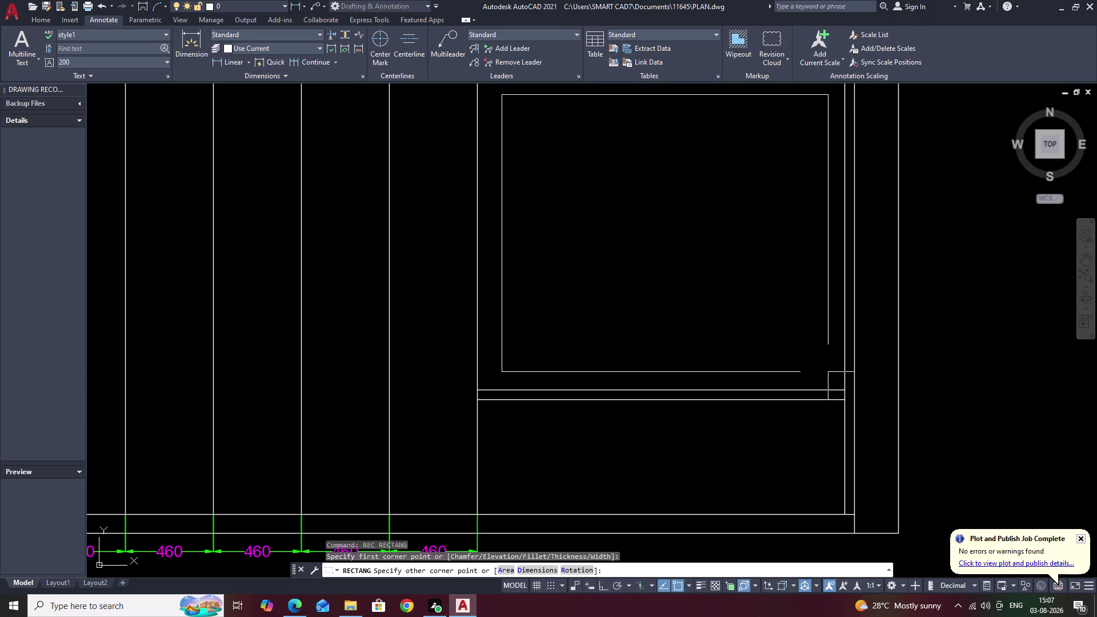
click(828, 372)
key(Escape)
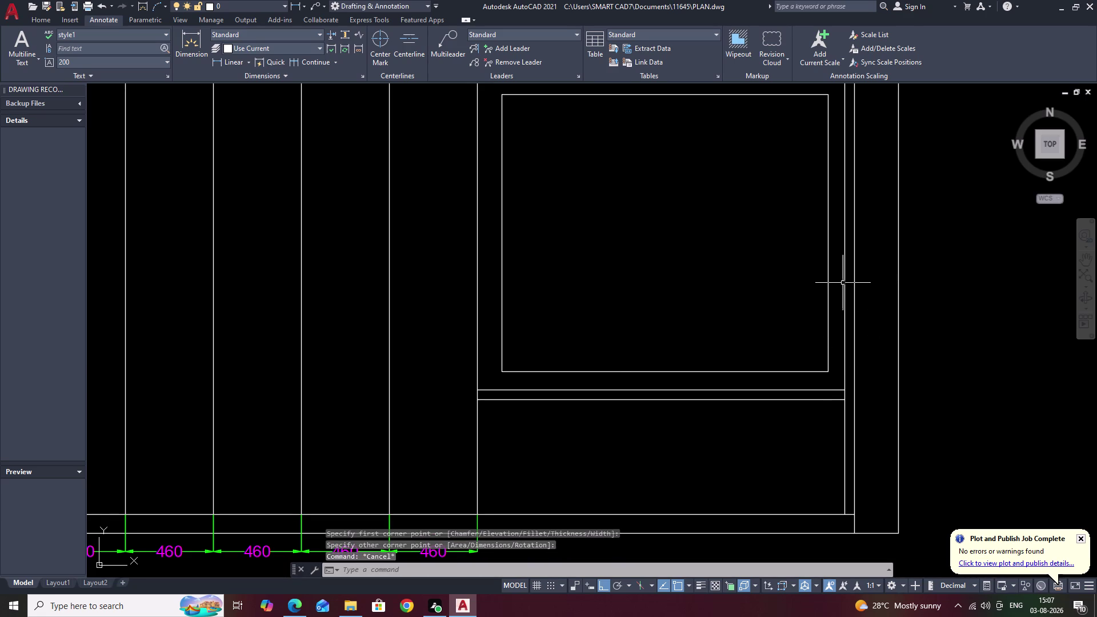
Offset the TV frame rectangle 60 inward.
key(o)
key(space)
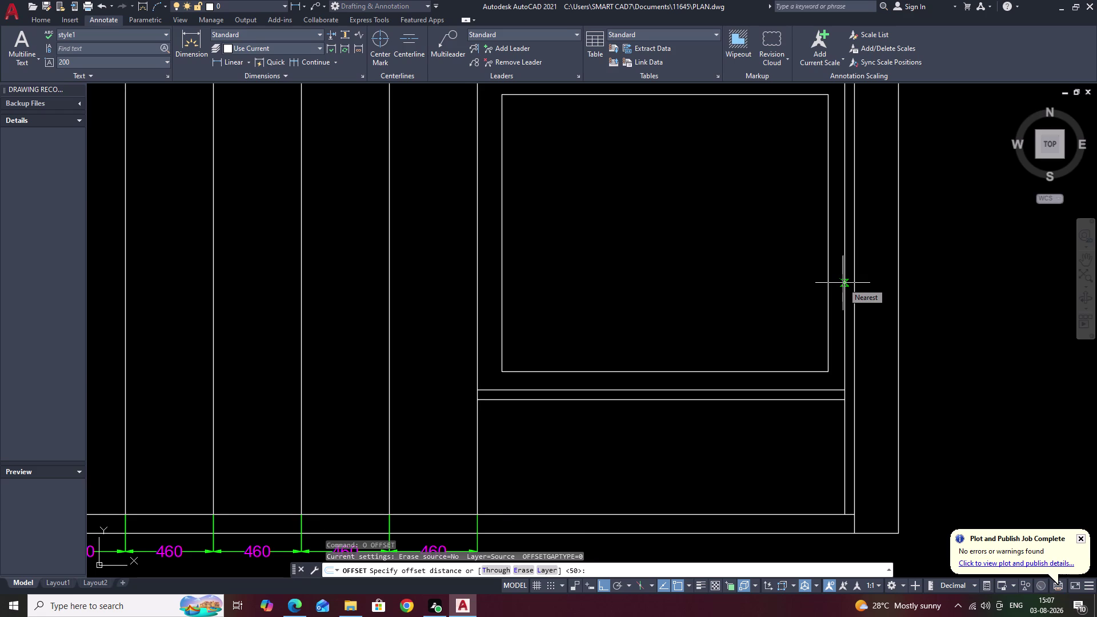
text(60)
key(space)
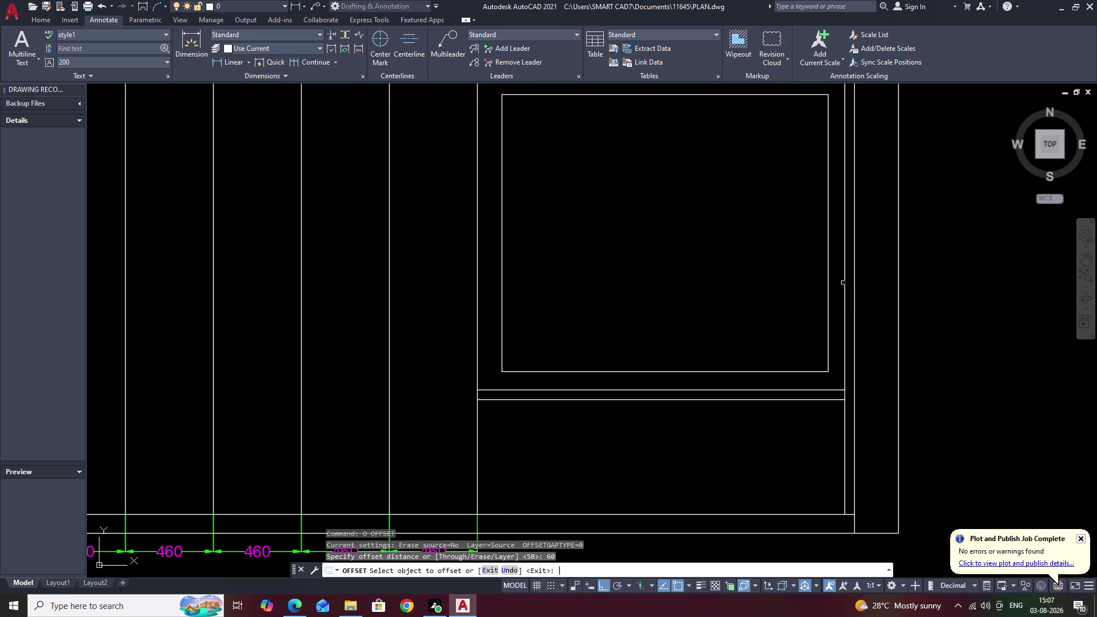
click(728, 372)
click(720, 332)
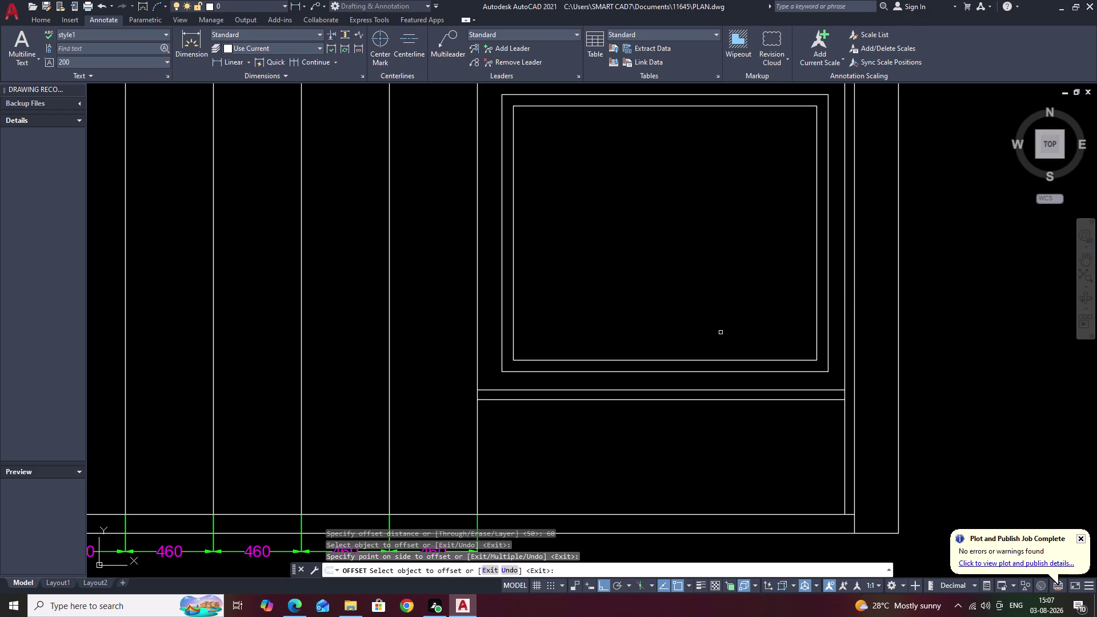
scroll(down, 3)
middle_drag(873, 315, 852, 318)
key(Escape)
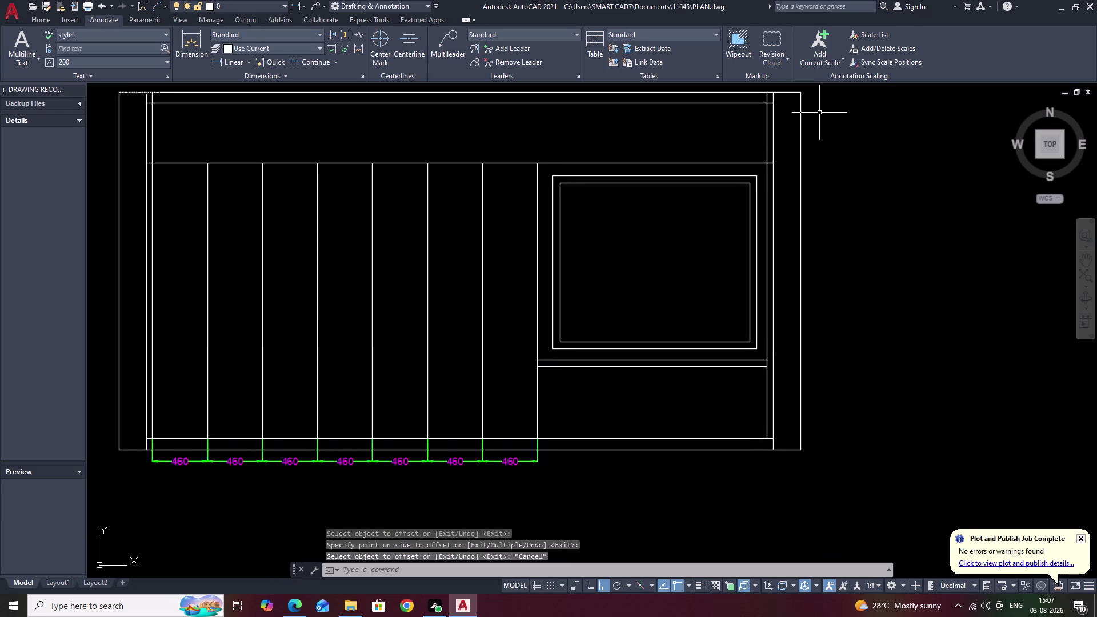
Start and cancel a trim, then pan to the cabinet's left edge.
text(TR)
key(space)
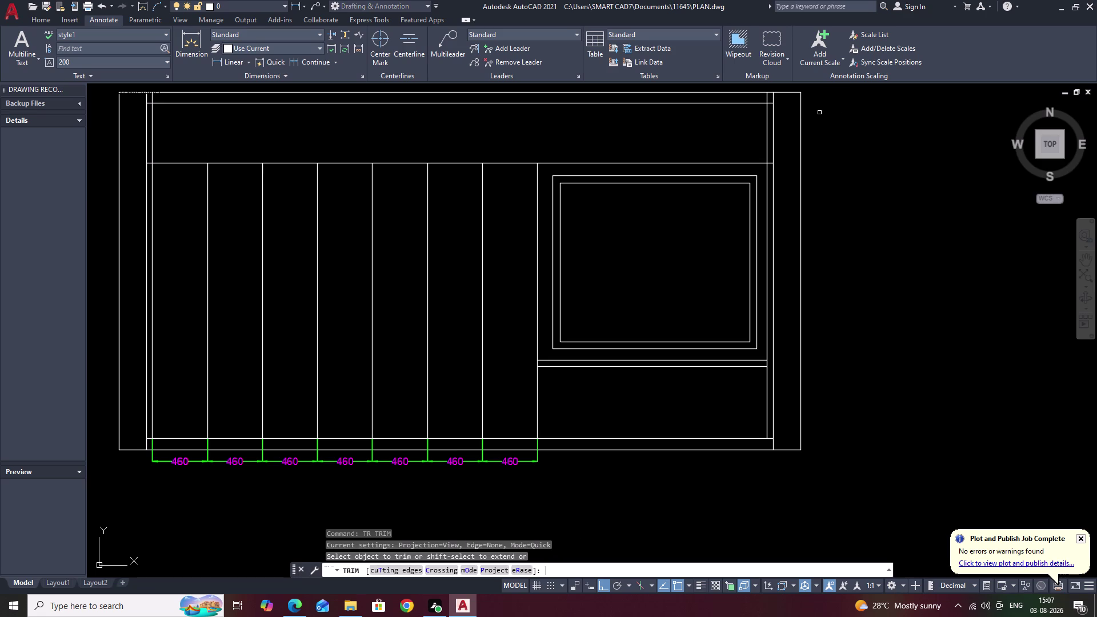
middle_drag(918, 220, 913, 165)
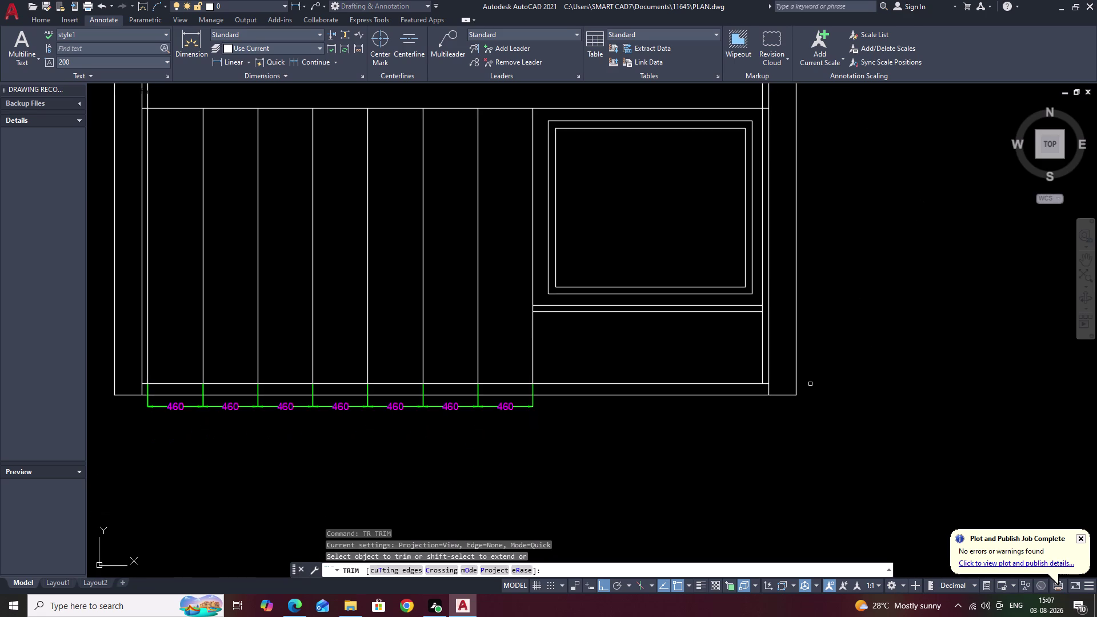
key(Escape)
middle_drag(589, 252, 763, 247)
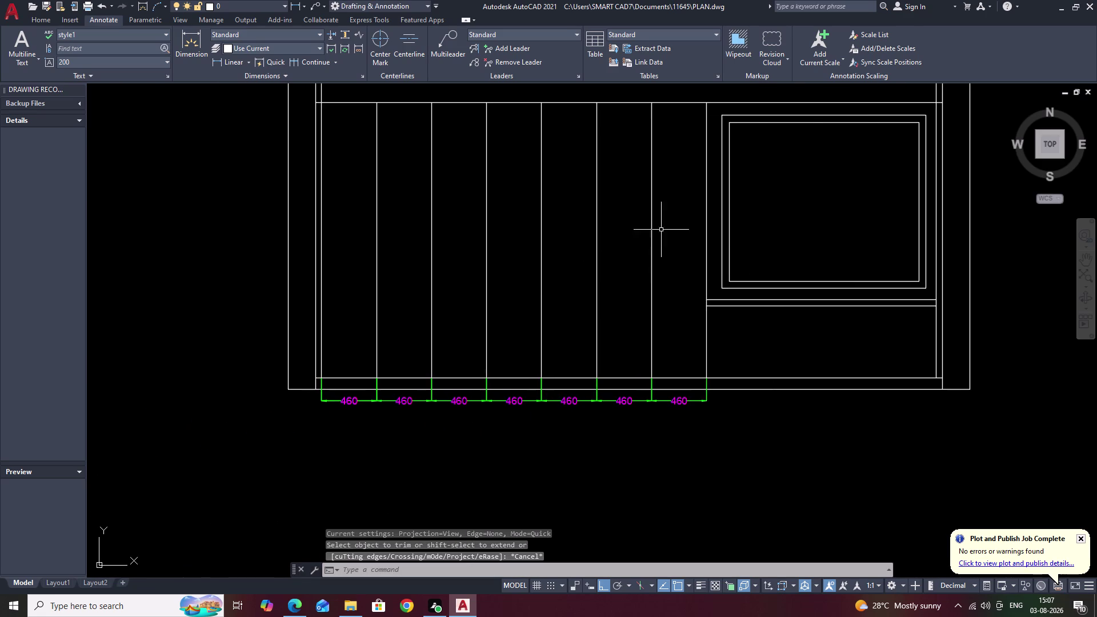
middle_drag(461, 168, 640, 184)
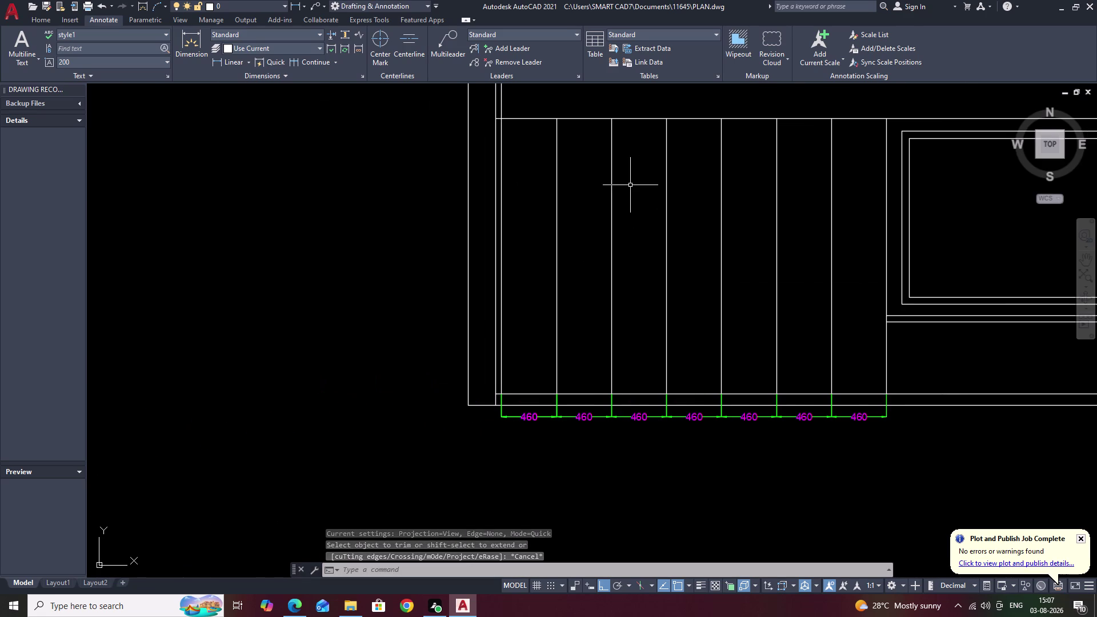
middle_drag(603, 188, 756, 220)
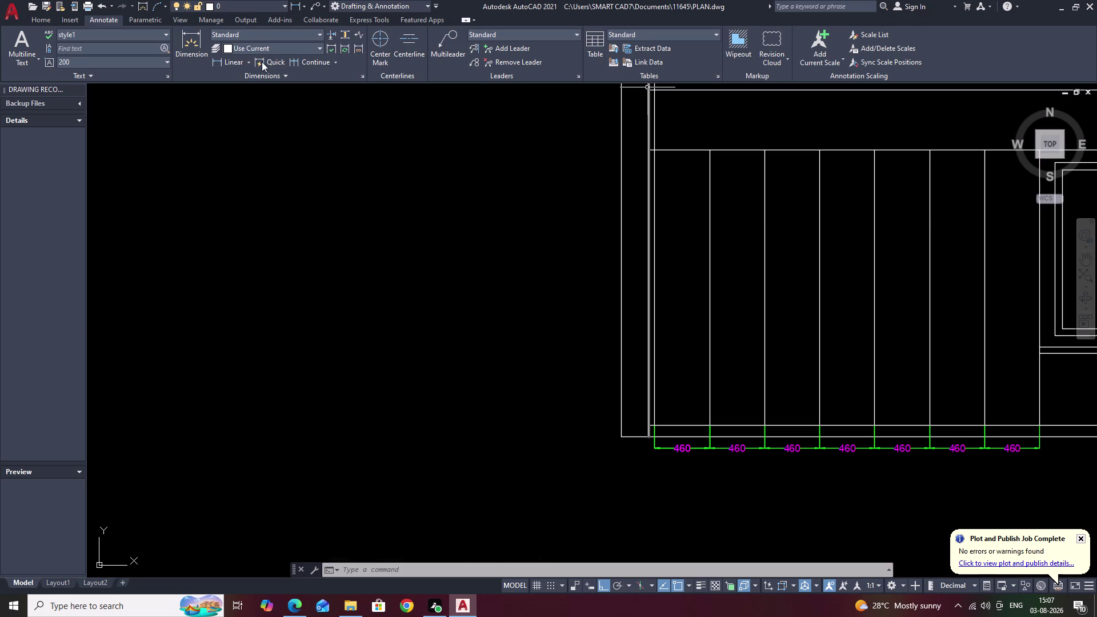
Dimension the 2300 height along the cabinet's left edge, placed left of the cabinet.
click(234, 64)
click(651, 150)
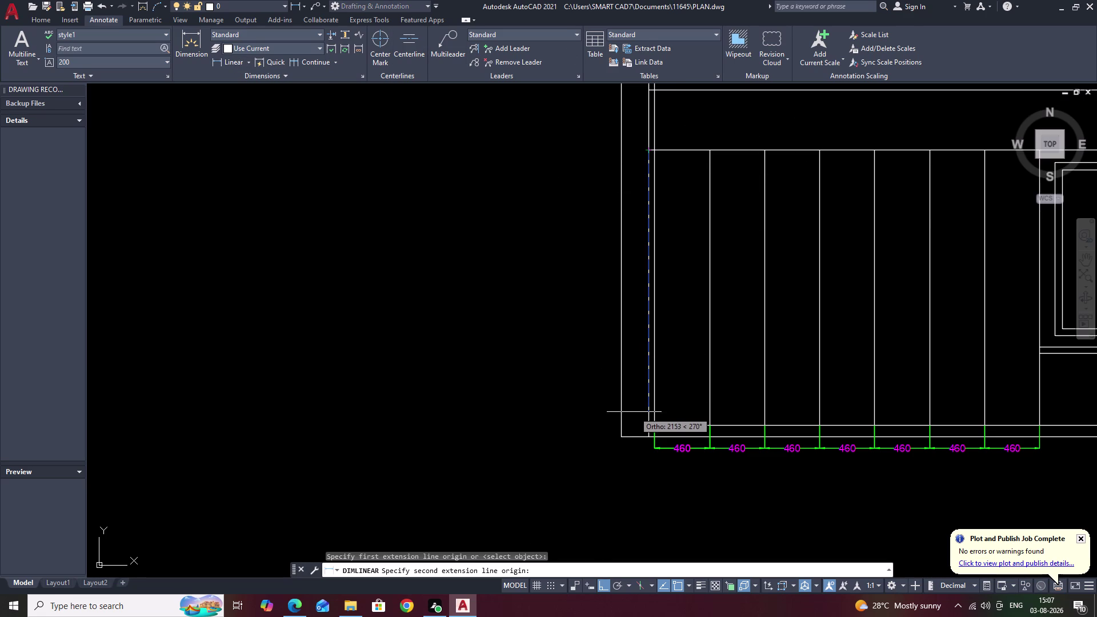
scroll(up, 3)
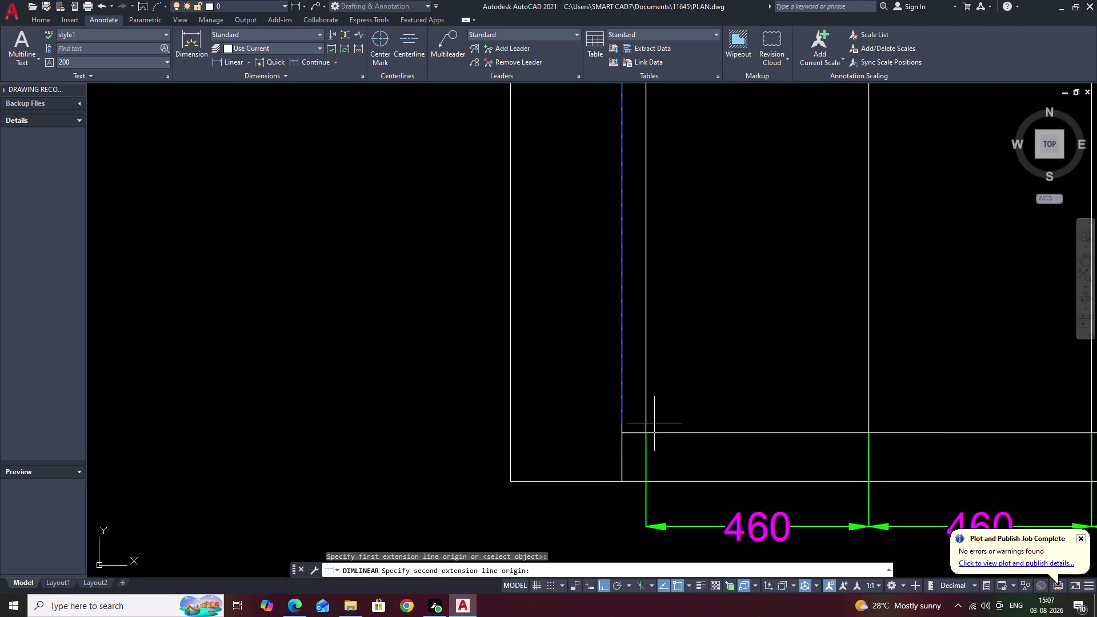
click(621, 431)
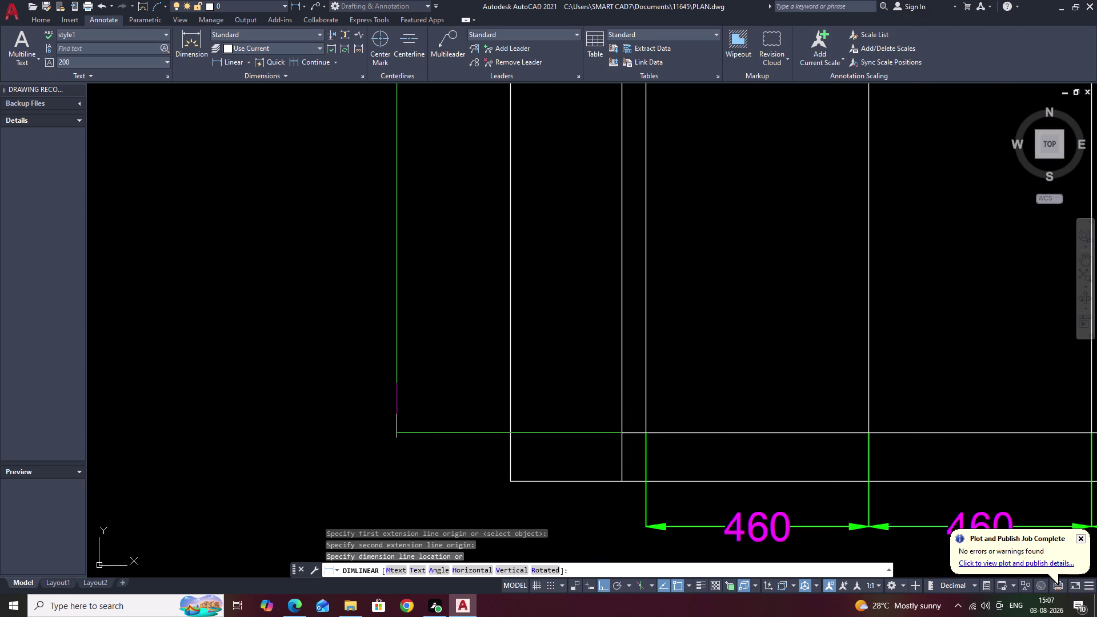
scroll(down, 3)
middle_drag(401, 410, 444, 410)
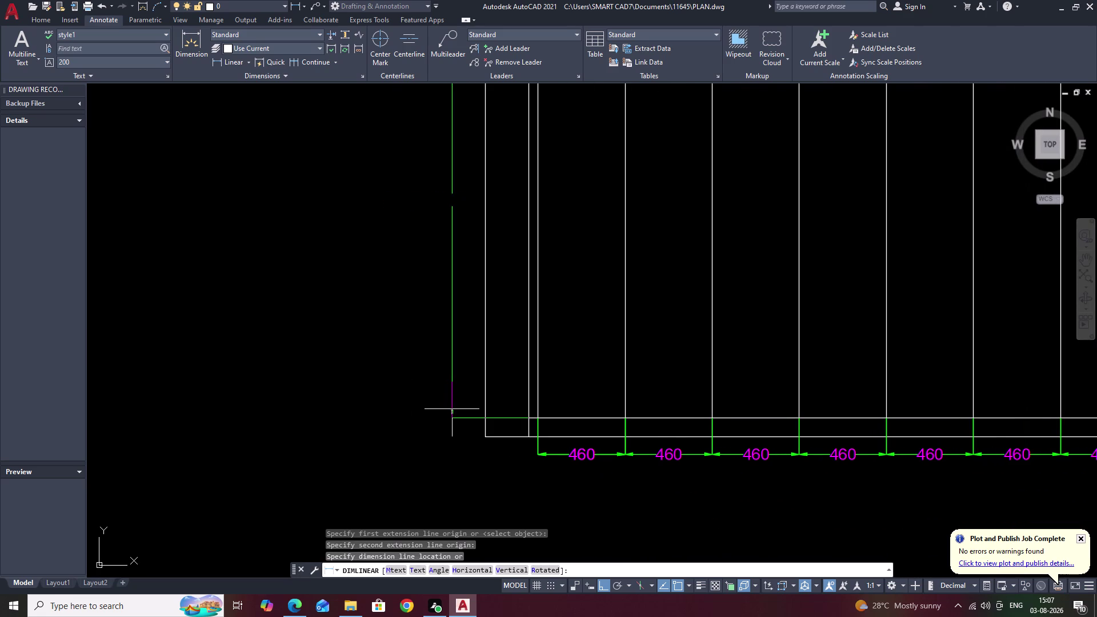
click(450, 410)
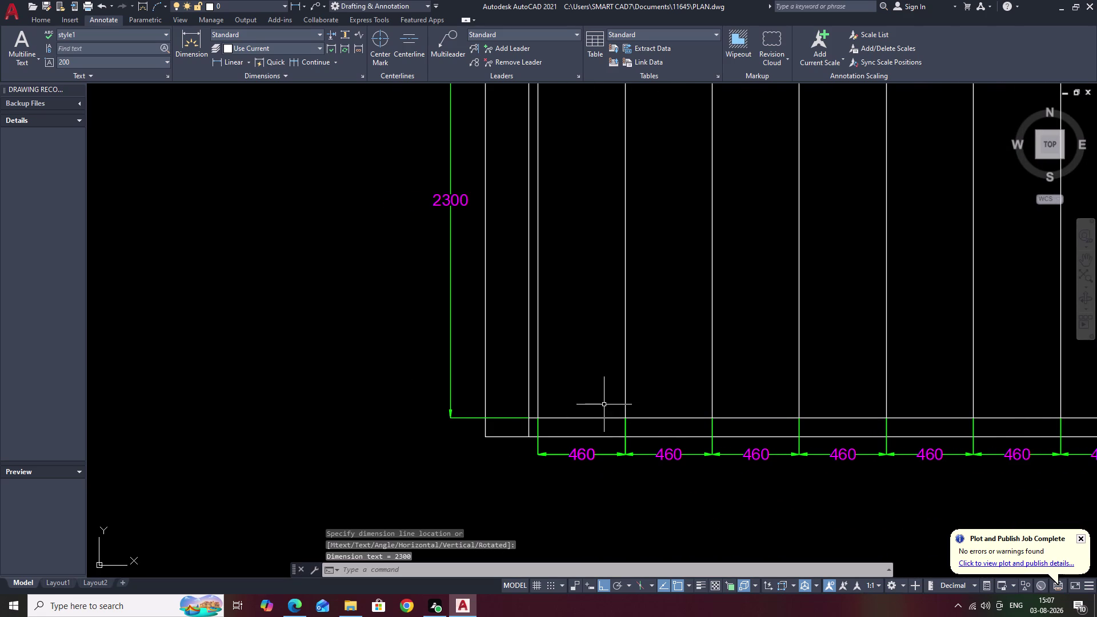
middle_drag(604, 405, 636, 366)
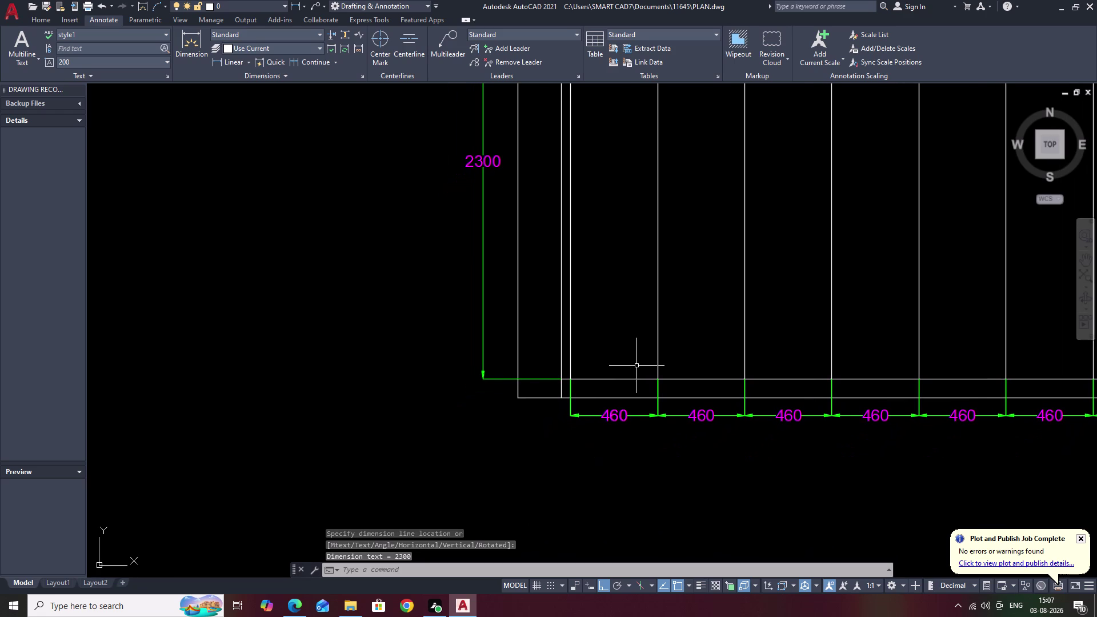
text(D)
key(space)
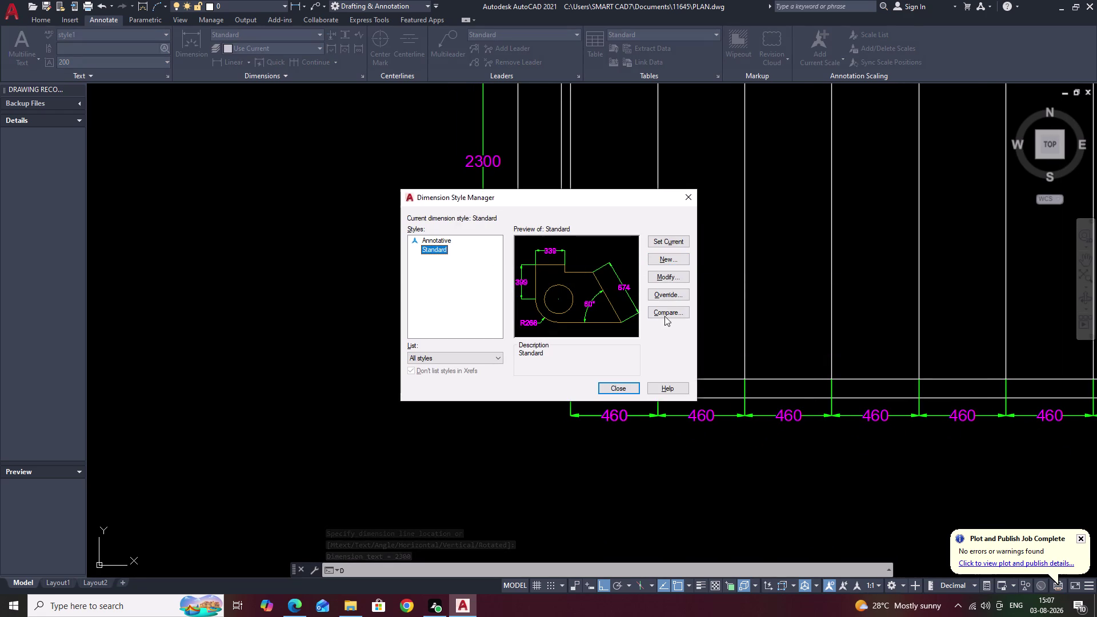
Create a new style copied from Standard with ByLayer dimension and extension line colours.
click(671, 262)
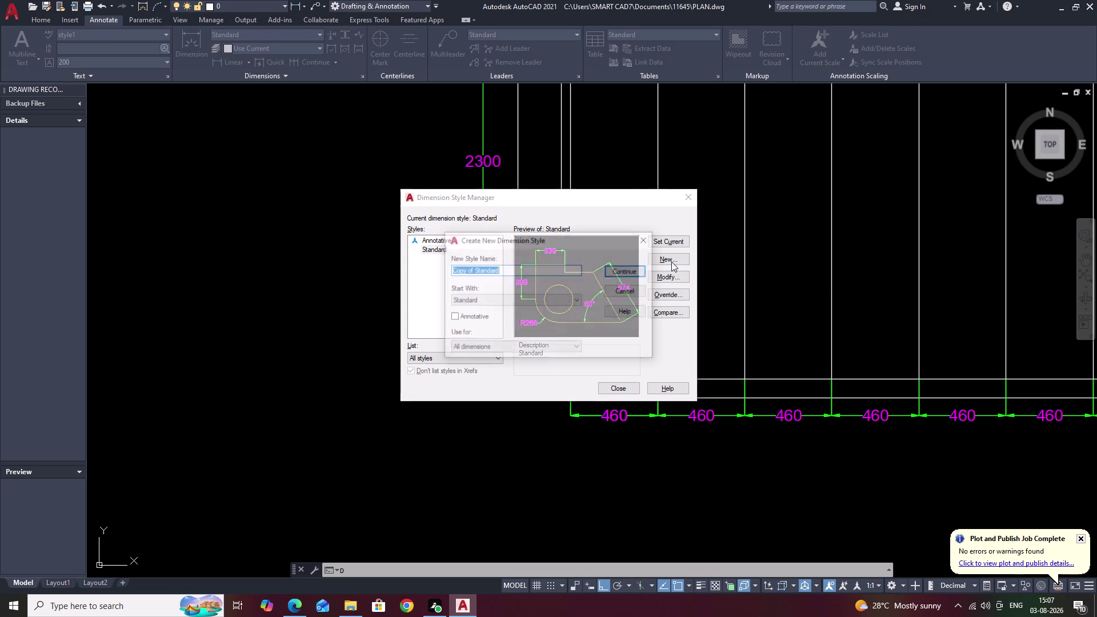
click(632, 270)
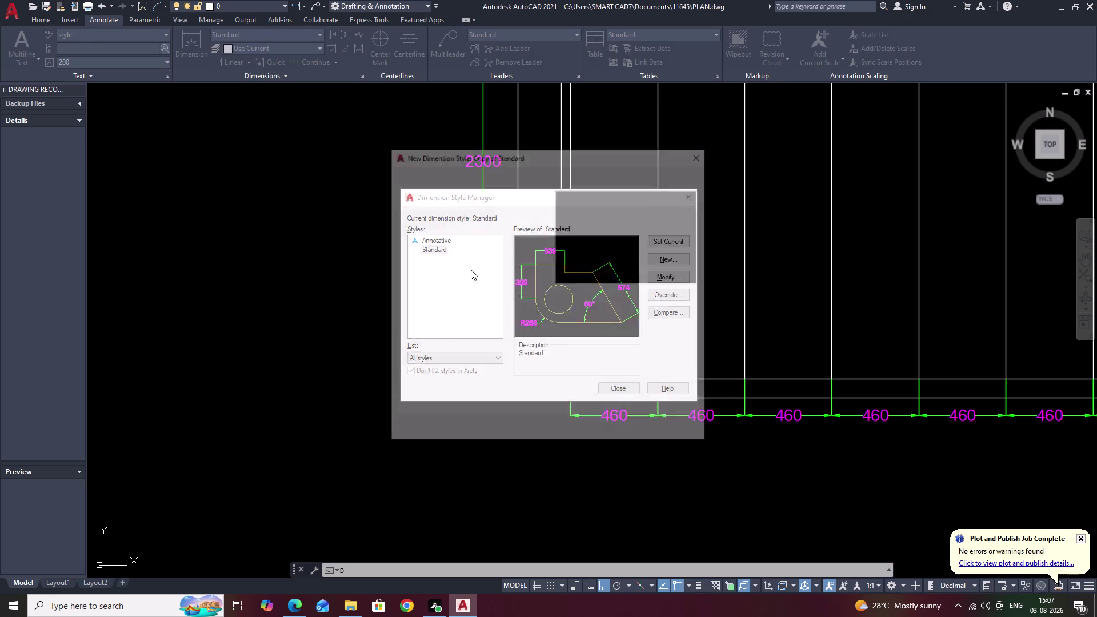
click(520, 198)
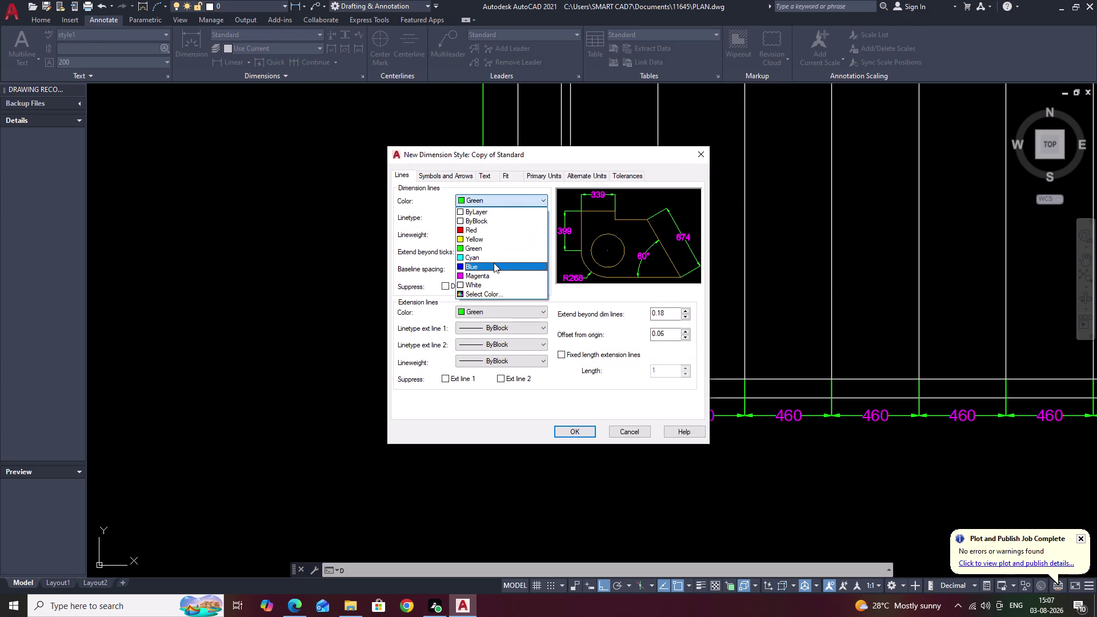
click(480, 285)
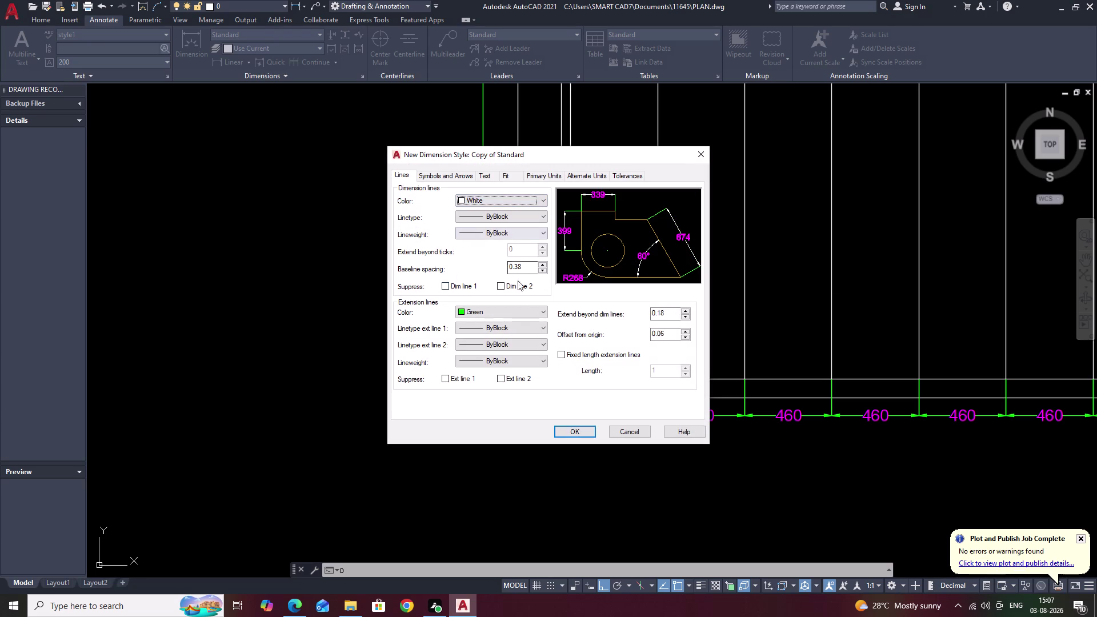
click(522, 198)
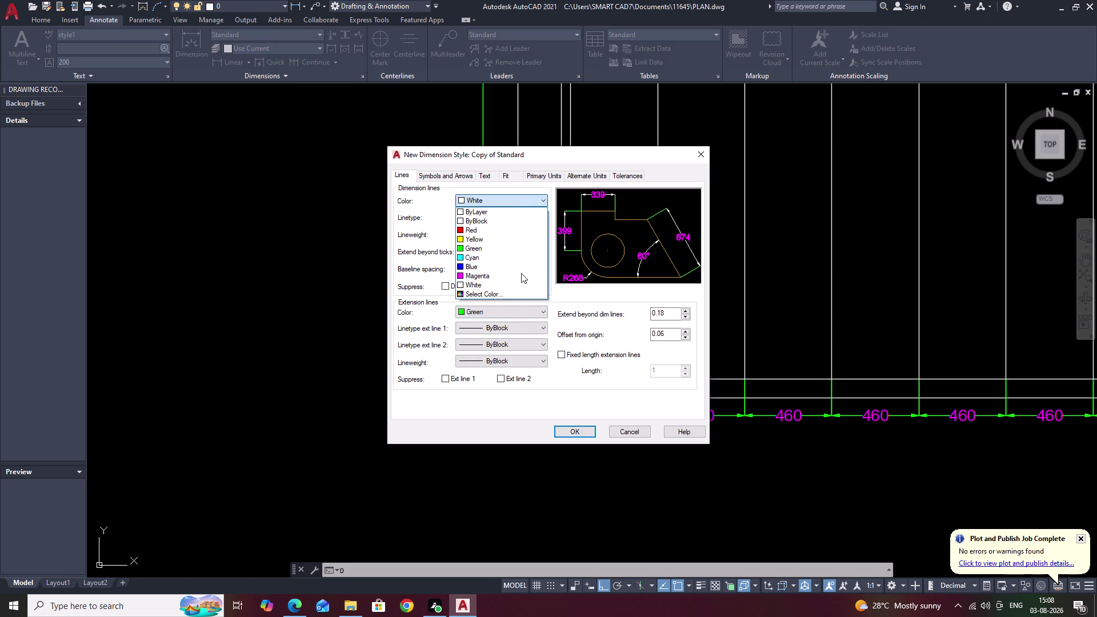
click(522, 214)
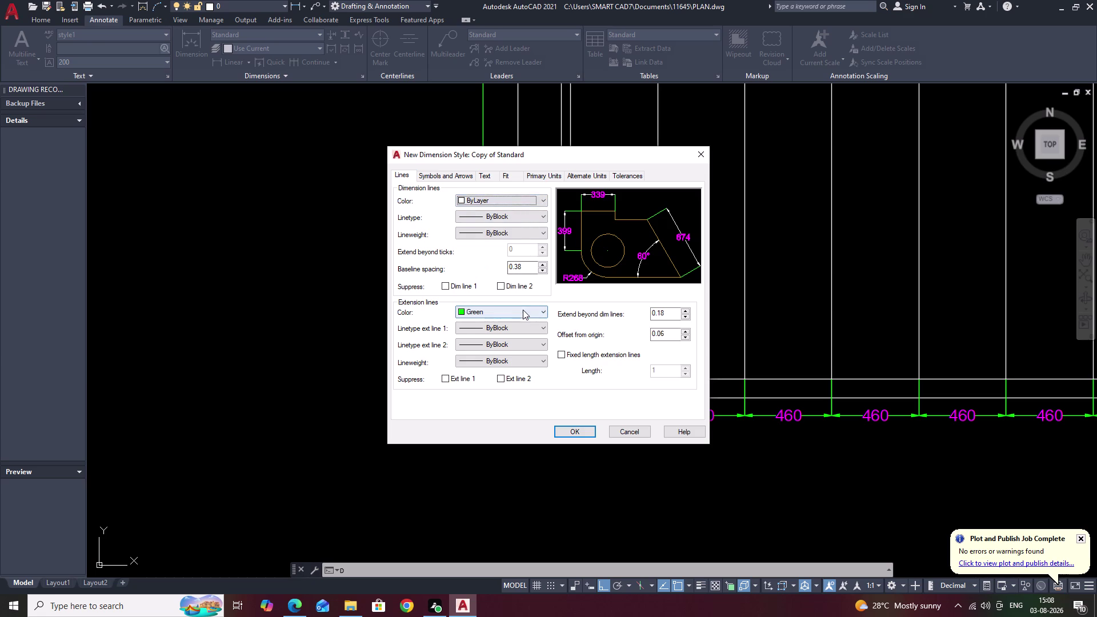
click(522, 310)
click(519, 324)
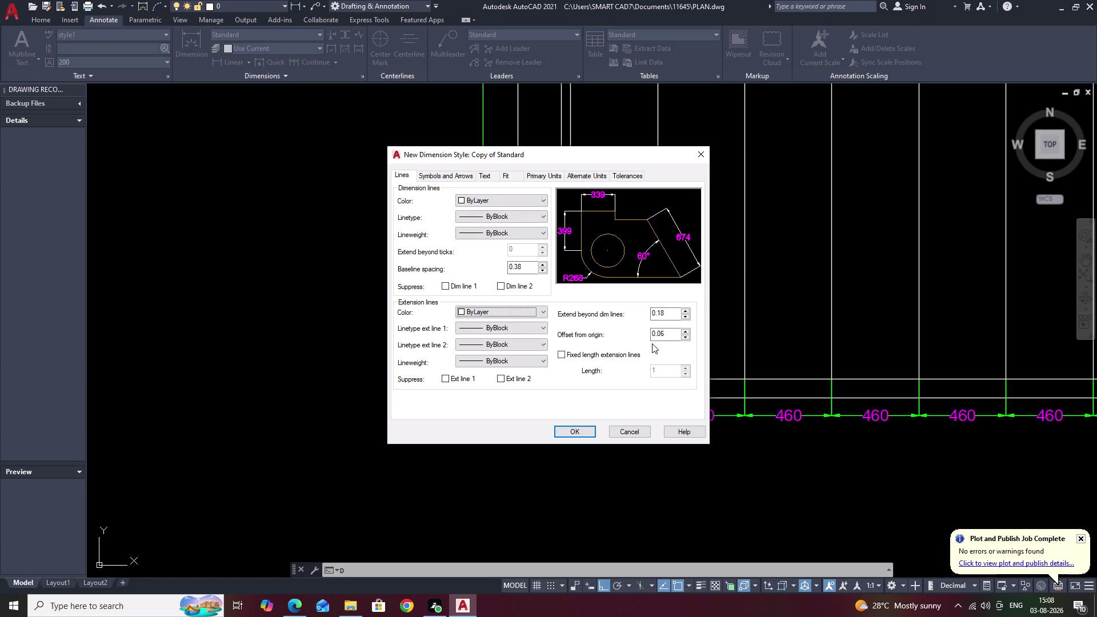
Give Copy of Standard red text and make it the current dimension style.
click(488, 177)
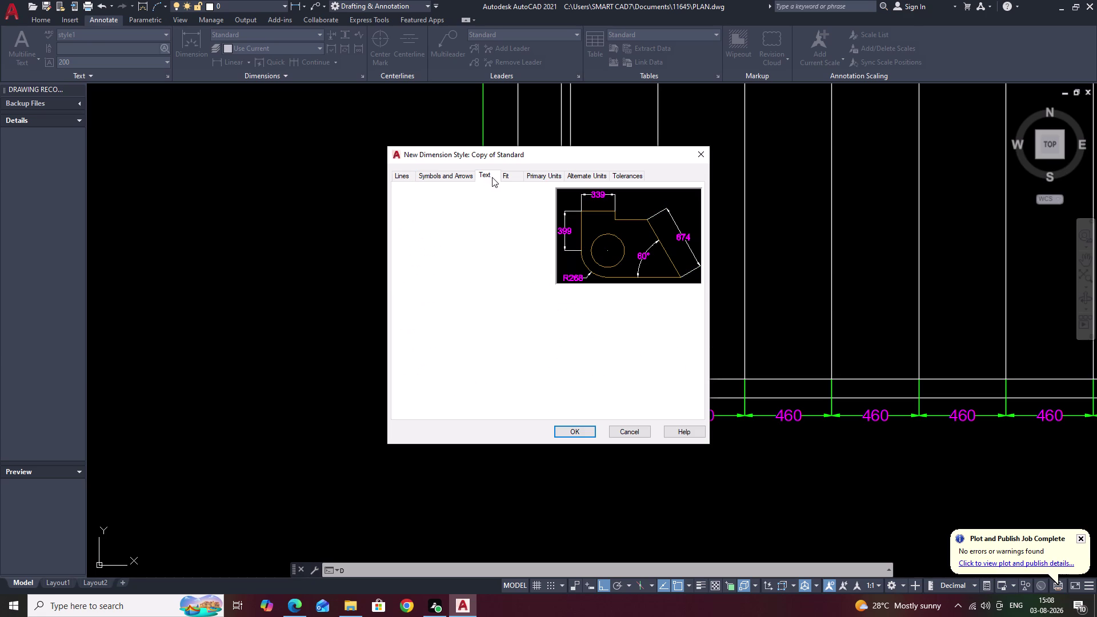
click(532, 225)
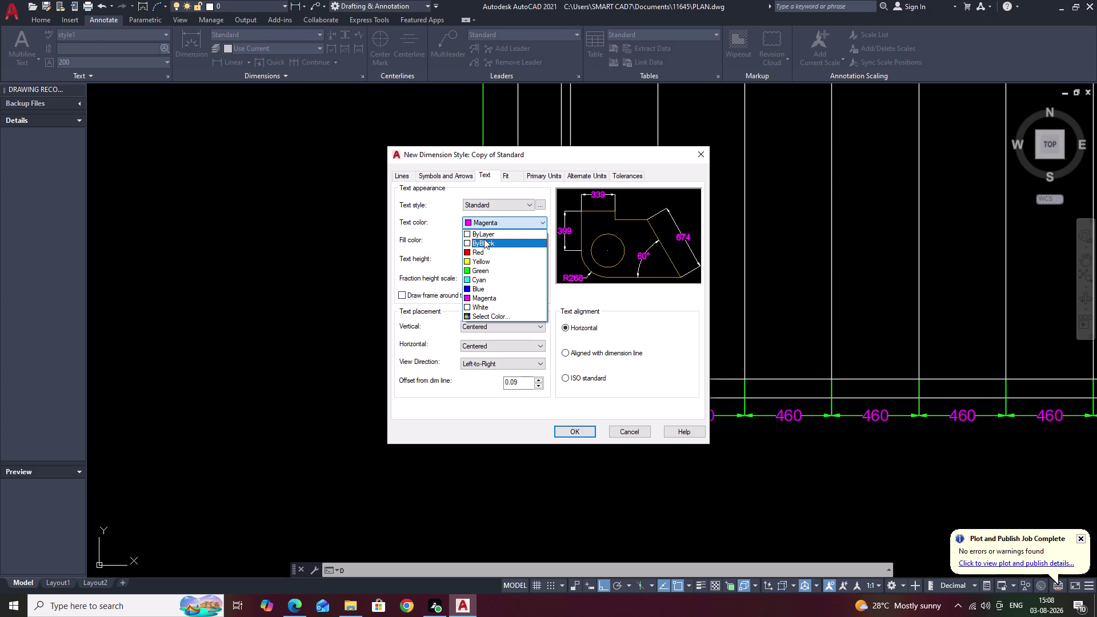
click(484, 252)
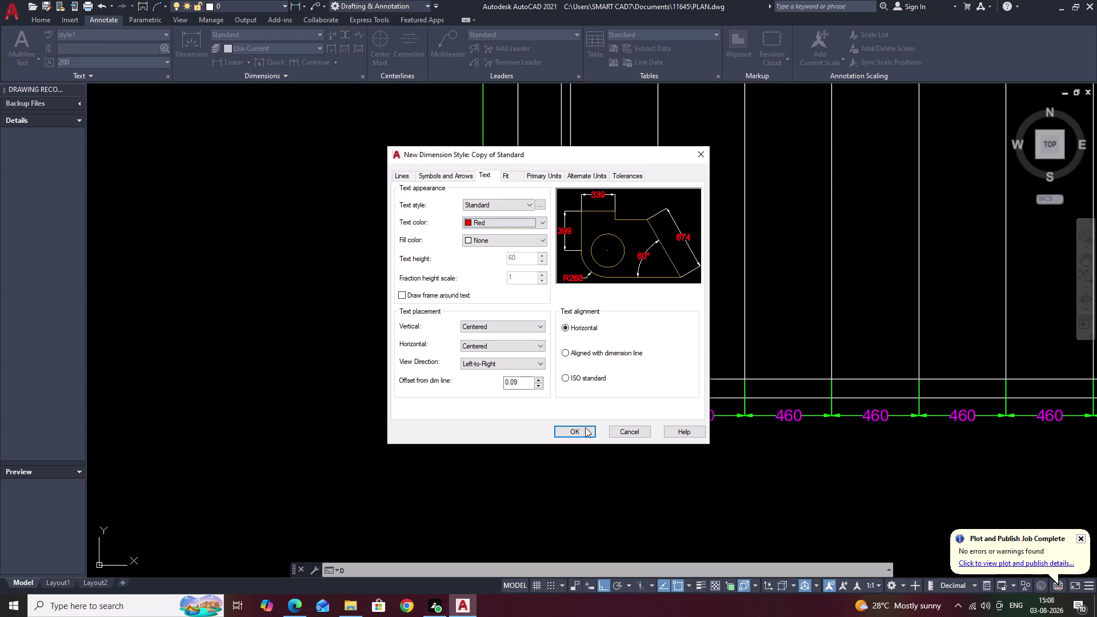
click(578, 434)
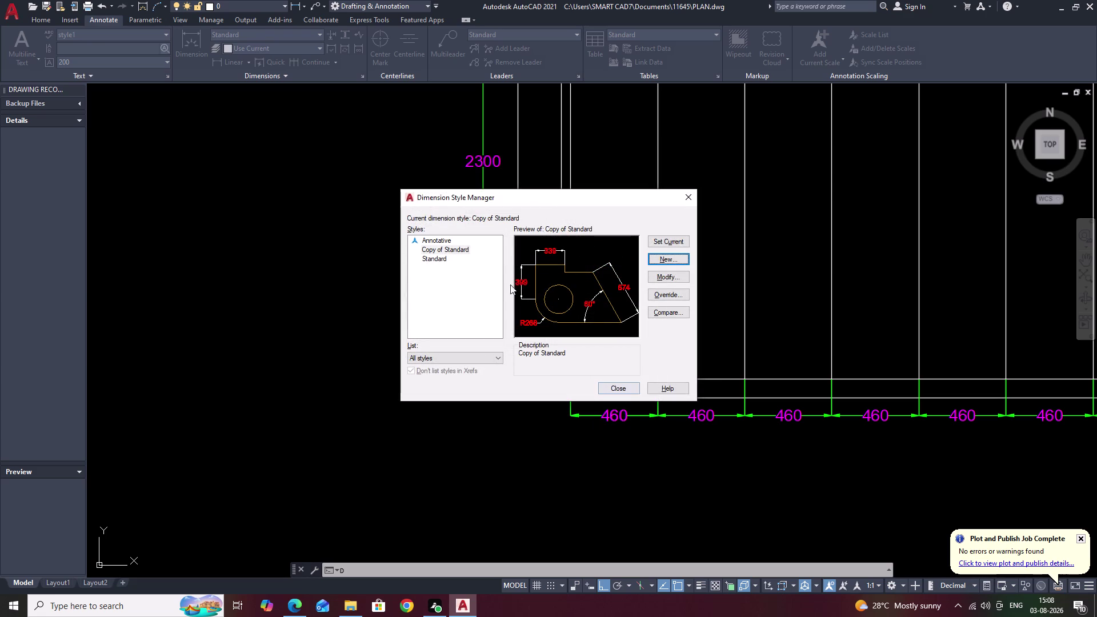
click(467, 249)
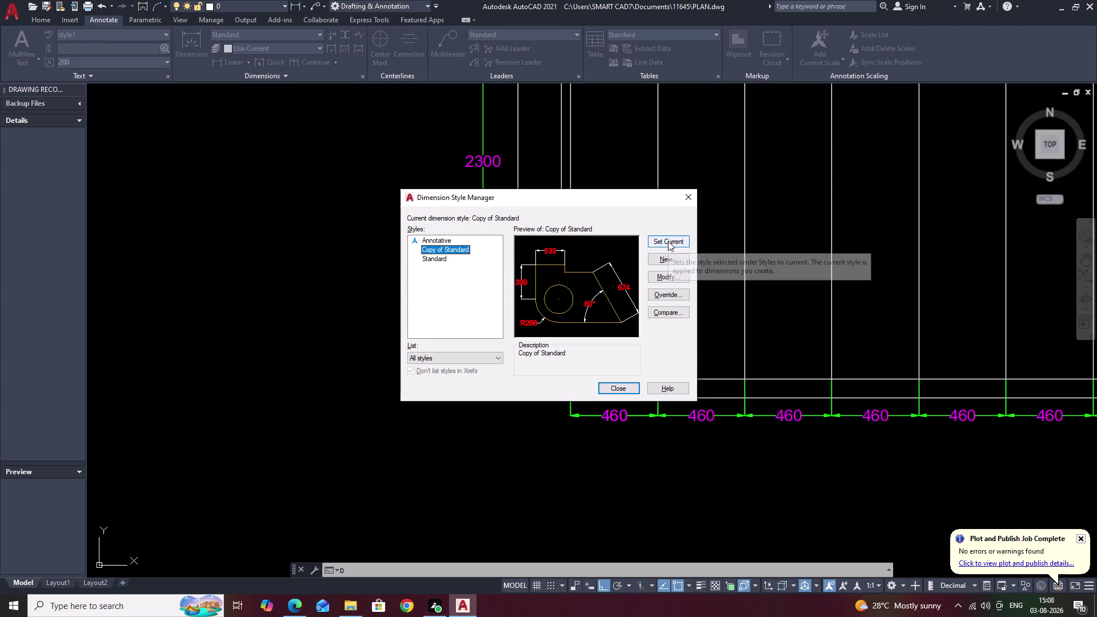
click(628, 386)
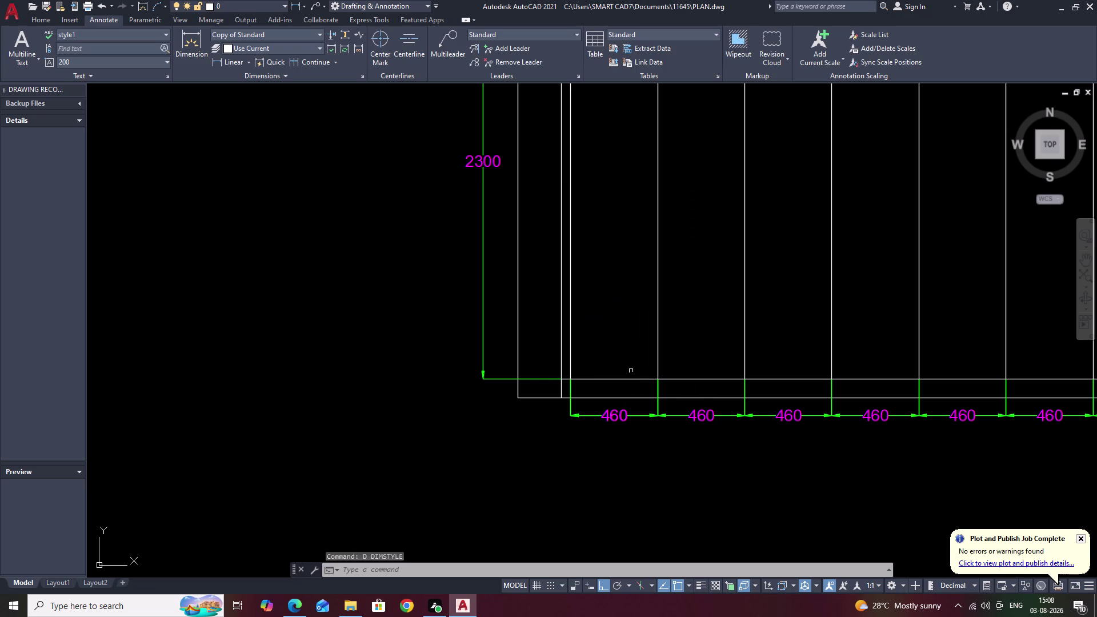
Erase the 2300 height dimension.
drag(499, 230, 444, 244)
click(449, 246)
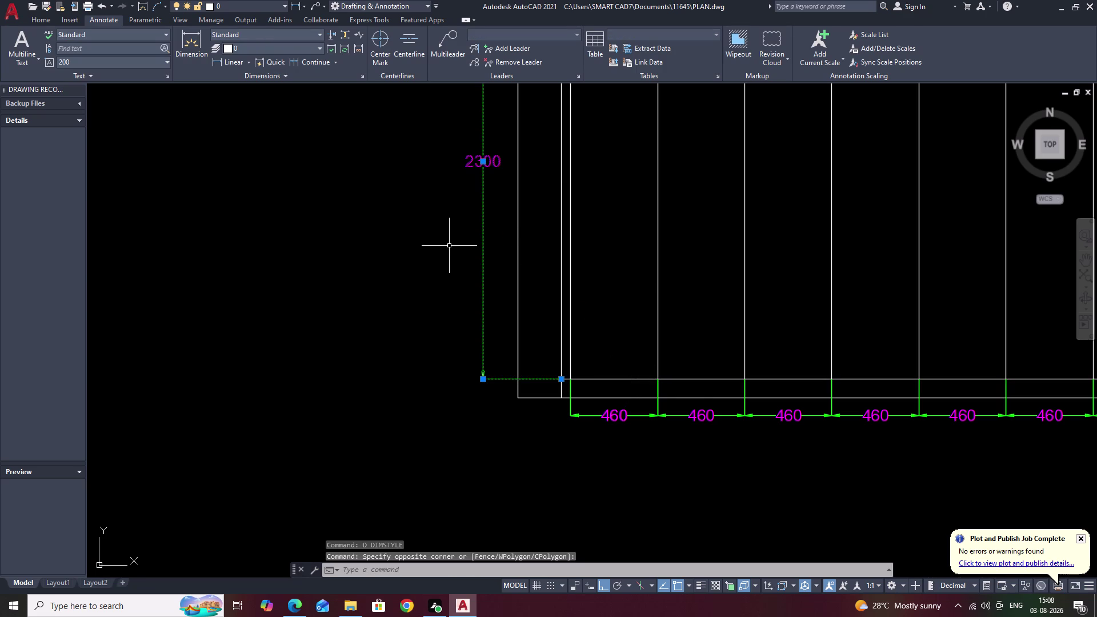
text(E)
key(space)
Select a 460 dimension and pan to show the whole row of 460 dimensions.
drag(805, 409, 792, 413)
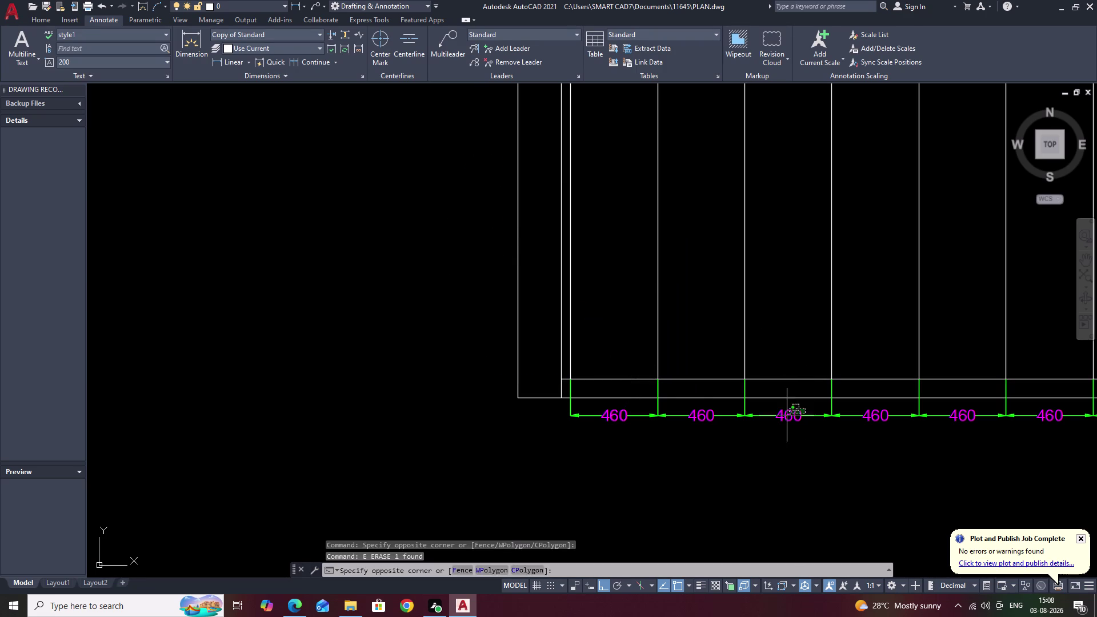
drag(792, 412, 774, 424)
click(774, 423)
right_click(774, 424)
scroll(up, 3)
key(Escape)
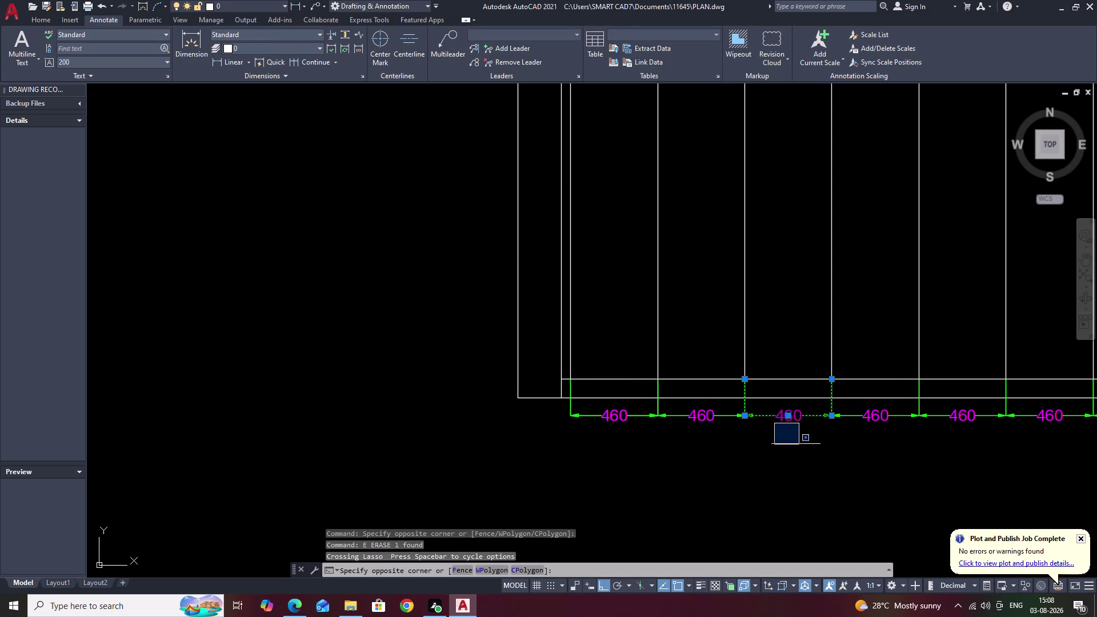
middle_drag(866, 456, 624, 451)
key(Escape)
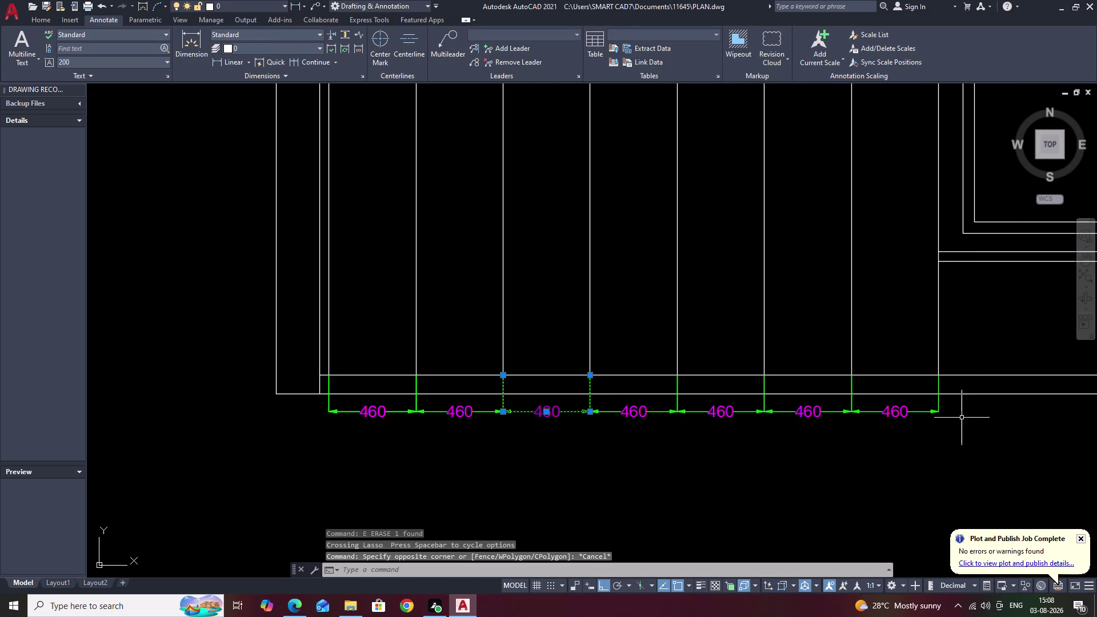
Erase every 460 dimension at once using Select Similar.
right_click(893, 413)
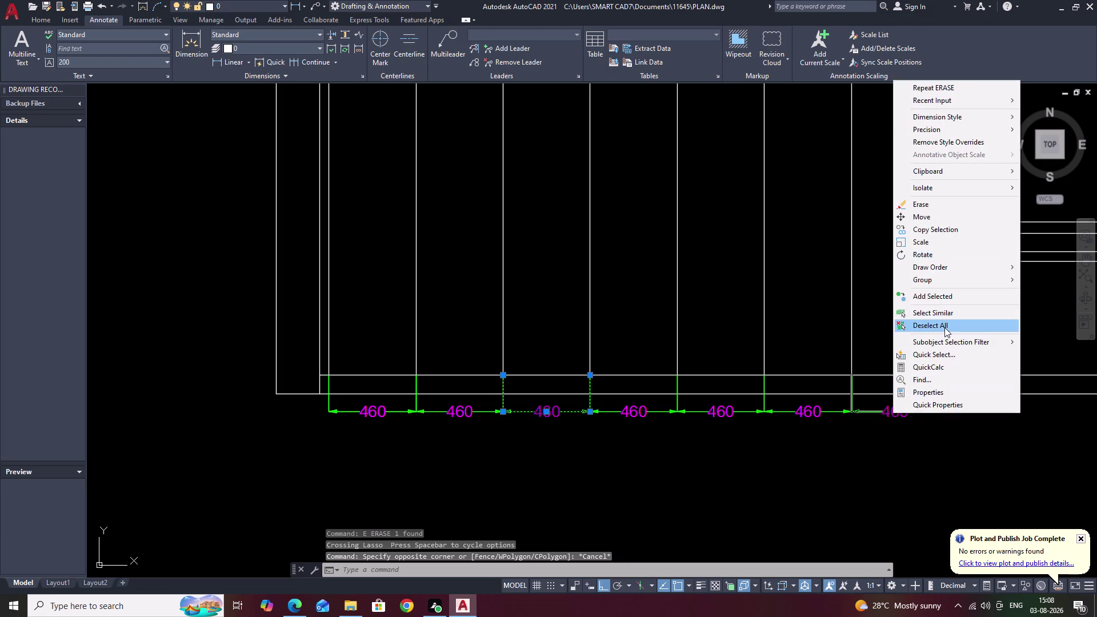
click(946, 315)
text(E)
key(space)
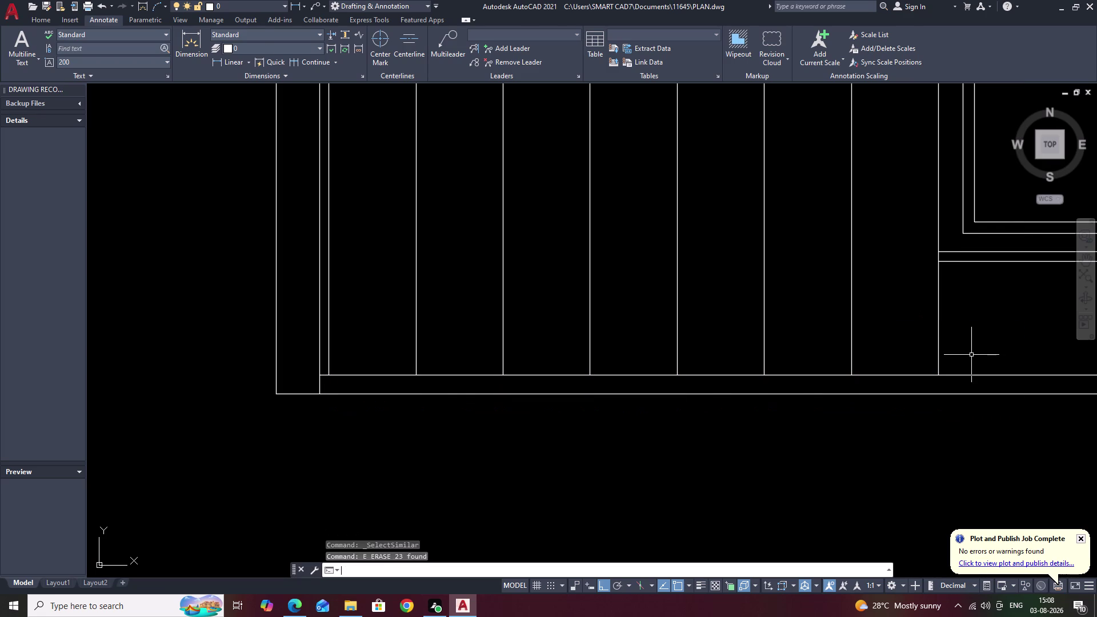
scroll(down, 3)
middle_drag(764, 454, 620, 505)
middle_drag(851, 426, 805, 452)
middle_drag(805, 453, 776, 456)
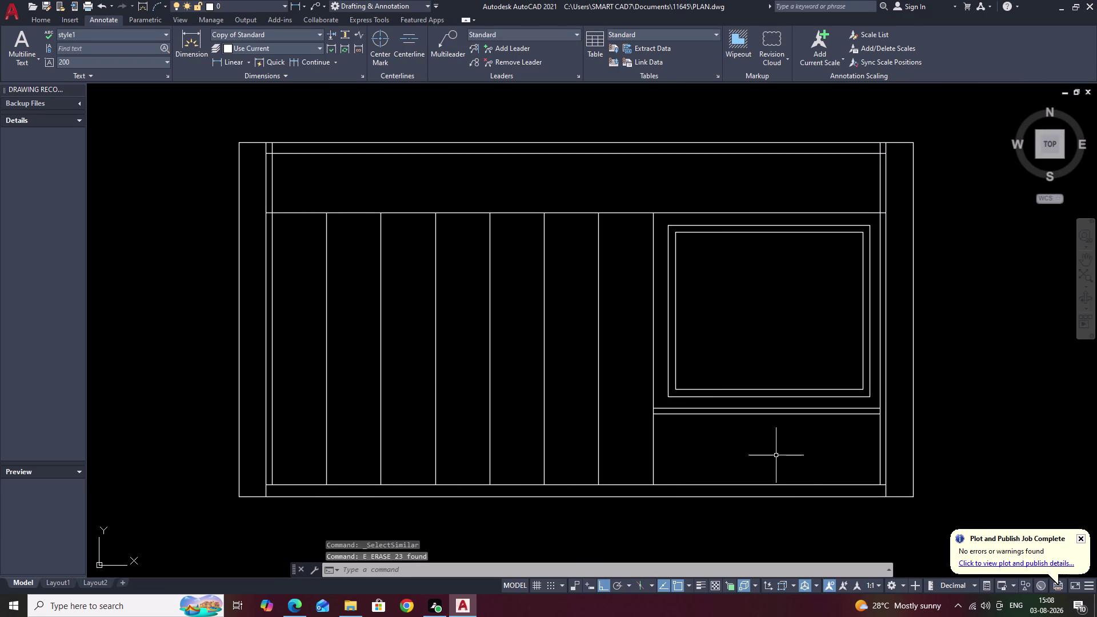
key(Escape)
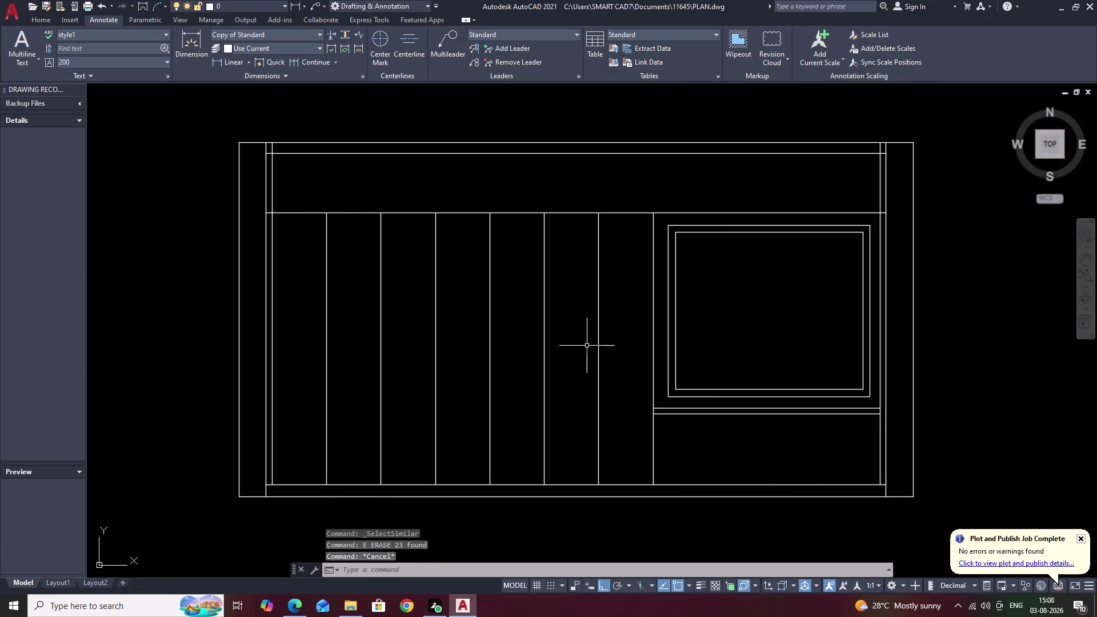
Dimension the 2300 height from the top-left to bottom-left corner, placed left of the cabinet.
text(DLI)
key(space)
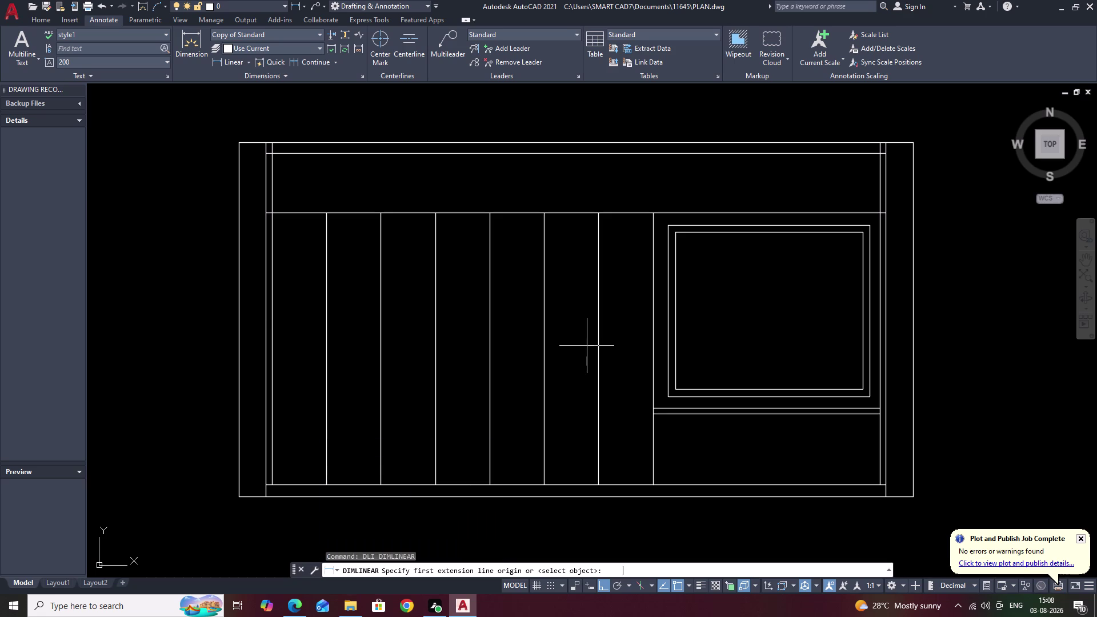
middle_drag(309, 317, 426, 291)
scroll(up, 3)
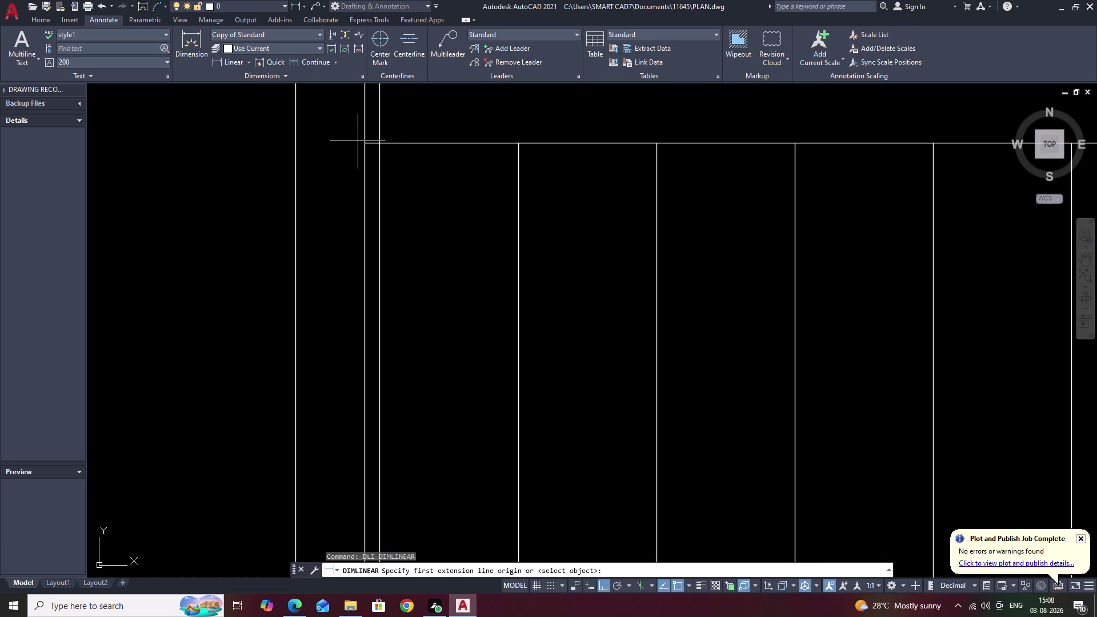
click(366, 145)
middle_drag(339, 278, 424, 136)
middle_drag(407, 333, 490, 158)
middle_drag(534, 544, 562, 480)
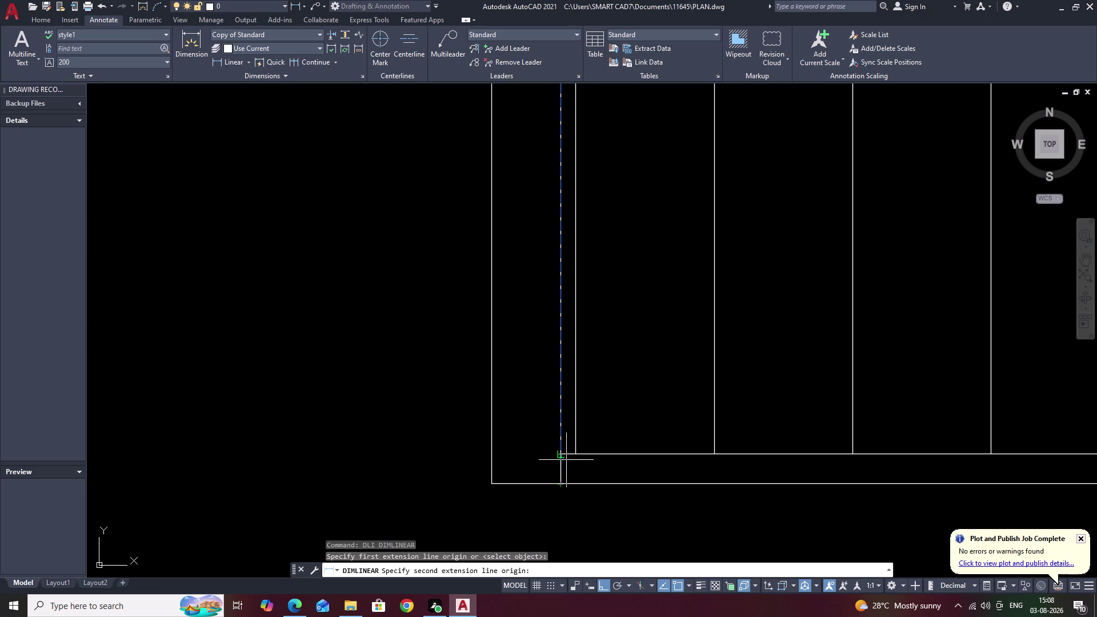
click(562, 452)
click(437, 453)
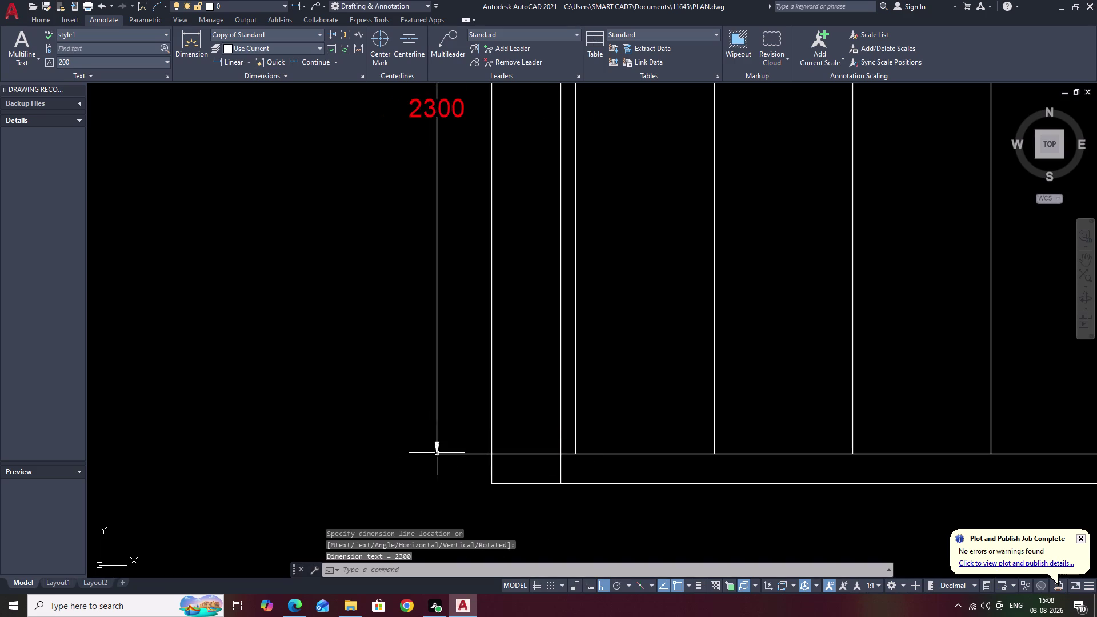
scroll(down, 3)
middle_drag(568, 378, 530, 410)
Undo the red 2300 dimension and the erase, restoring the magenta dimensions.
scroll(up, 3)
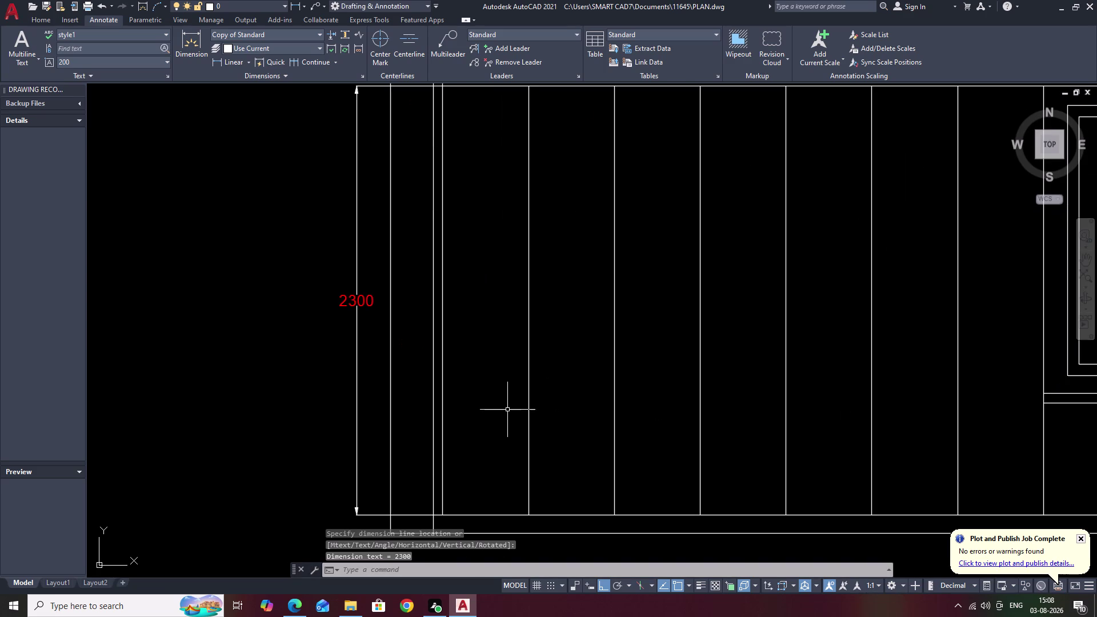
key(ctrl+z)
key(ctrl+z)
key(ctrl+z)
key(ctrl+z)
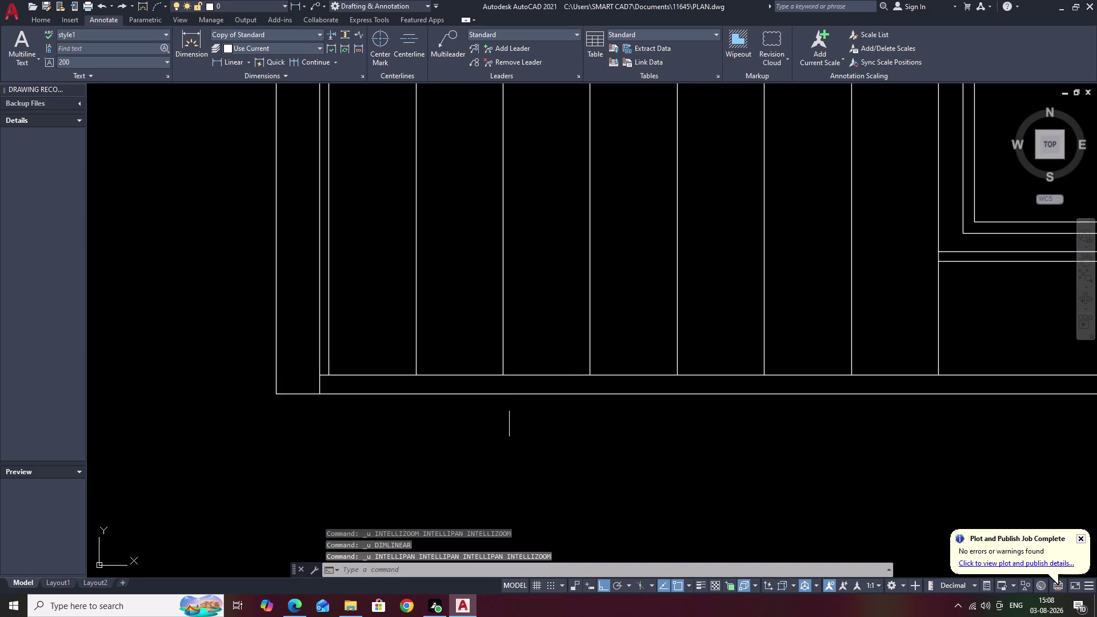
key(ctrl+z)
key(ctrl+z)
key(ctrl+z)
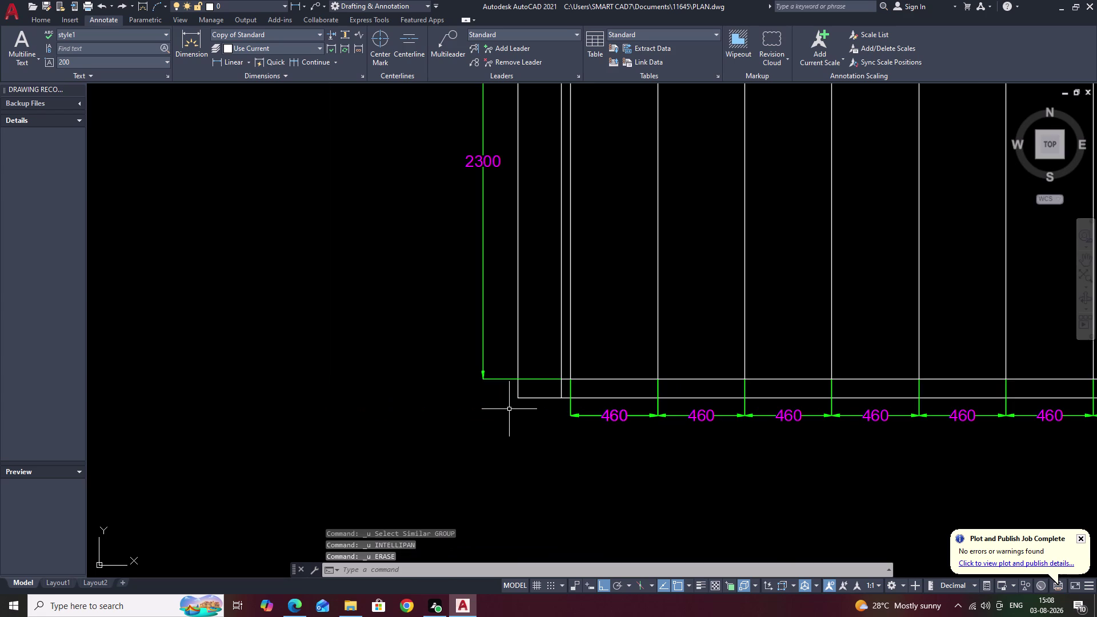
key(Escape)
Zoom out to view the restored dimensions and start a linear dimension (DLI).
scroll(down, 3)
middle_drag(618, 325, 563, 357)
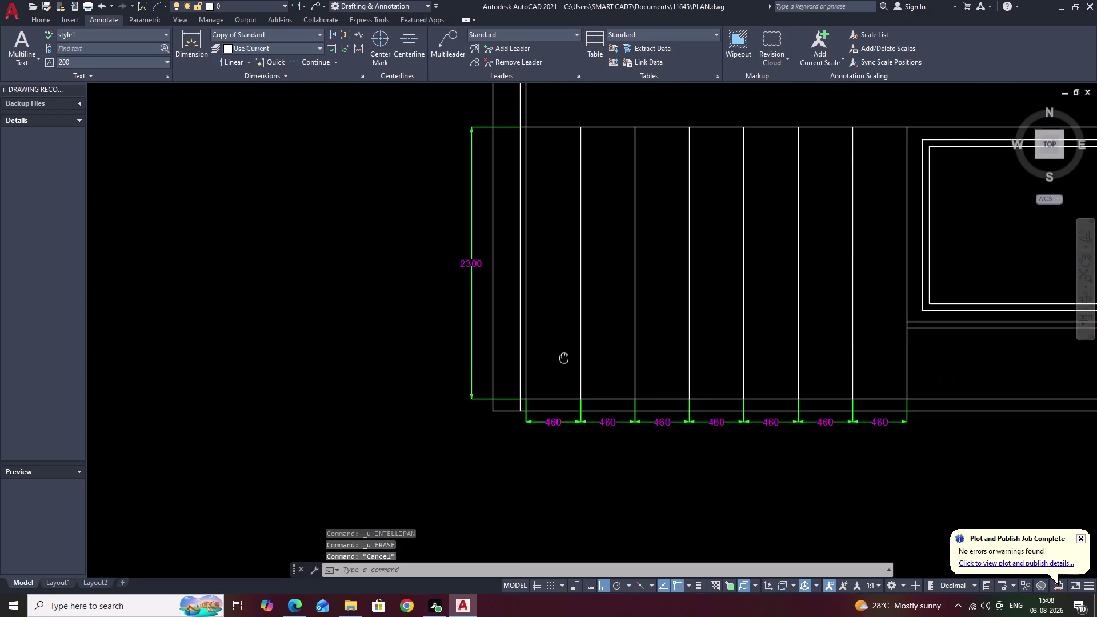
middle_drag(563, 357, 562, 357)
click(468, 210)
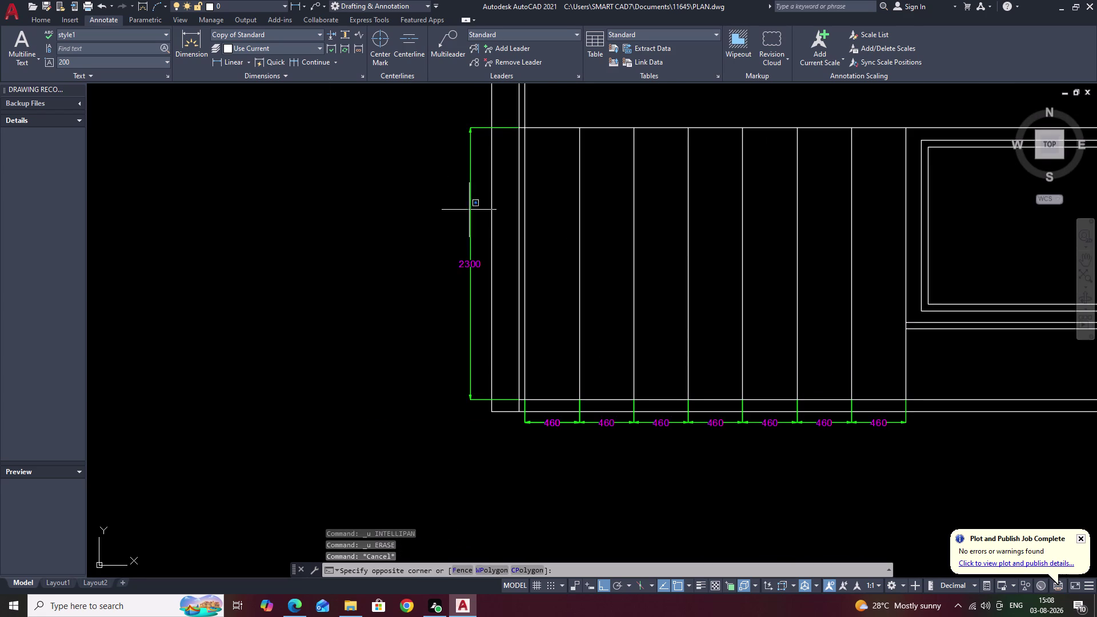
key(Escape)
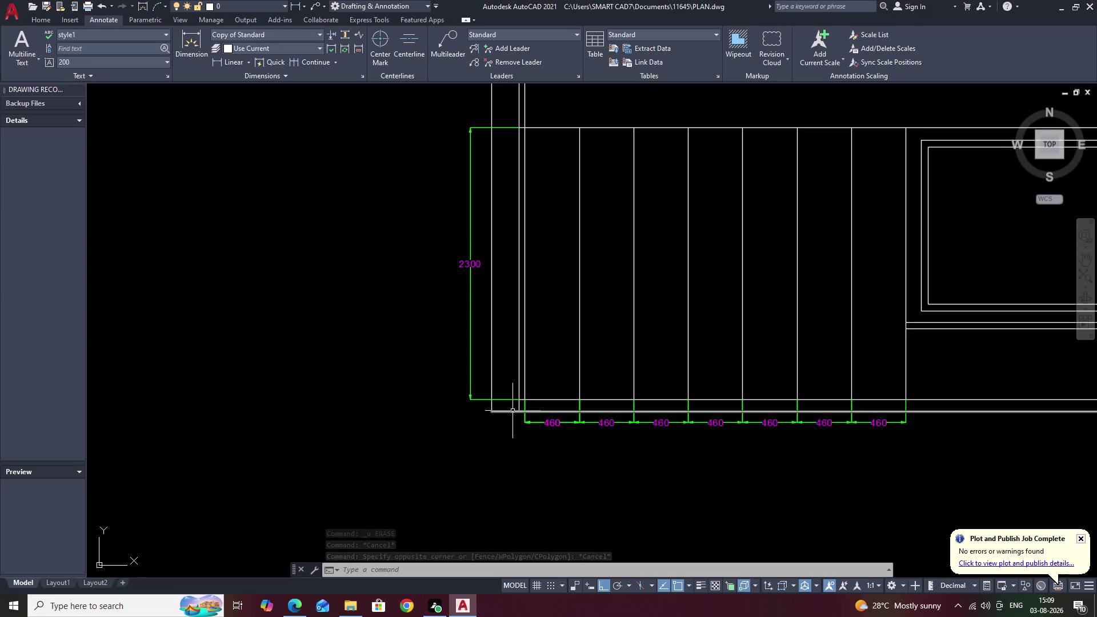
text(D)
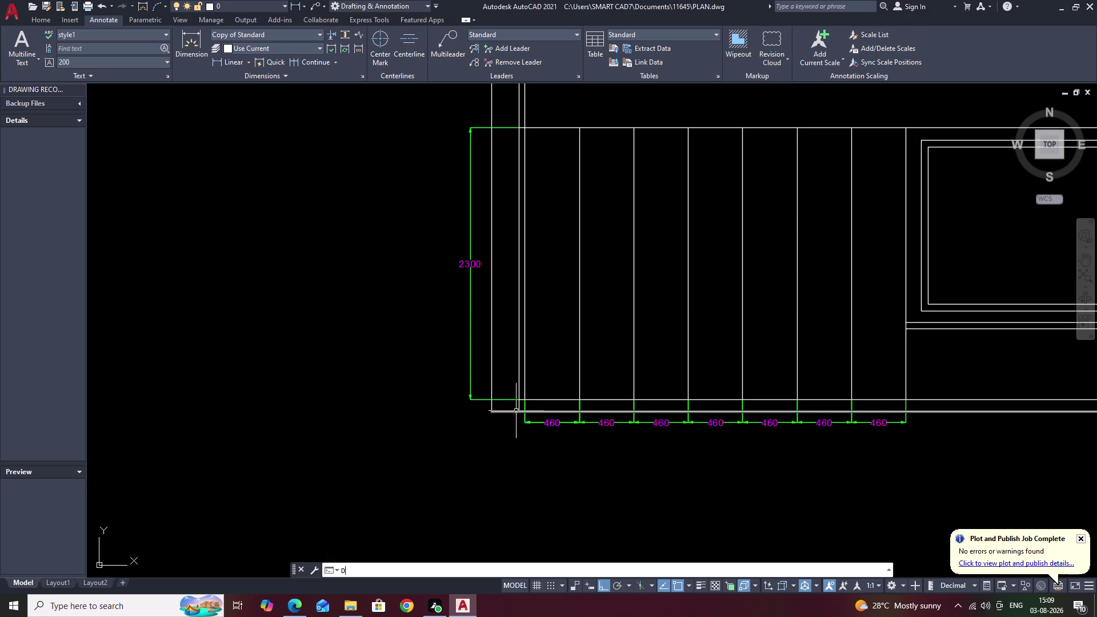
text(LI)
key(space)
Begin a trial dimension at the cabinet's lower-left corner, then cancel it.
scroll(up, 3)
middle_drag(499, 385, 510, 428)
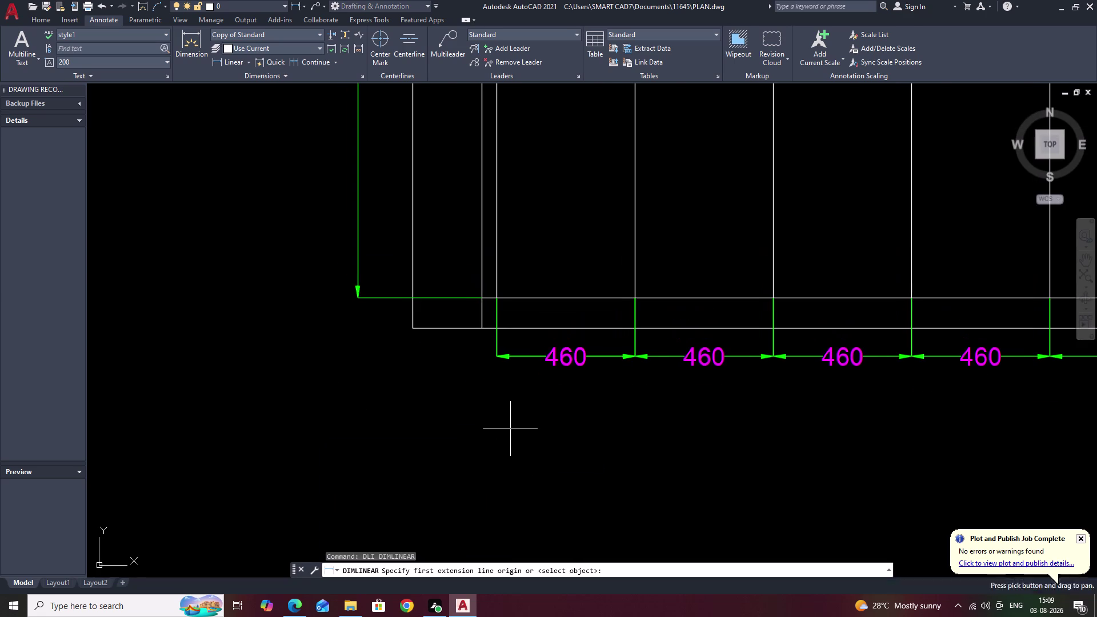
click(484, 329)
click(486, 299)
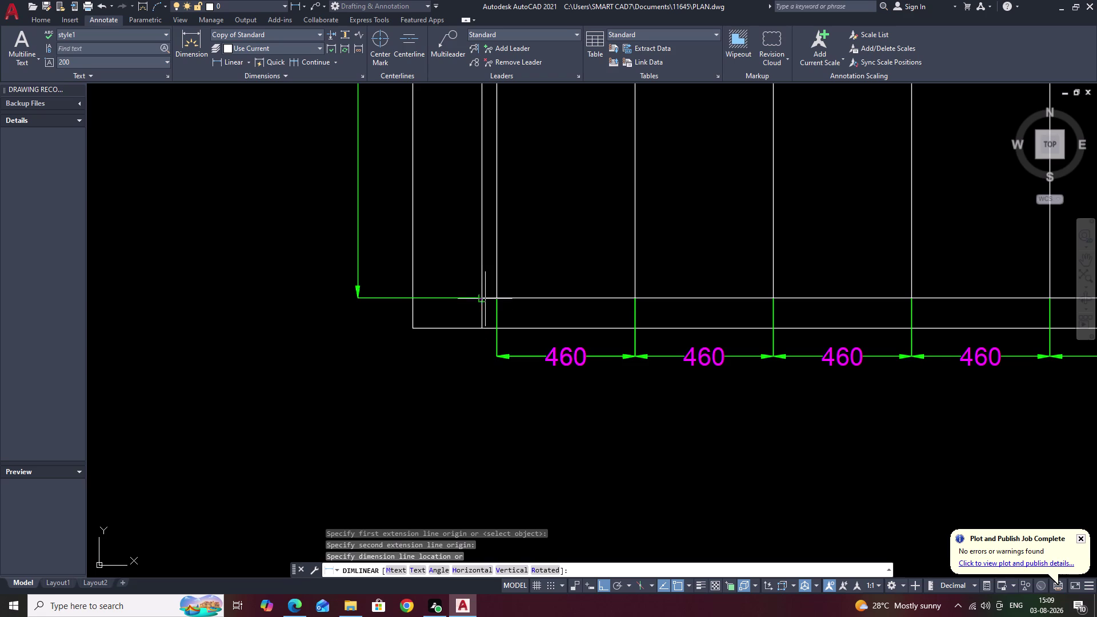
key(Escape)
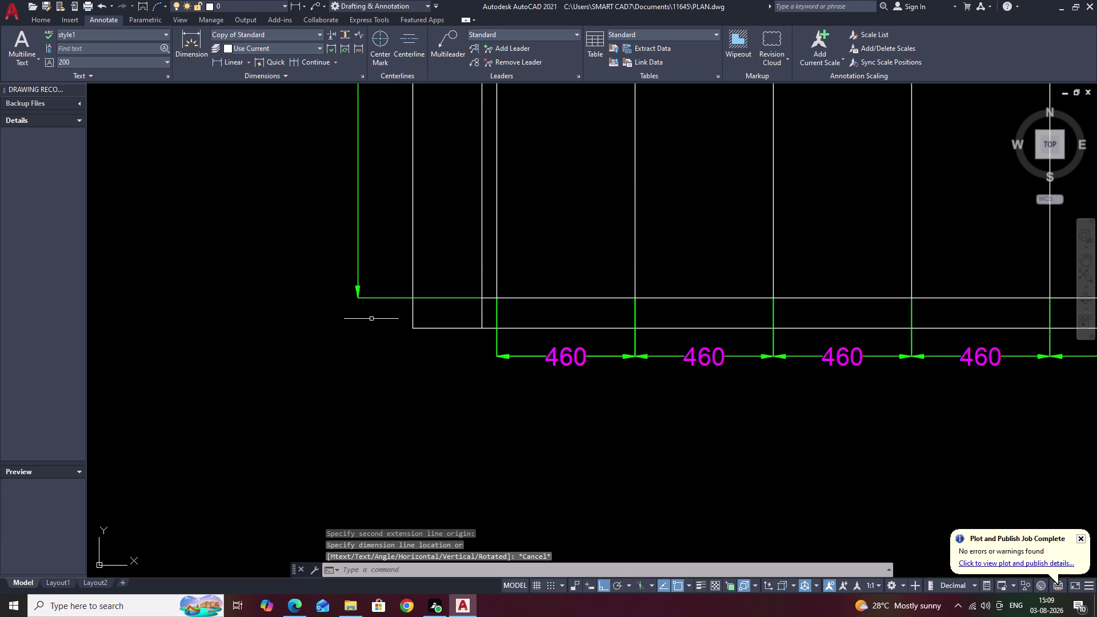
Review the Copy of Standard style in the Dimension Style Manager without changes.
text(D)
key(space)
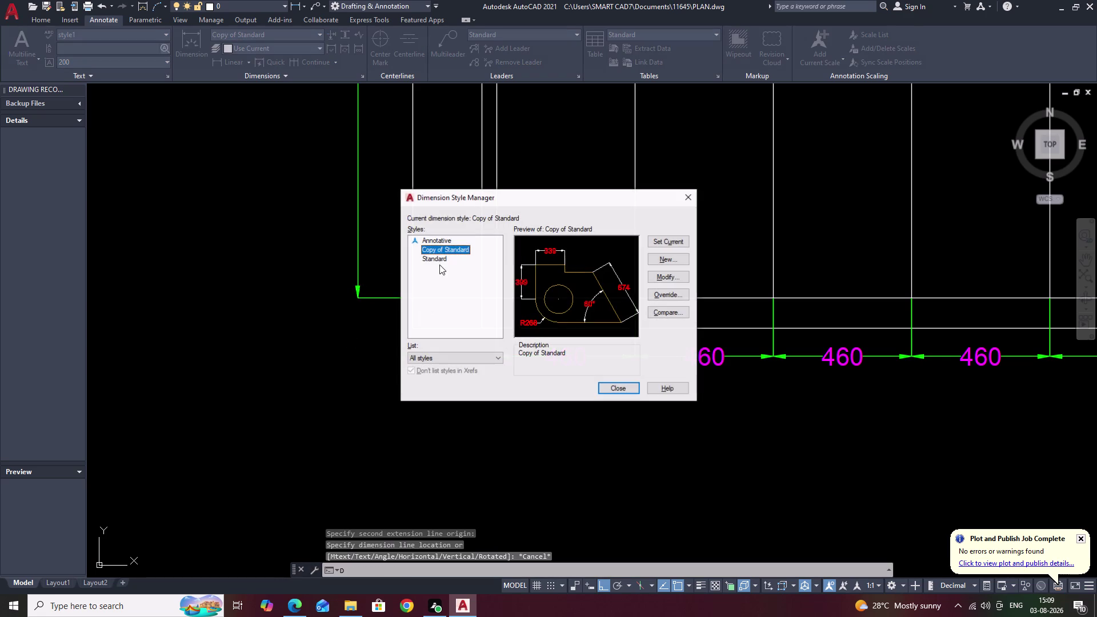
click(442, 256)
click(618, 388)
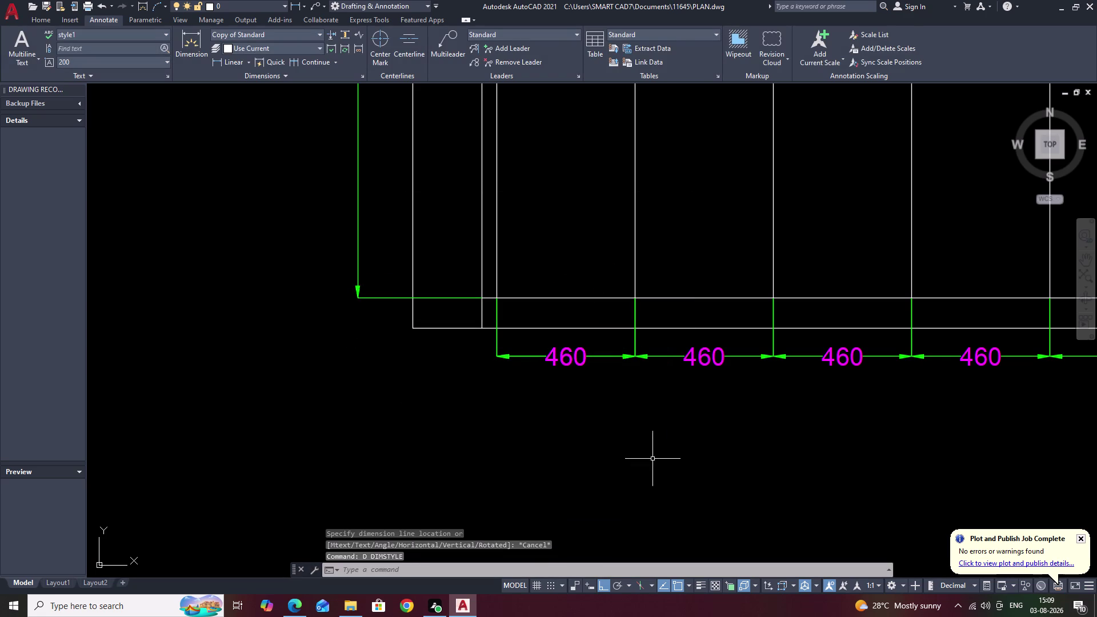
Begin another trial base-height dimension and cancel it.
key(d)
text(LI)
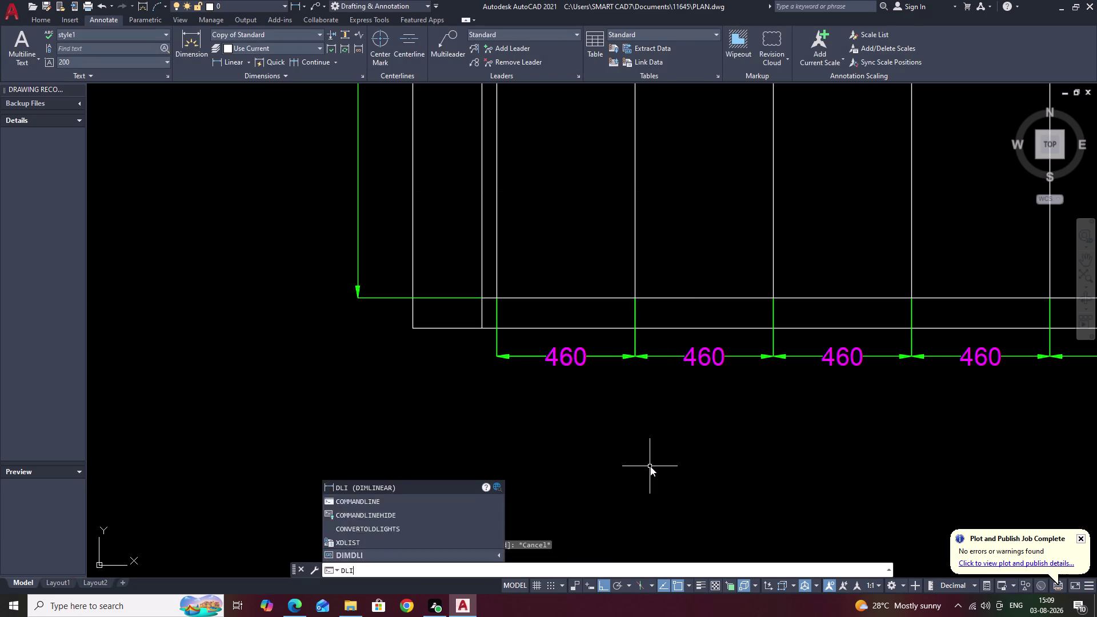
key(space)
click(482, 326)
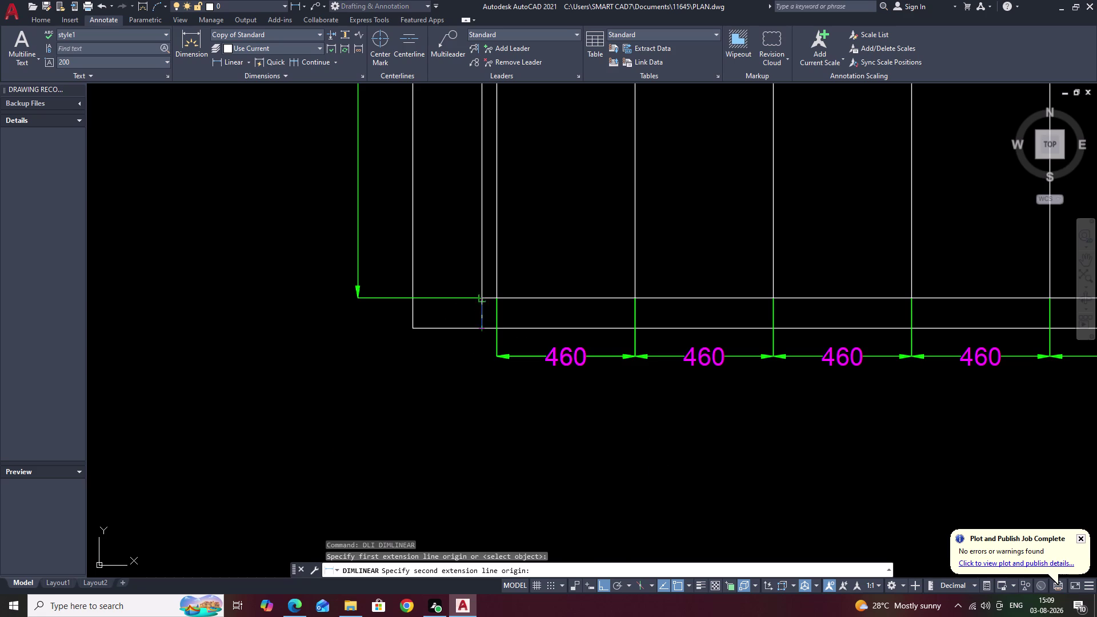
click(485, 298)
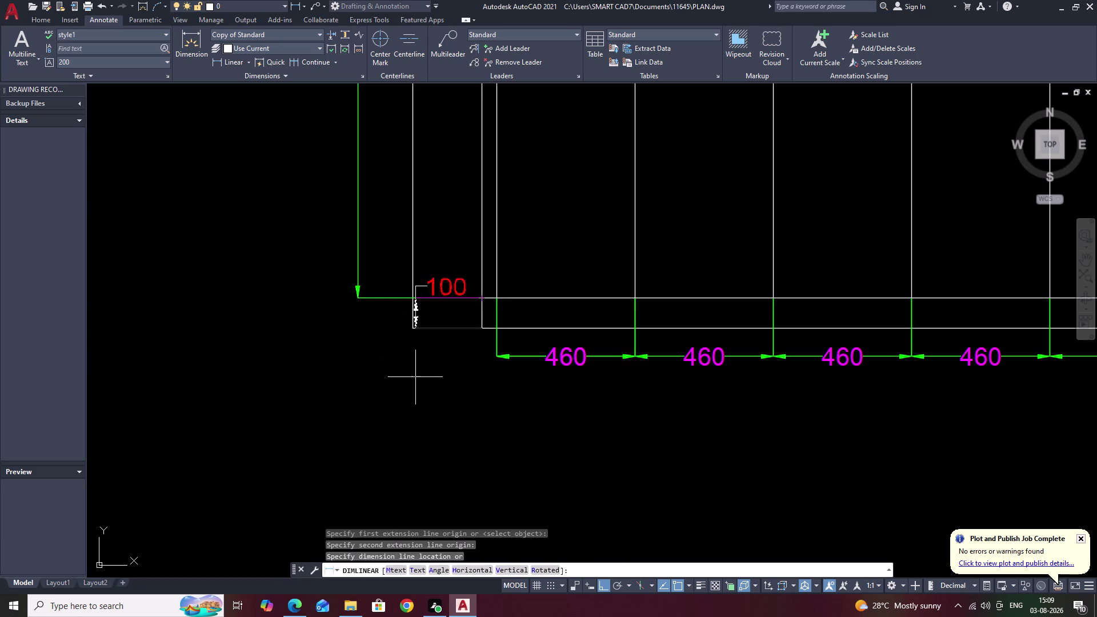
key(Escape)
Make Standard the current dimension style and close the manager.
key(d)
key(space)
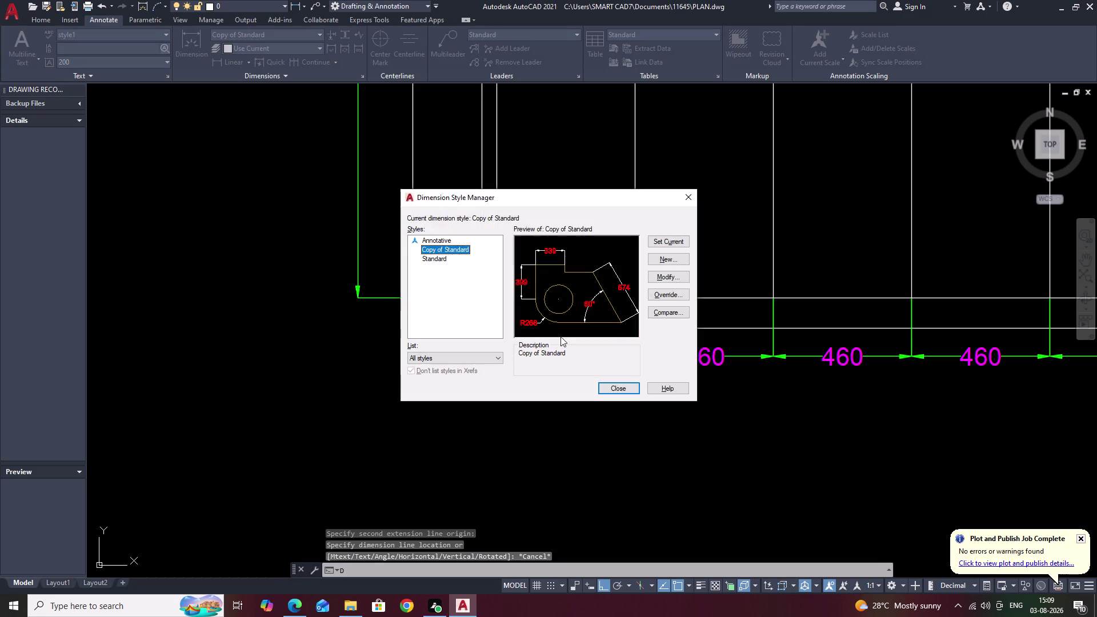
click(433, 258)
click(670, 240)
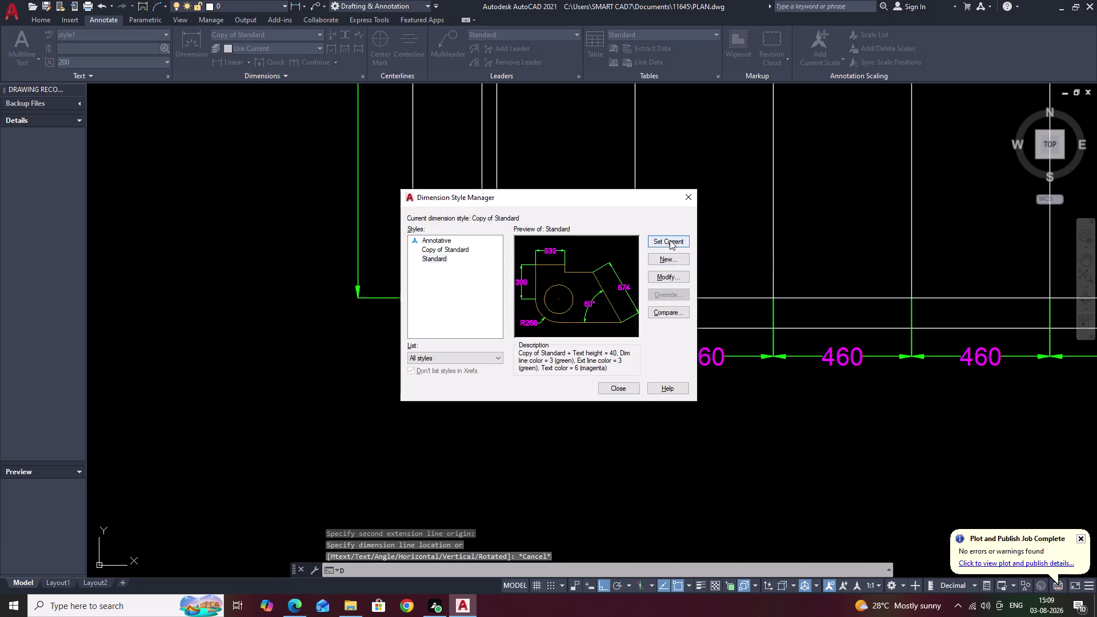
click(619, 388)
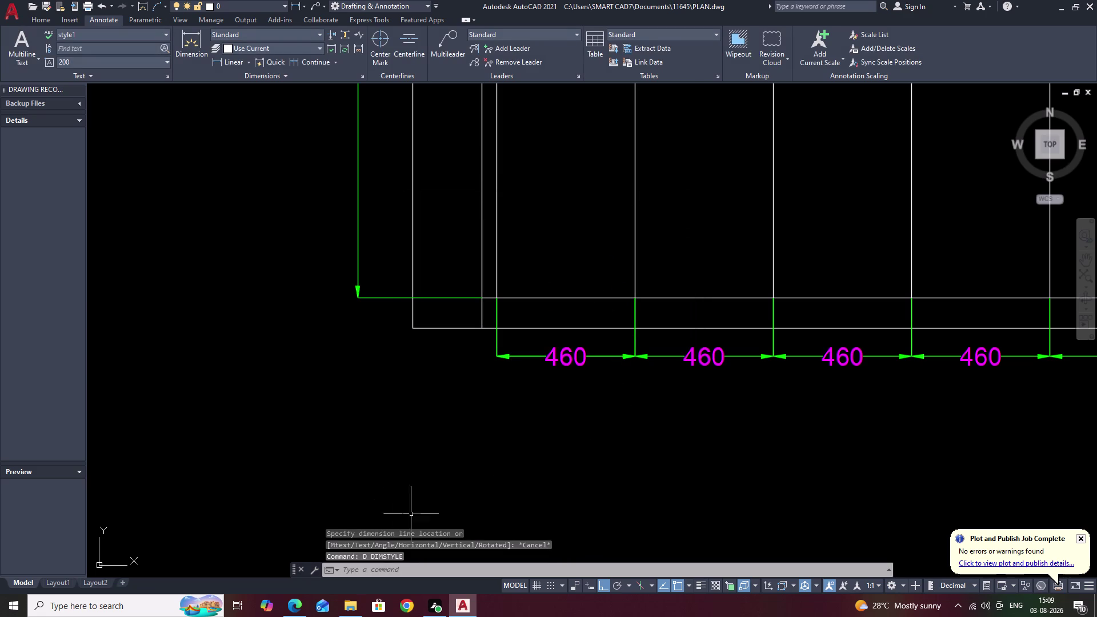
Add a vertical 100 dimension for the base on the cabinet's left side.
text(D)
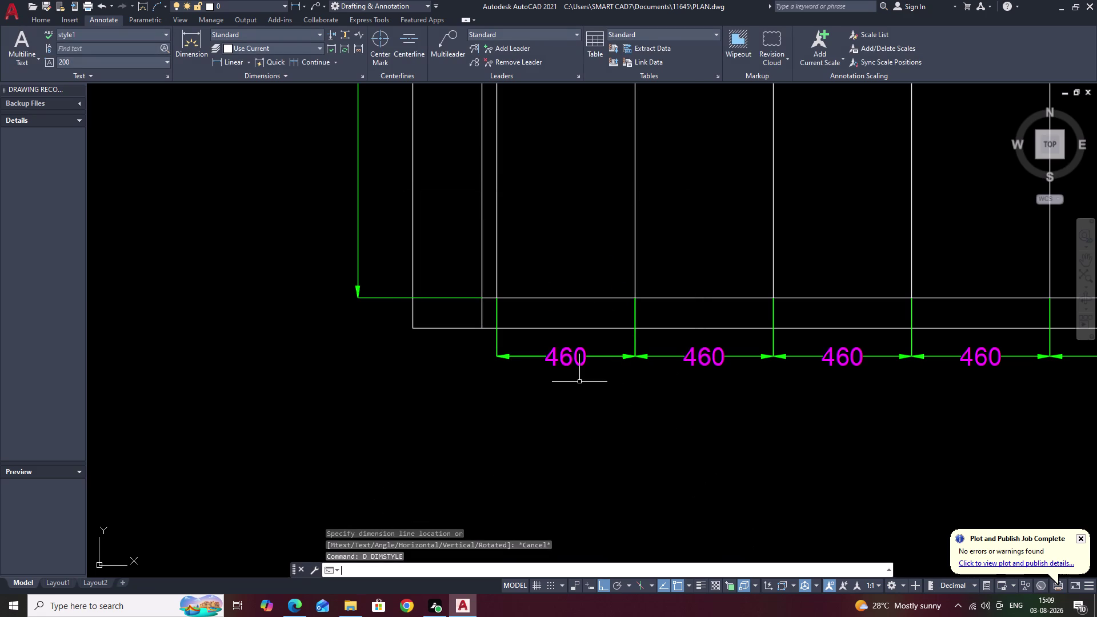
text(LI)
key(space)
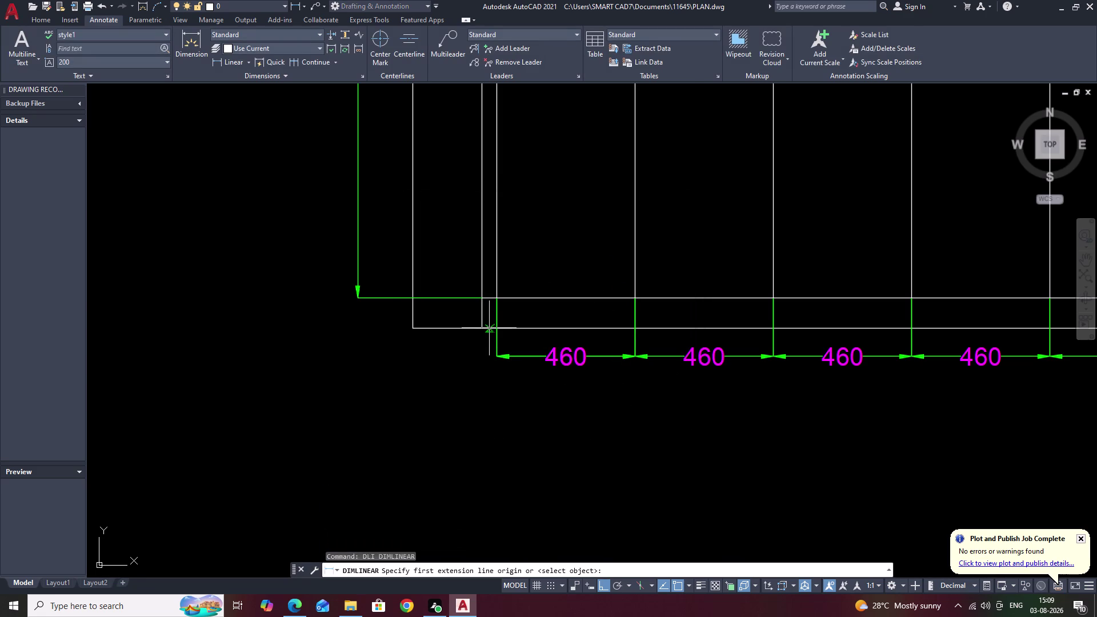
click(483, 330)
click(482, 302)
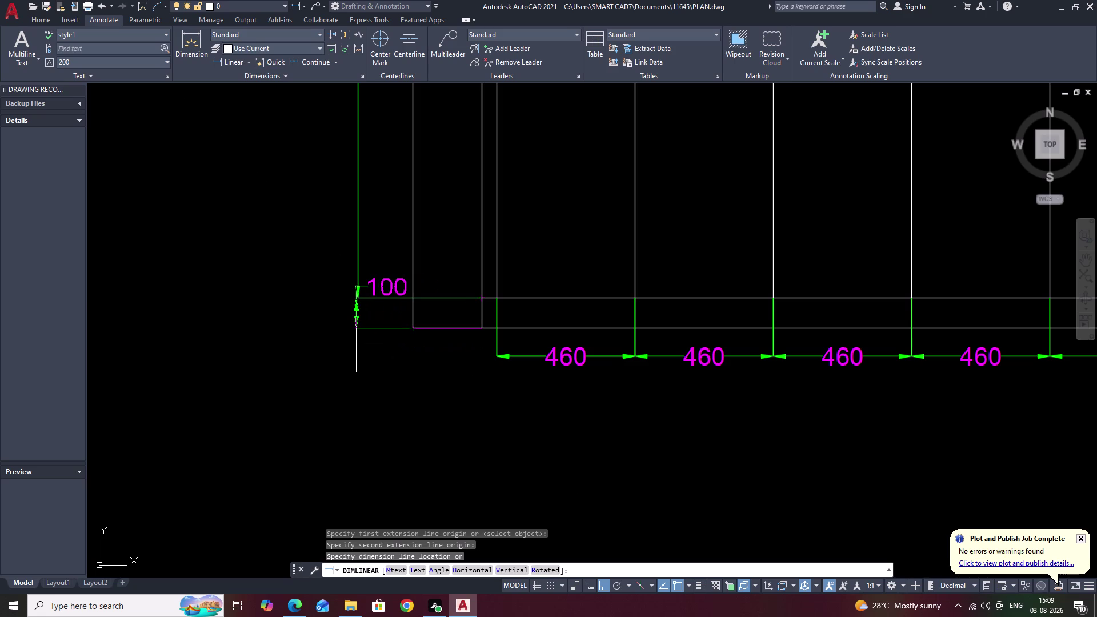
click(356, 344)
Add a vertical 95 dimension for the top band, placed left of the band.
scroll(down, 3)
middle_drag(416, 342, 735, 540)
middle_drag(788, 411, 903, 540)
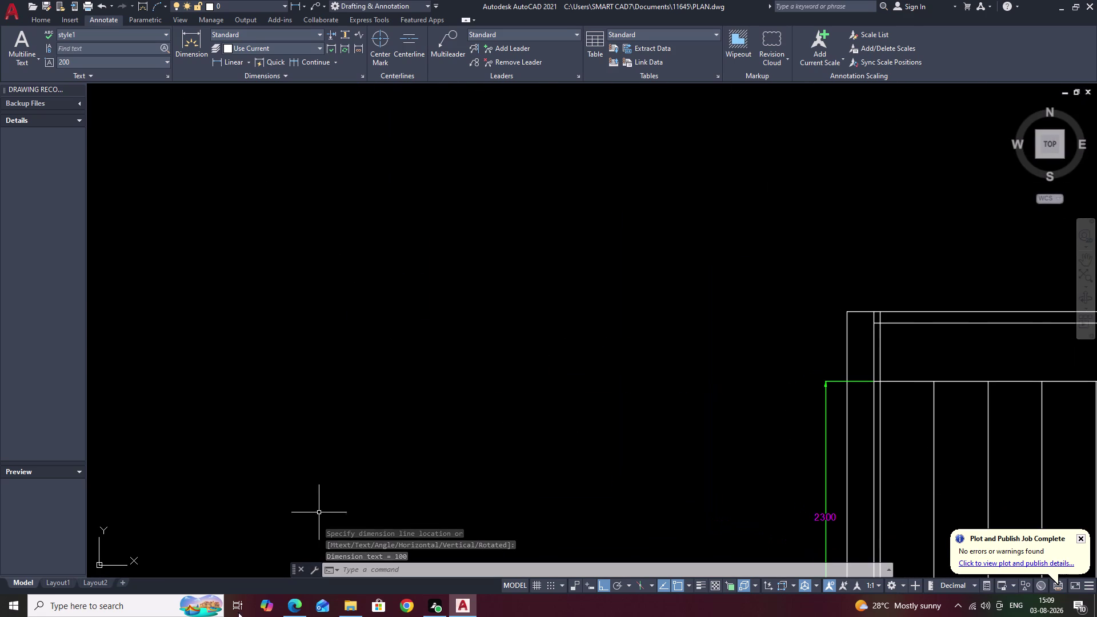
scroll(up, 3)
middle_drag(871, 319, 841, 412)
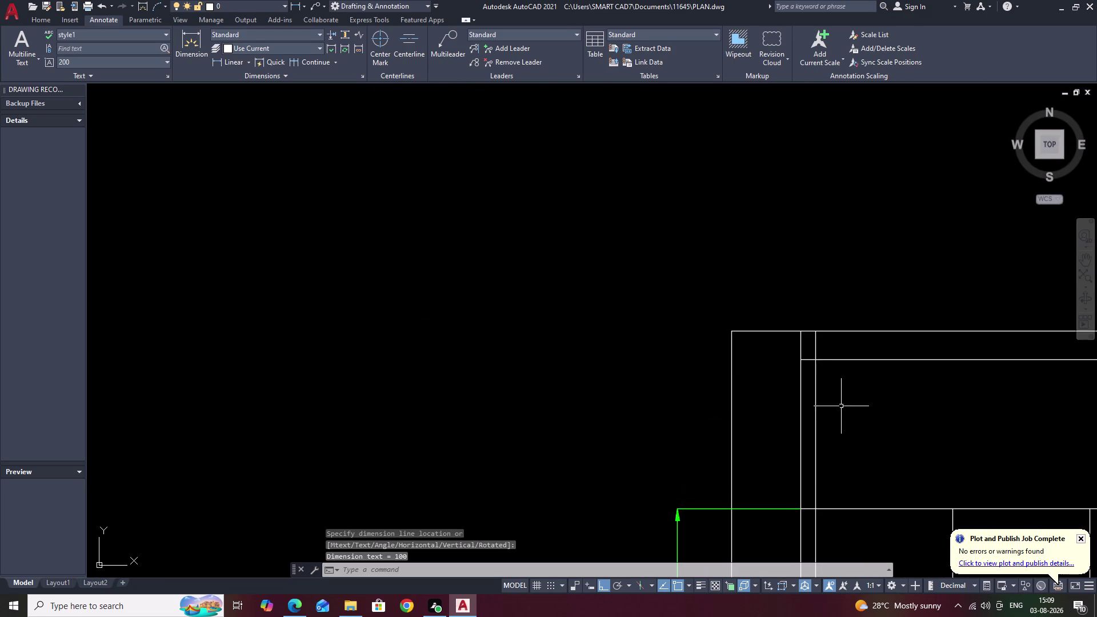
middle_drag(892, 409, 804, 329)
scroll(down, 3)
middle_drag(860, 362, 648, 405)
scroll(up, 3)
key(space)
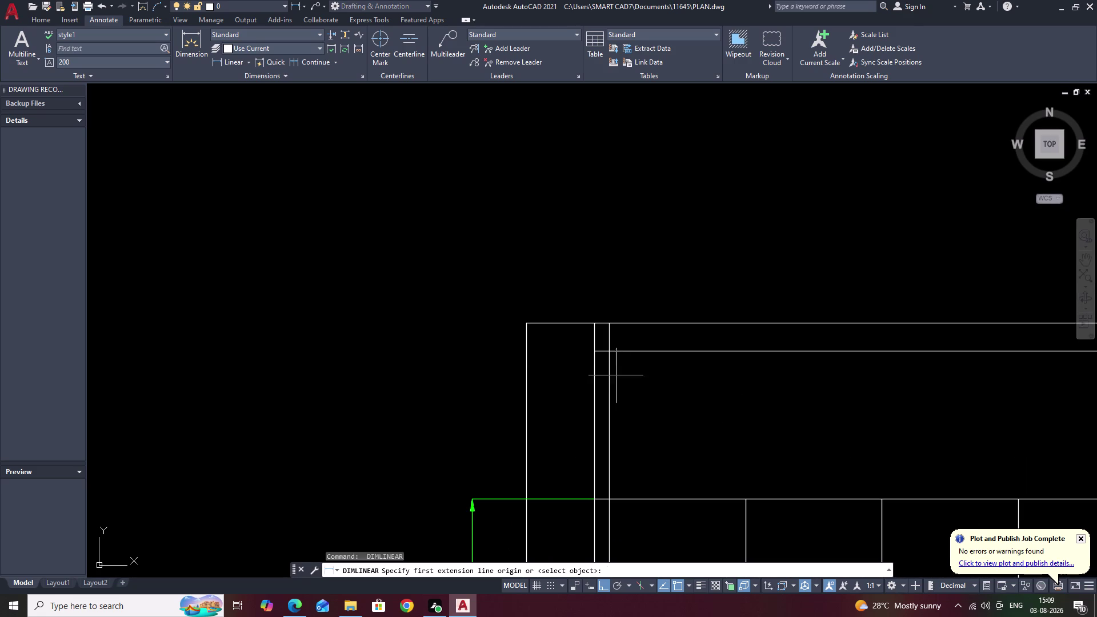
click(597, 353)
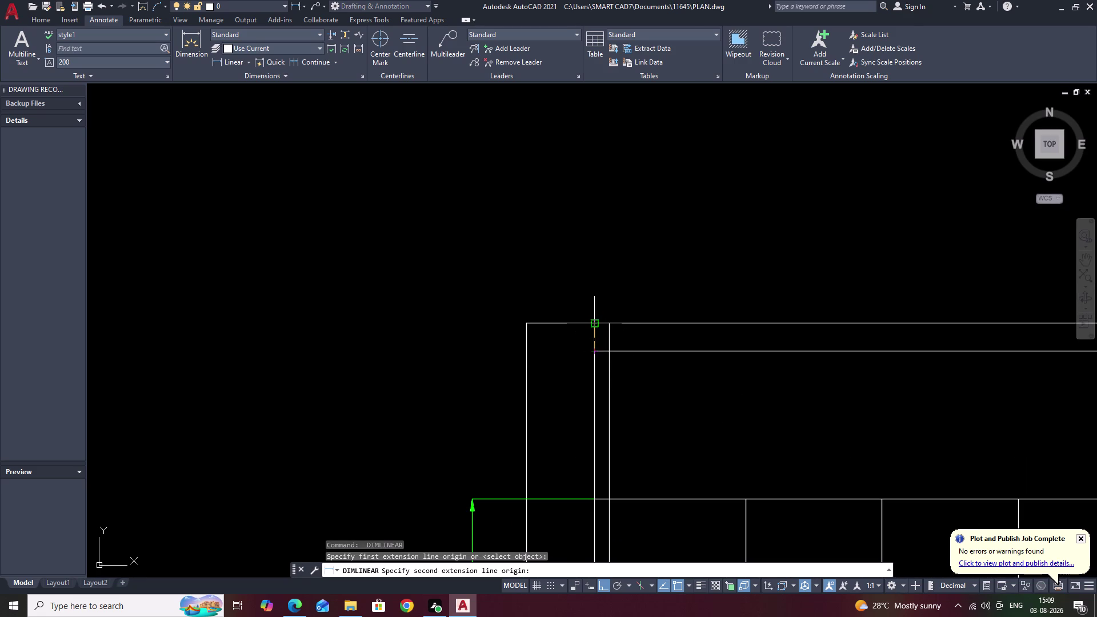
click(598, 325)
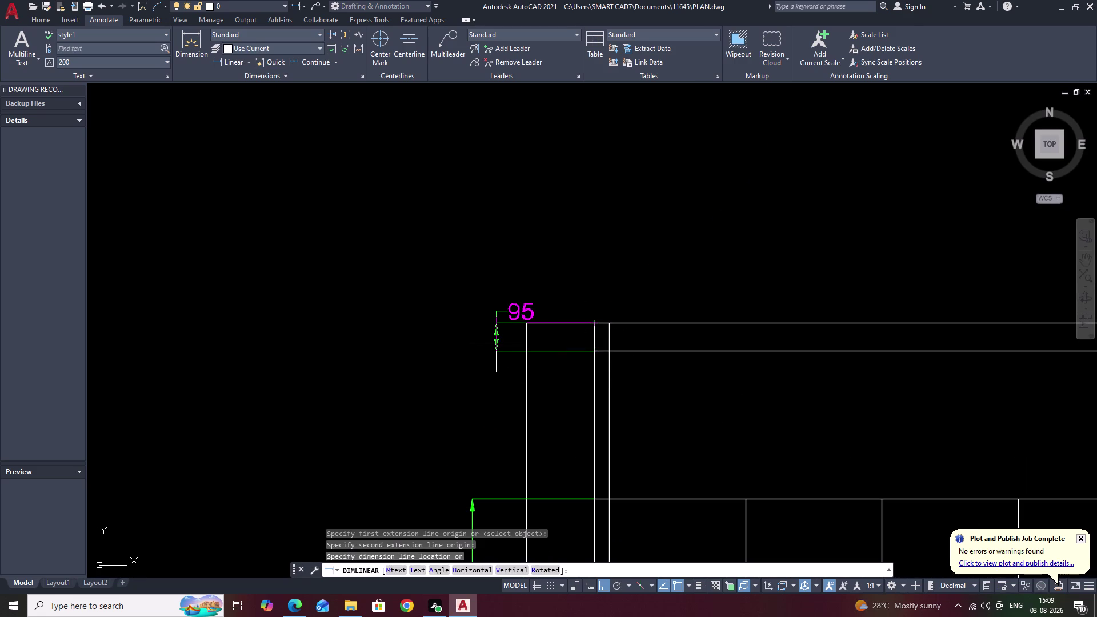
click(493, 347)
Zoom back out to show the whole dimensioned elevation.
scroll(down, 3)
middle_drag(659, 384, 679, 338)
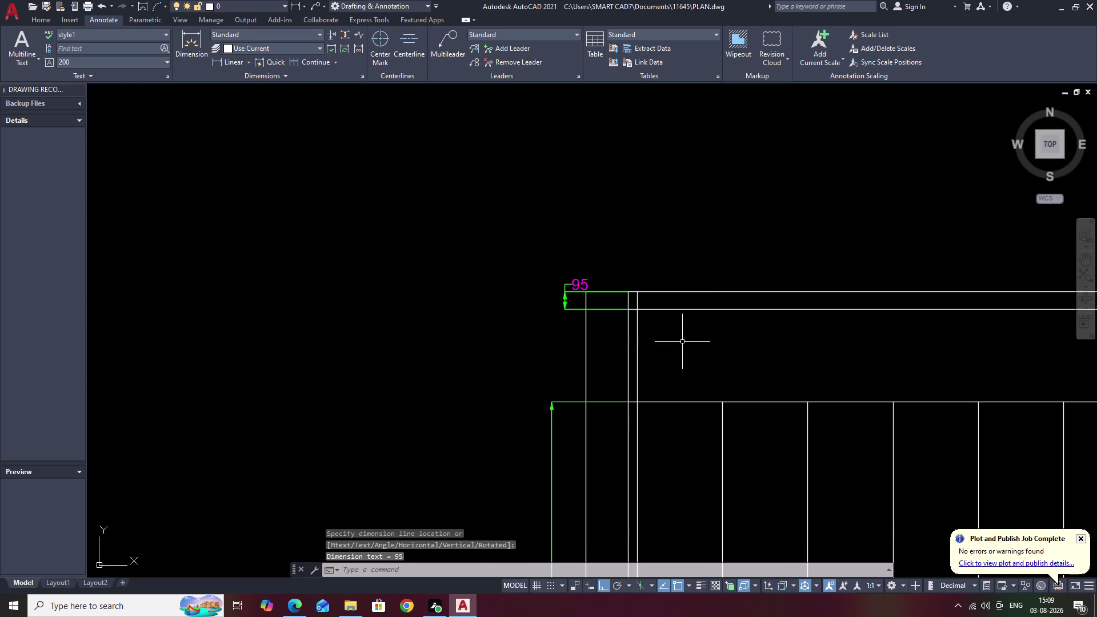
middle_drag(682, 369, 575, 350)
scroll(down, 3)
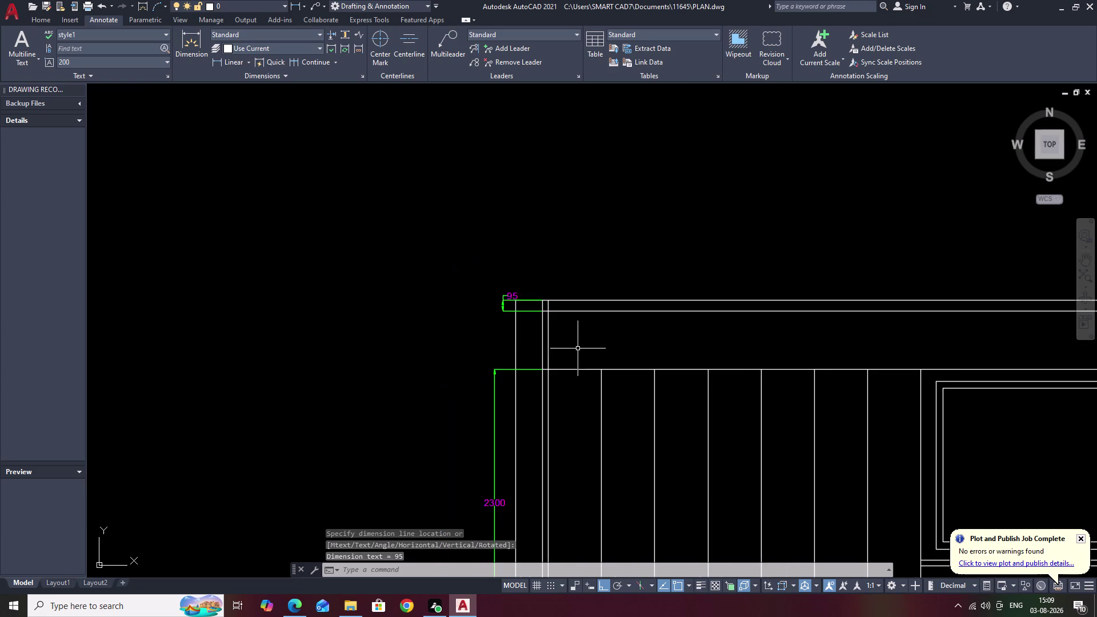
middle_drag(599, 344, 701, 251)
scroll(down, 3)
middle_drag(701, 254, 672, 284)
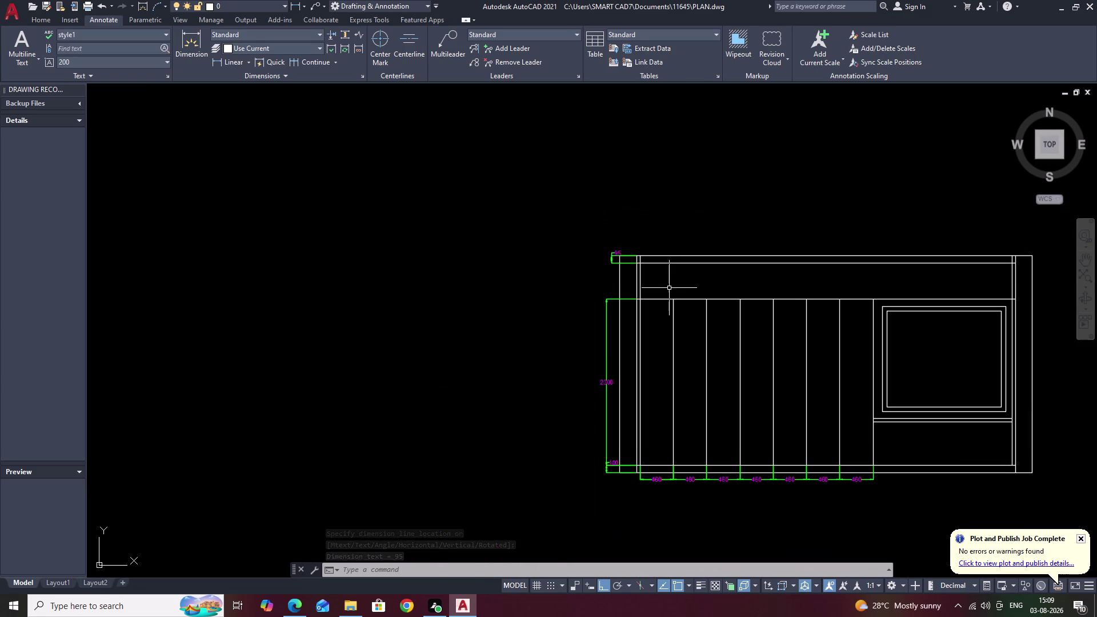
Select the 2300 dimension and open its text for editing, leaving it unchanged.
click(605, 341)
scroll(up, 3)
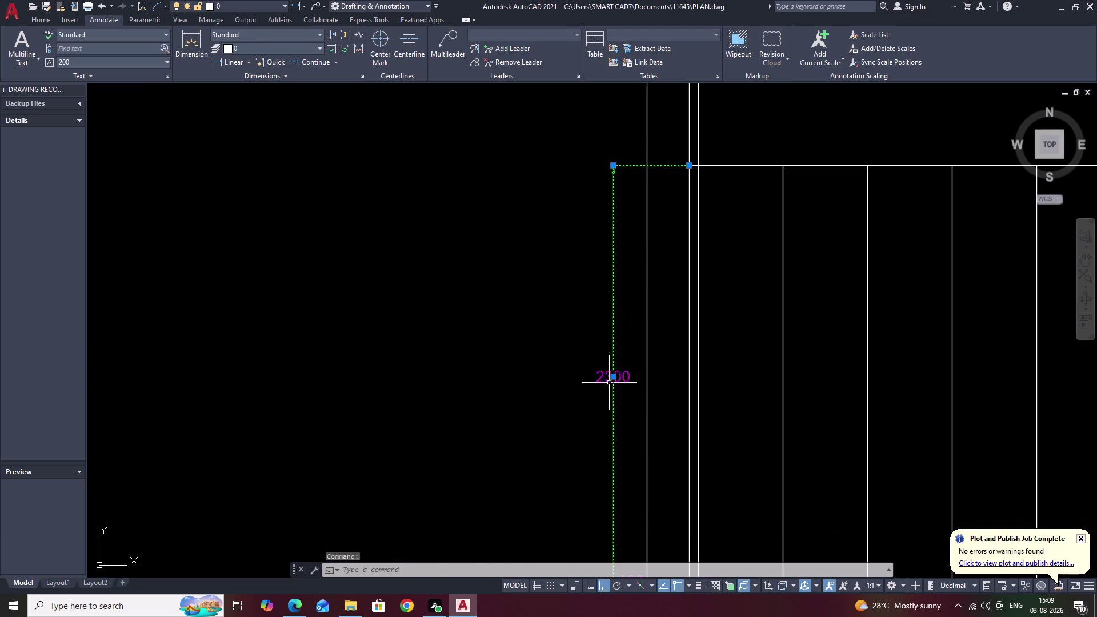
click(613, 378)
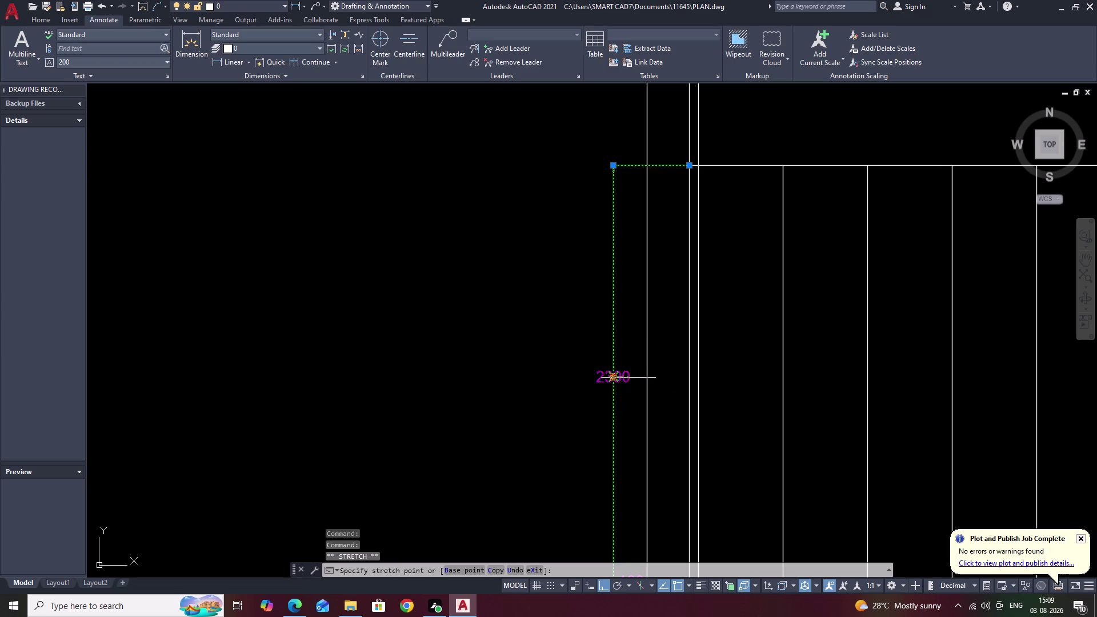
double_click(631, 377)
click(652, 378)
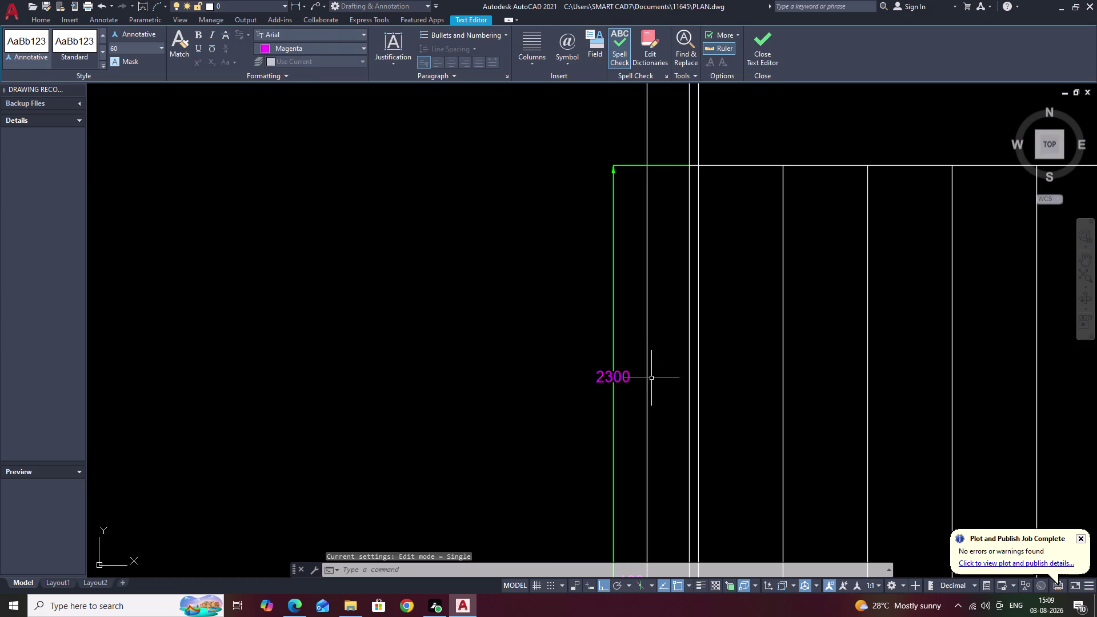
click(614, 331)
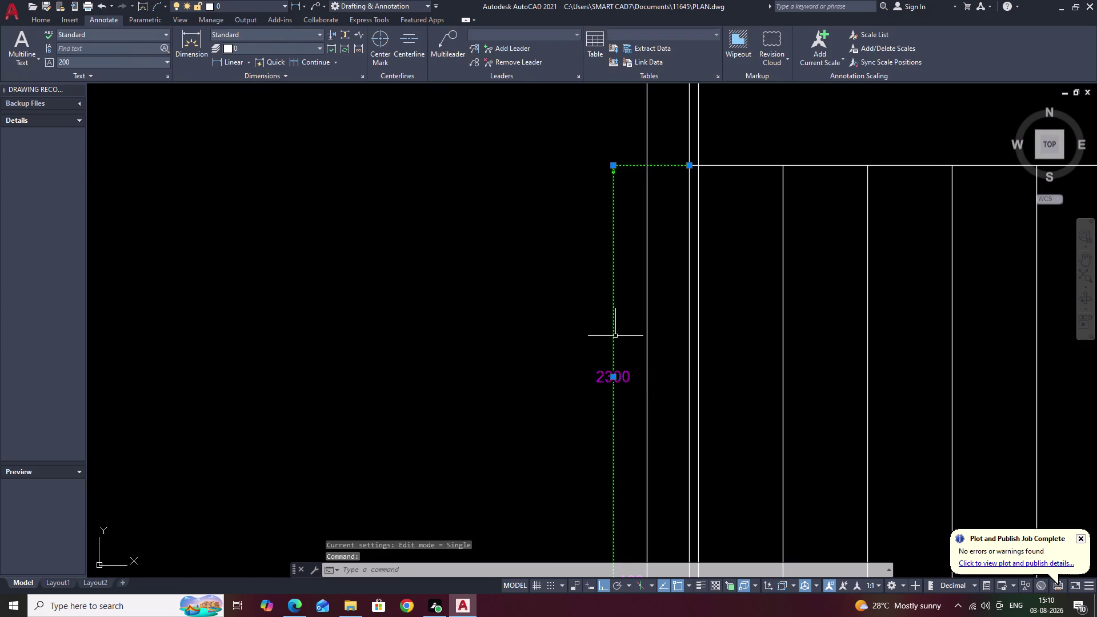
Shift the 2300 dimension line slightly left, just outside the 95 dimension, then deselect.
click(614, 165)
click(633, 165)
scroll(down, 3)
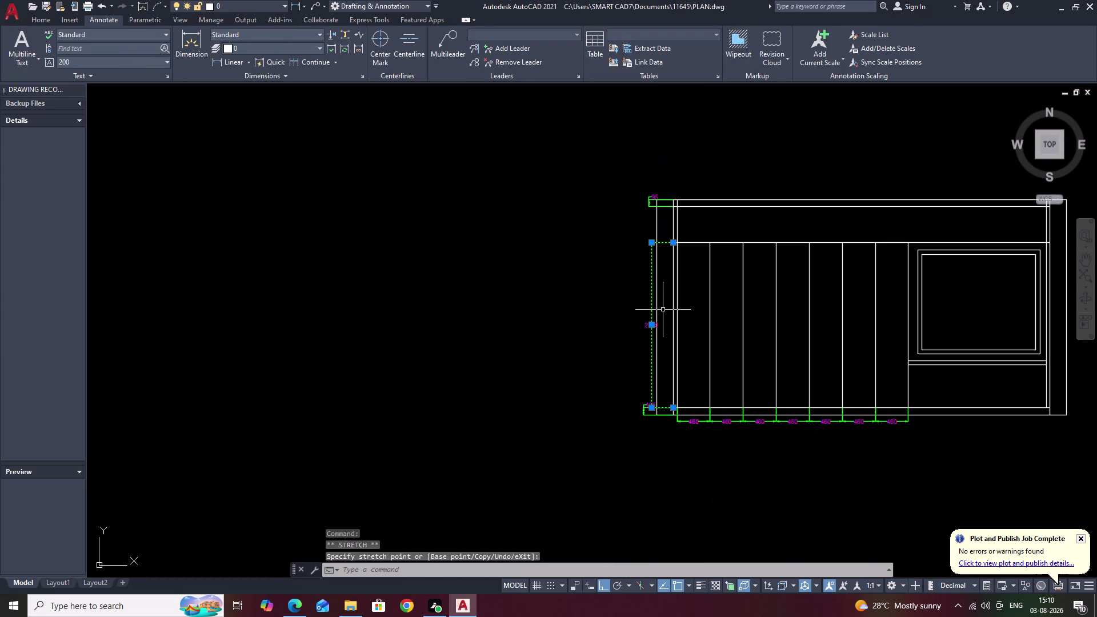
middle_drag(664, 315, 657, 351)
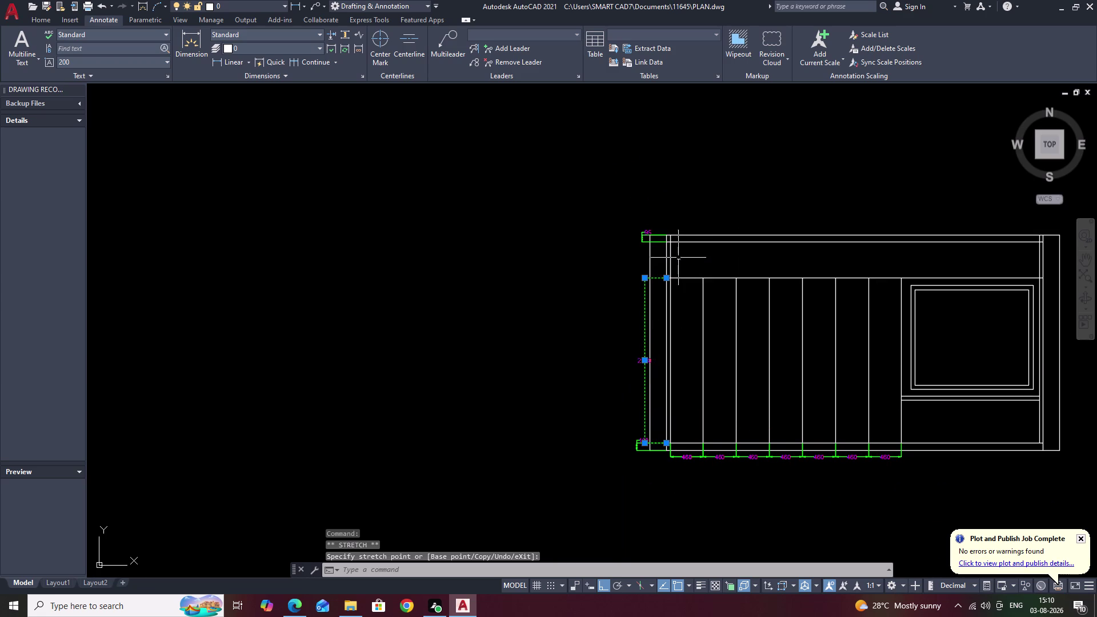
scroll(up, 3)
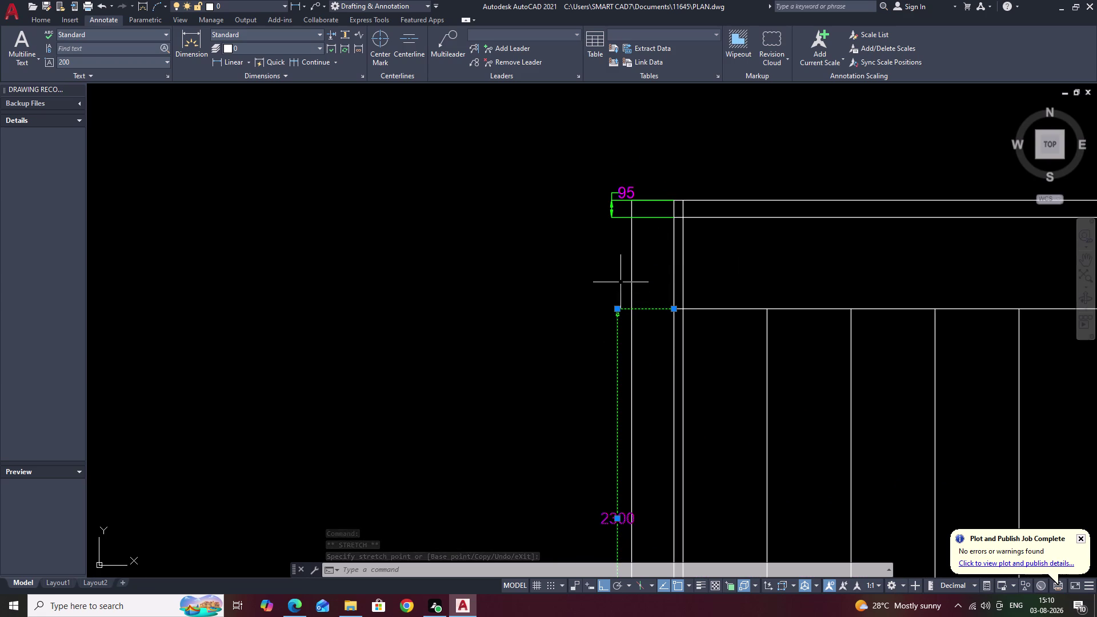
click(619, 310)
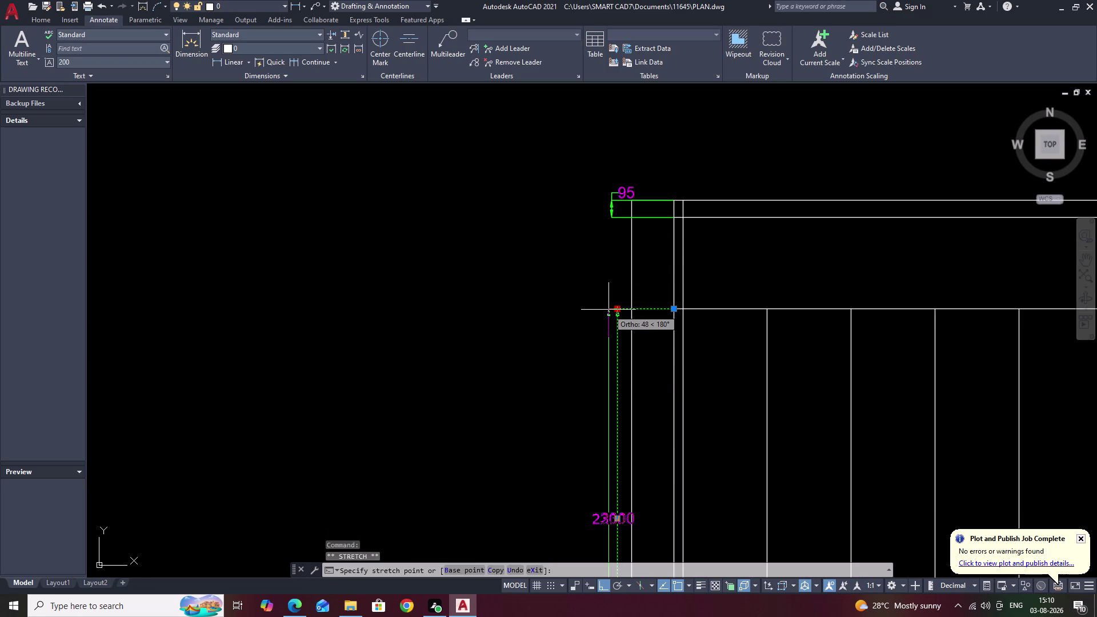
click(605, 311)
key(Escape)
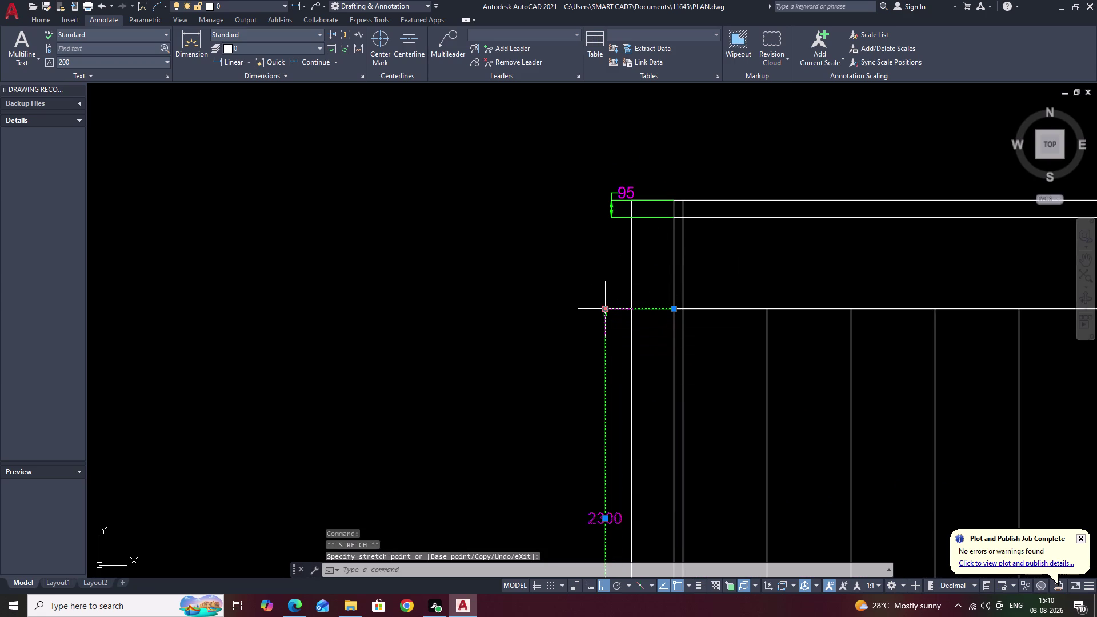
click(735, 282)
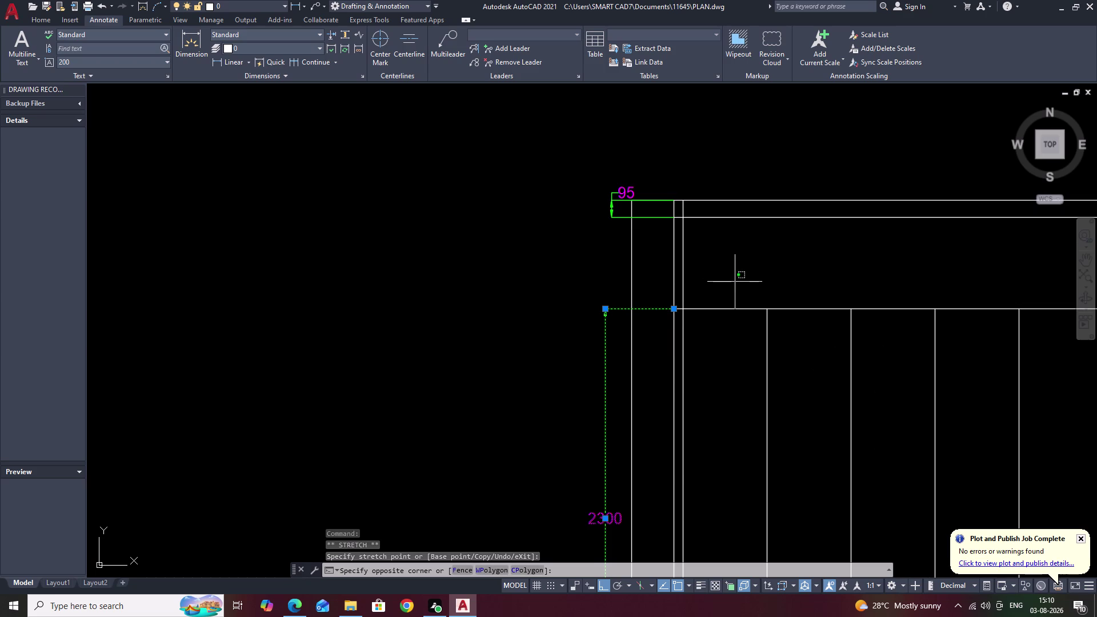
key(Escape)
key(Escape)
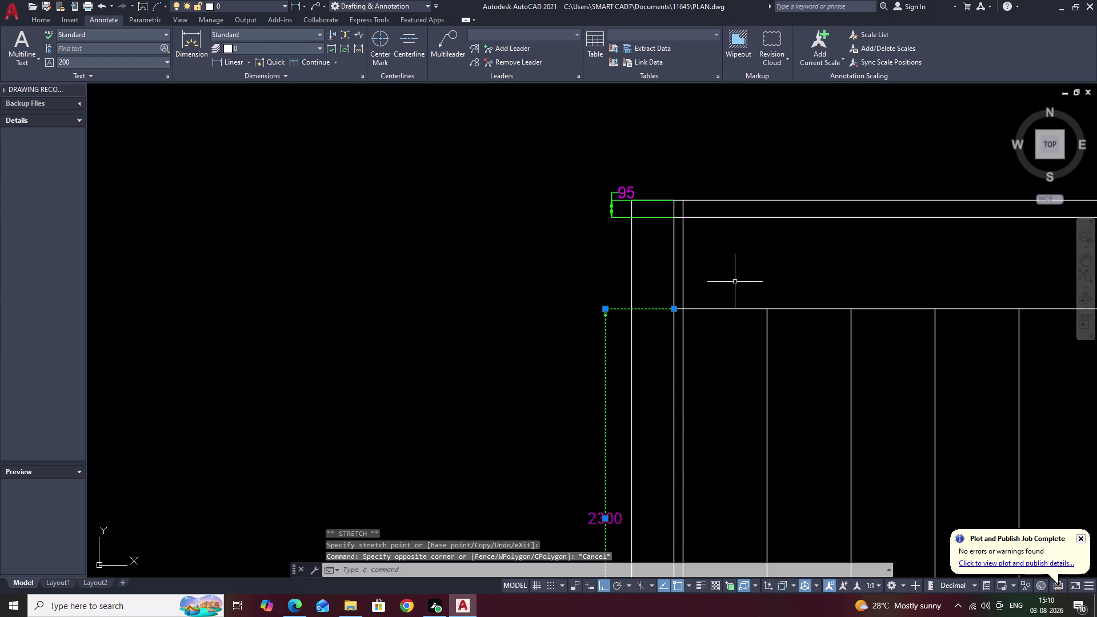
middle_drag(735, 282, 544, 287)
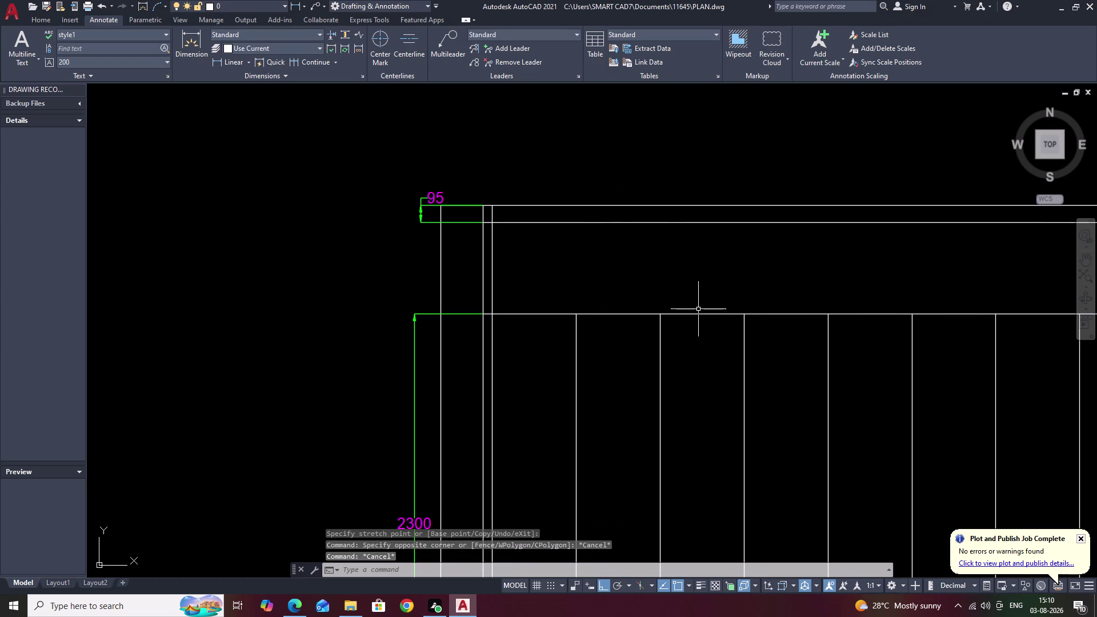
scroll(up, 3)
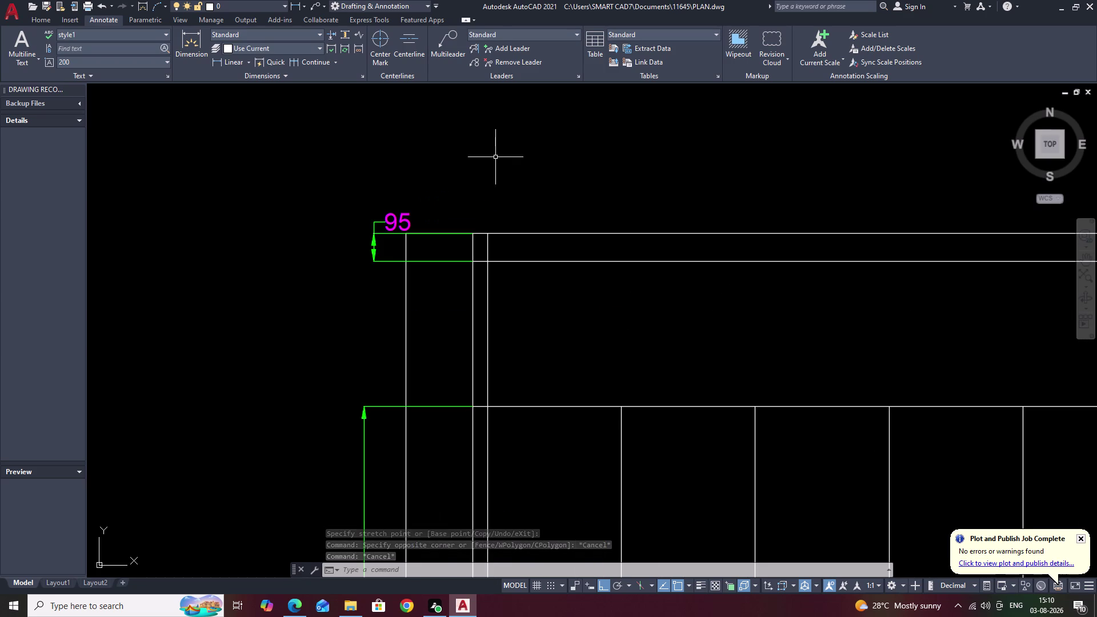
click(231, 66)
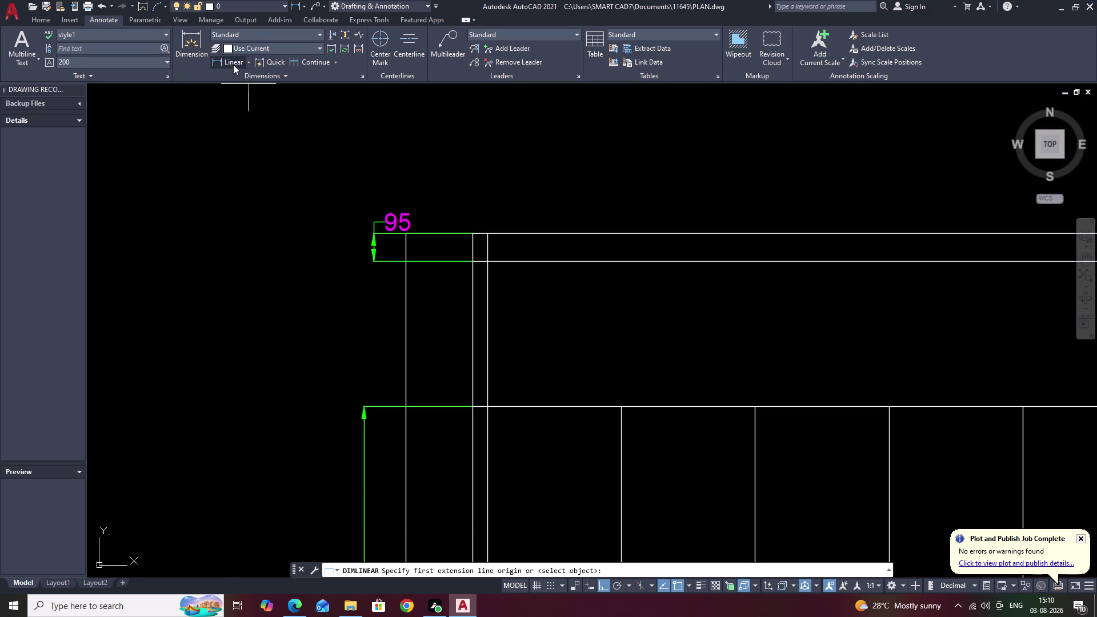
click(471, 233)
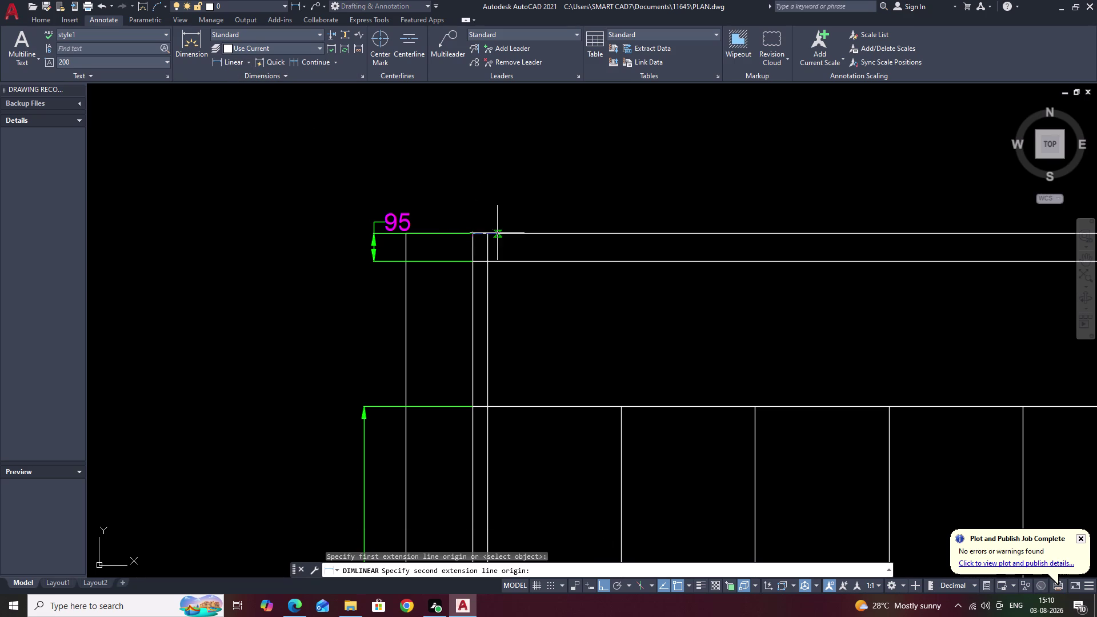
click(489, 233)
click(492, 212)
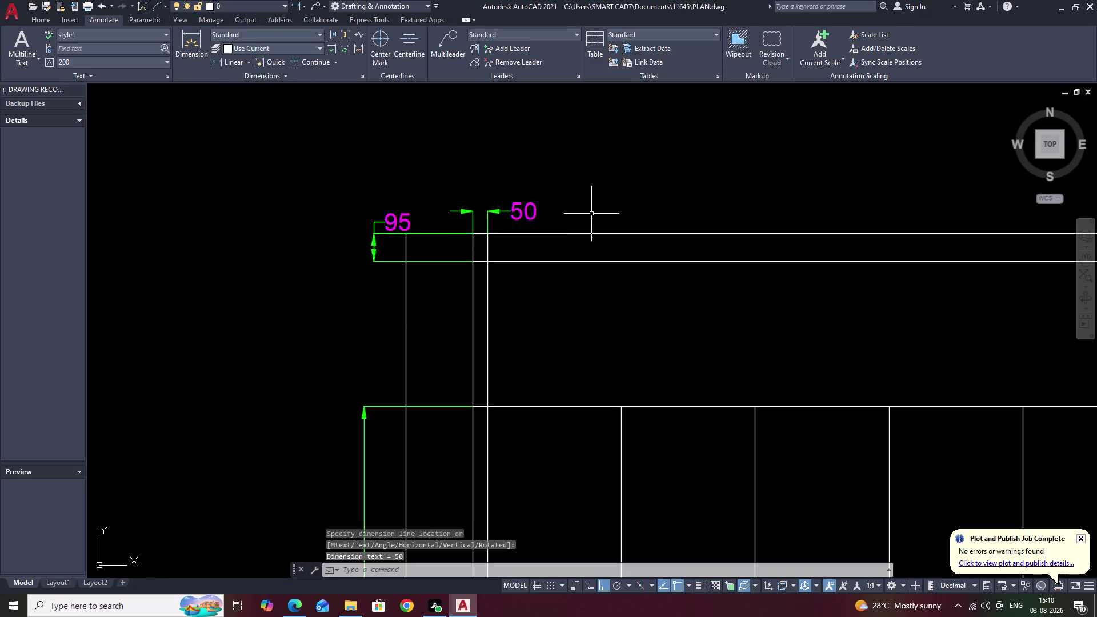
middle_drag(591, 213, 550, 271)
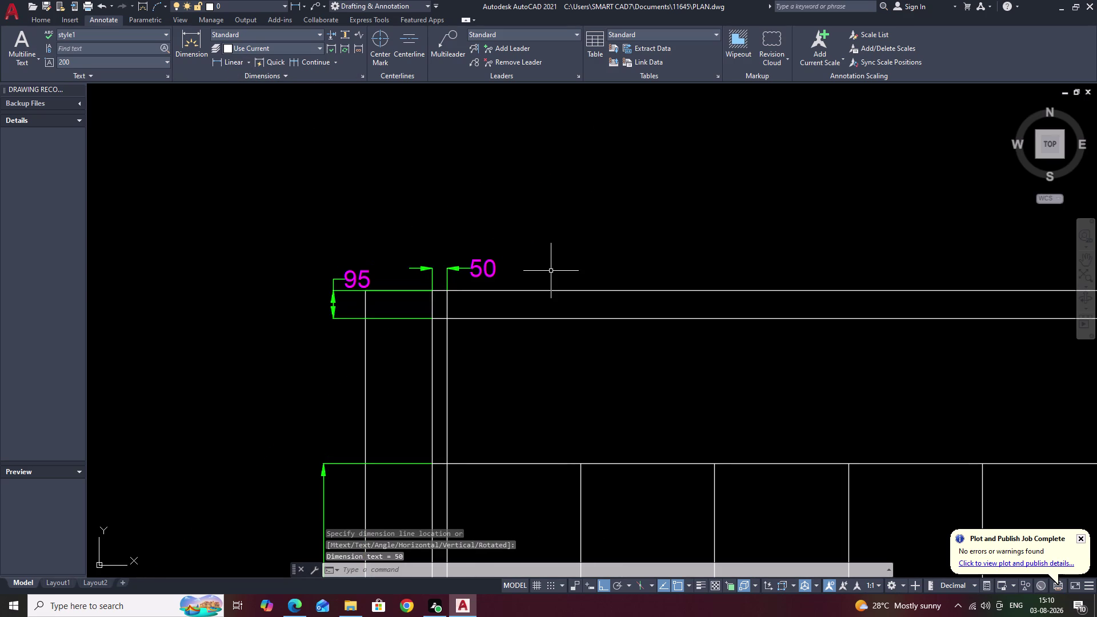
click(225, 57)
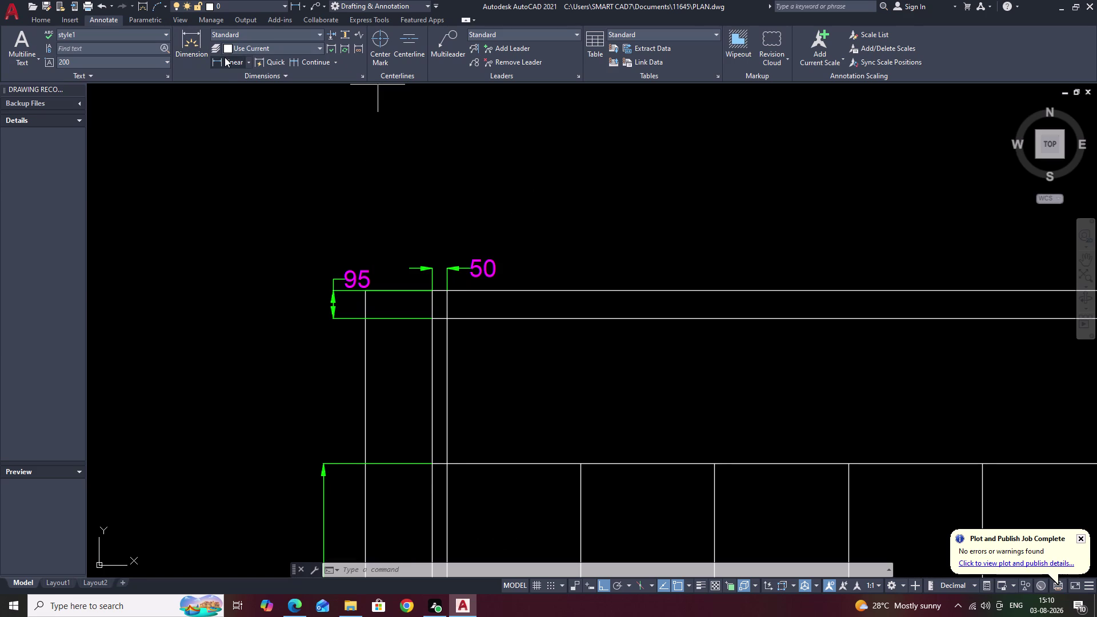
click(431, 292)
click(368, 293)
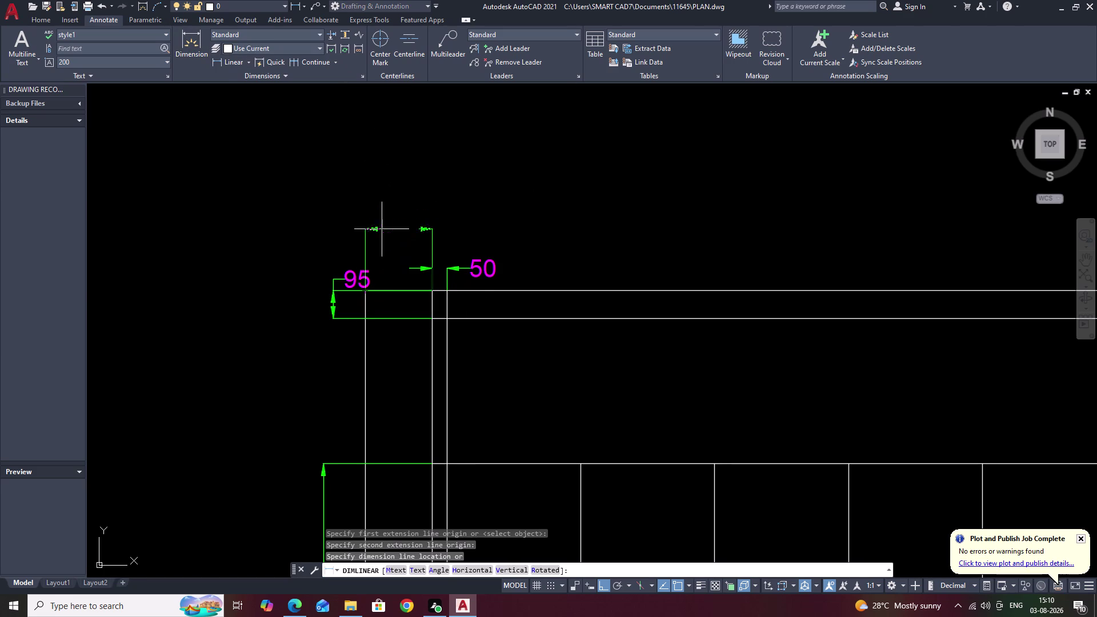
click(380, 240)
scroll(down, 3)
middle_drag(705, 351, 556, 340)
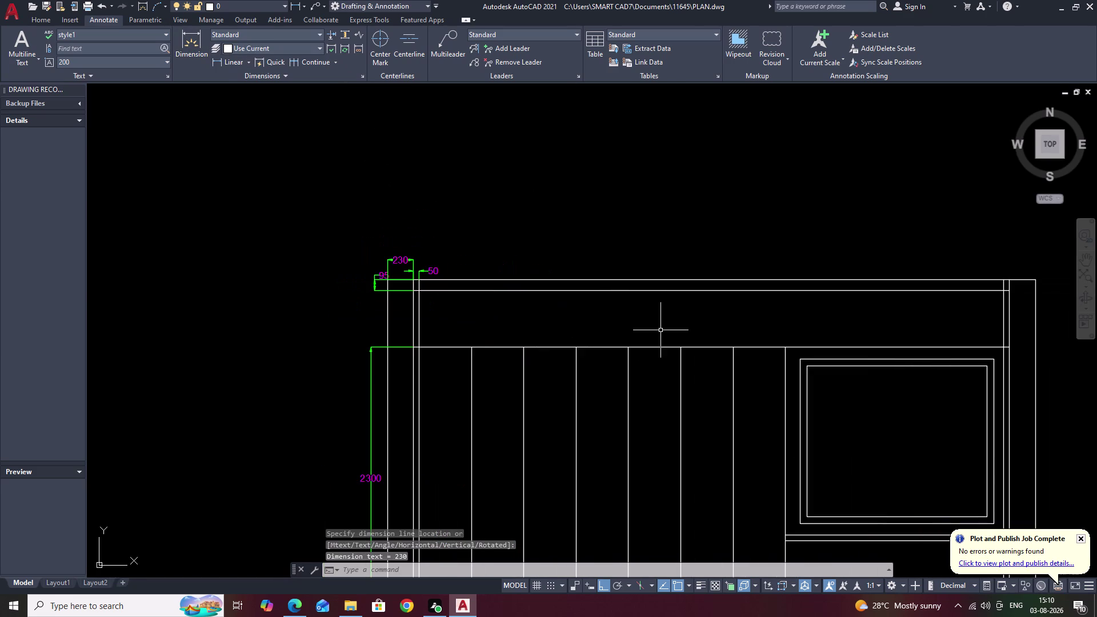
middle_drag(661, 330, 592, 331)
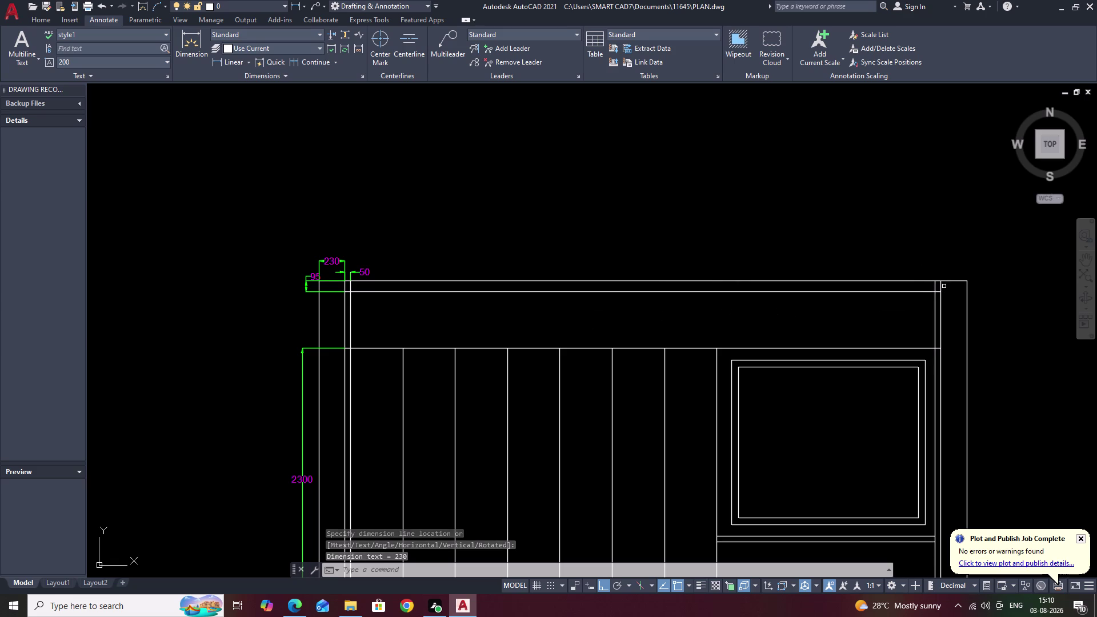
click(339, 260)
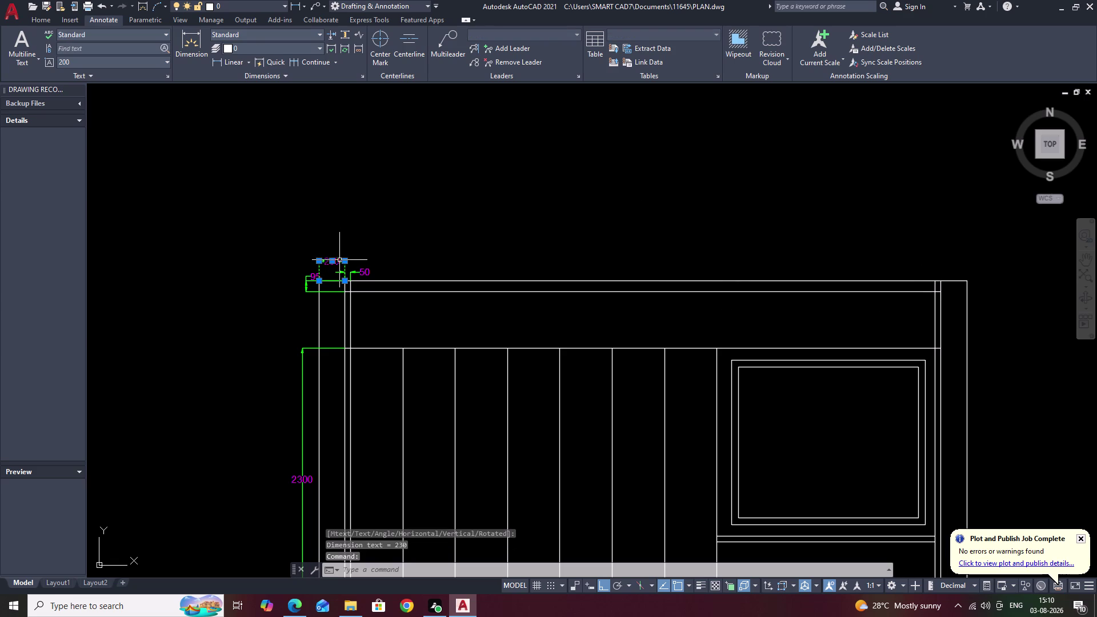
text(E)
key(space)
middle_drag(1005, 307, 906, 348)
key(space)
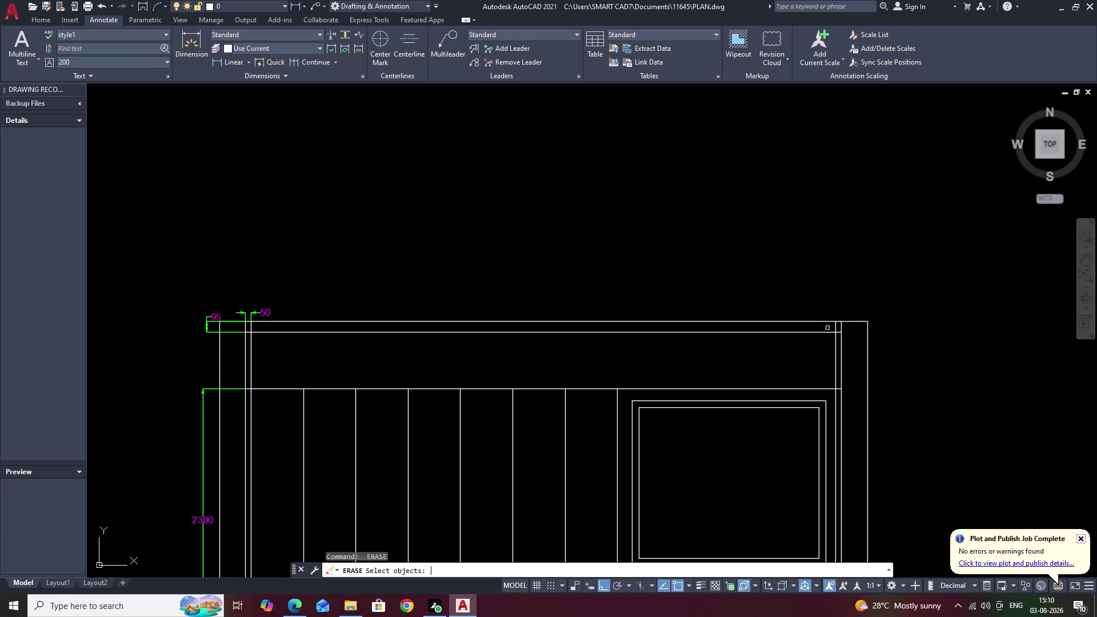
Dimension the 230 width at the top-right end of the band.
click(228, 61)
scroll(up, 3)
click(813, 348)
right_click(813, 348)
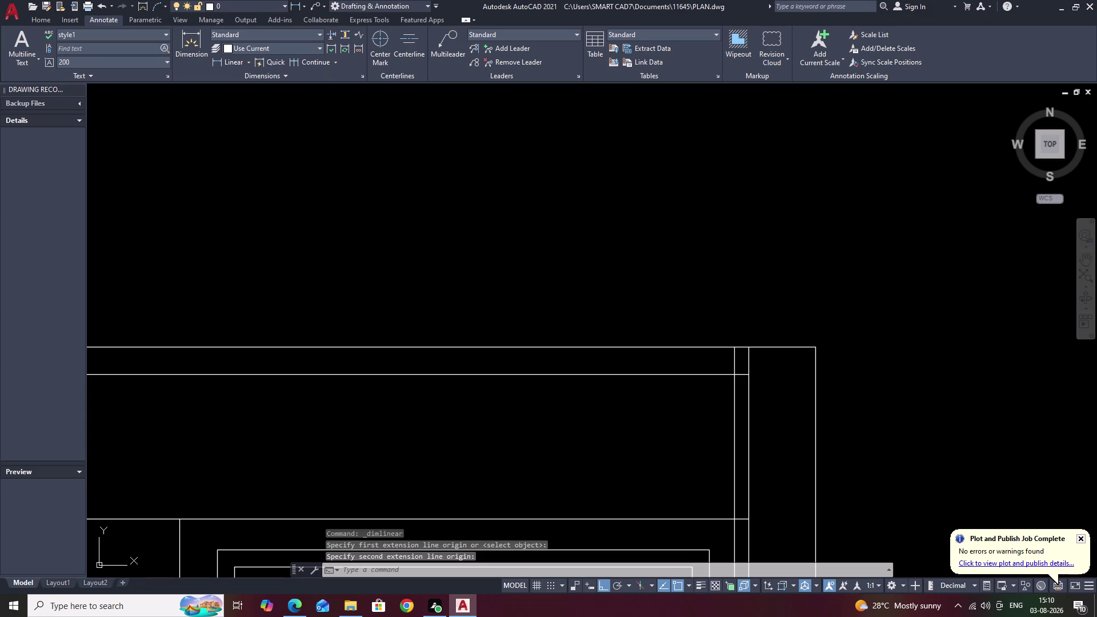
key(space)
click(813, 347)
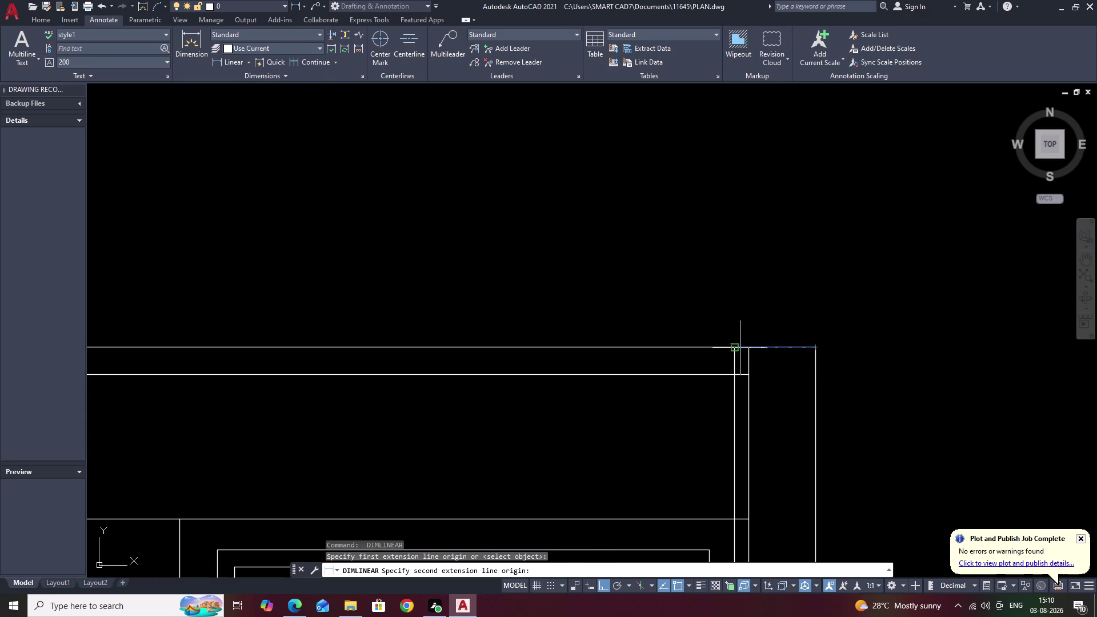
click(748, 348)
click(750, 313)
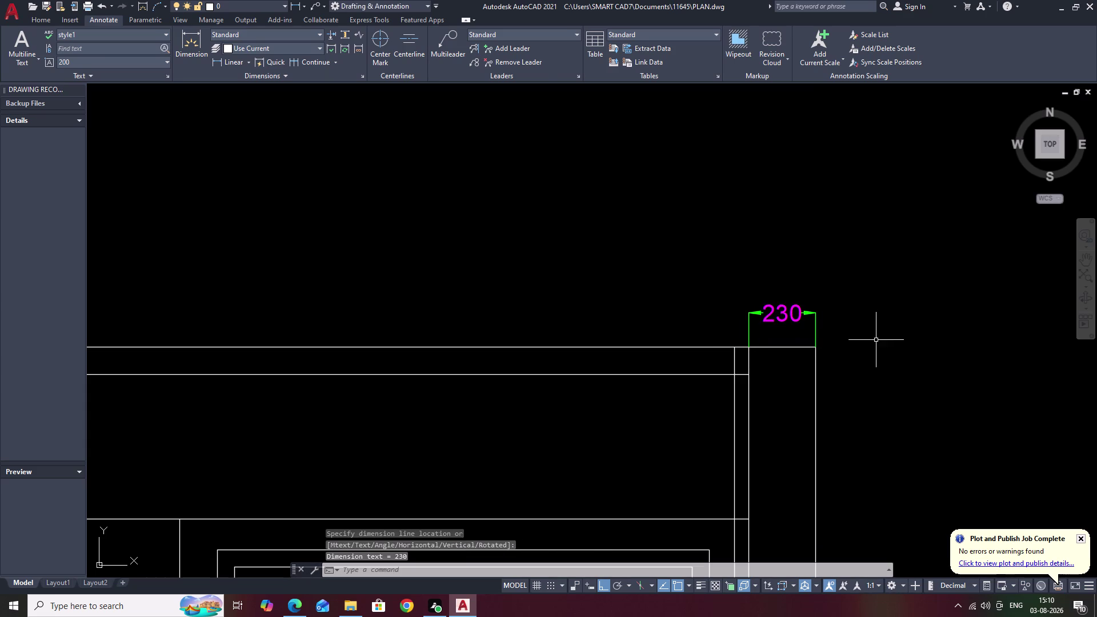
Add the 5140 overall dimension across the full top band.
scroll(down, 3)
middle_drag(883, 344, 970, 278)
middle_drag(627, 239, 835, 248)
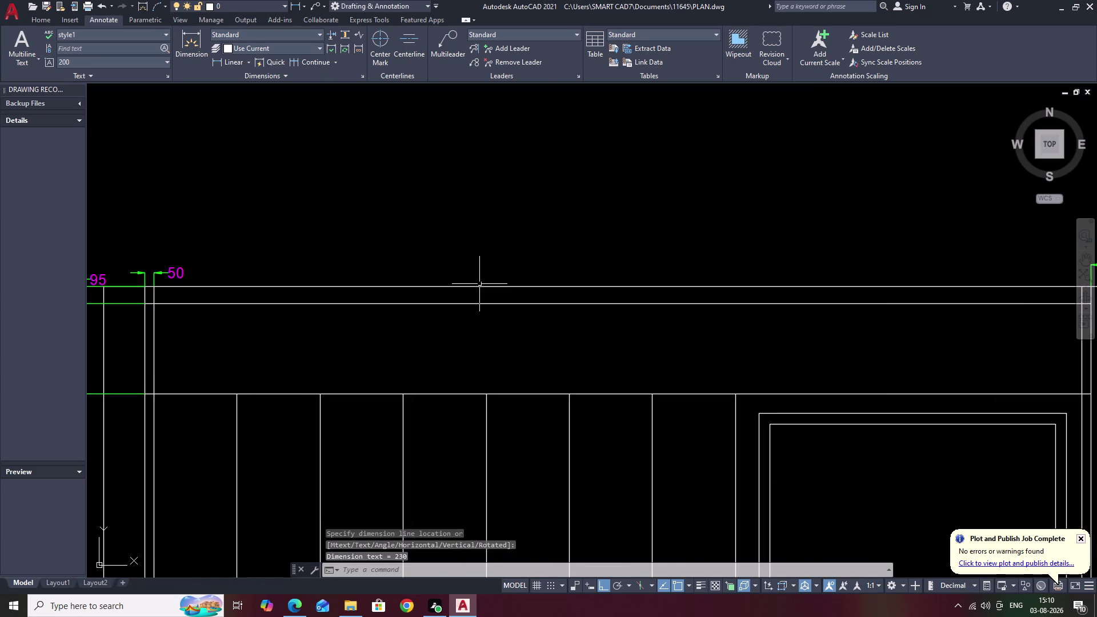
key(space)
click(155, 287)
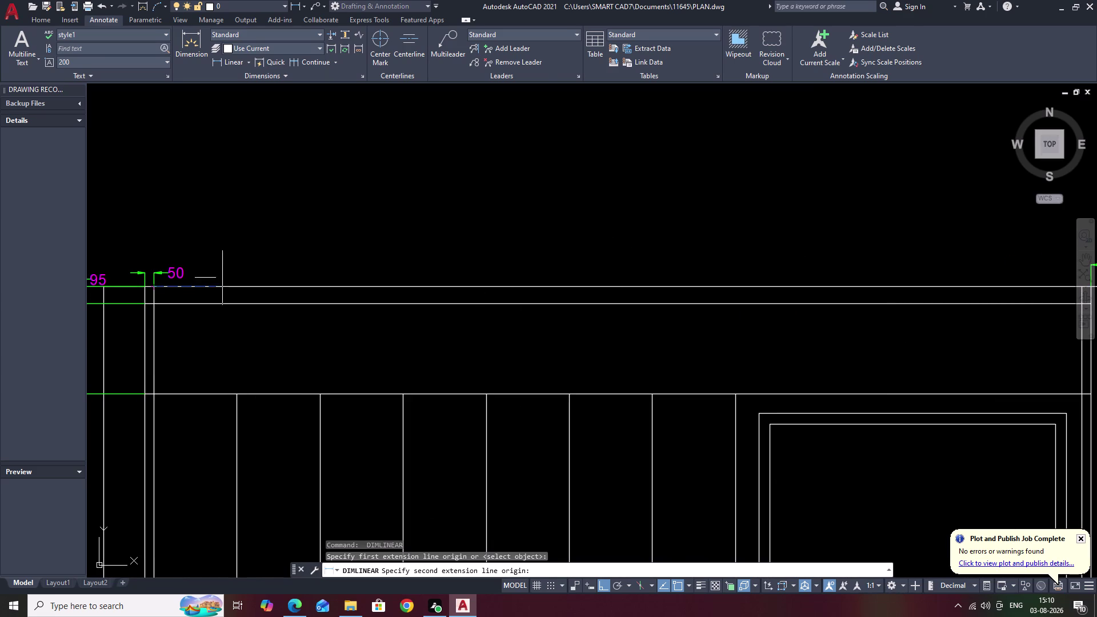
middle_drag(961, 269, 720, 292)
scroll(down, 3)
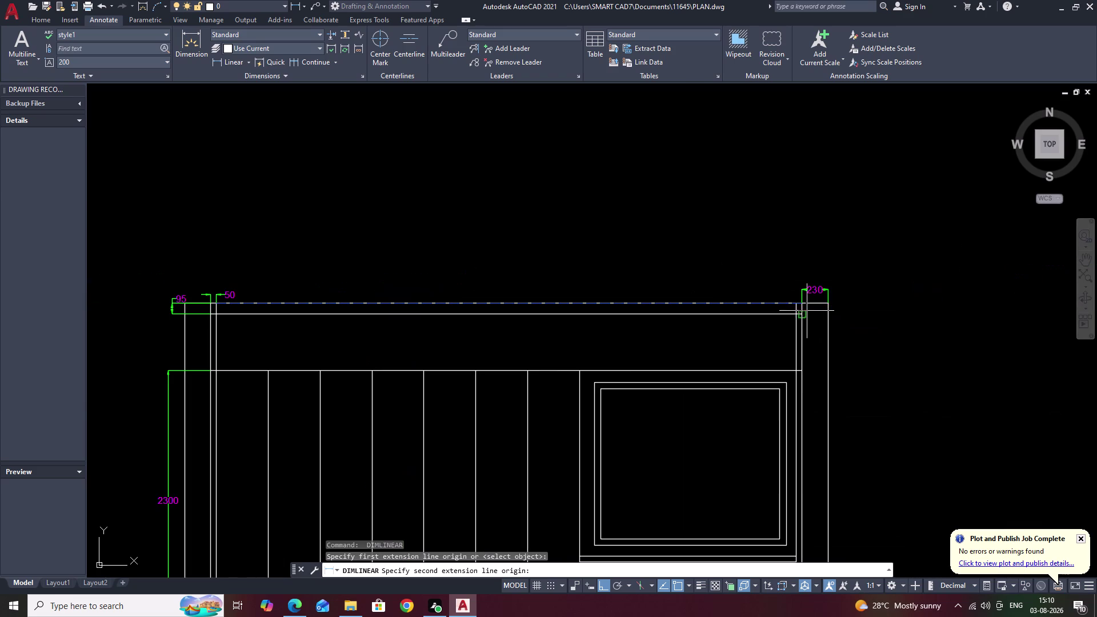
scroll(up, 3)
click(761, 309)
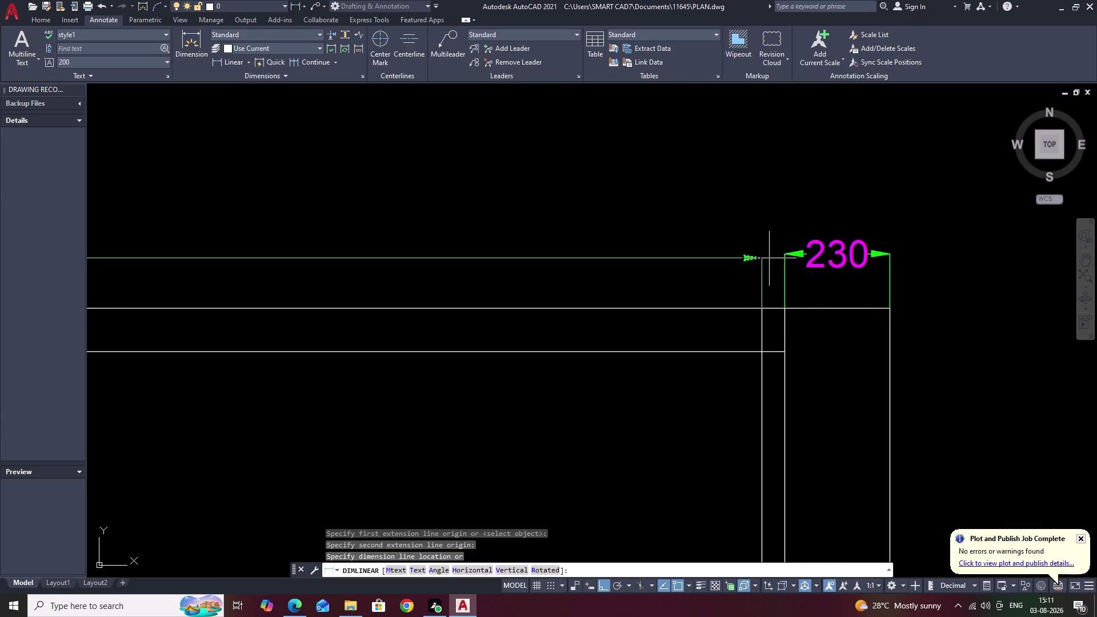
click(769, 255)
scroll(down, 3)
scroll(down, 3)
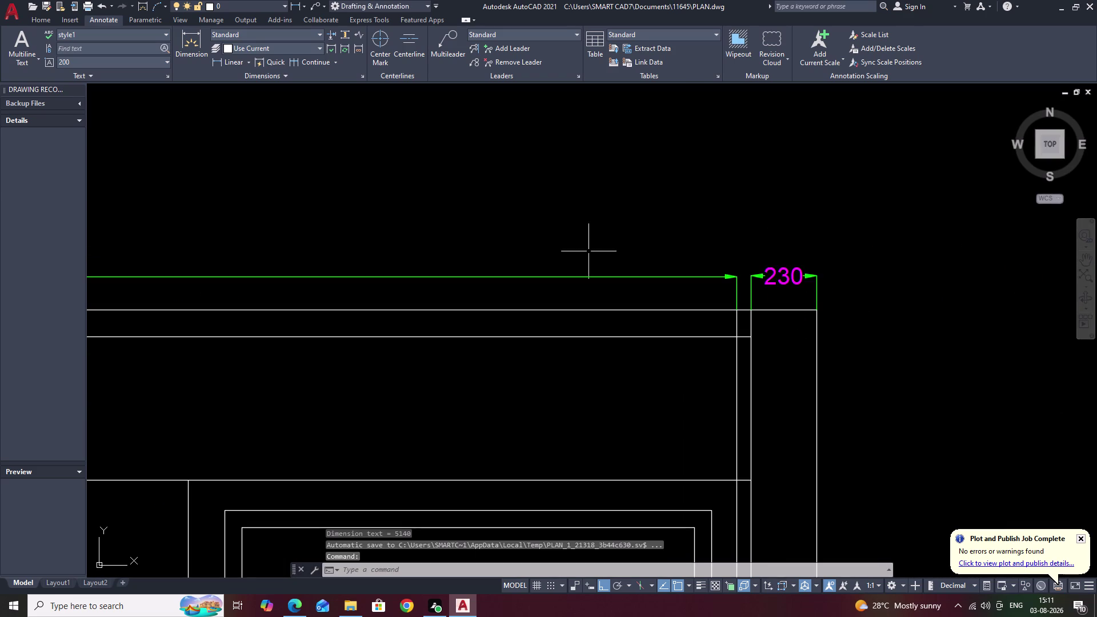
scroll(down, 3)
middle_drag(777, 276, 863, 263)
middle_drag(452, 287, 643, 201)
middle_drag(669, 253, 676, 151)
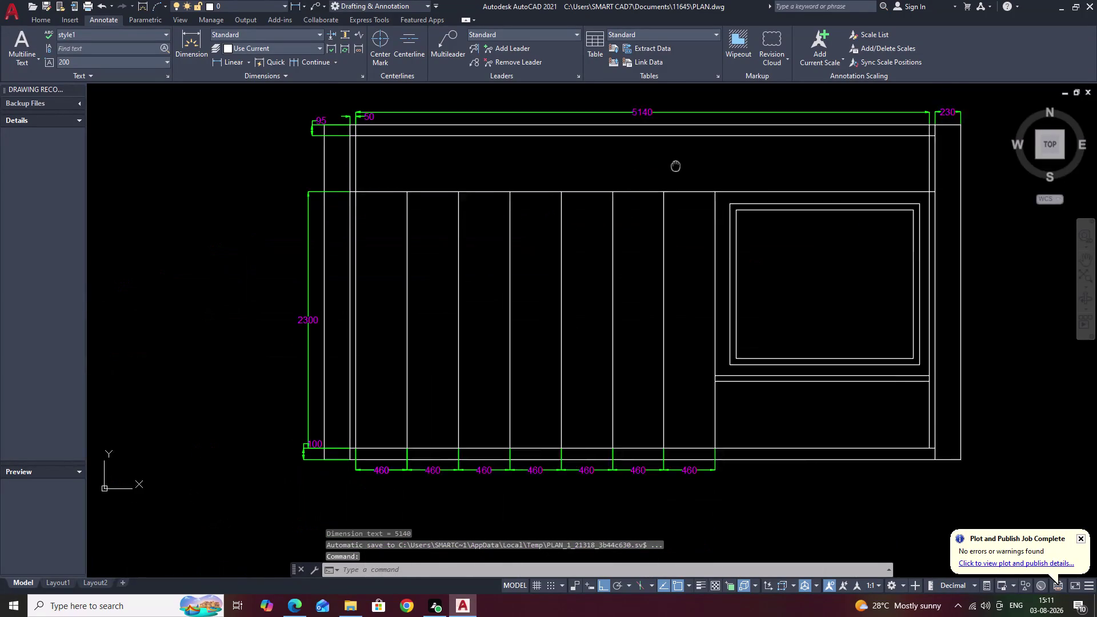
middle_drag(676, 151, 676, 145)
middle_drag(716, 209, 516, 276)
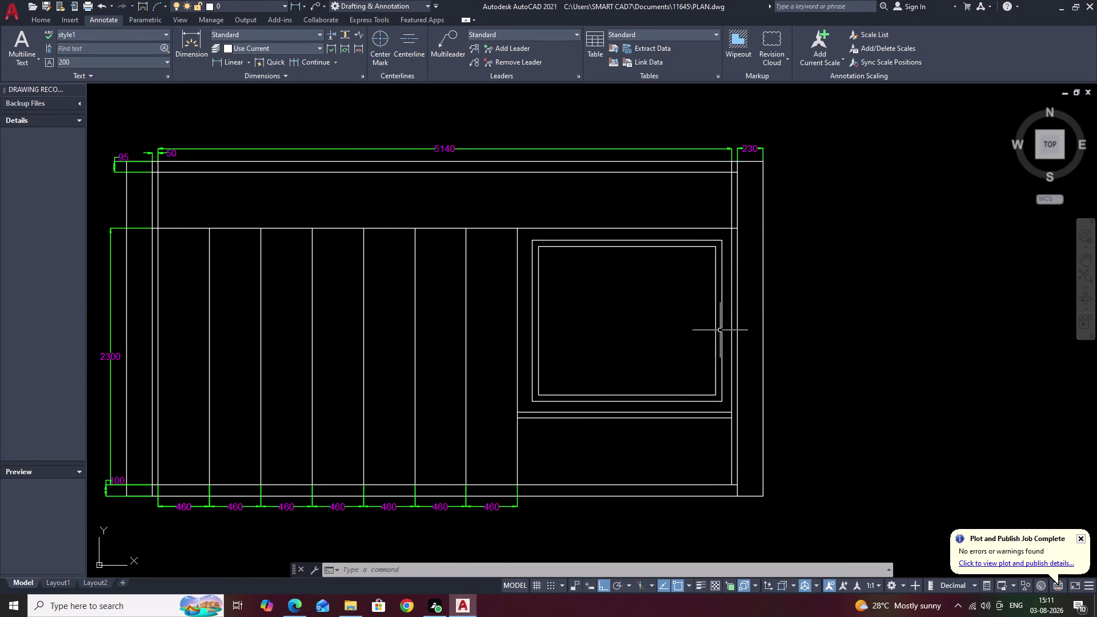
middle_drag(753, 402, 755, 279)
Dimension the 230 bottom-right width below the base.
key(space)
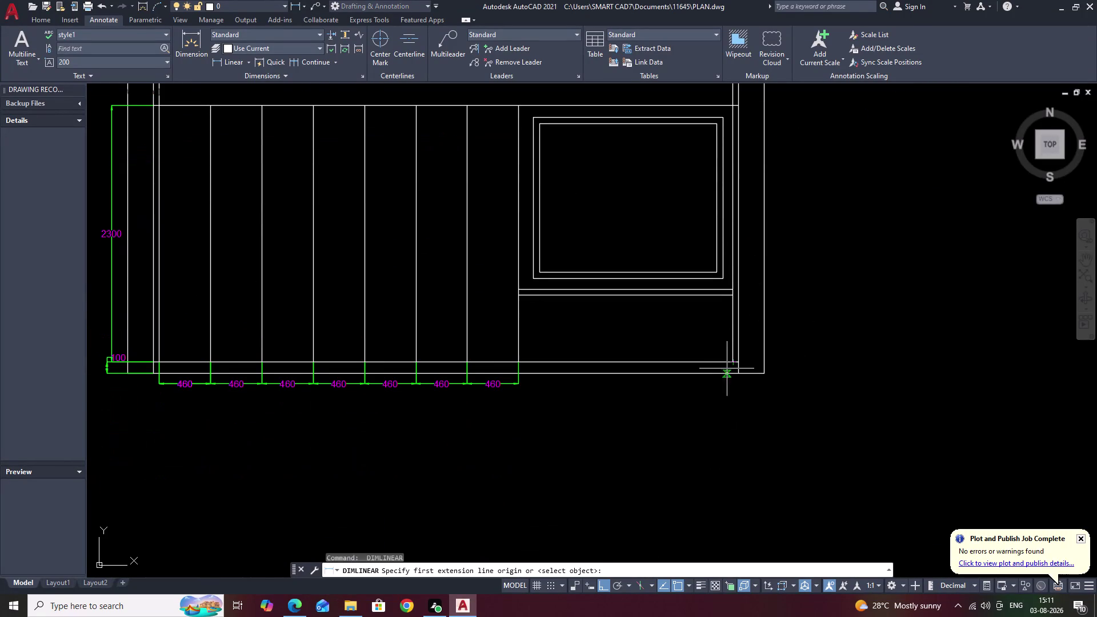
scroll(up, 3)
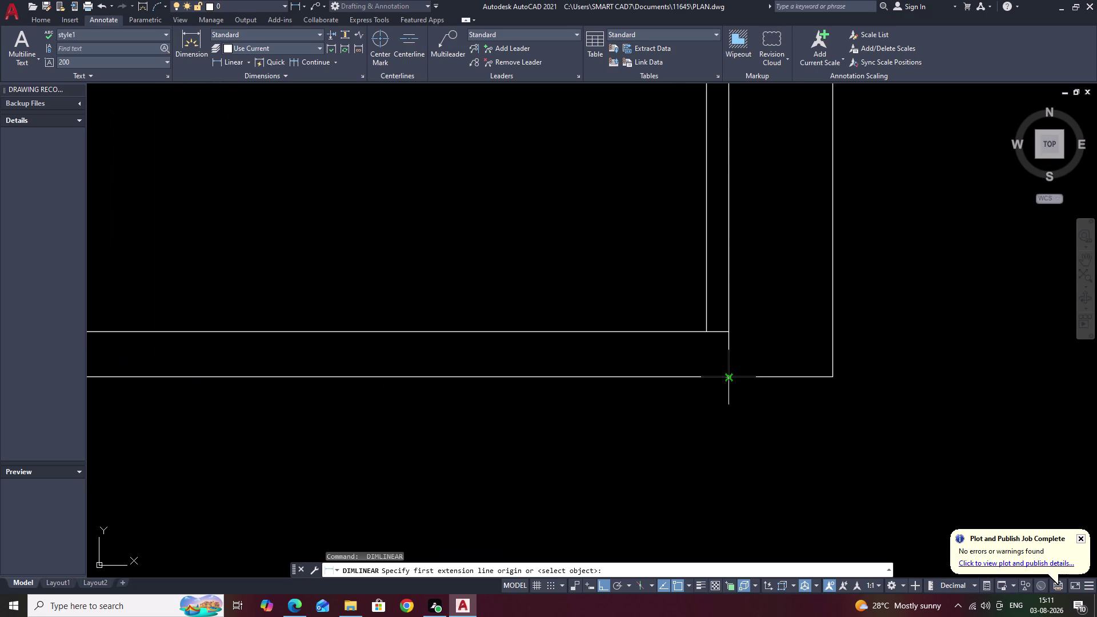
scroll(up, 3)
click(720, 381)
scroll(down, 3)
middle_drag(764, 374, 696, 375)
click(823, 386)
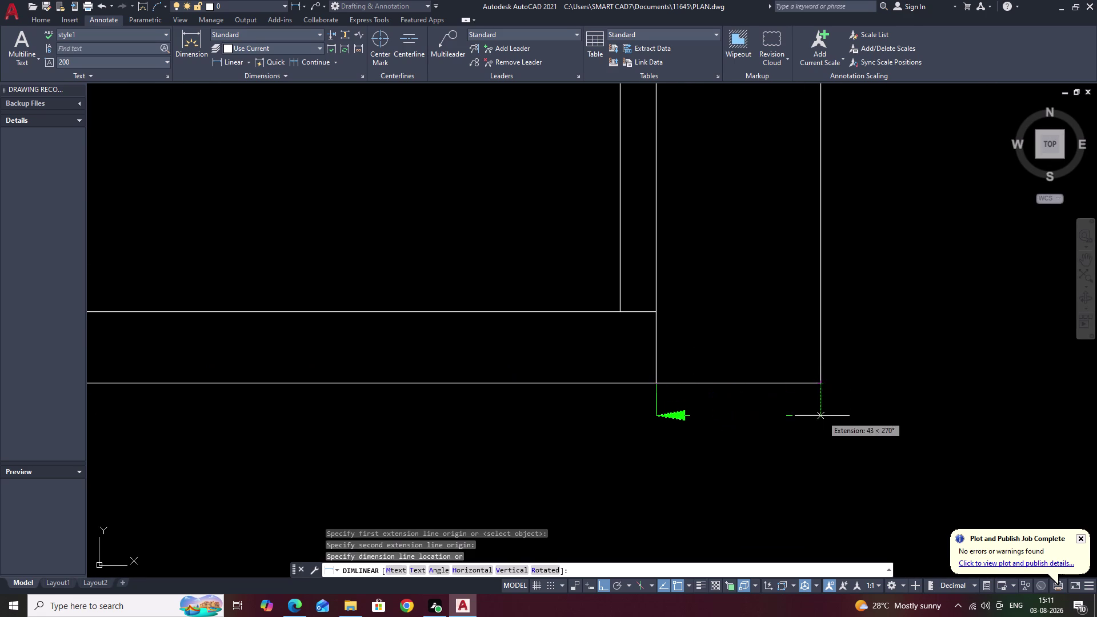
click(821, 446)
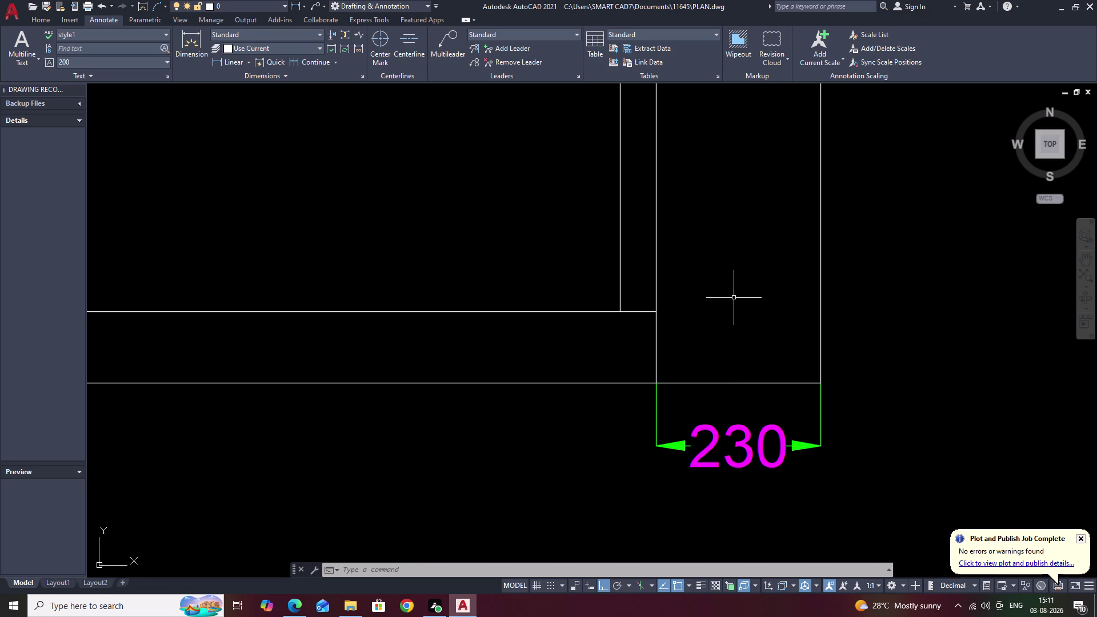
Return to the top-right corner and select the inner vertical line there.
middle_drag(733, 298, 905, 333)
scroll(down, 3)
scroll(down, 3)
middle_drag(872, 284, 884, 374)
scroll(down, 3)
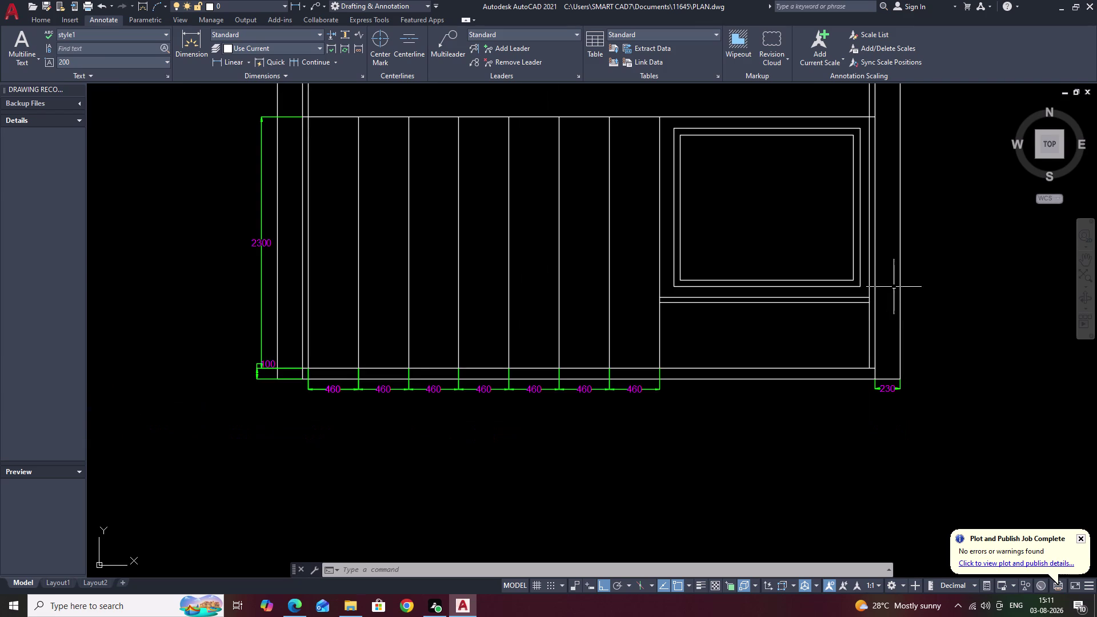
middle_drag(894, 287, 885, 369)
scroll(down, 3)
scroll(up, 3)
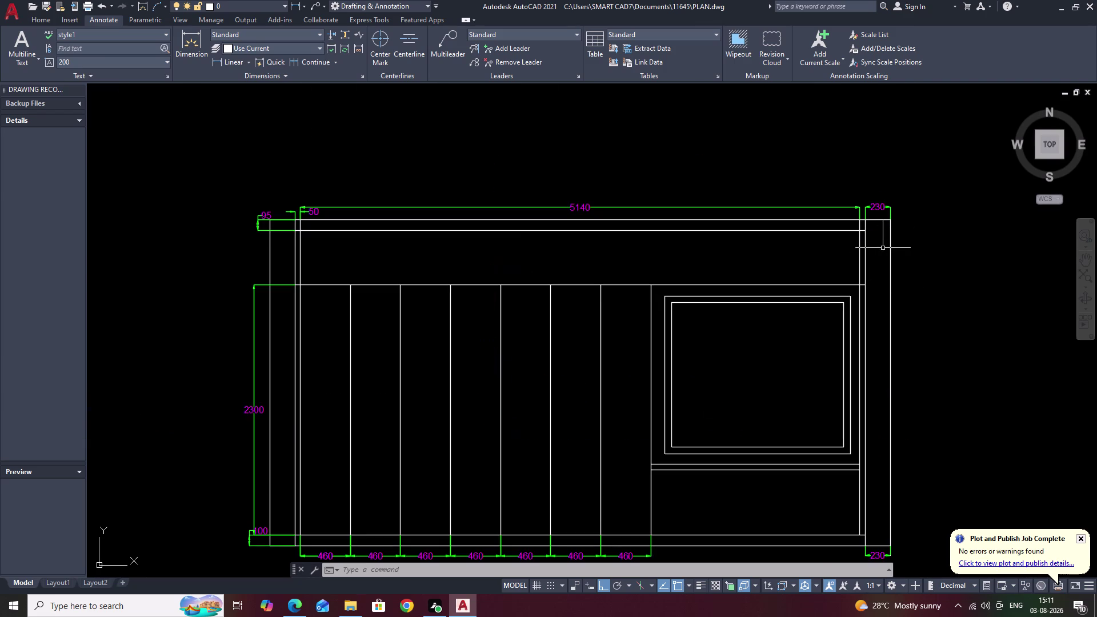
scroll(up, 3)
middle_drag(866, 257, 870, 242)
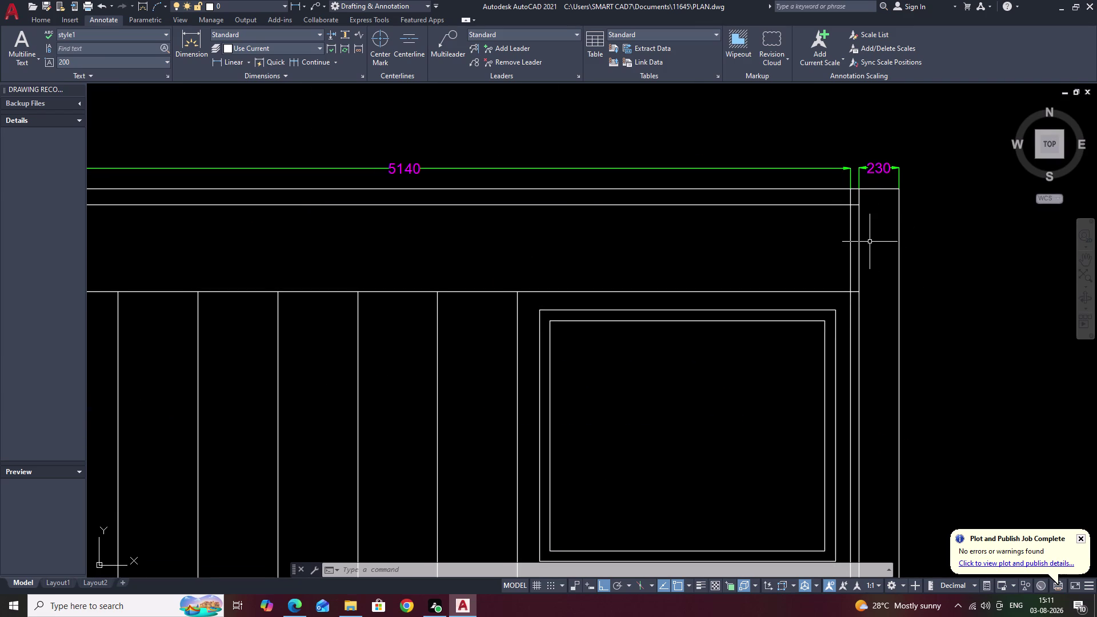
click(850, 234)
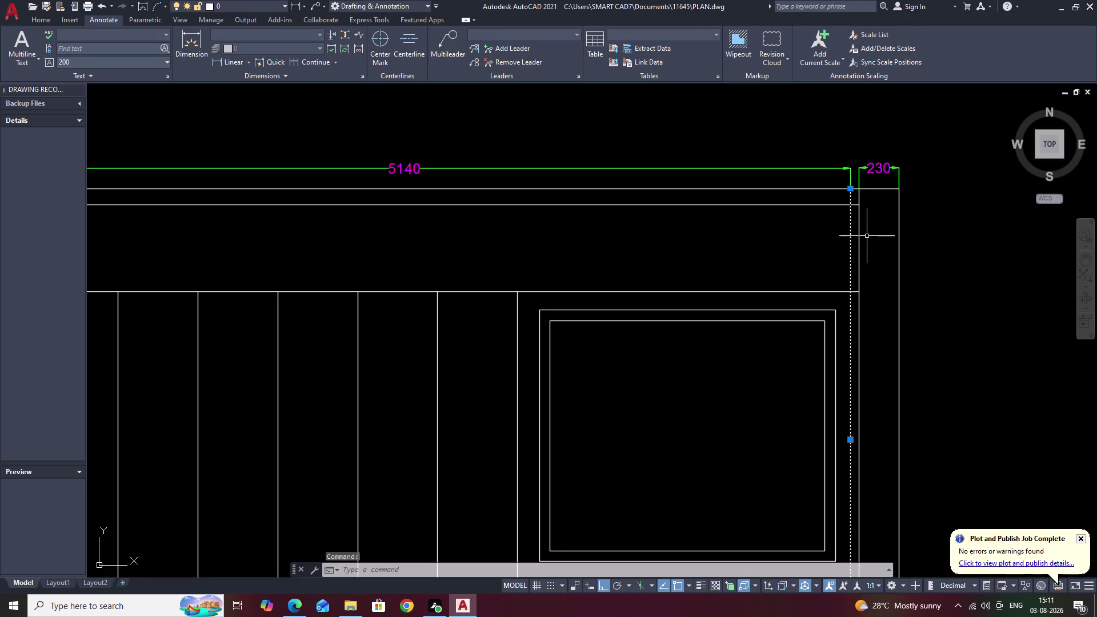
Replace the selected vertical line with a copy offset 61 inside the right edge.
text(E)
key(space)
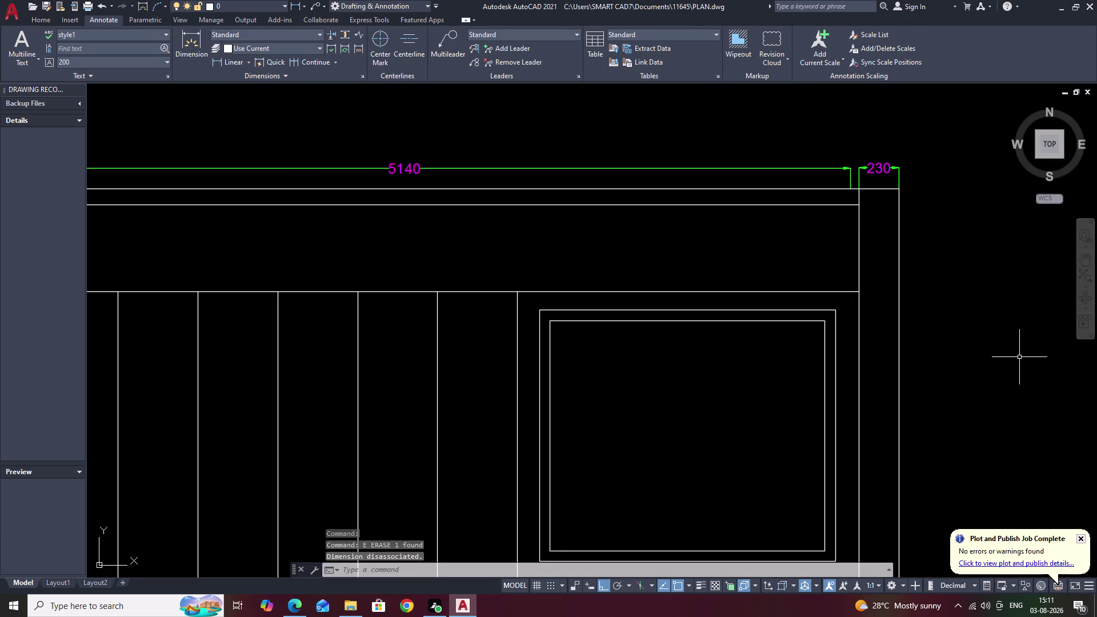
text(O)
key(space)
text(61)
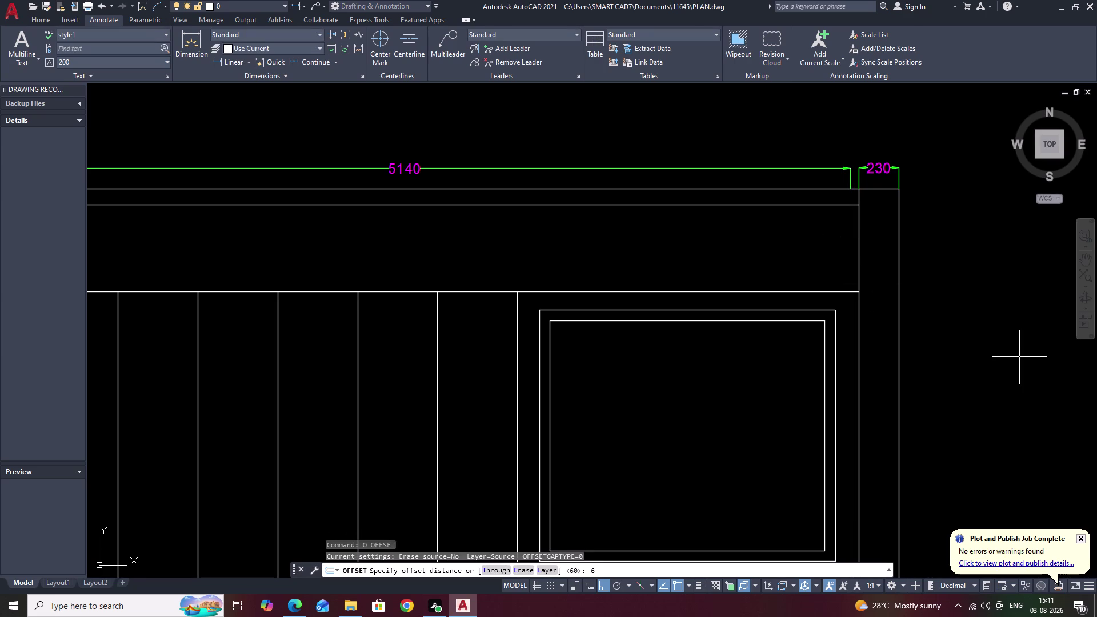
key(space)
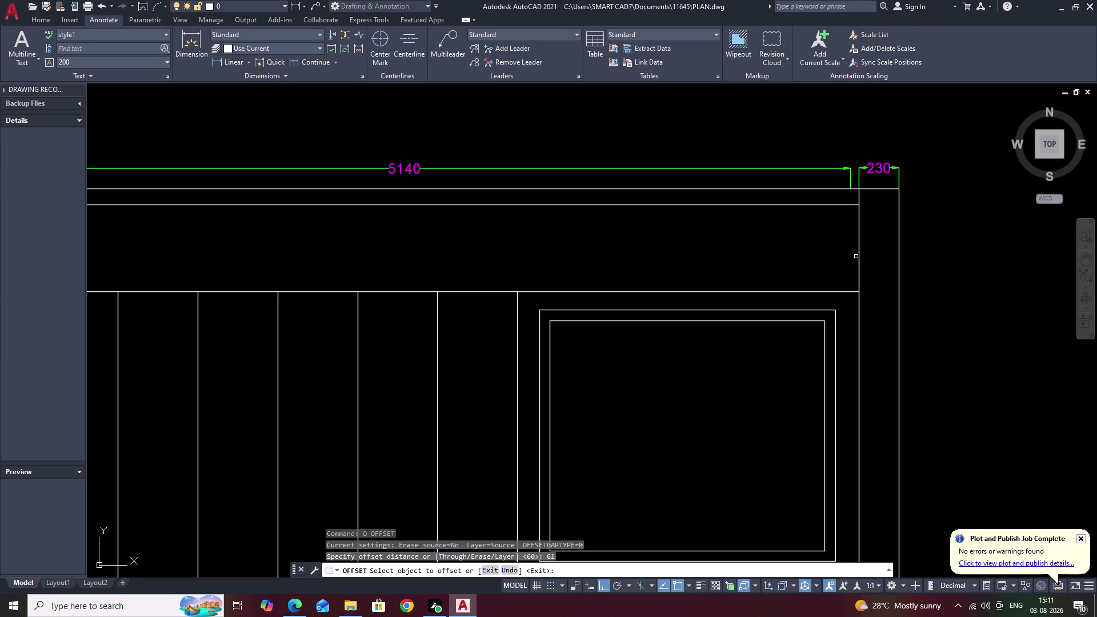
click(860, 257)
click(836, 256)
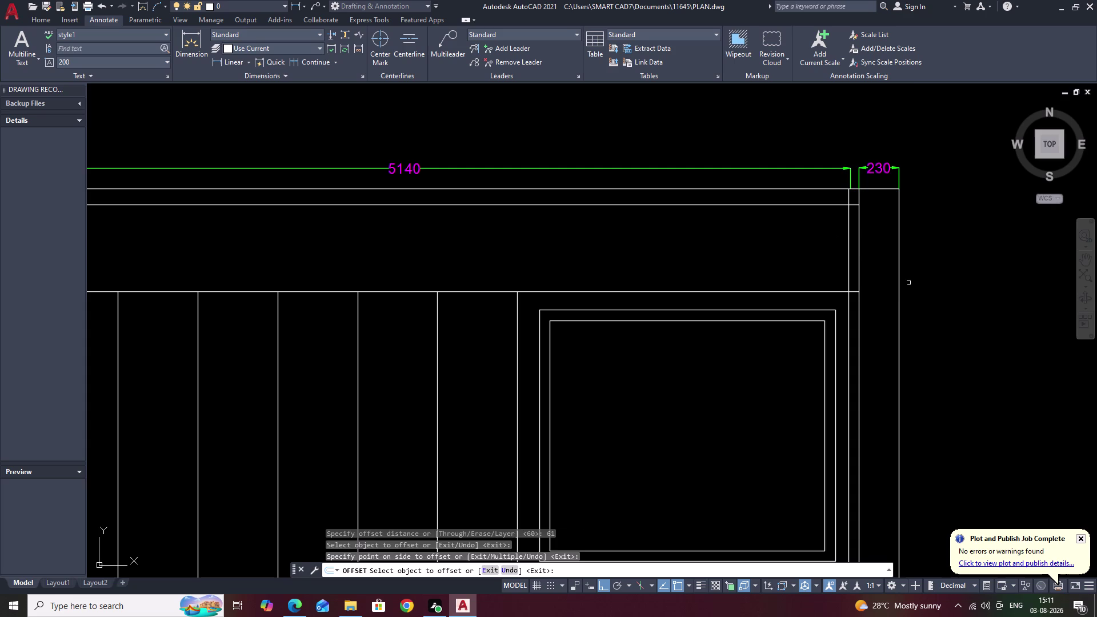
middle_drag(898, 305, 912, 173)
middle_drag(888, 336, 922, 133)
middle_drag(911, 212, 919, 168)
key(Escape)
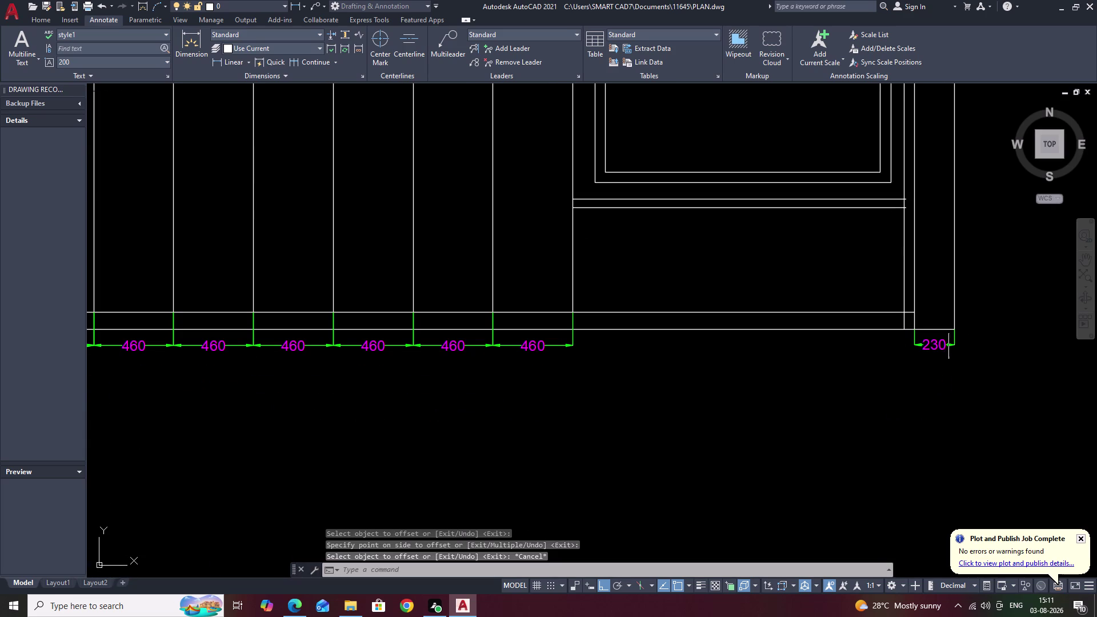
Trim the new vertical line where it runs below the band line.
text(TR)
key(space)
scroll(up, 3)
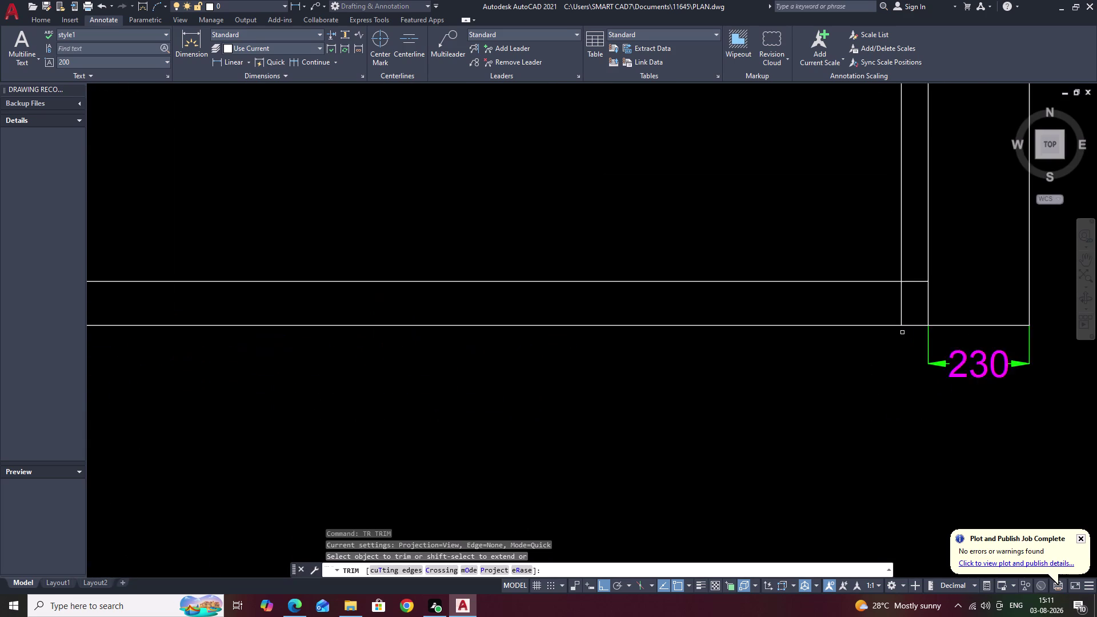
drag(909, 274, 860, 292)
key(Escape)
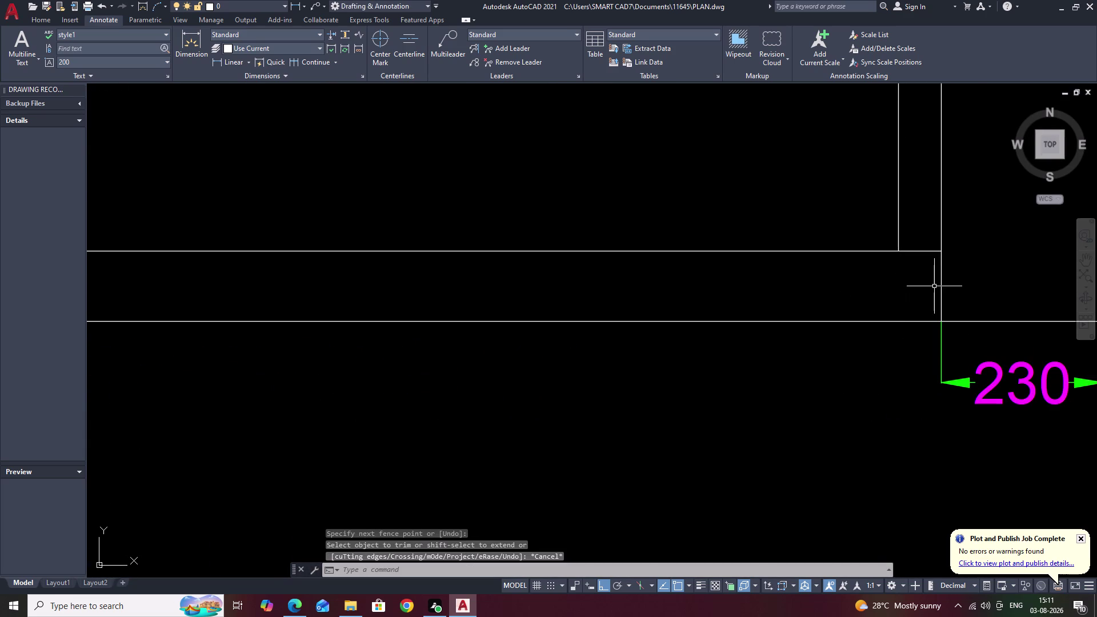
key(d)
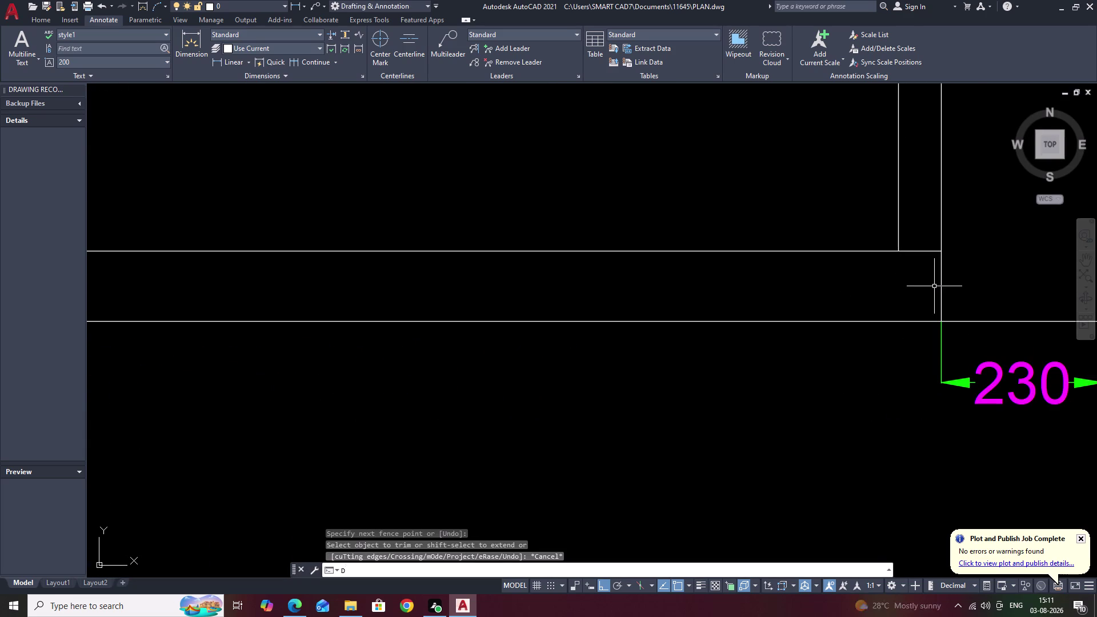
text(LI)
key(space)
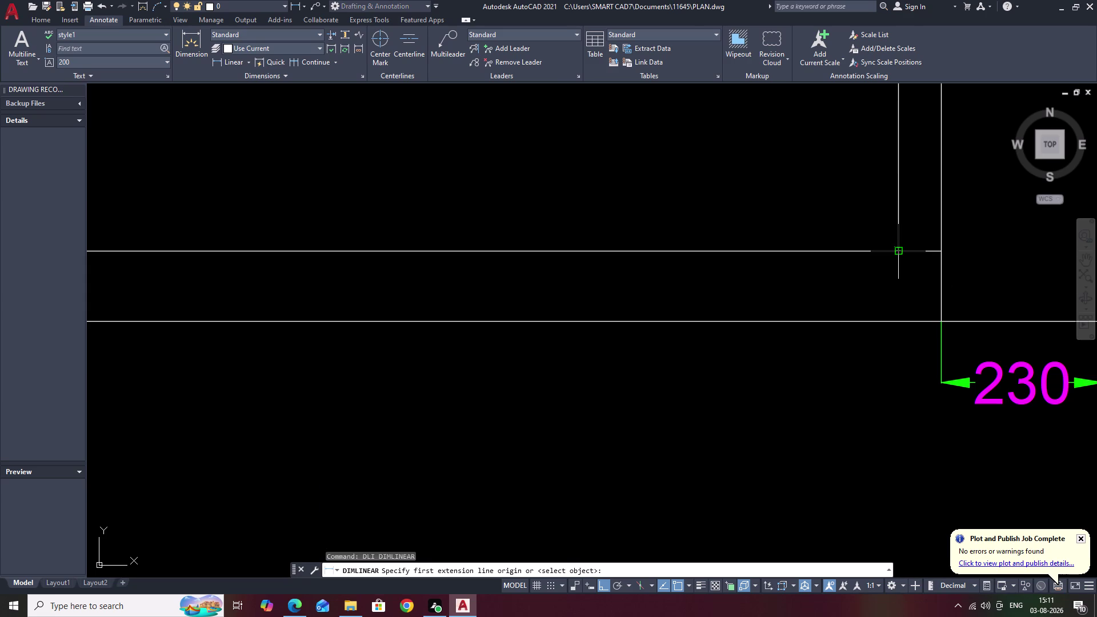
Dimension the 61 strip between the two right-hand vertical lines below the base.
click(900, 255)
click(942, 254)
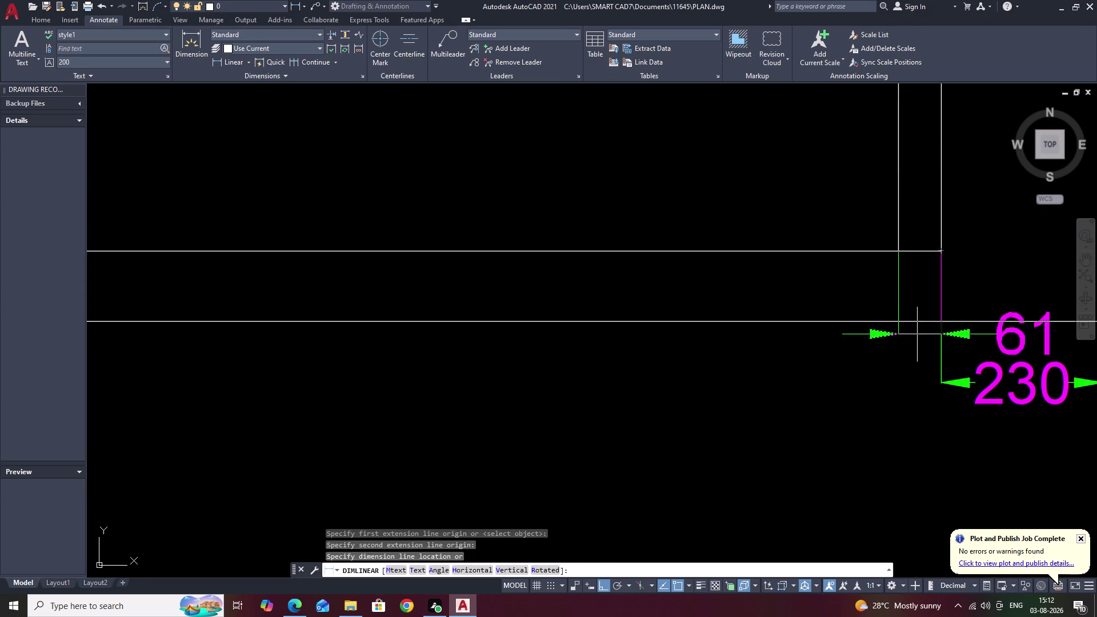
key(Escape)
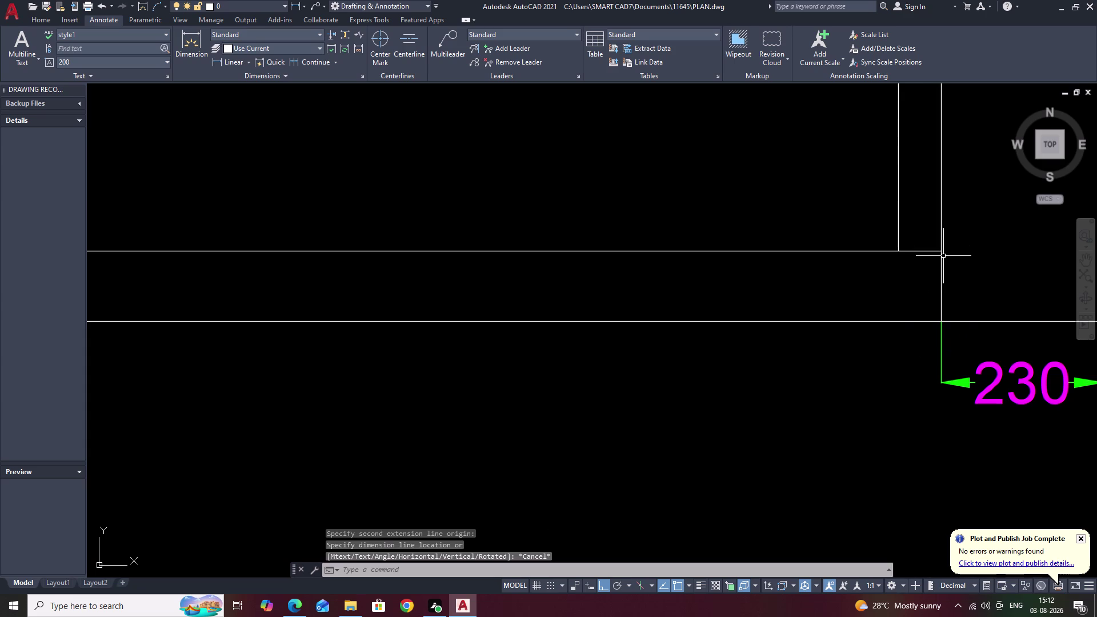
text(DLO)
key(space)
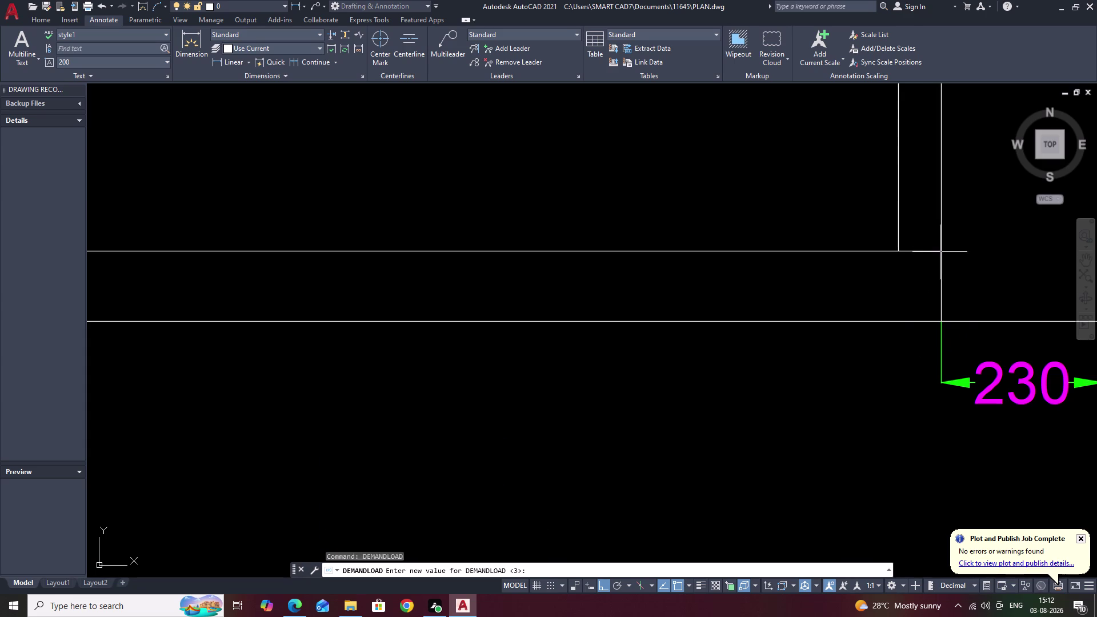
key(Escape)
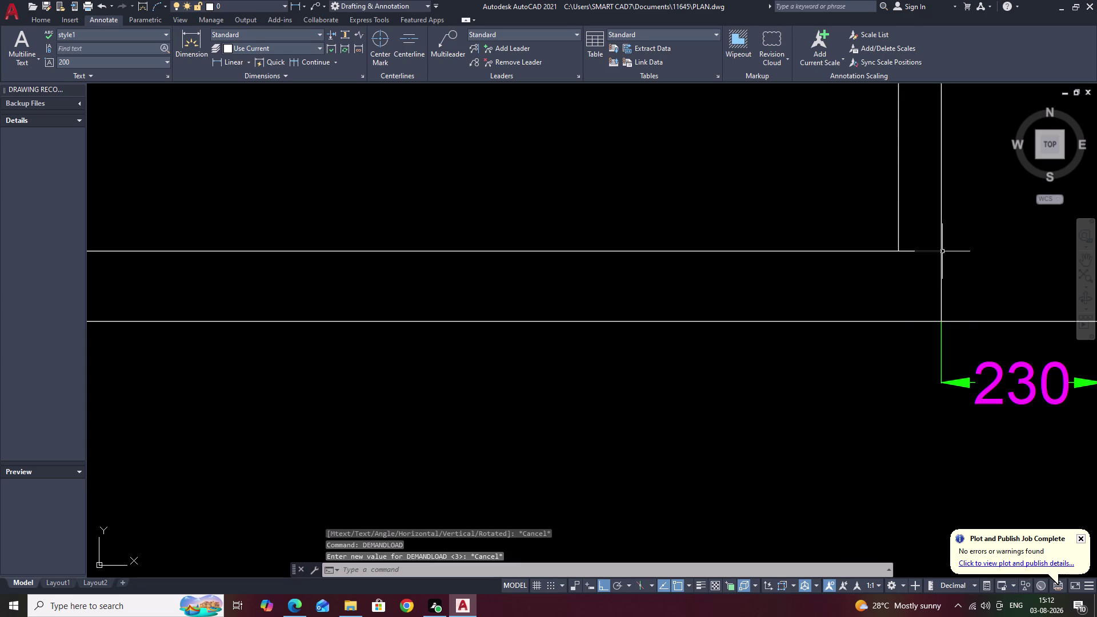
text(DLI)
key(space)
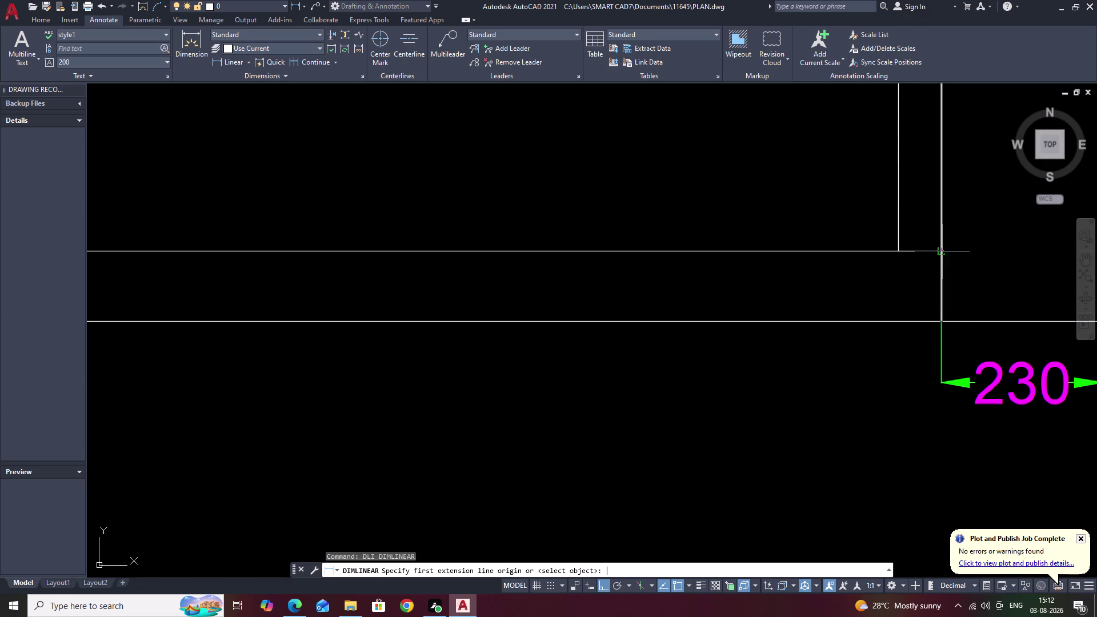
click(942, 252)
click(899, 251)
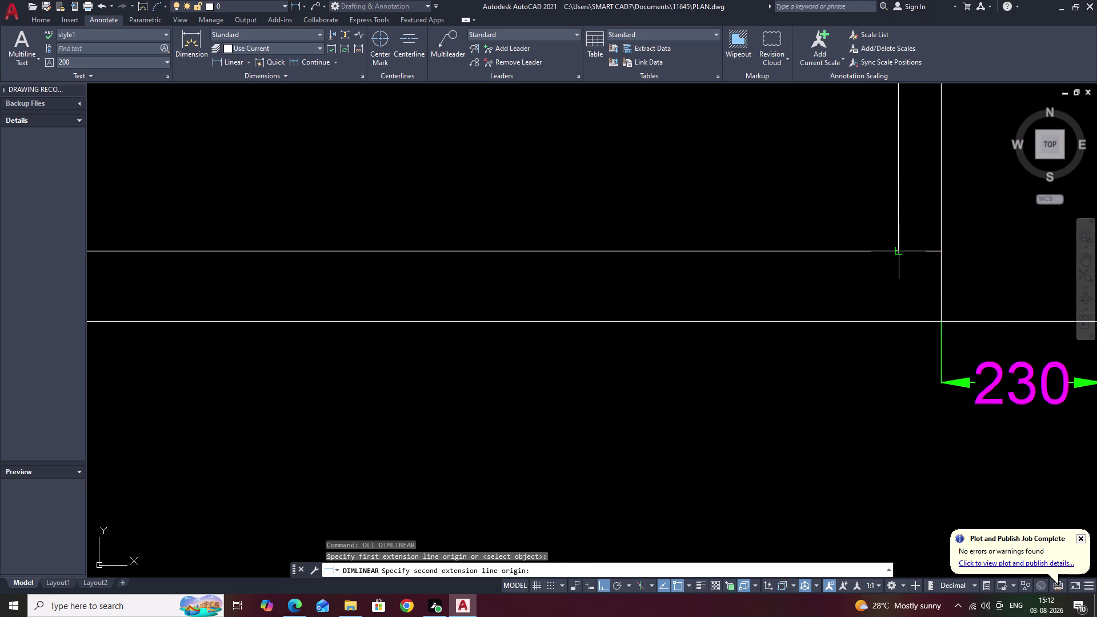
click(817, 384)
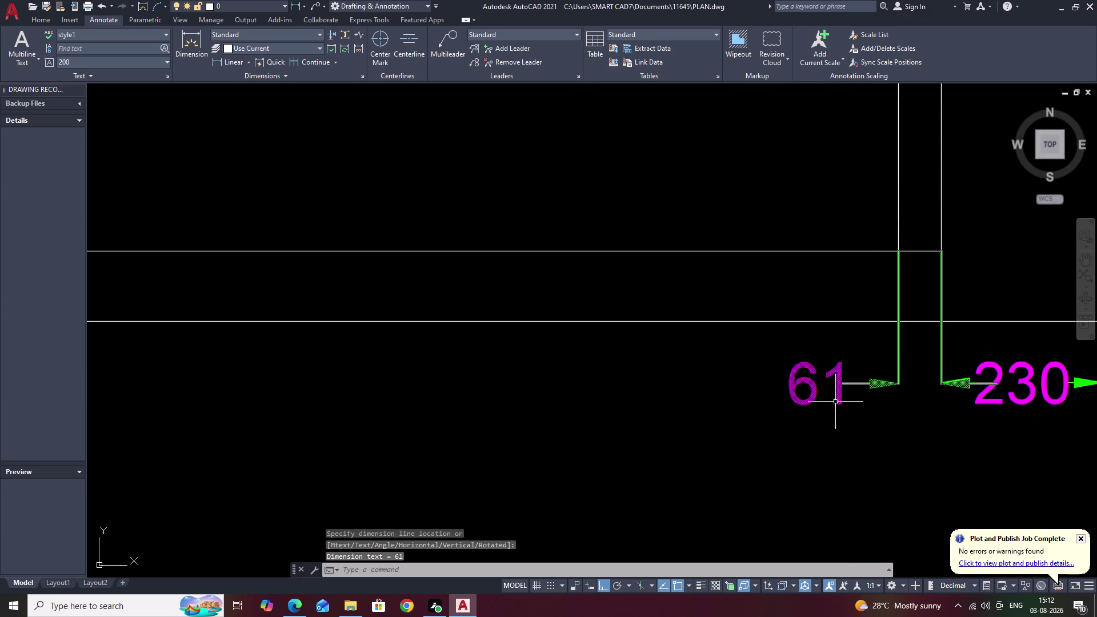
Check the base dimensions and select the 61 dimension for removal.
scroll(down, 3)
middle_drag(875, 419, 792, 422)
middle_drag(951, 377, 899, 327)
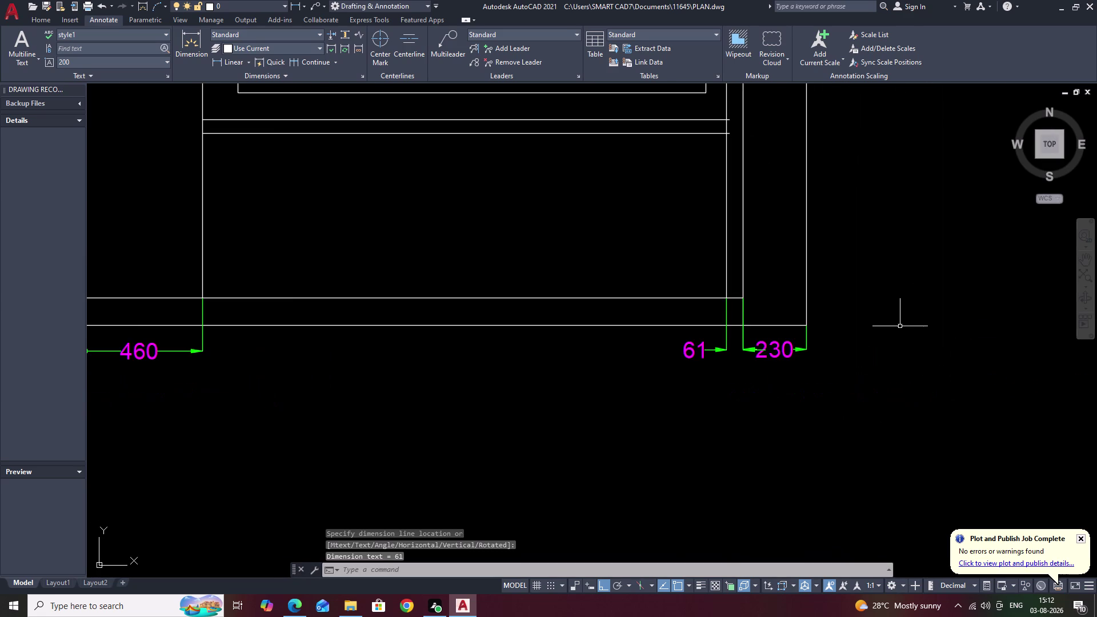
scroll(down, 3)
middle_drag(890, 284, 886, 301)
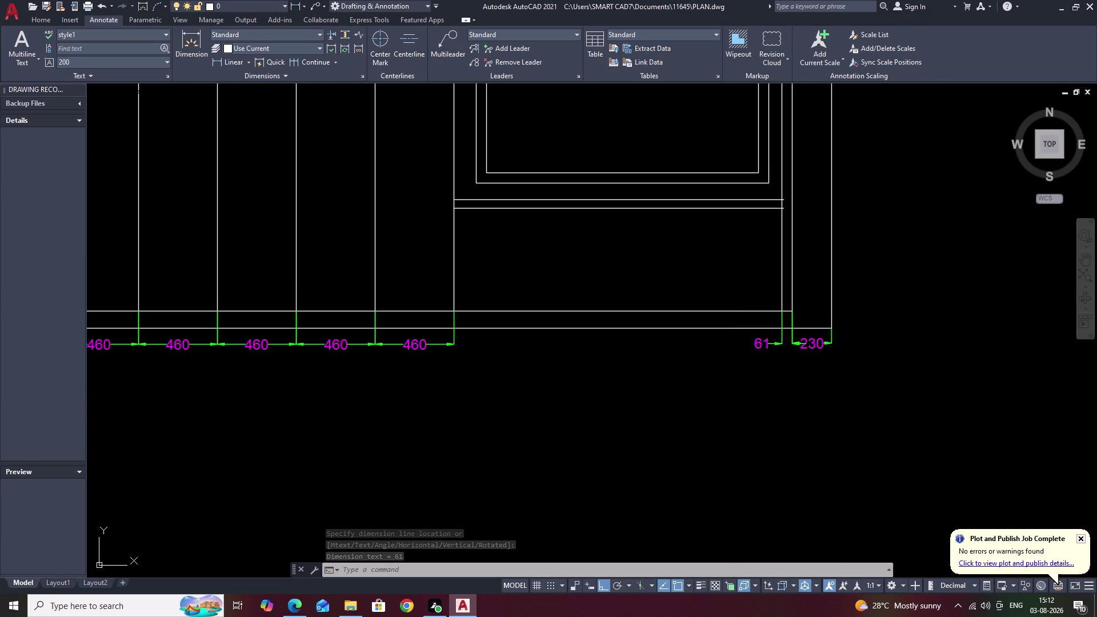
scroll(up, 3)
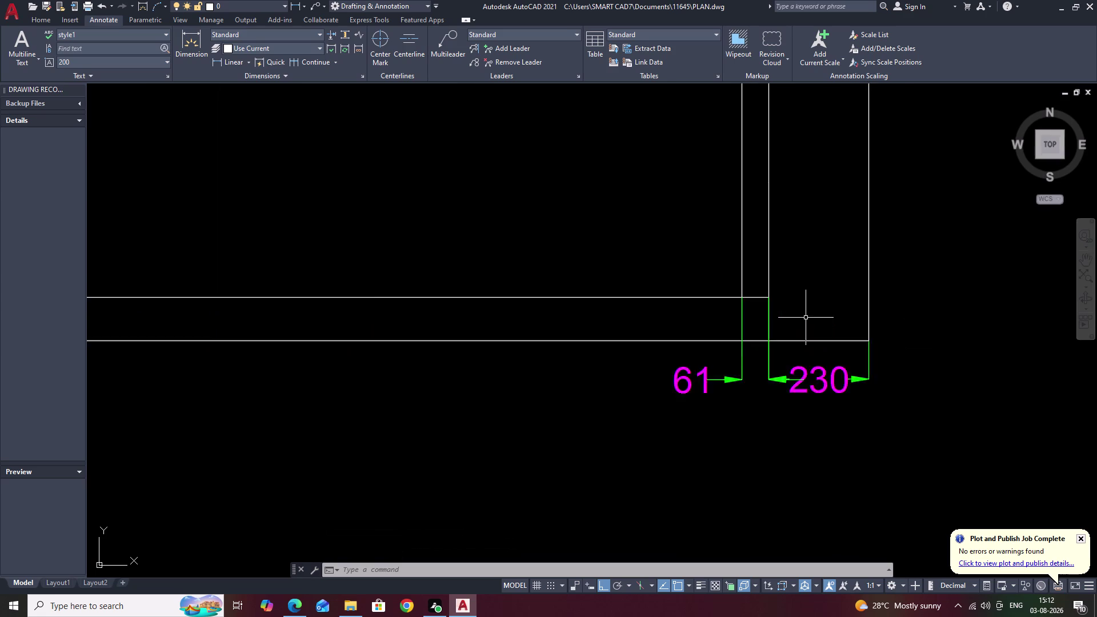
drag(709, 317, 667, 317)
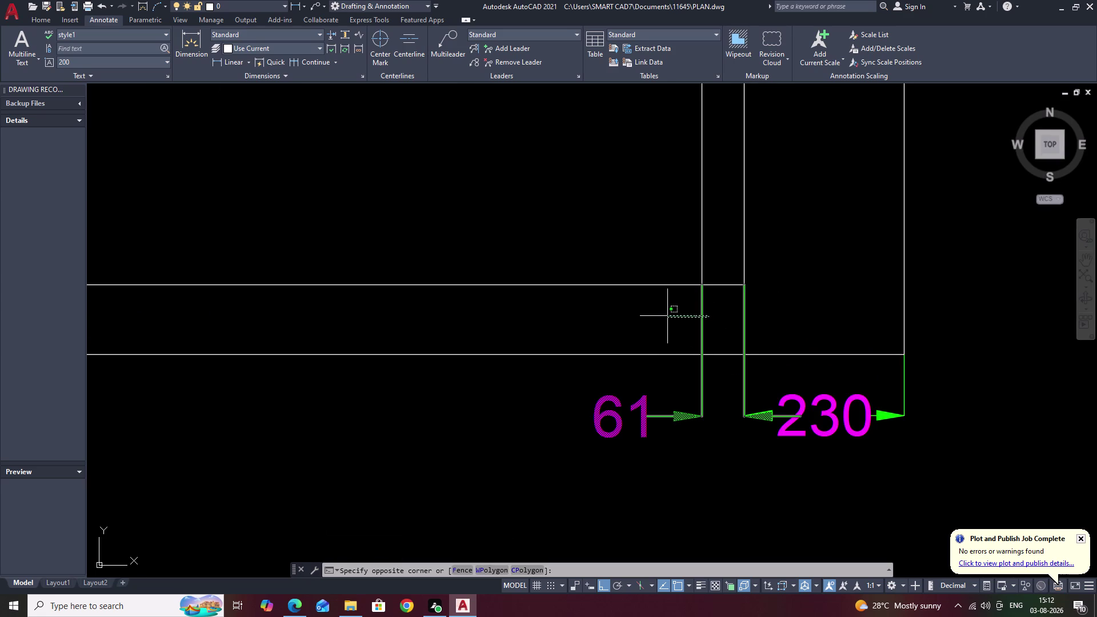
Erase the 61 dimension using a crossing selection.
text(E)
key(space)
drag(711, 315, 680, 328)
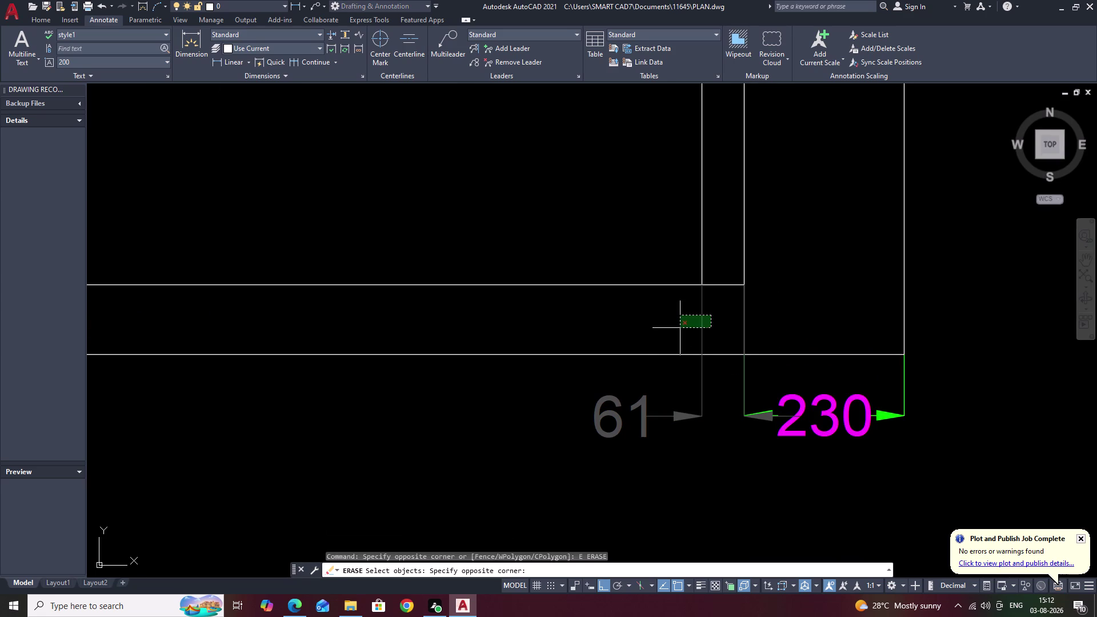
click(679, 328)
key(e)
key(Escape)
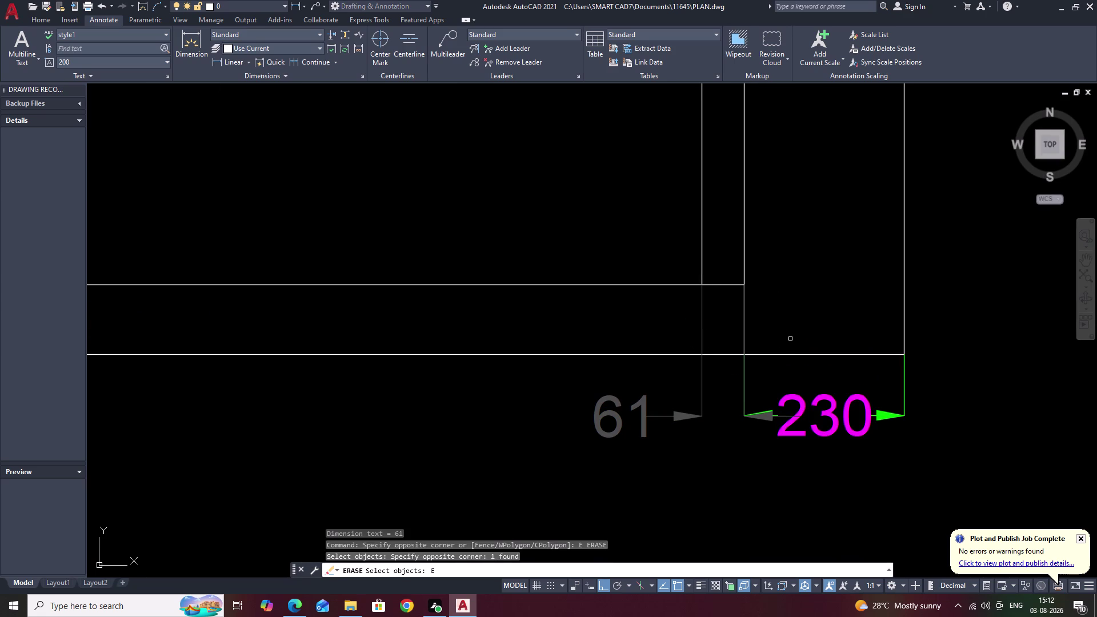
key(Escape)
drag(717, 333, 669, 347)
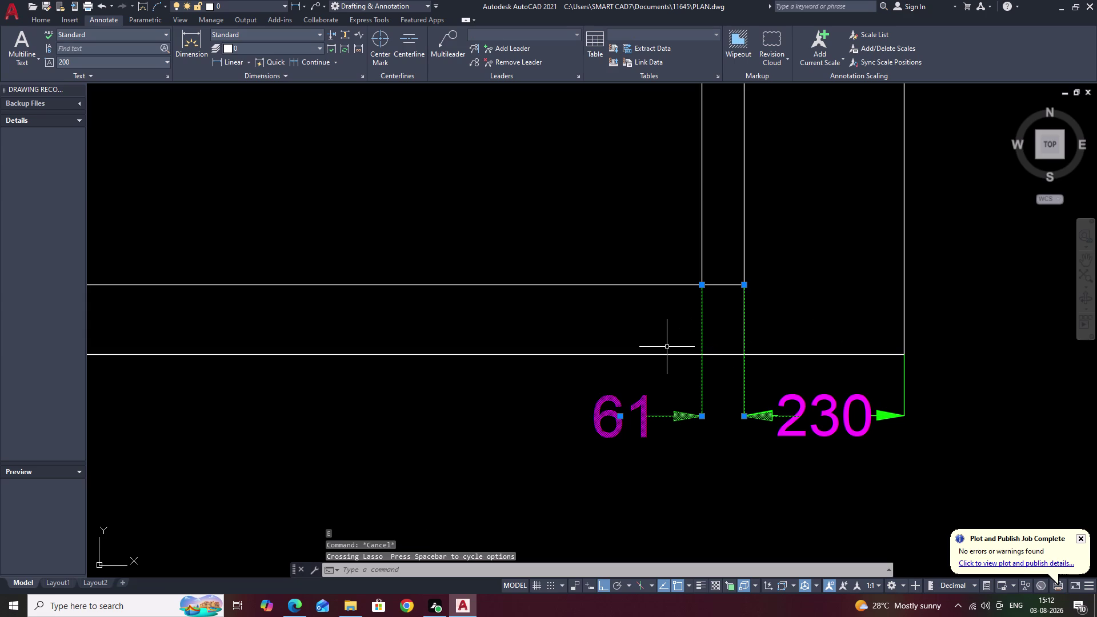
text(E)
key(space)
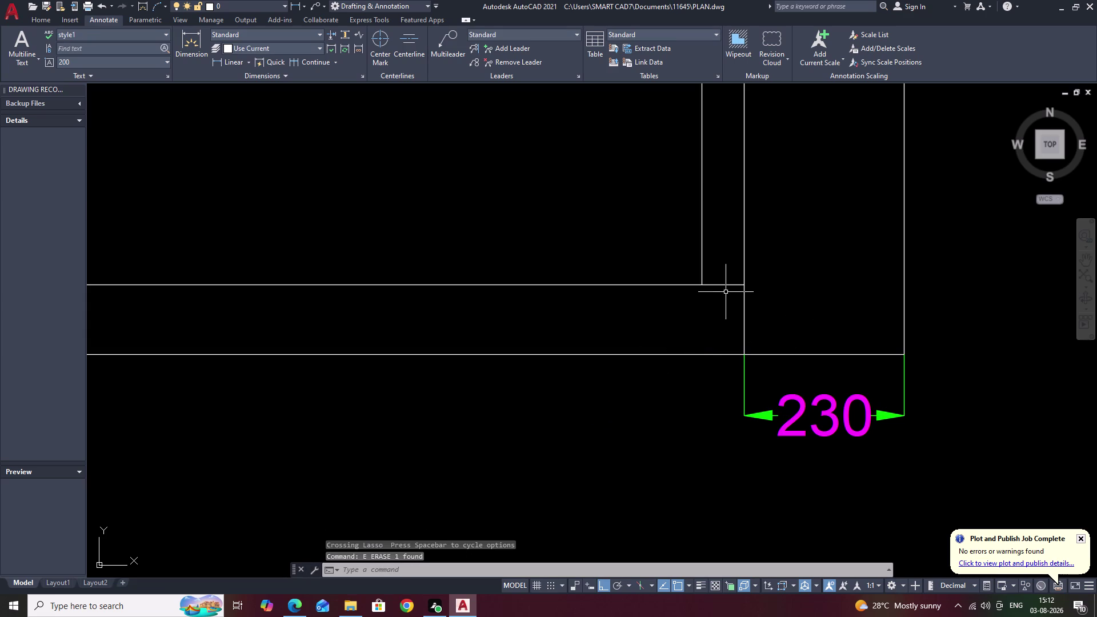
Extend the inner right vertical line down to the base line.
text(EX)
key(space)
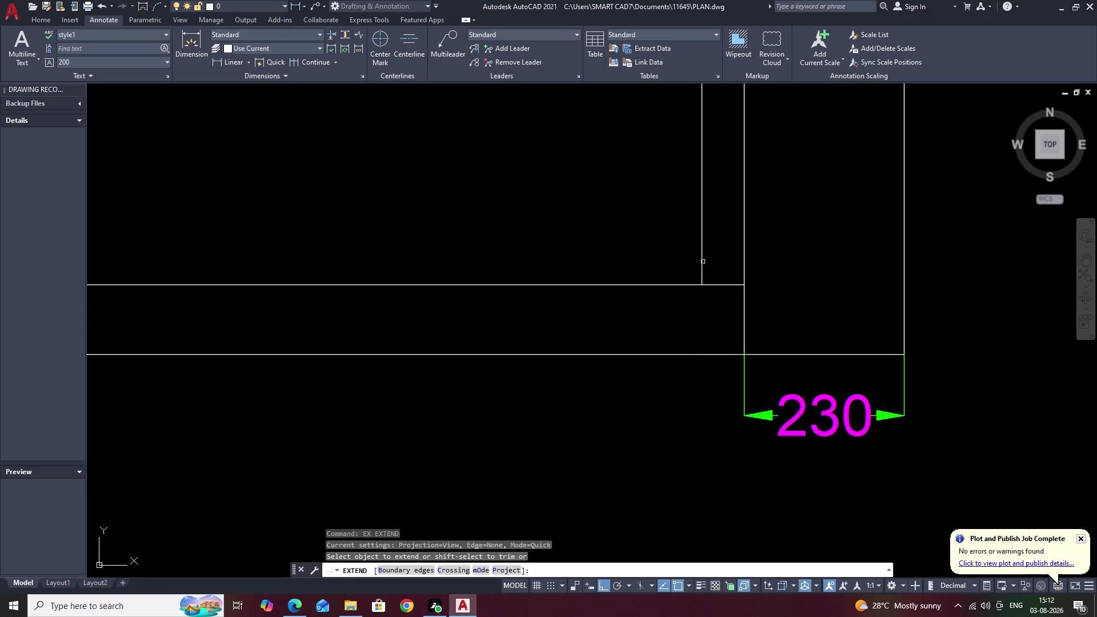
click(702, 265)
key(Escape)
Re-add the 61 dimension between the two right-hand lines beside 230.
text(D)
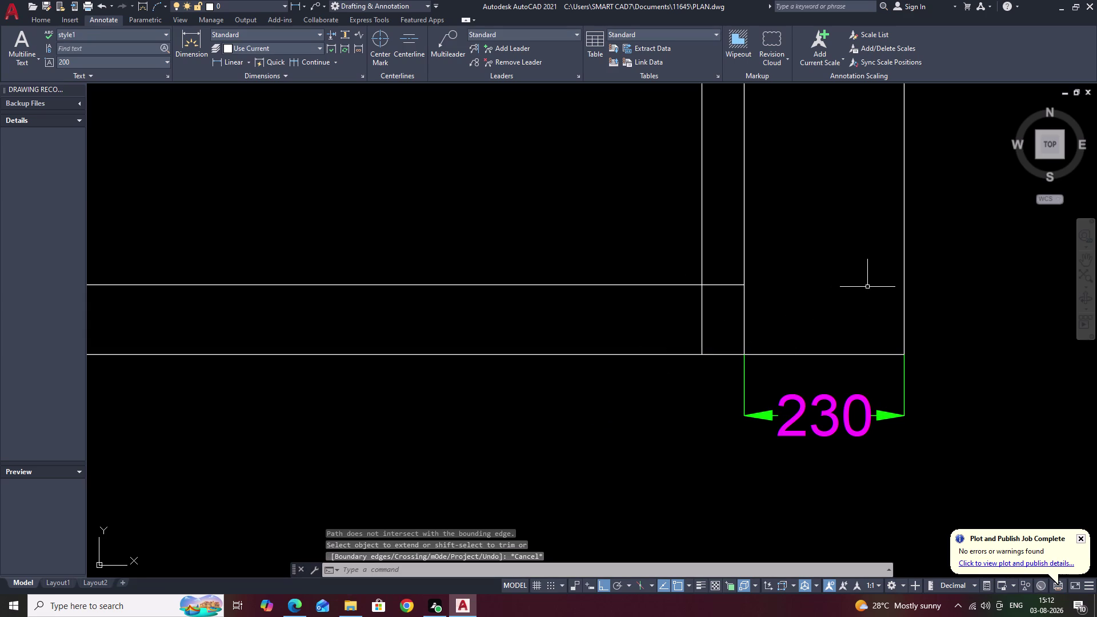
text(LI)
key(space)
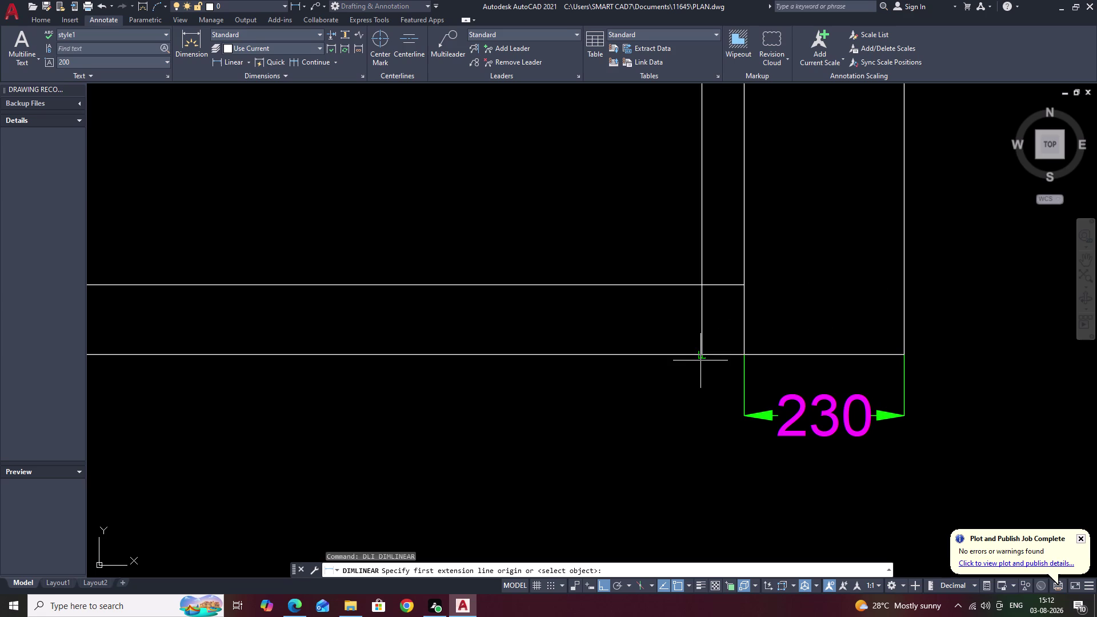
click(700, 358)
click(745, 357)
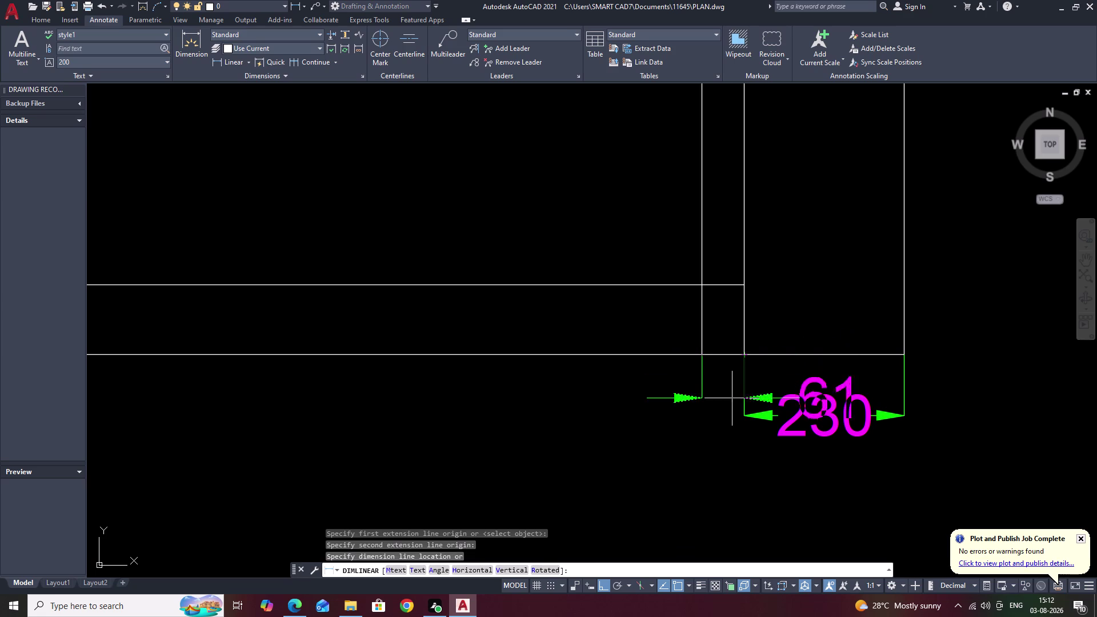
key(Escape)
key(space)
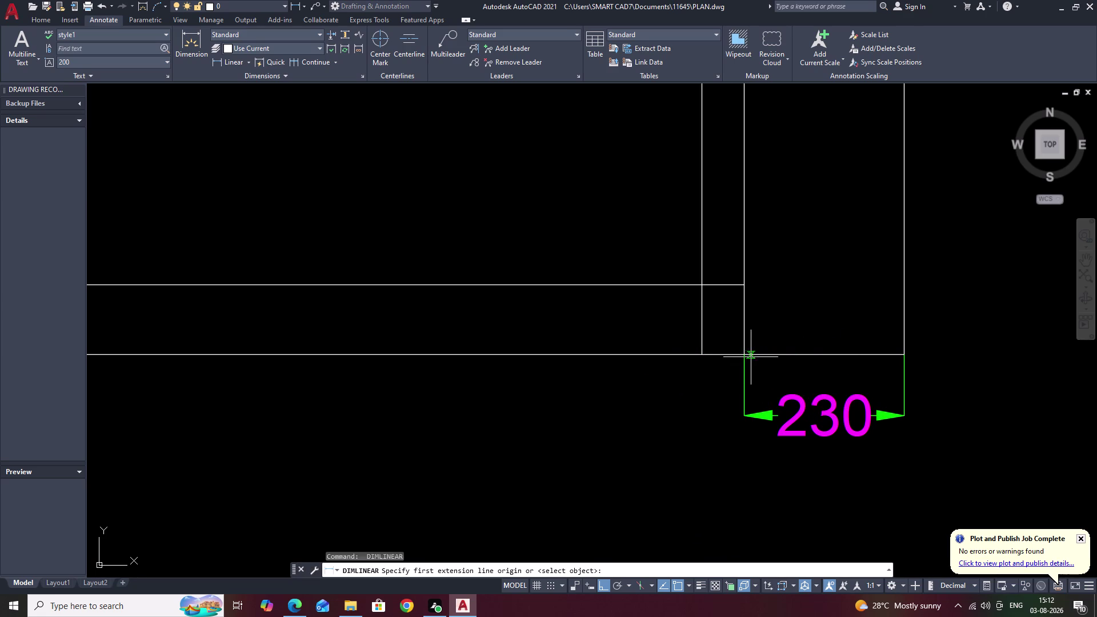
click(746, 355)
click(702, 352)
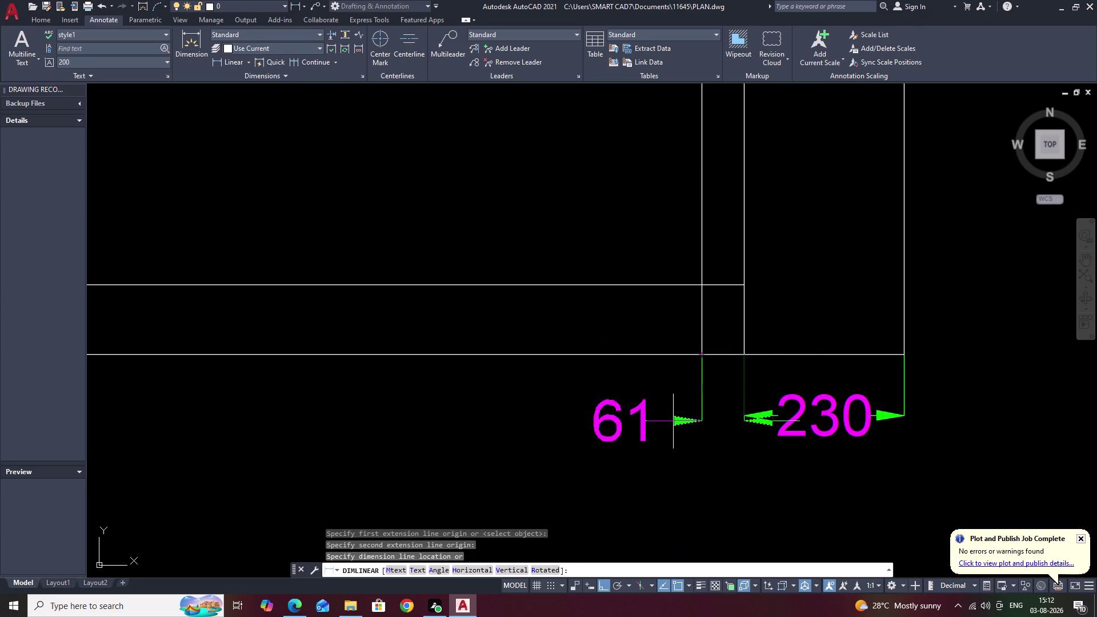
click(674, 417)
key(Escape)
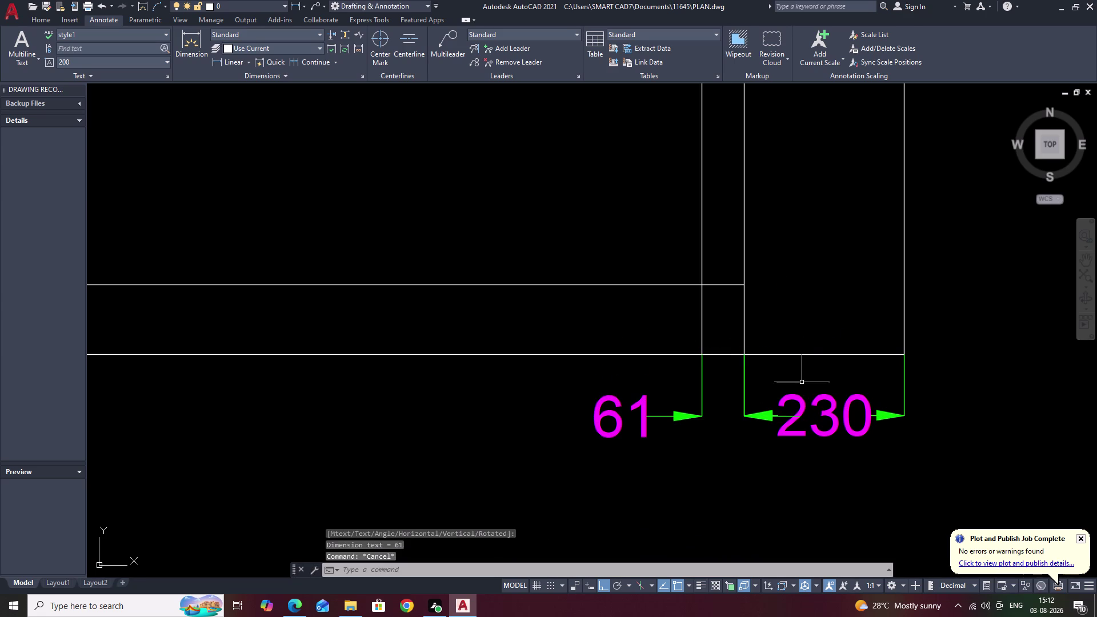
text(TR)
key(space)
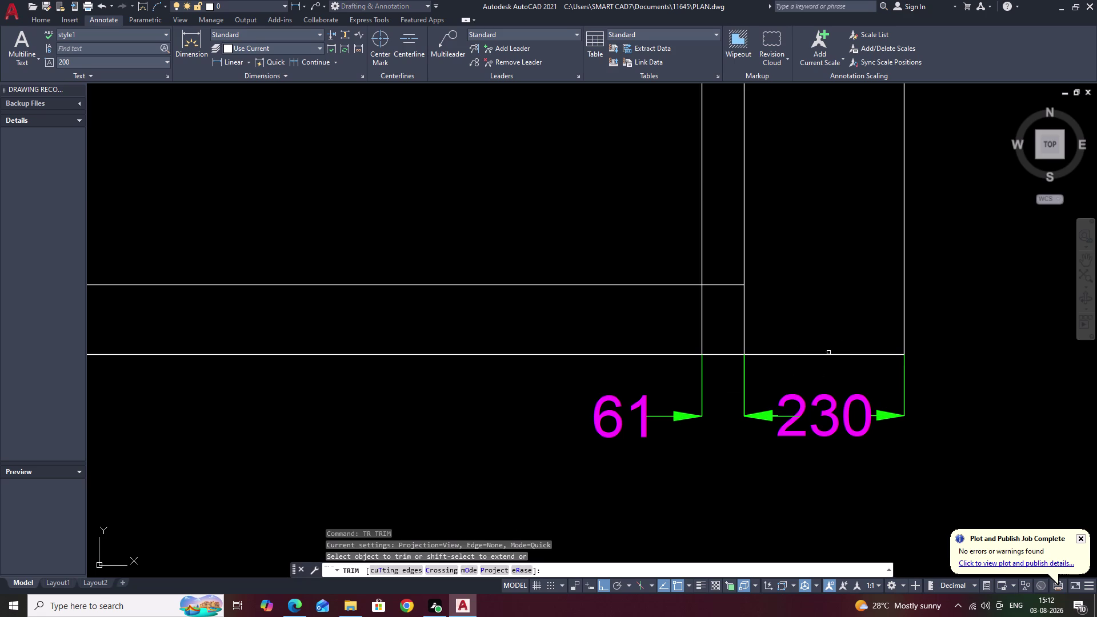
Fence-trim the leftover line pieces and zoom out to the full elevation.
drag(783, 317, 649, 323)
scroll(down, 3)
scroll(down, 3)
middle_drag(939, 340, 949, 418)
middle_drag(959, 322, 956, 363)
middle_drag(895, 358, 1026, 341)
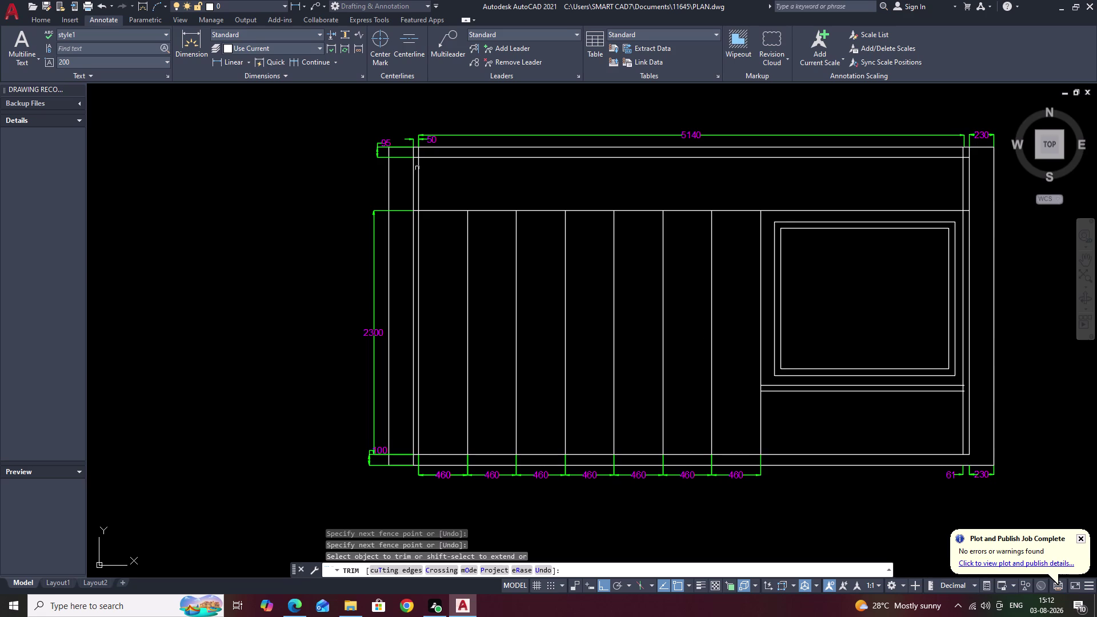
scroll(up, 3)
scroll(down, 3)
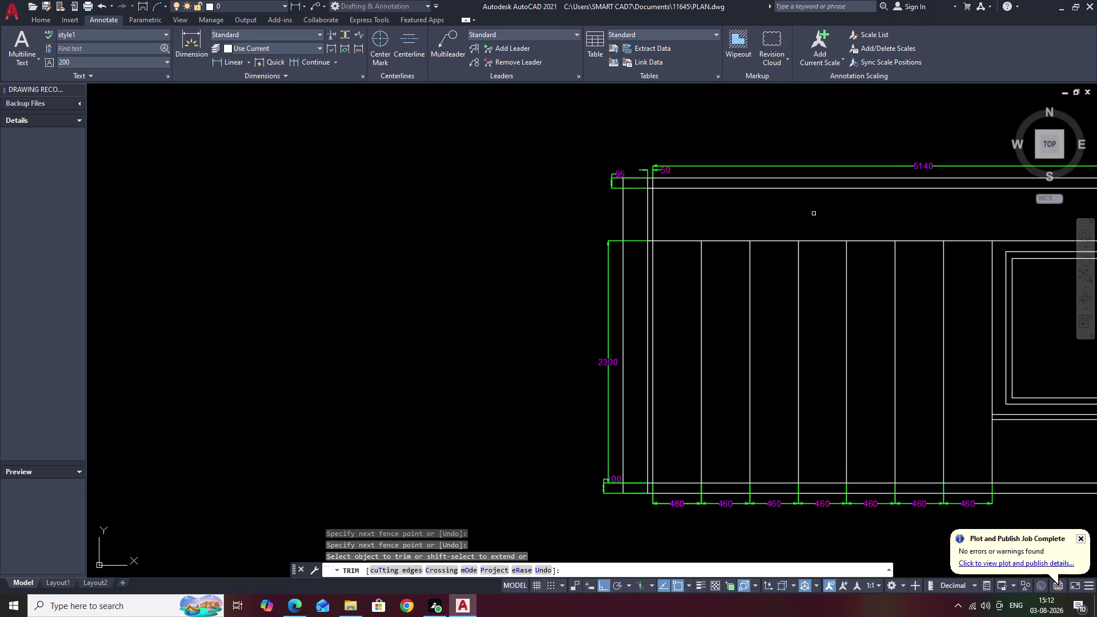
middle_drag(814, 214, 552, 217)
key(Escape)
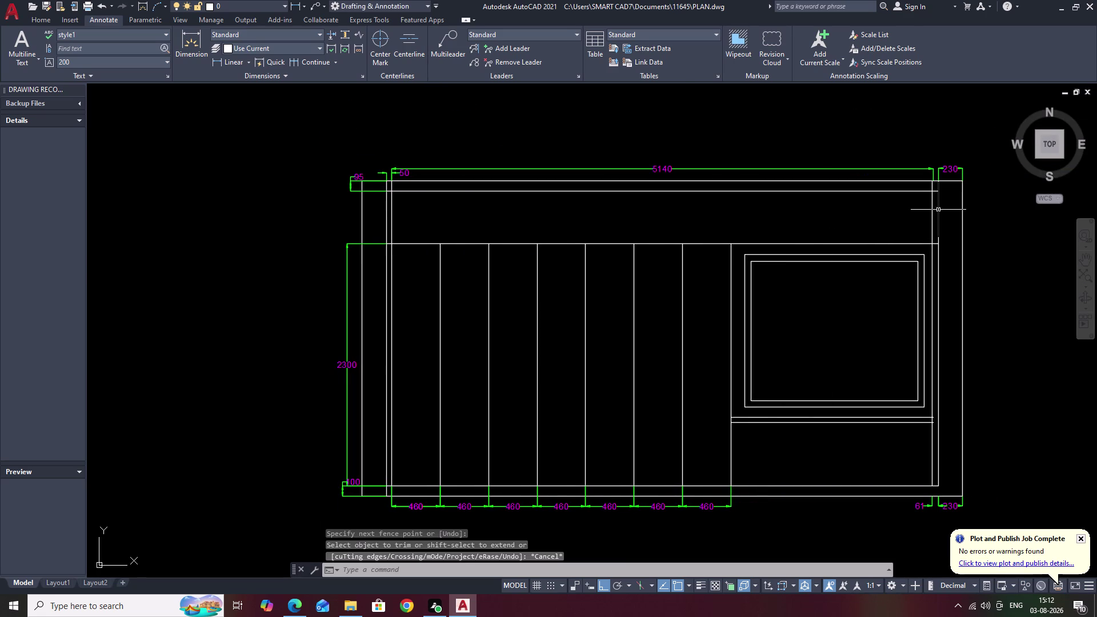
Pick the left and right piers for hatching, then undo the last pick and cancel.
text(H)
key(space)
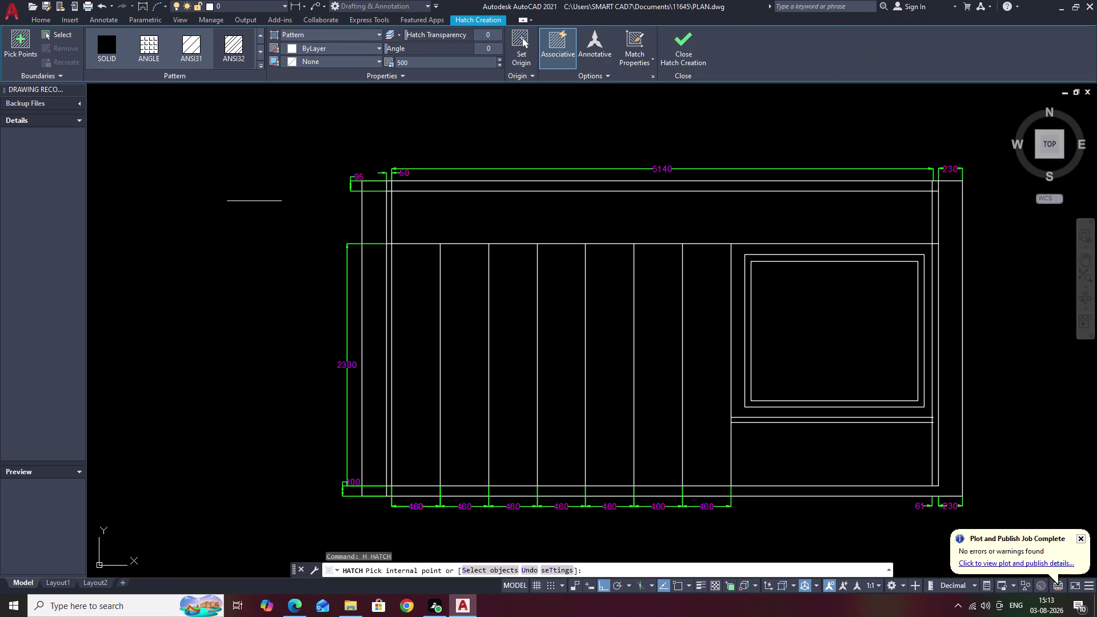
click(238, 45)
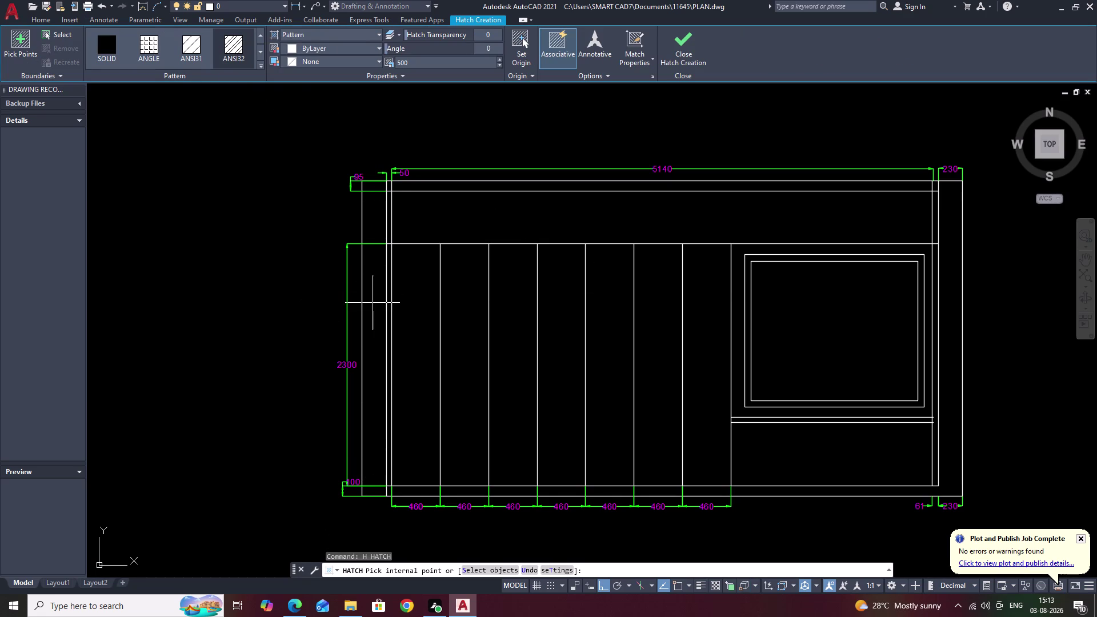
click(371, 305)
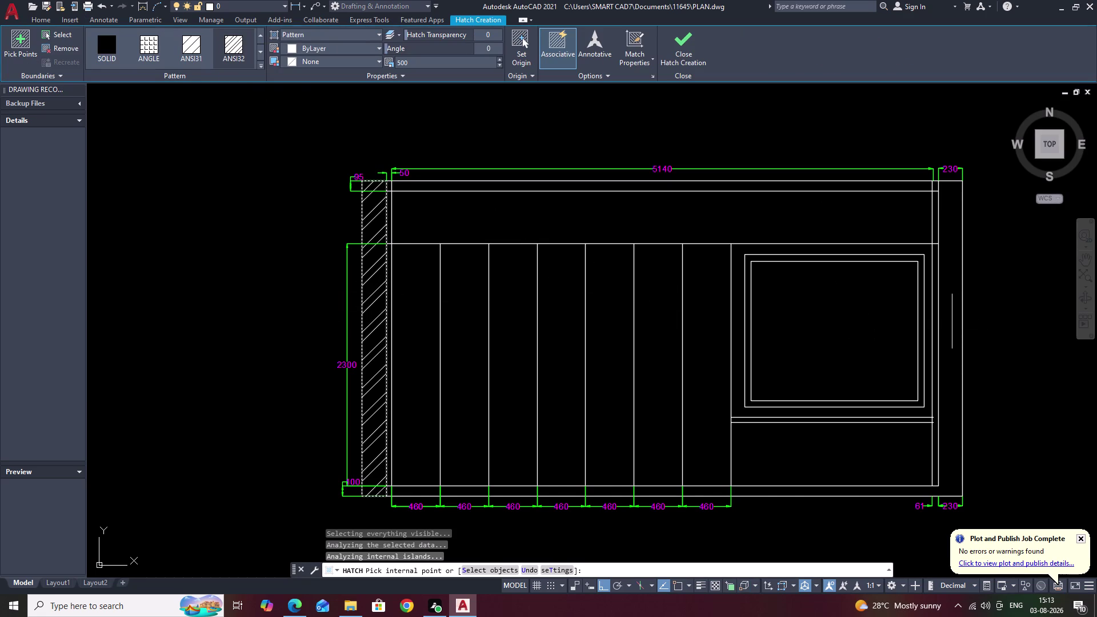
click(949, 323)
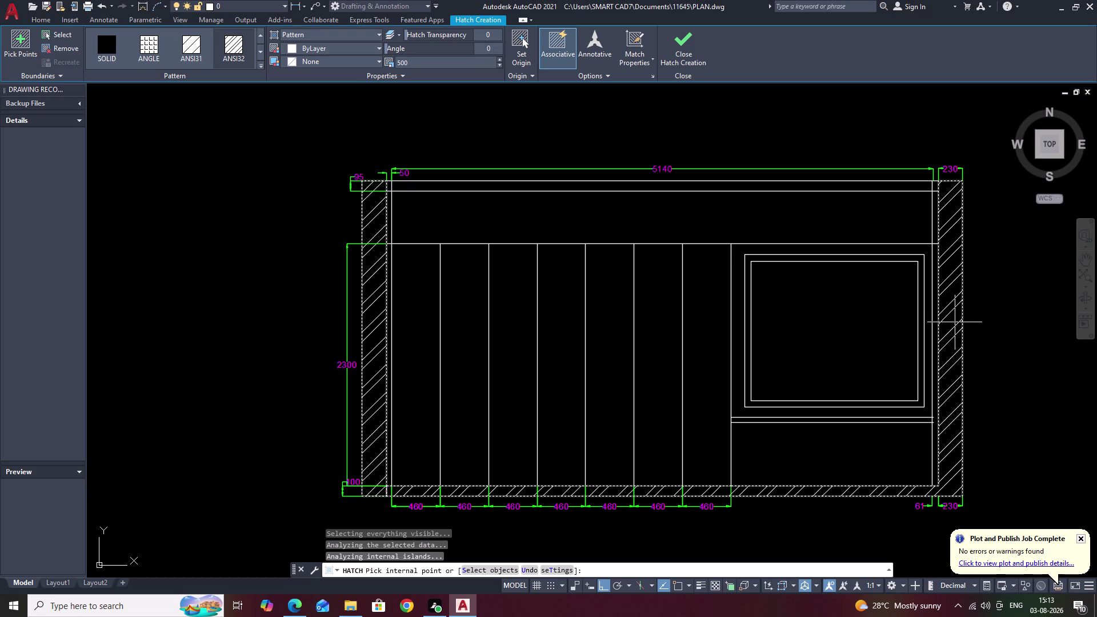
key(ctrl+z)
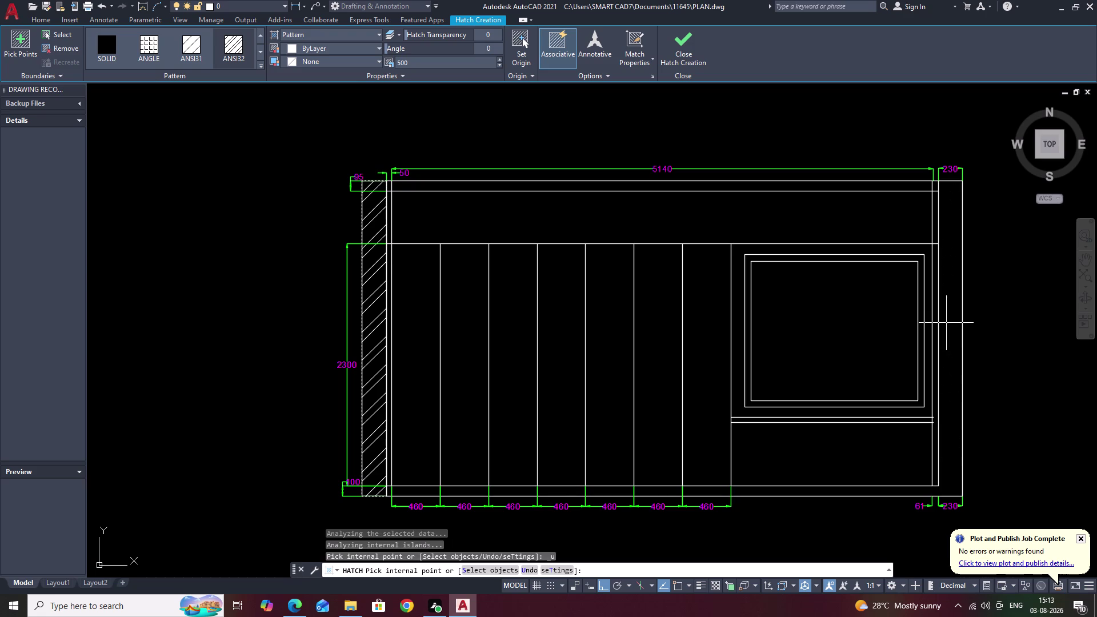
key(Escape)
View the cabinet's lower right corner and base, briefly running and cancelling EXTEND.
middle_drag(1015, 442, 966, 360)
scroll(up, 3)
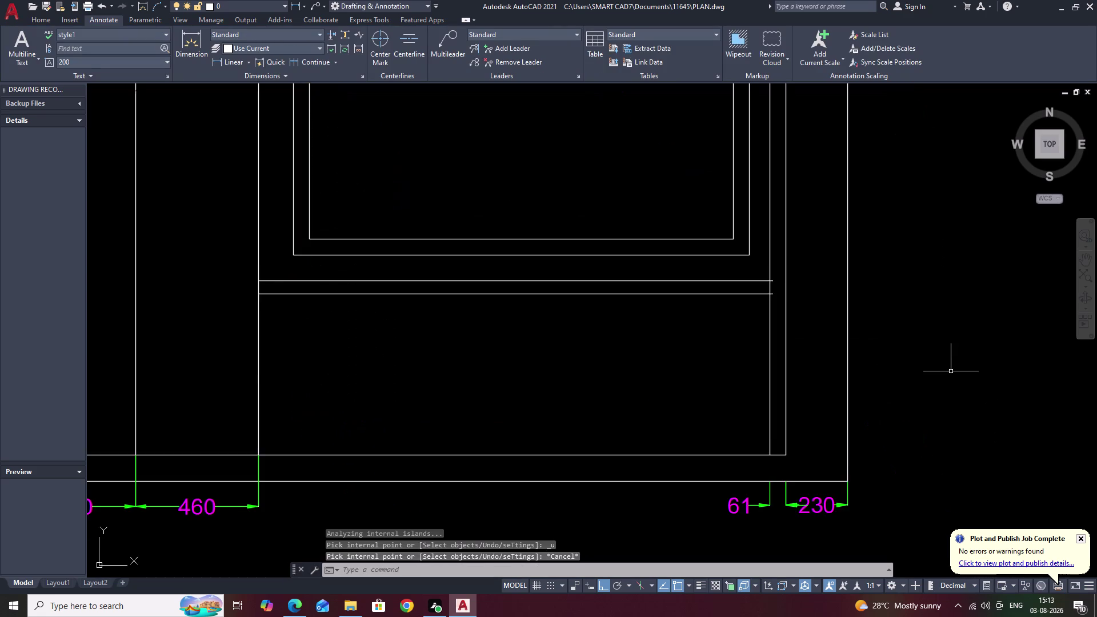
middle_drag(915, 405, 913, 318)
text(EX)
key(space)
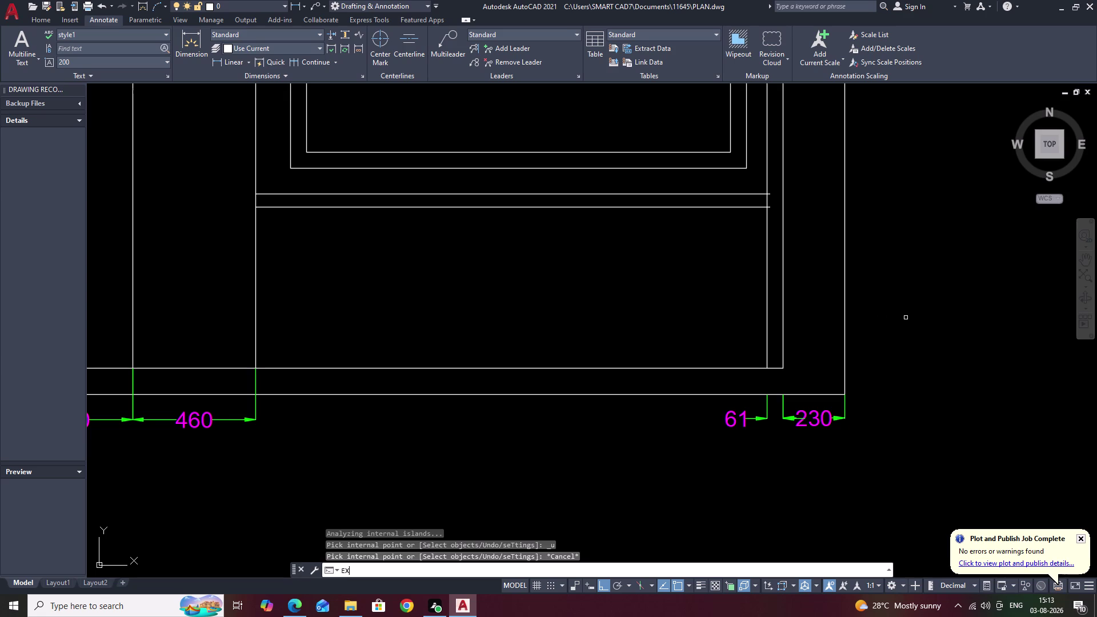
click(783, 341)
key(Escape)
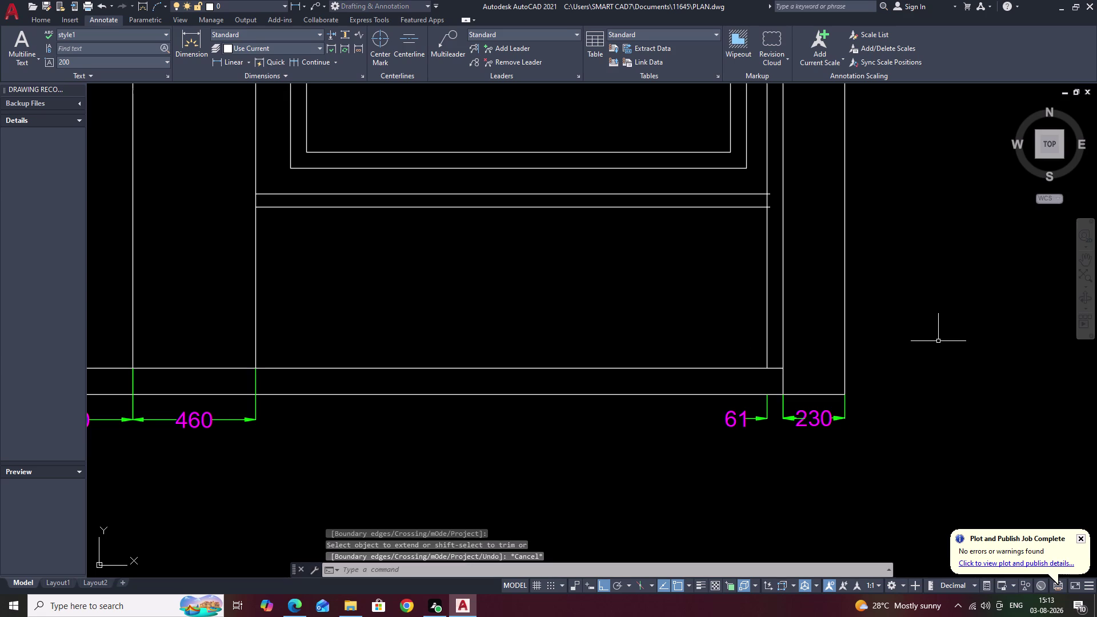
Hatch the right side pier with the ANSI diagonal line pattern.
text(H)
key(space)
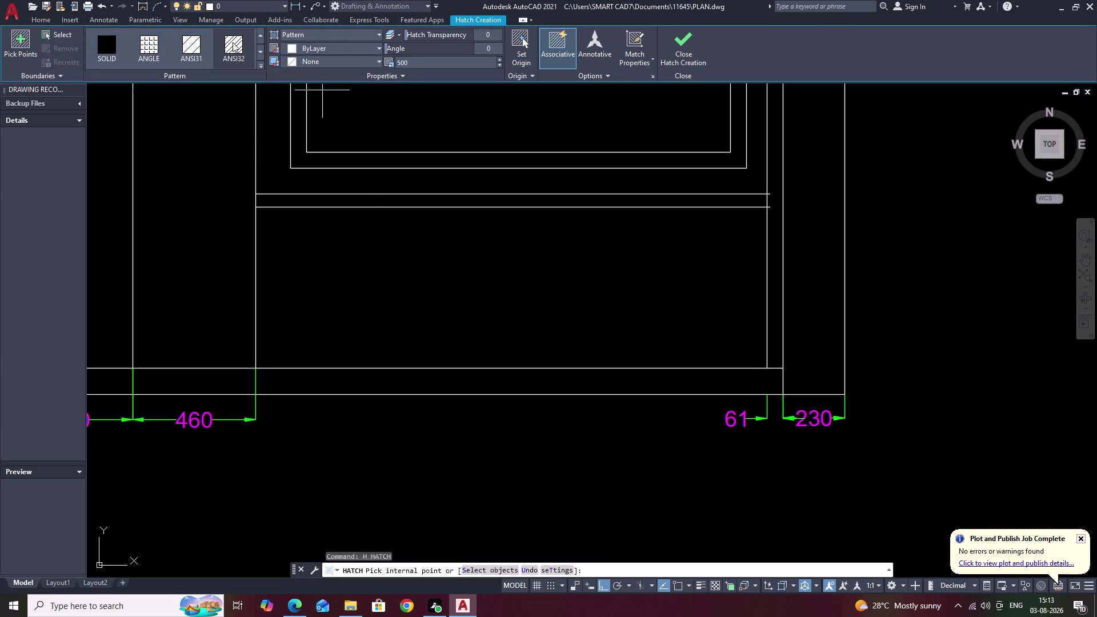
click(232, 42)
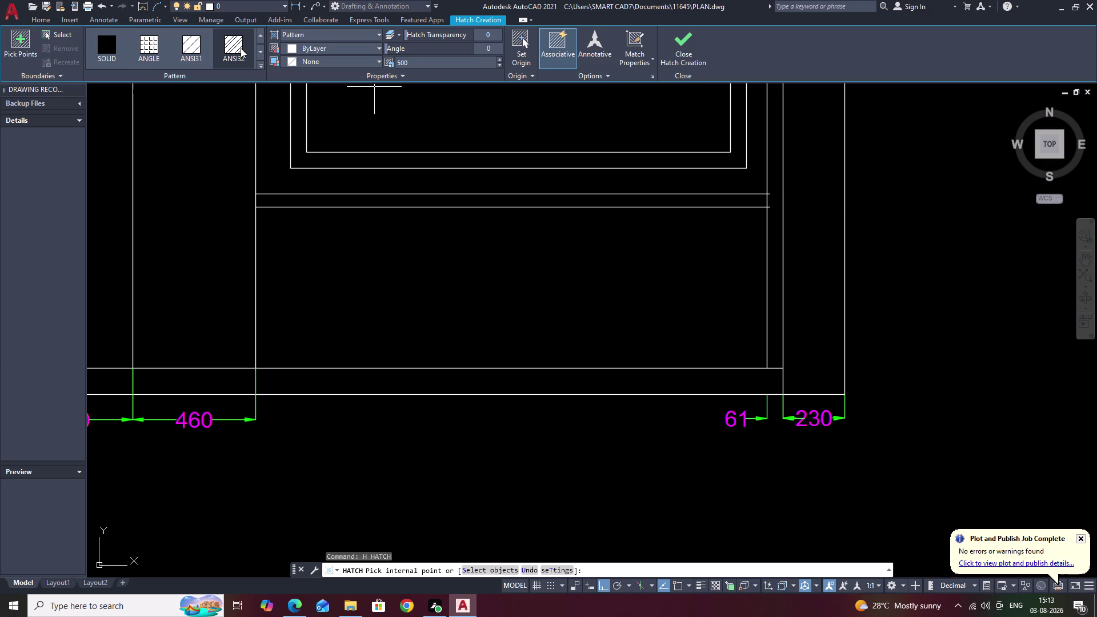
click(241, 48)
click(825, 211)
scroll(down, 3)
scroll(down, 3)
middle_drag(880, 207, 892, 301)
key(Escape)
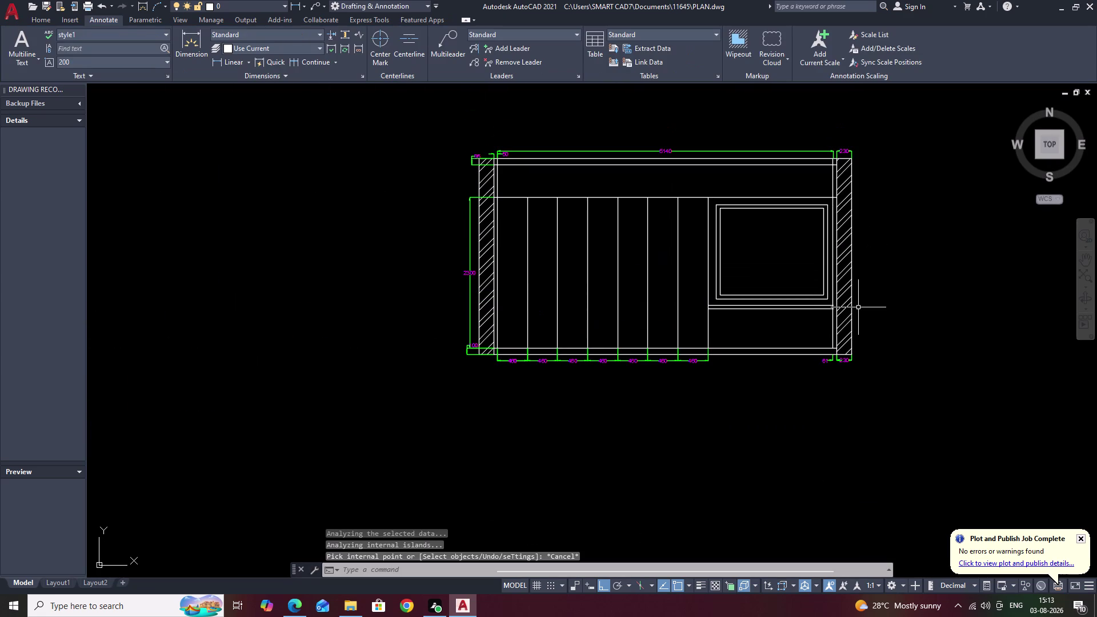
Fence-trim the line overruns crossing into the right pier.
text(TR)
key(space)
scroll(up, 3)
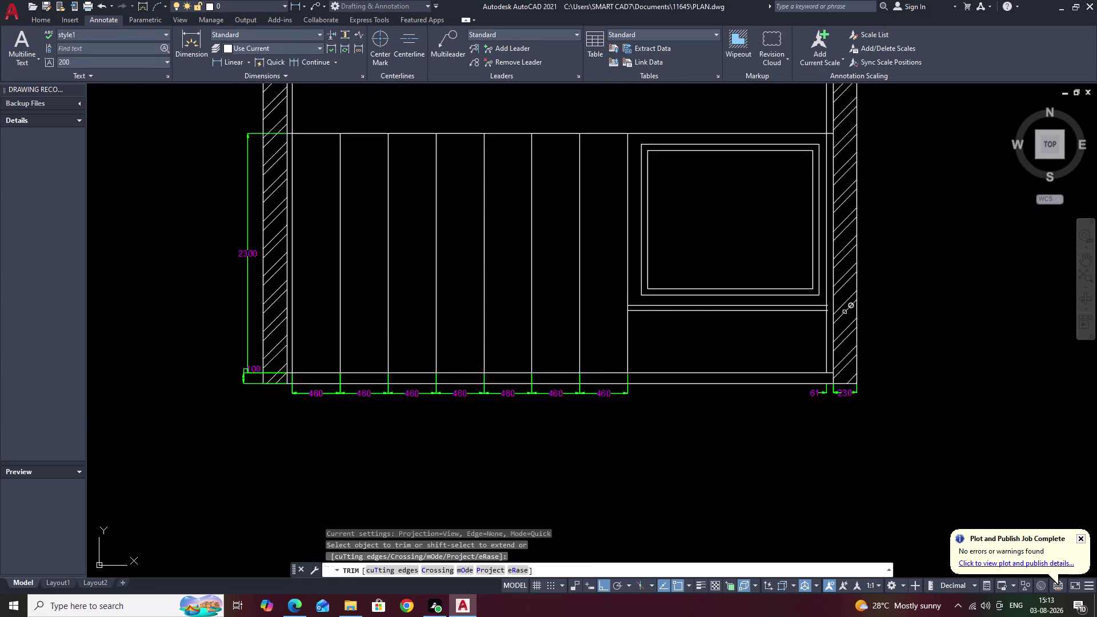
scroll(up, 3)
scroll(up, 3)
drag(844, 291, 848, 323)
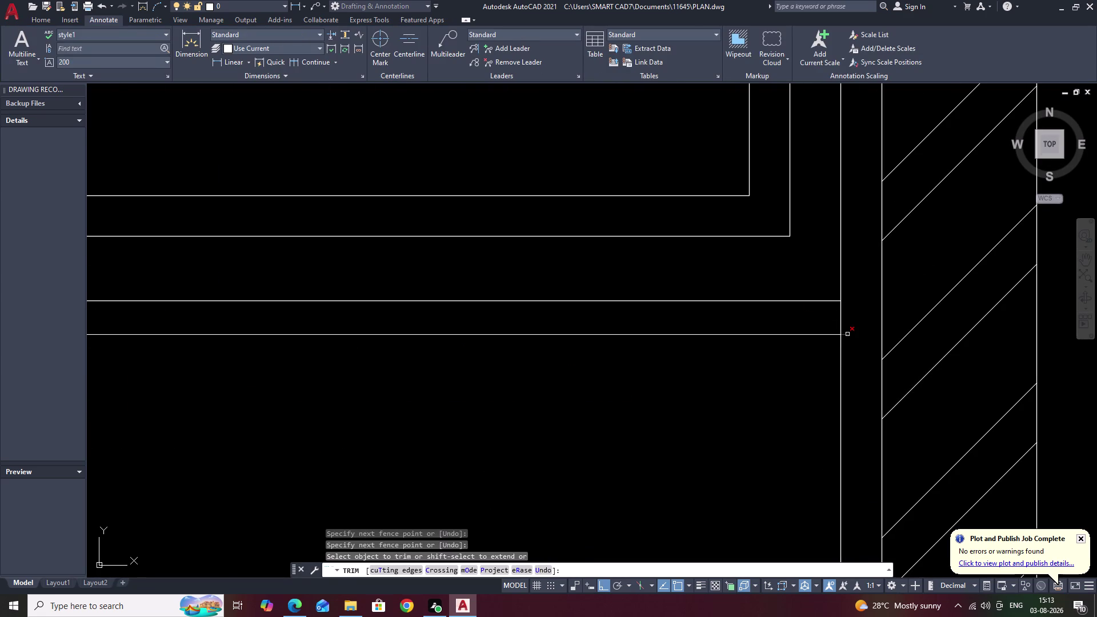
drag(847, 328, 848, 344)
Pan across the cabinet base to the full elevation and end the trim.
scroll(down, 3)
middle_drag(1064, 327, 1034, 383)
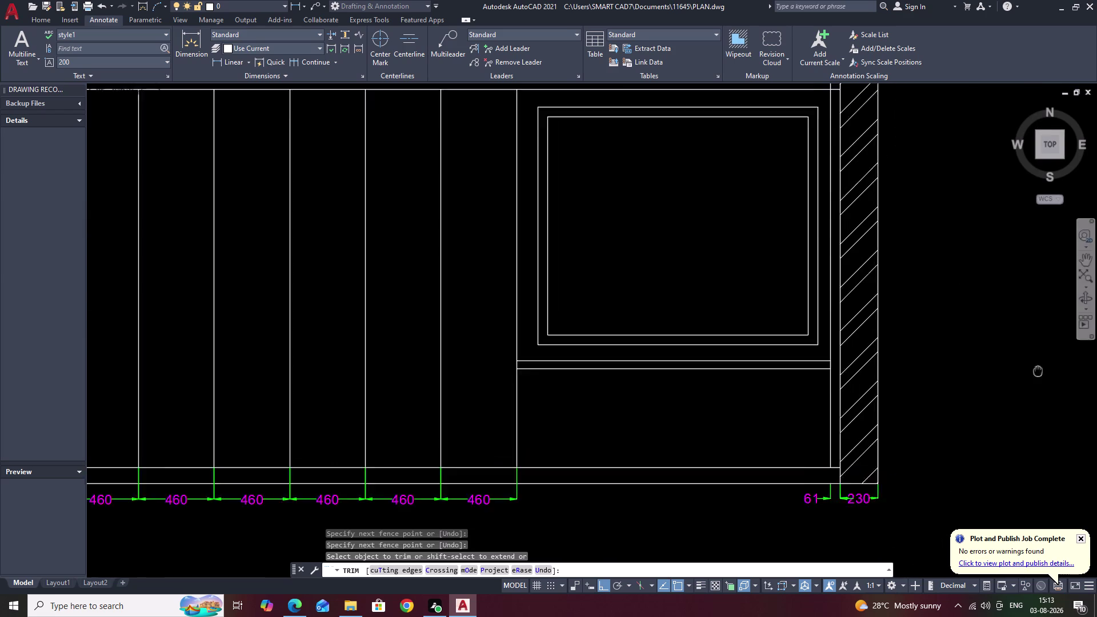
middle_drag(1033, 383, 1033, 384)
middle_drag(927, 319, 1052, 353)
scroll(down, 3)
middle_drag(1024, 326, 909, 343)
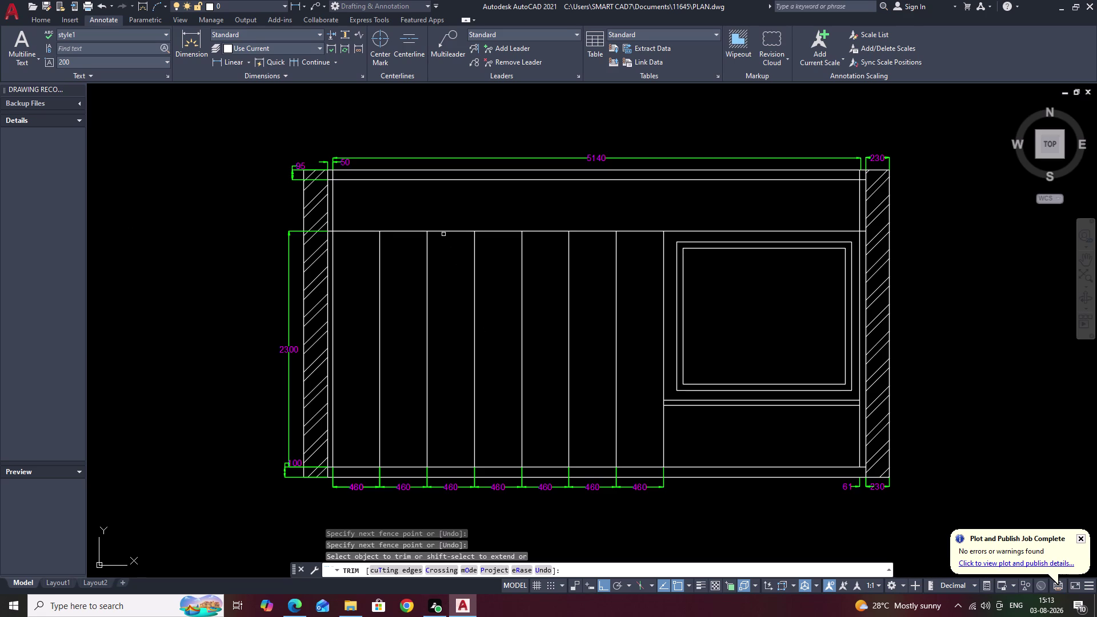
text(EX)
key(space)
key(Escape)
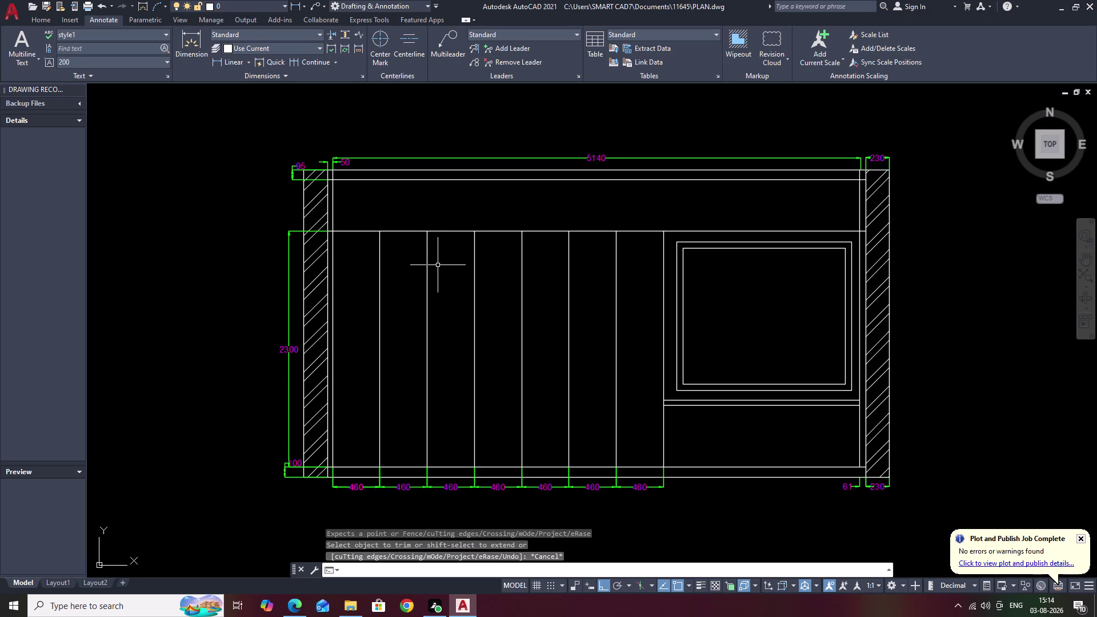
Extend the second, fourth and sixth shutter dividers up to the top rail.
text(EX)
key(space)
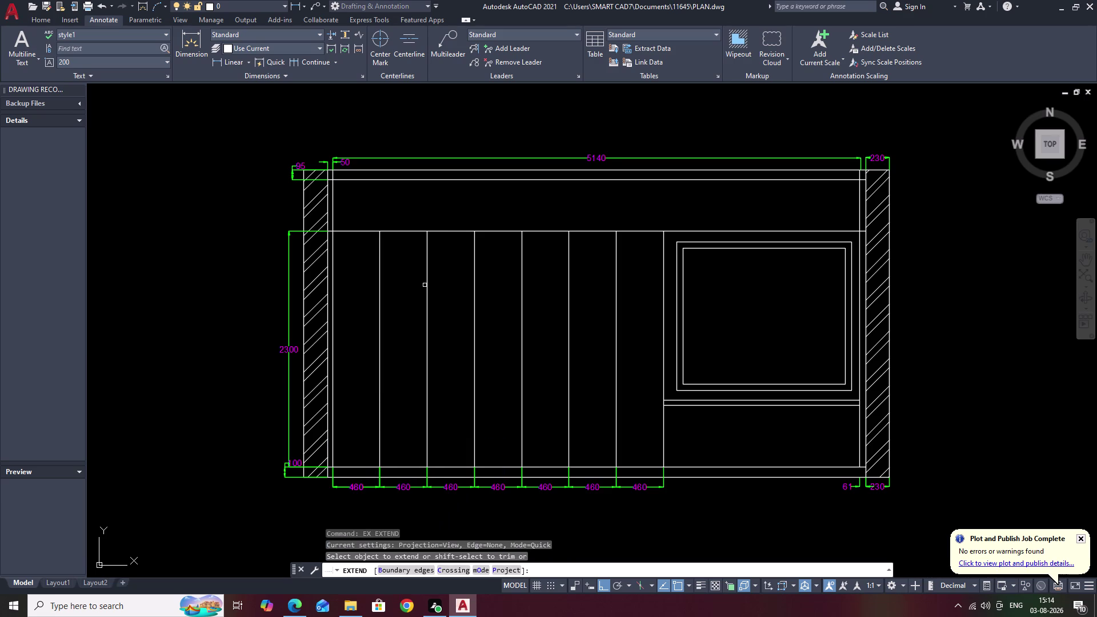
click(426, 279)
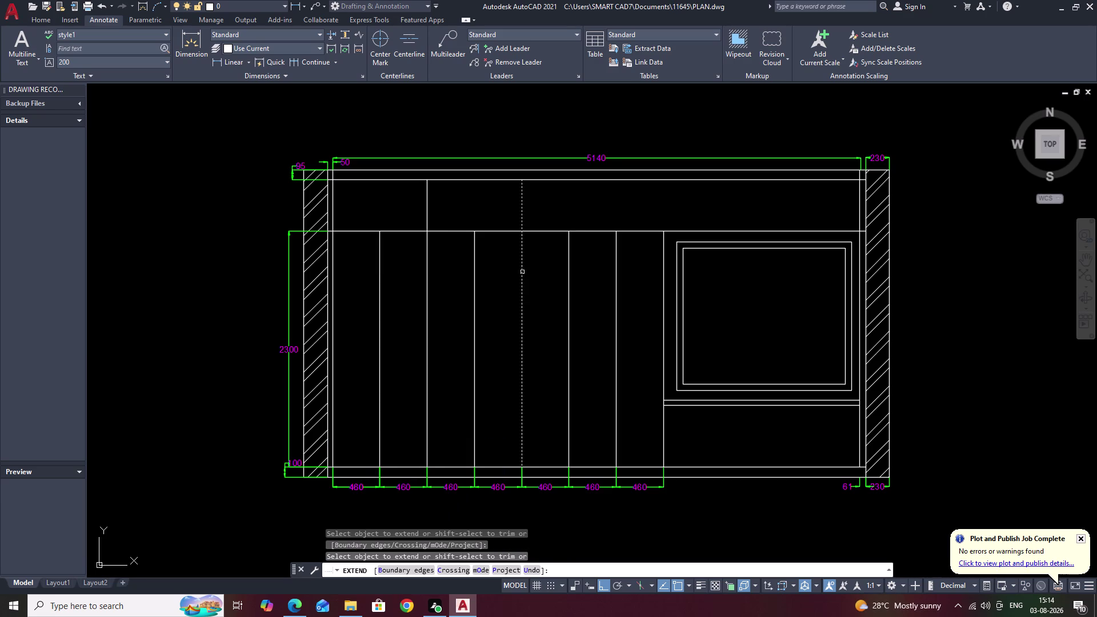
click(523, 272)
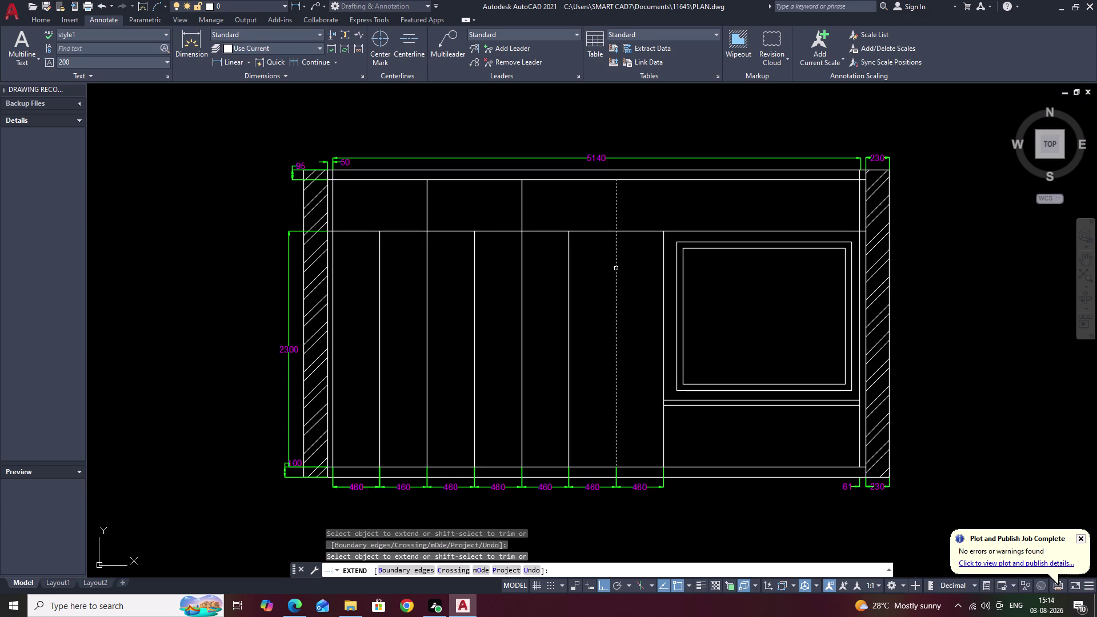
click(616, 269)
key(Escape)
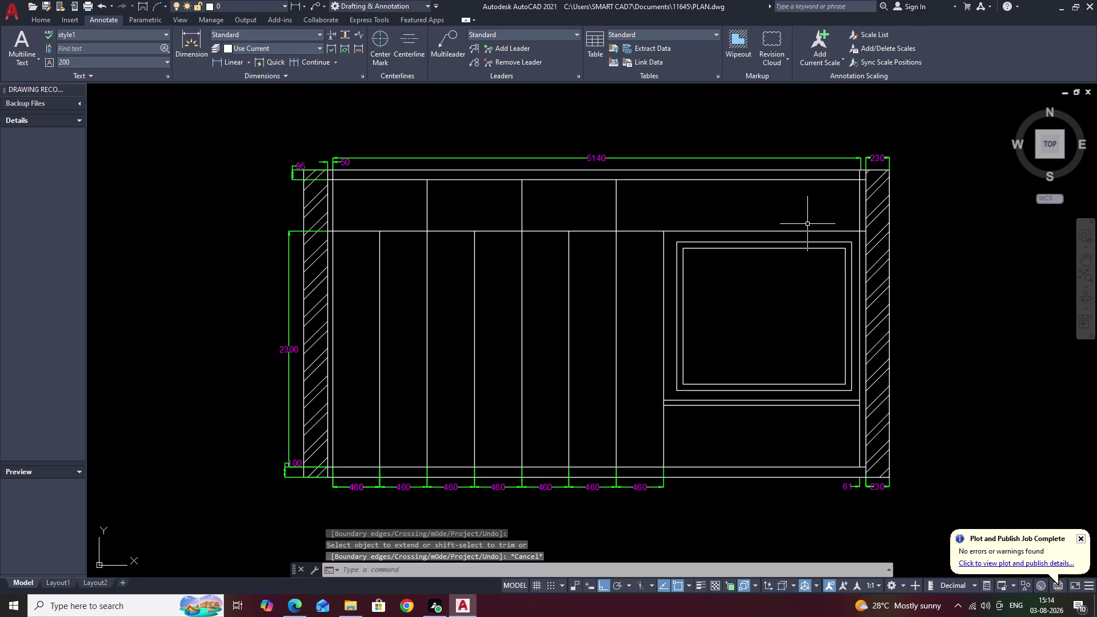
Start a line using the M2P midpoint-between-two-points snap.
text(LI)
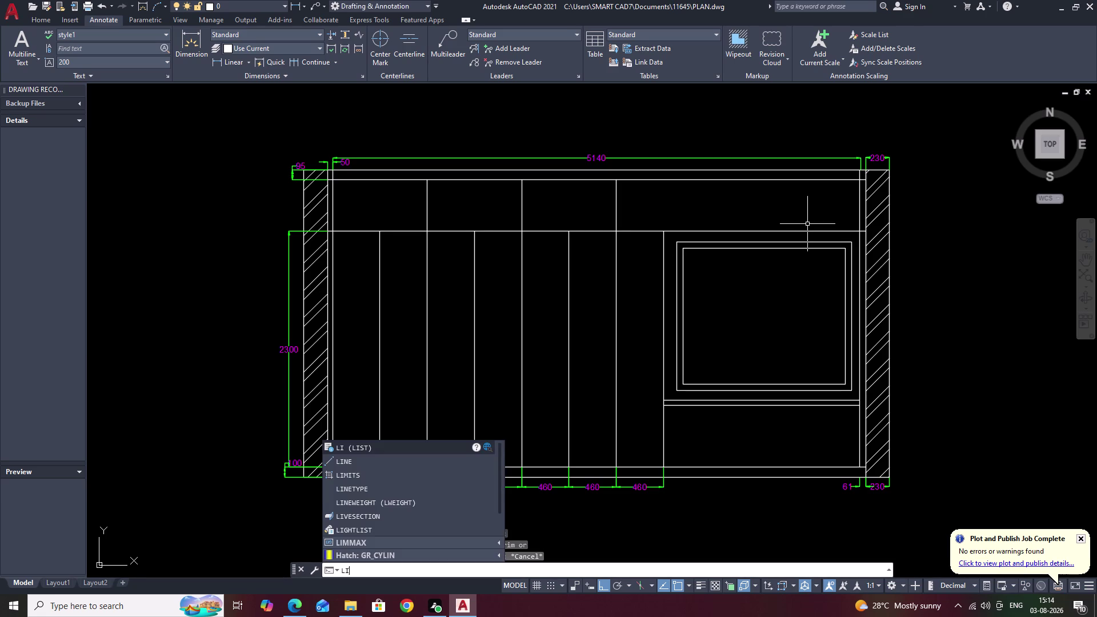
key(BackSpace)
key(space)
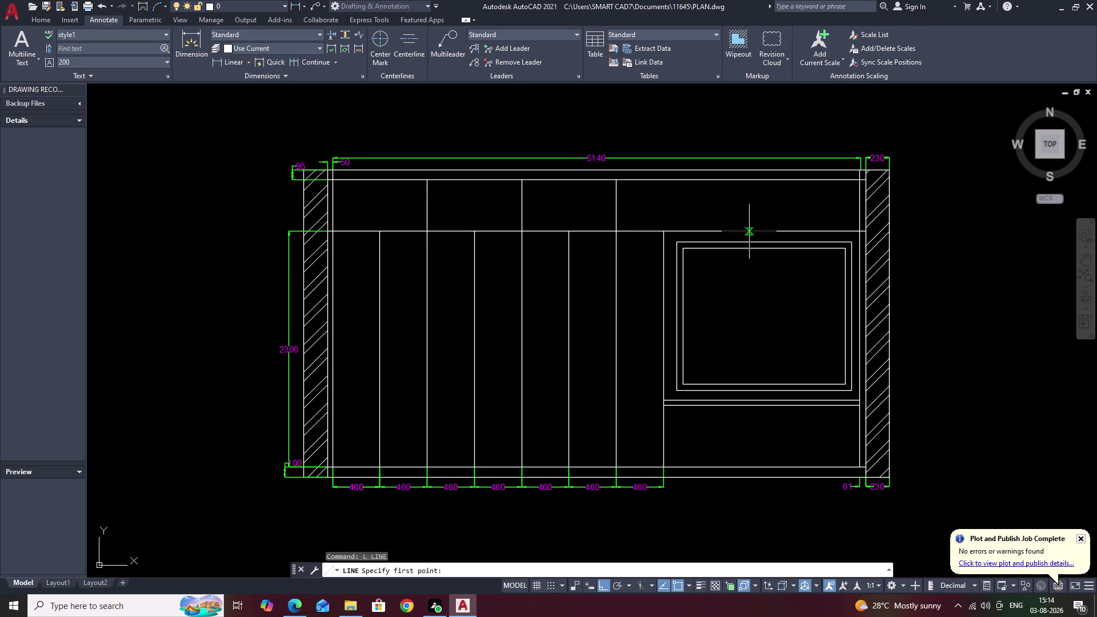
scroll(up, 3)
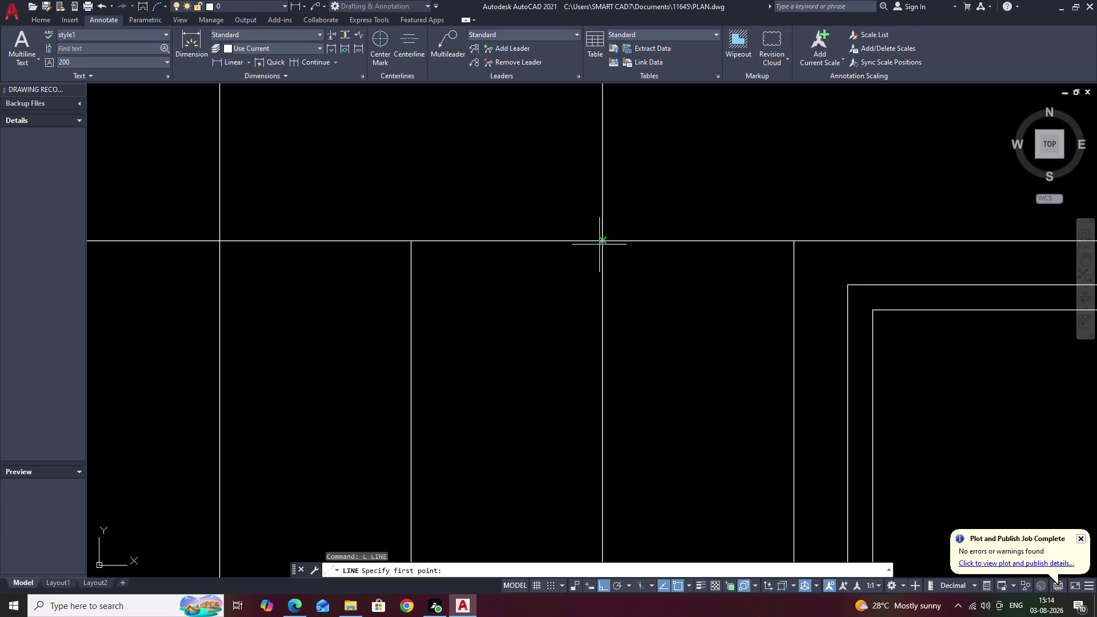
key(m)
text(2)
text(P)
key(space)
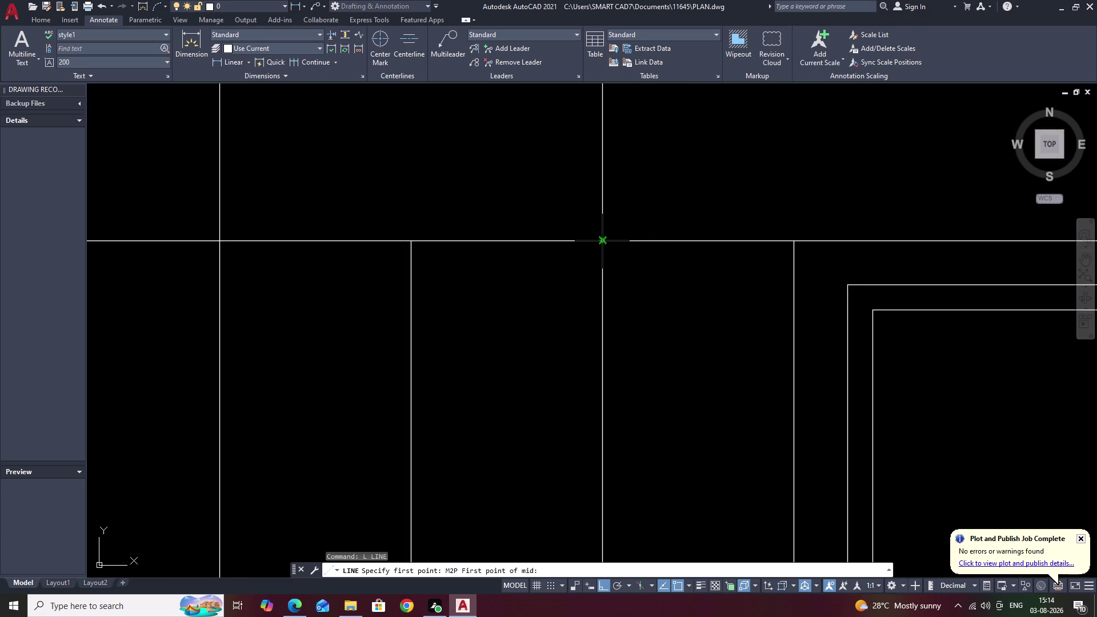
Draw the divider from midway between the last divider and right pier down to the rail.
click(598, 243)
scroll(down, 3)
middle_drag(919, 278, 642, 317)
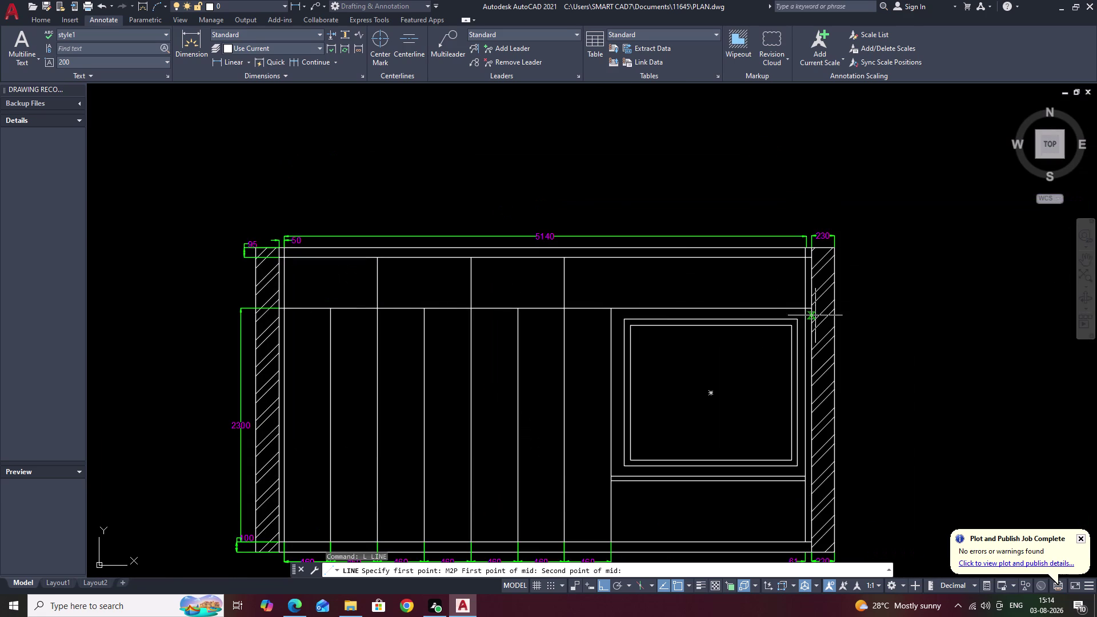
scroll(up, 3)
click(785, 302)
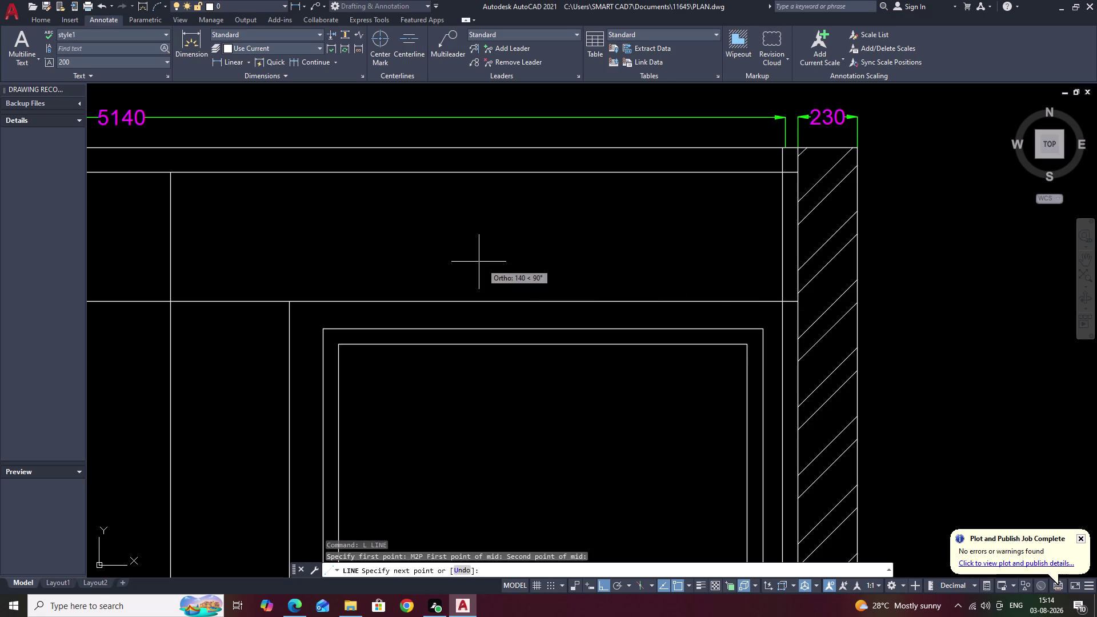
click(478, 172)
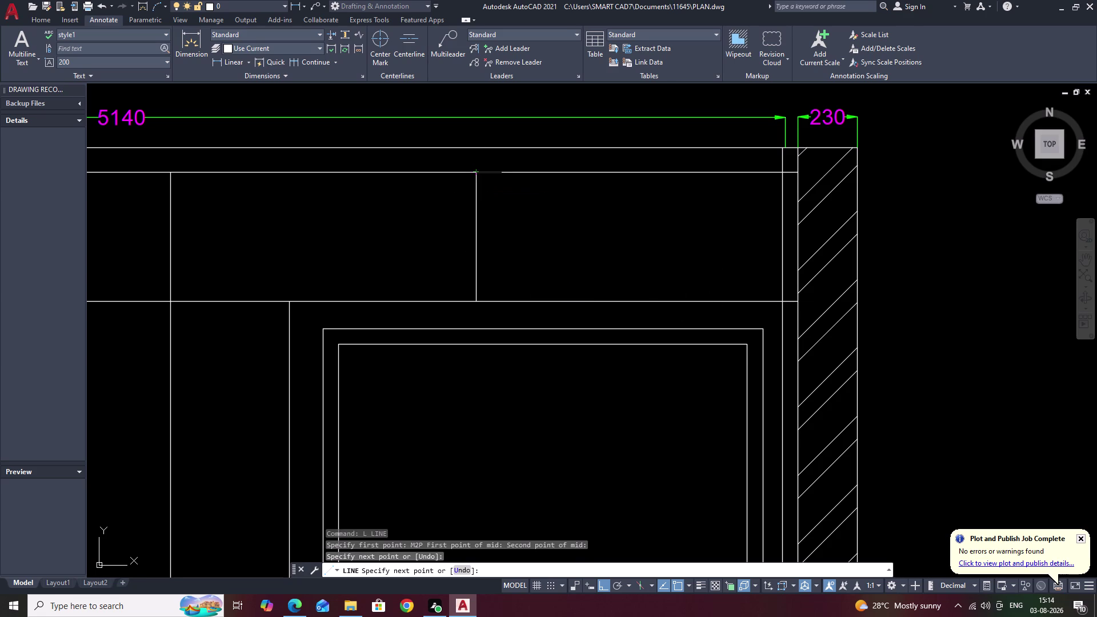
key(Escape)
scroll(down, 3)
middle_drag(607, 245, 694, 245)
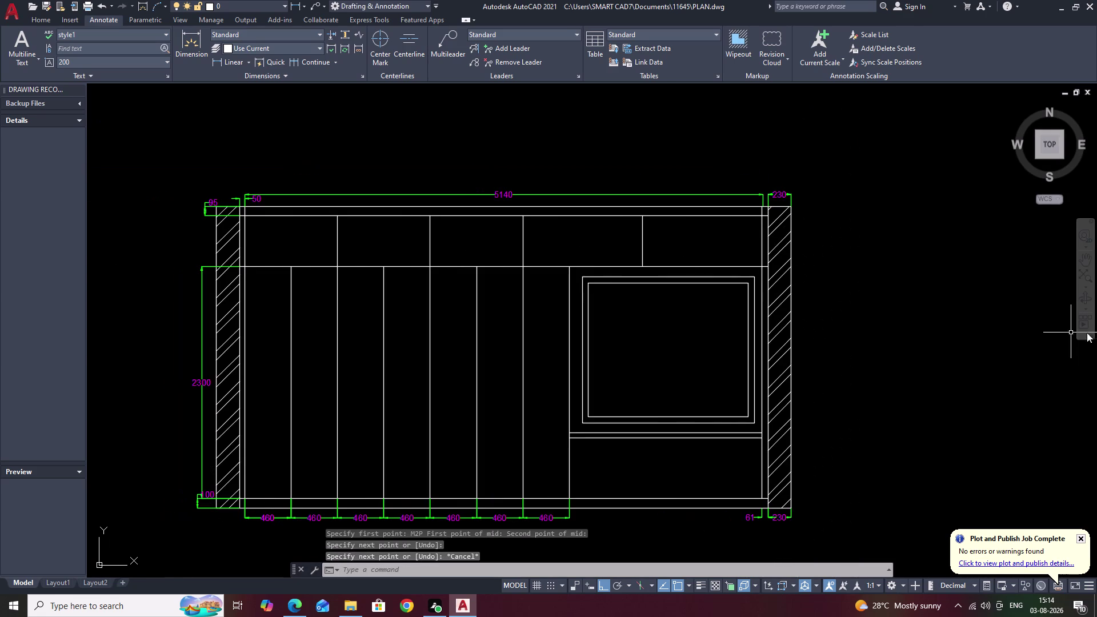
middle_drag(851, 288, 927, 297)
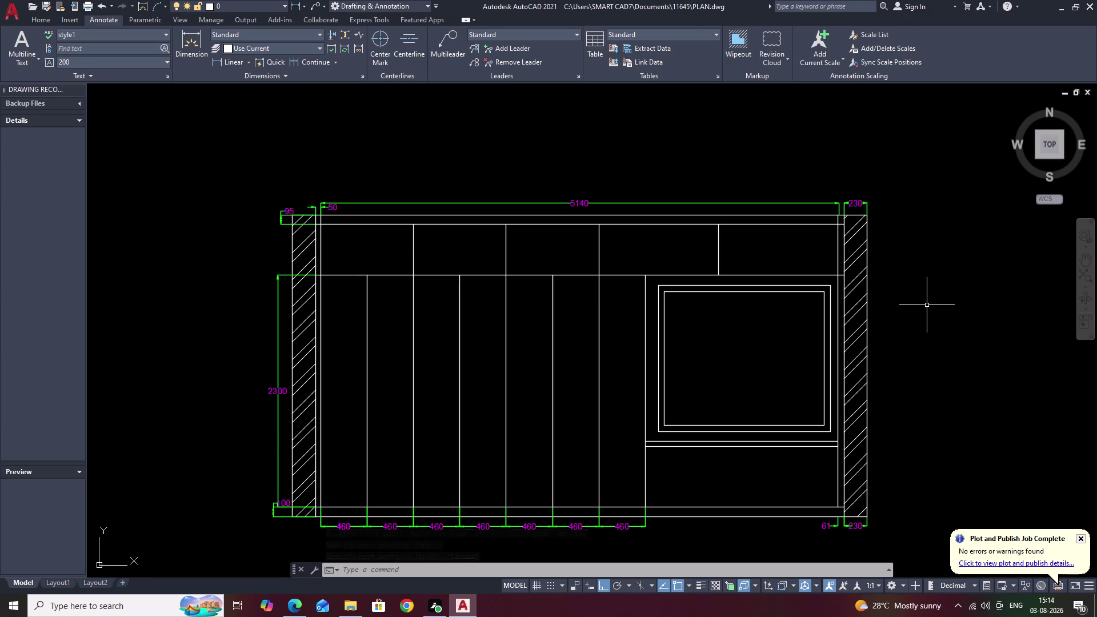
text(L)
key(space)
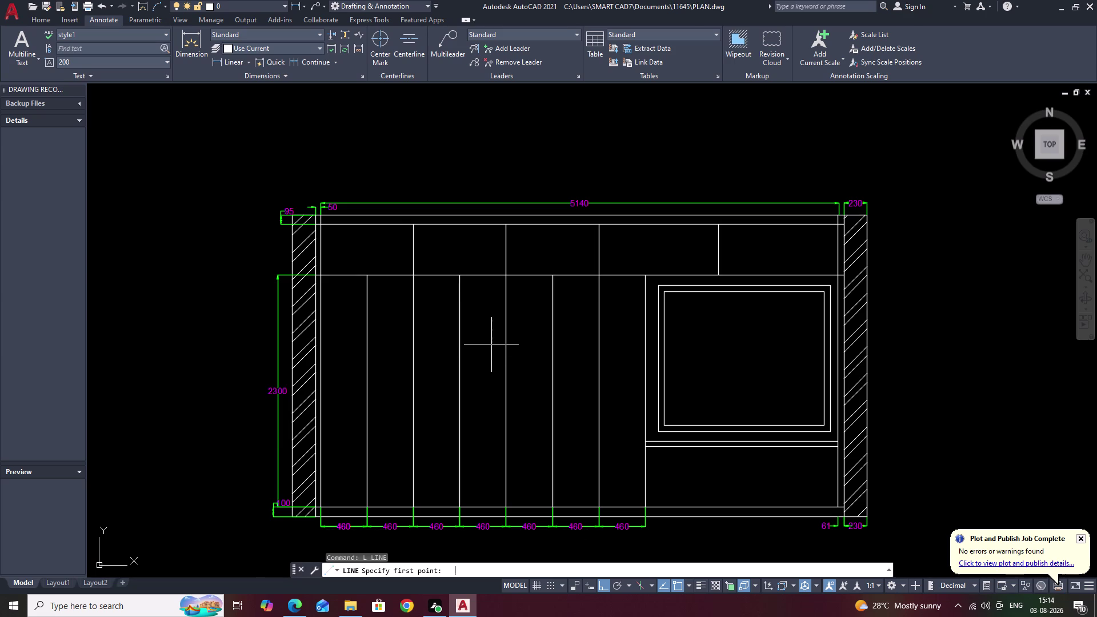
scroll(up, 3)
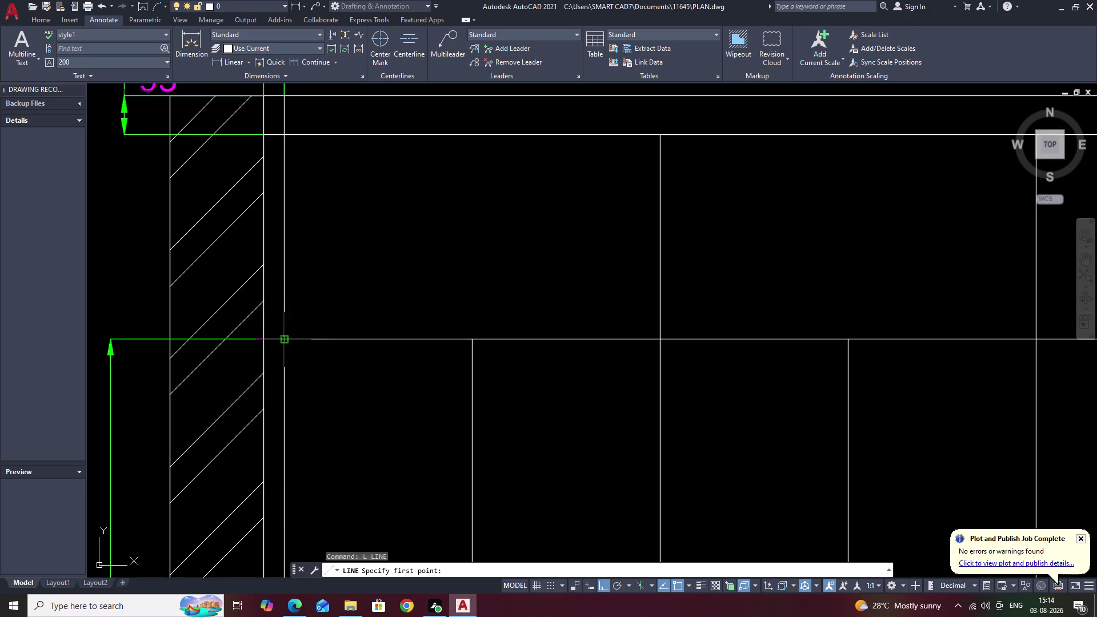
click(281, 339)
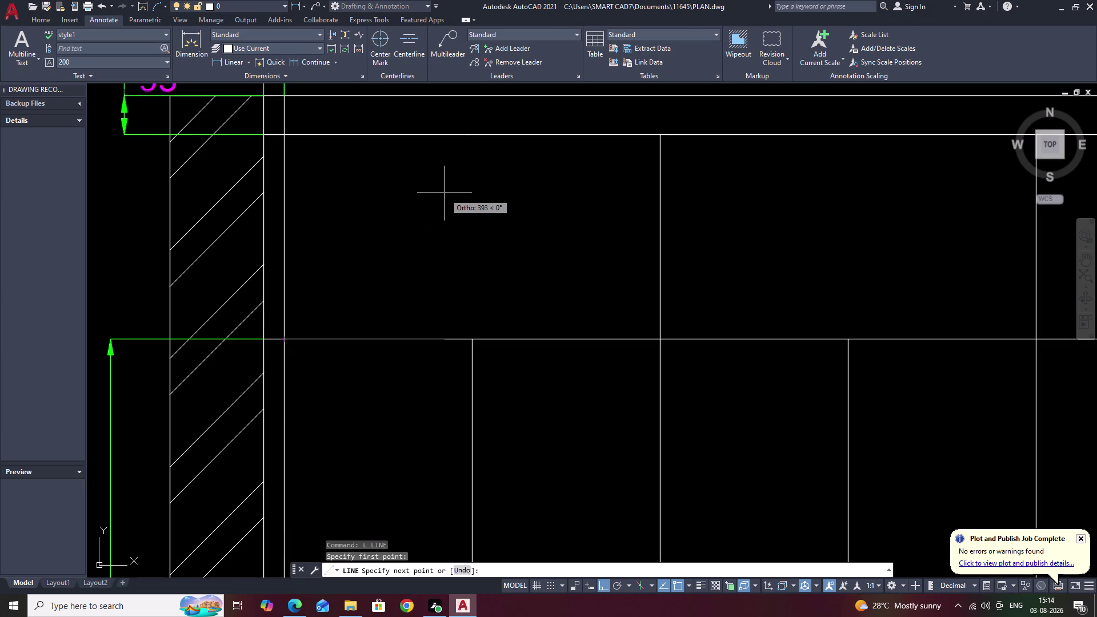
key(F8)
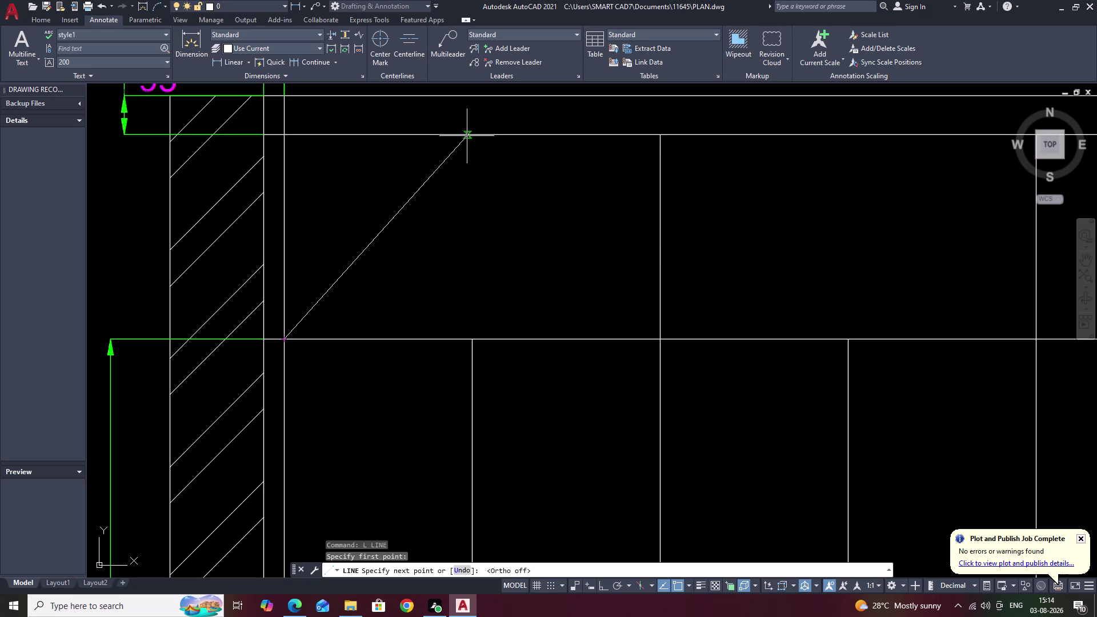
key(Escape)
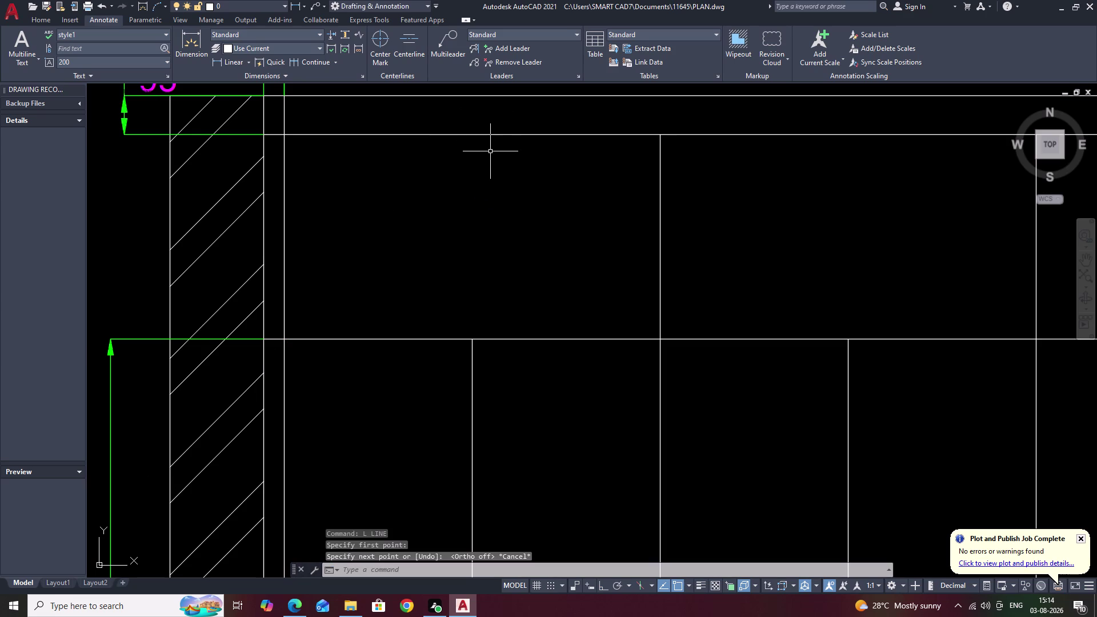
text(BE)
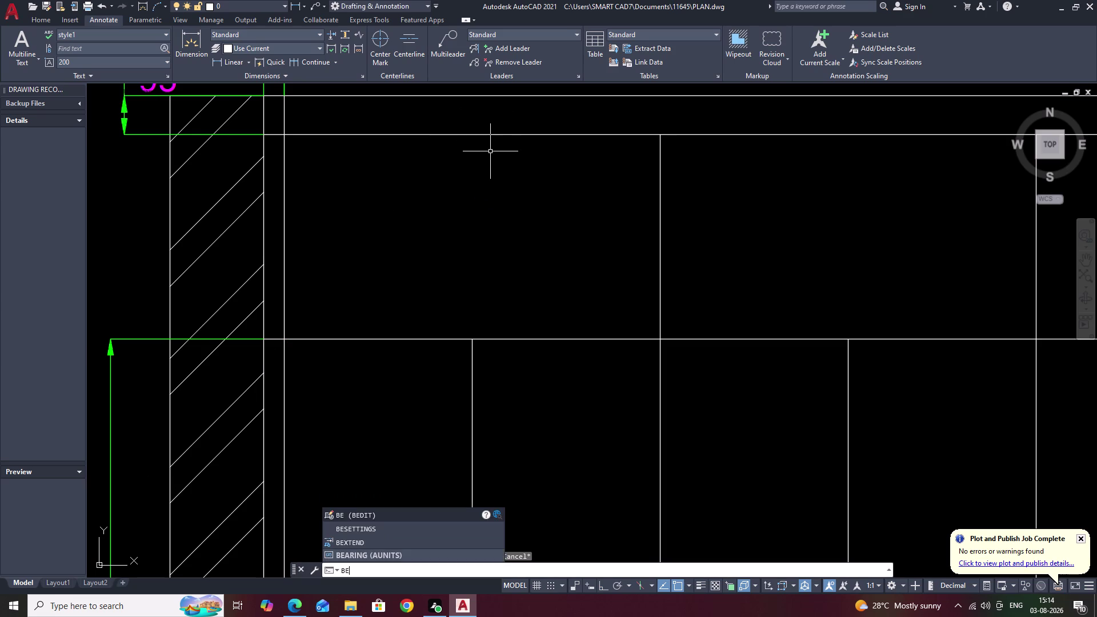
key(BackSpace)
key(r)
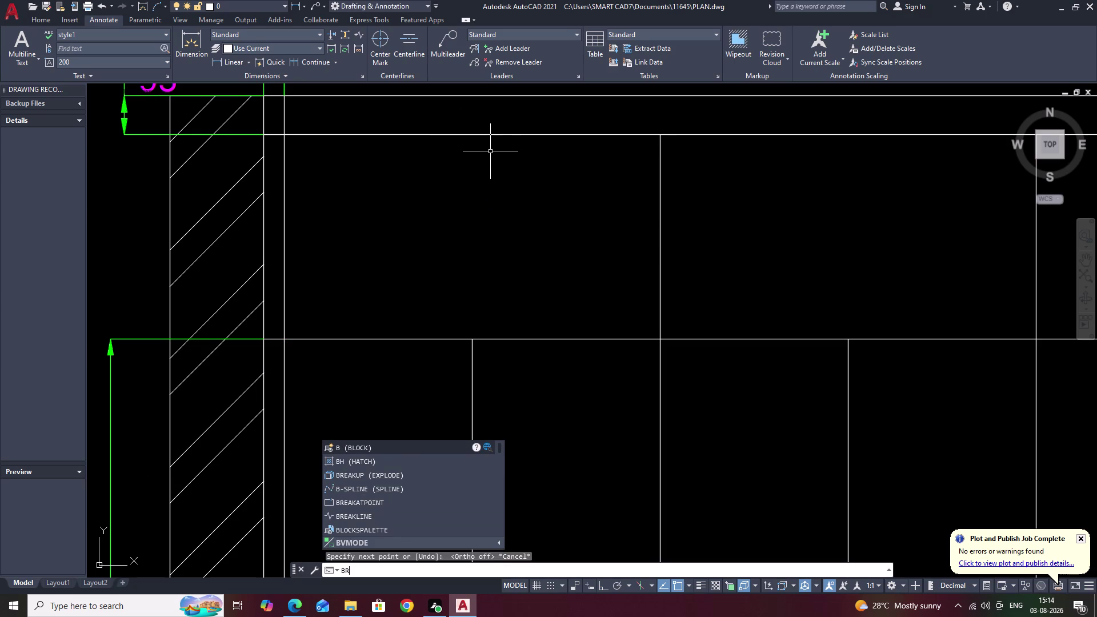
key(space)
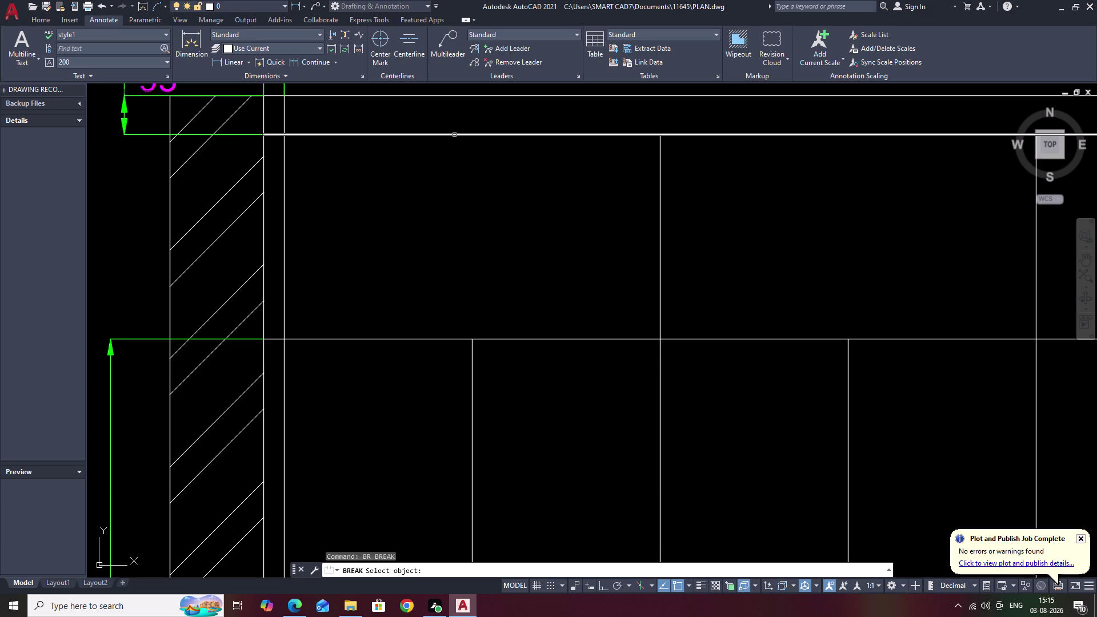
click(454, 135)
right_click(455, 135)
click(588, 161)
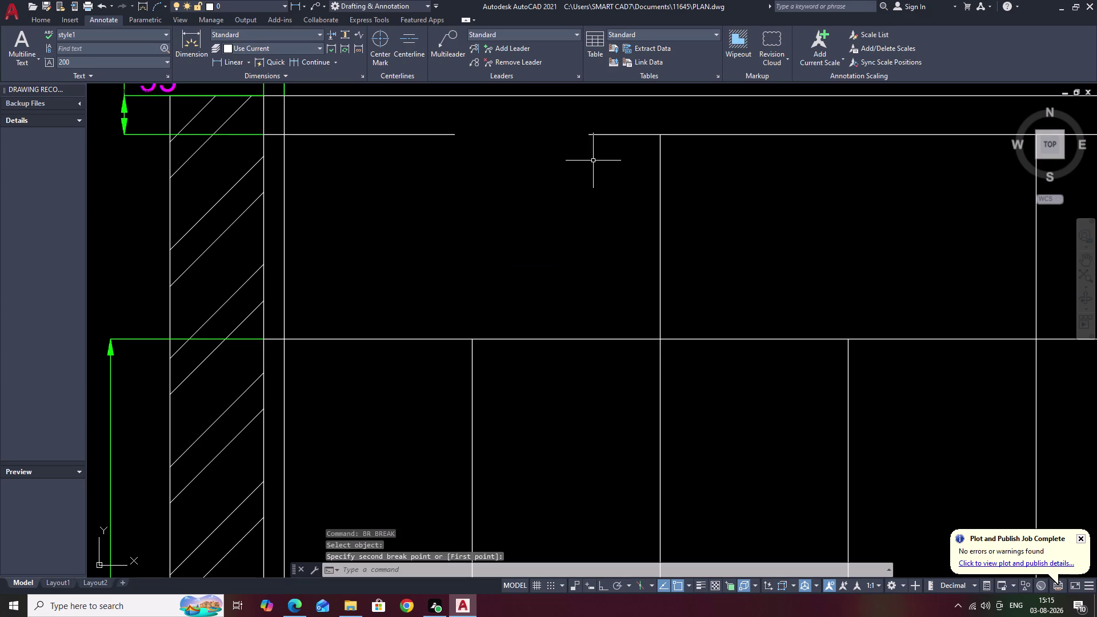
key(ctrl+z)
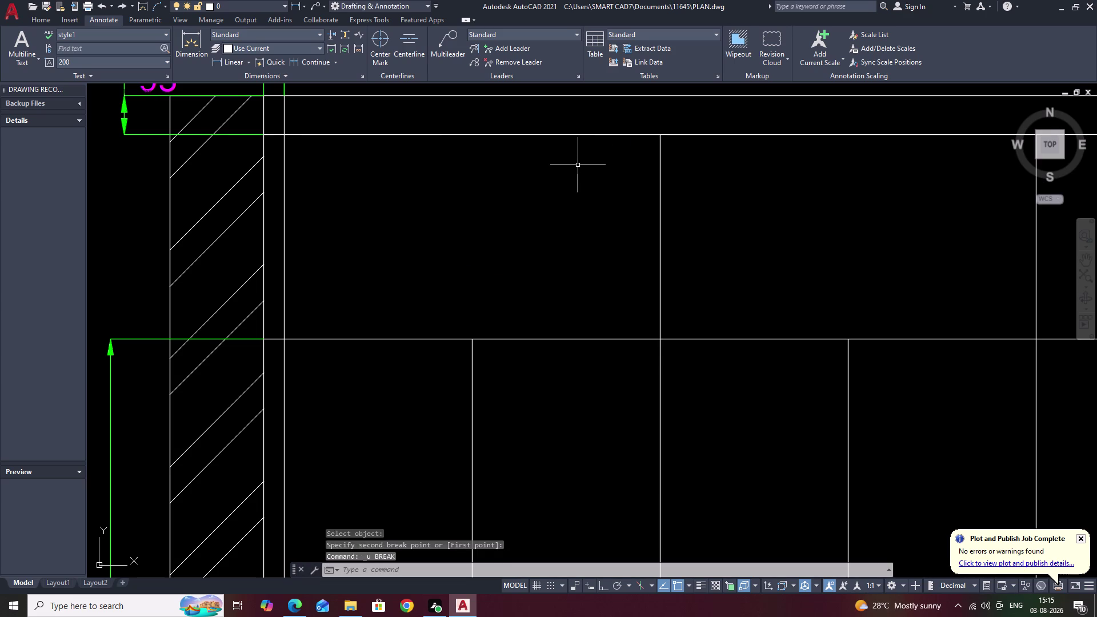
key(Escape)
text(LI)
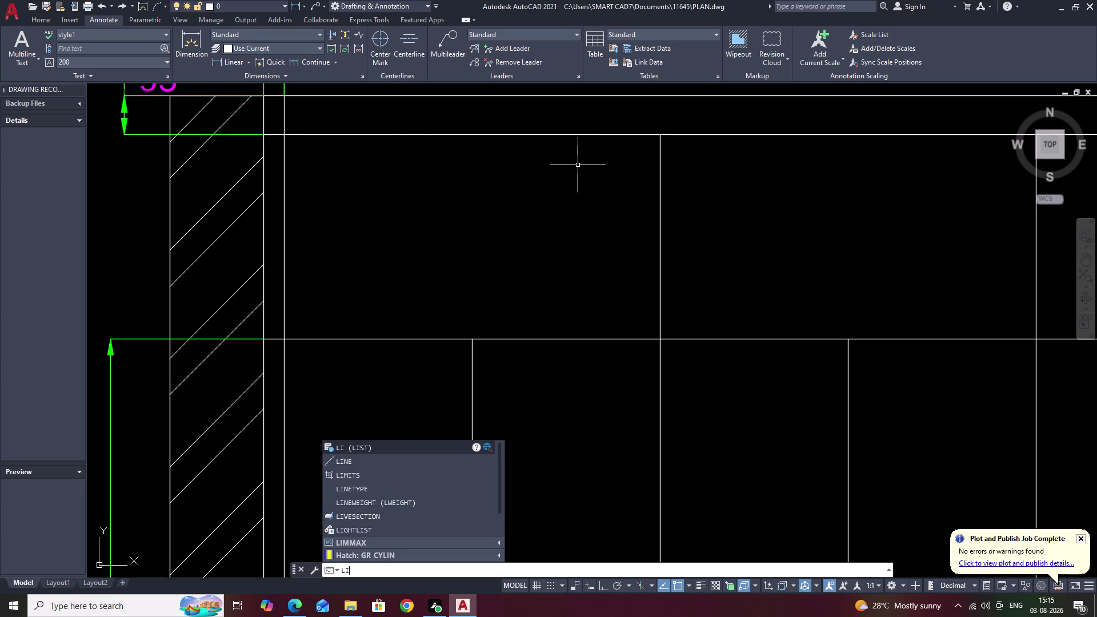
With Ortho on, drop a 10-unit tick from the first top-band panel's M2P midpoint.
key(BackSpace)
key(space)
text(M)
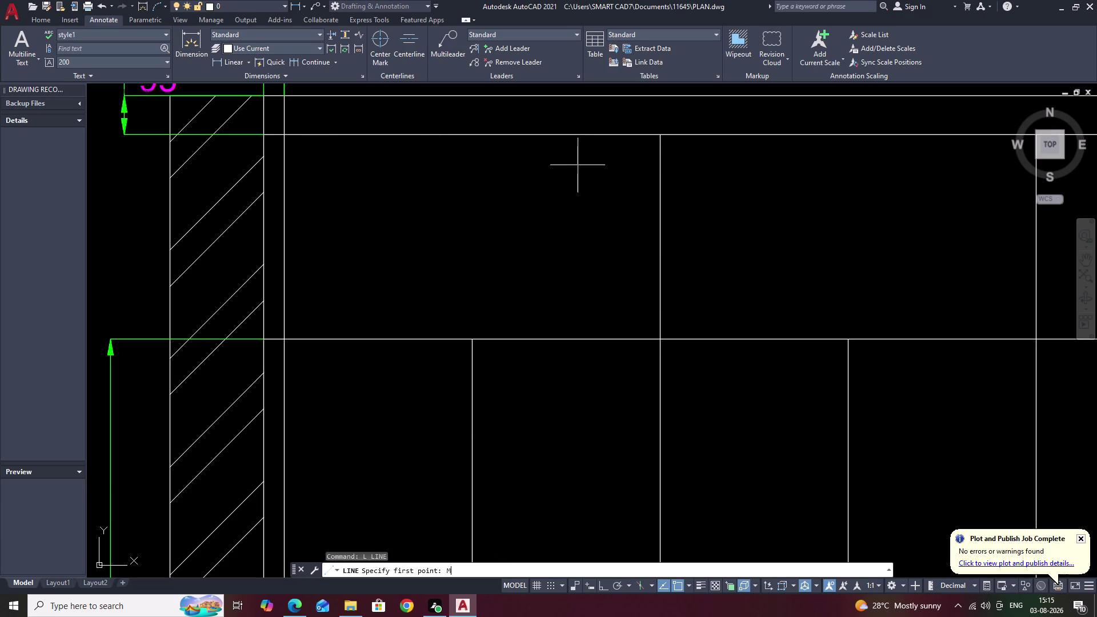
text(2P)
key(space)
click(661, 134)
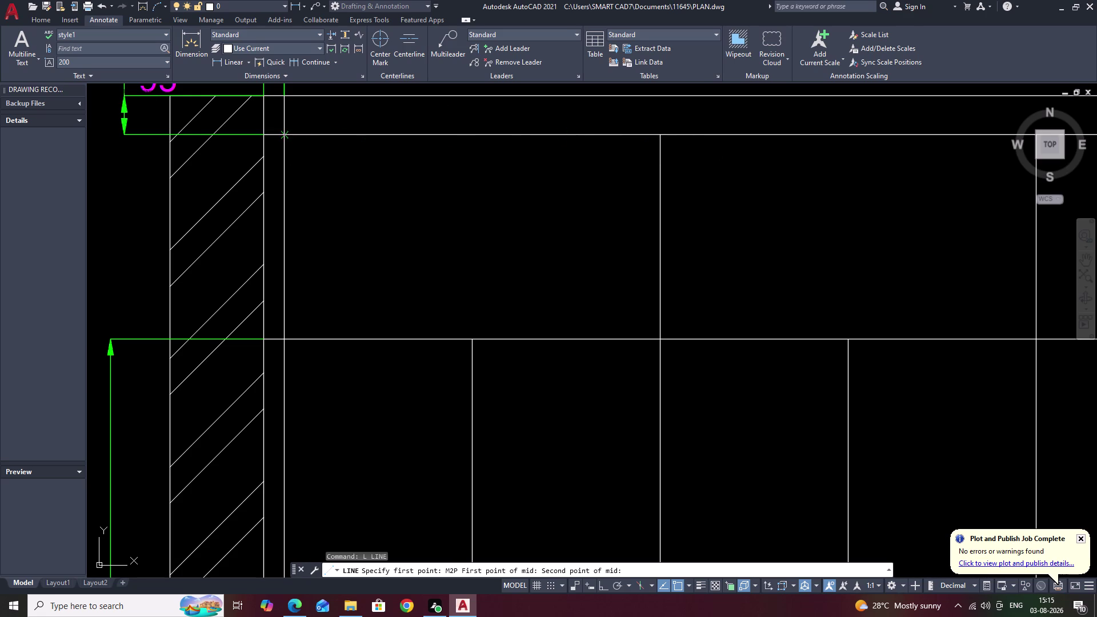
click(287, 136)
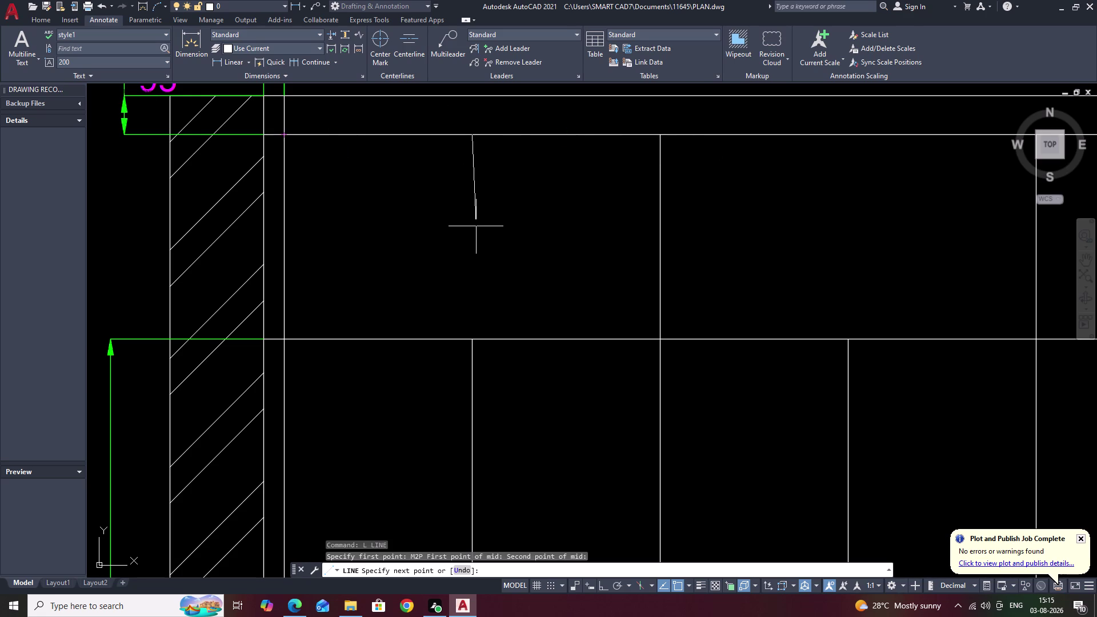
key(F8)
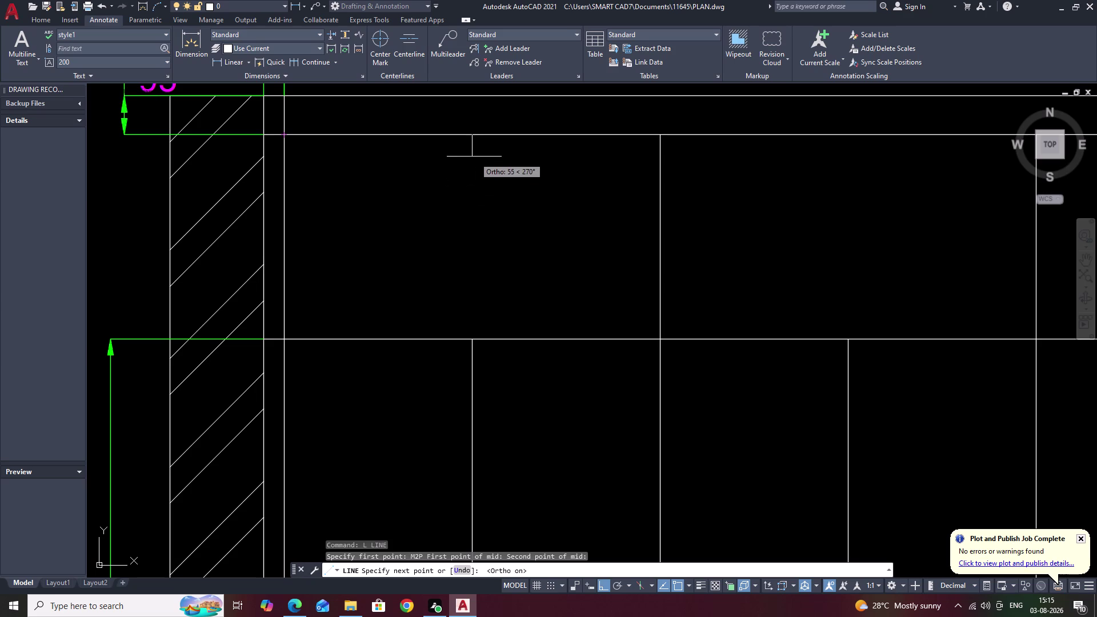
text(10)
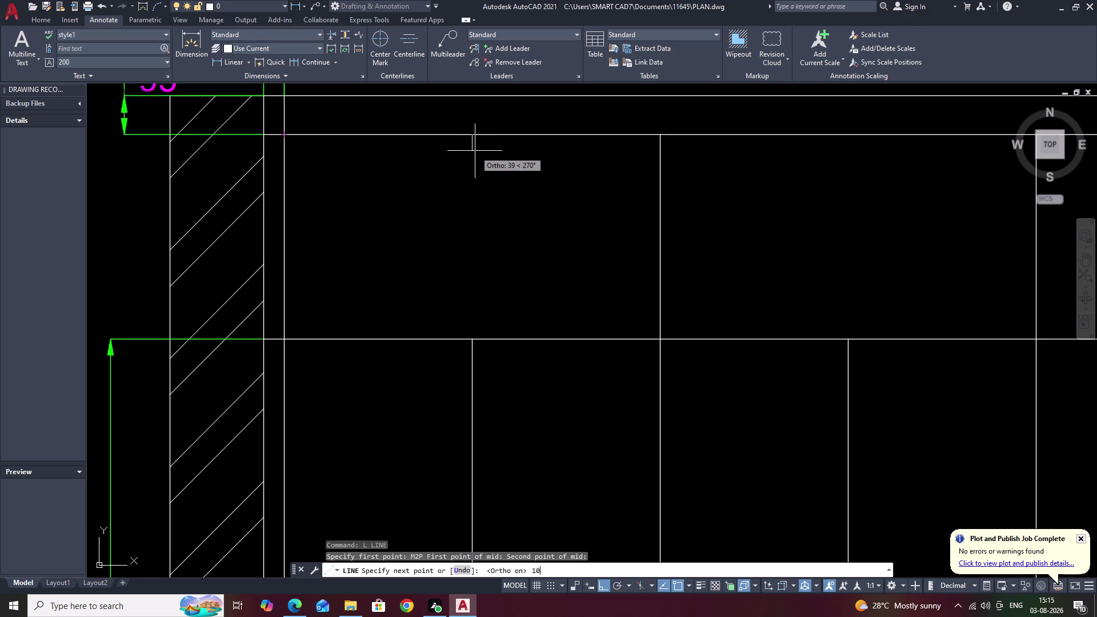
key(space)
key(Escape)
middle_drag(632, 221, 417, 244)
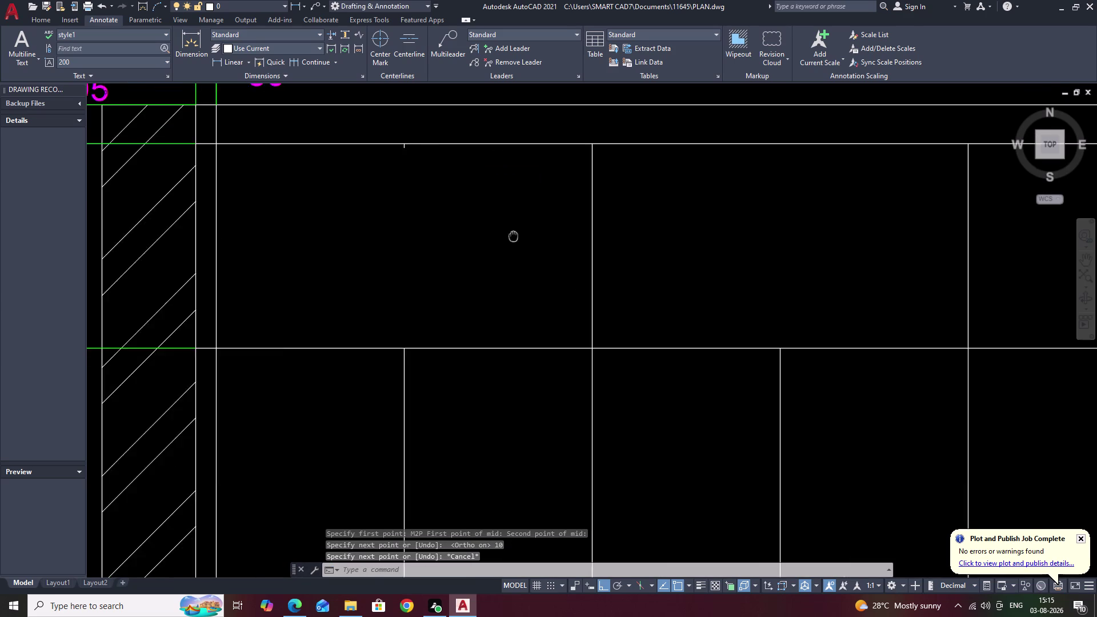
middle_drag(416, 244, 346, 252)
Add a 10-unit midpoint tick under the second panel.
key(l)
key(space)
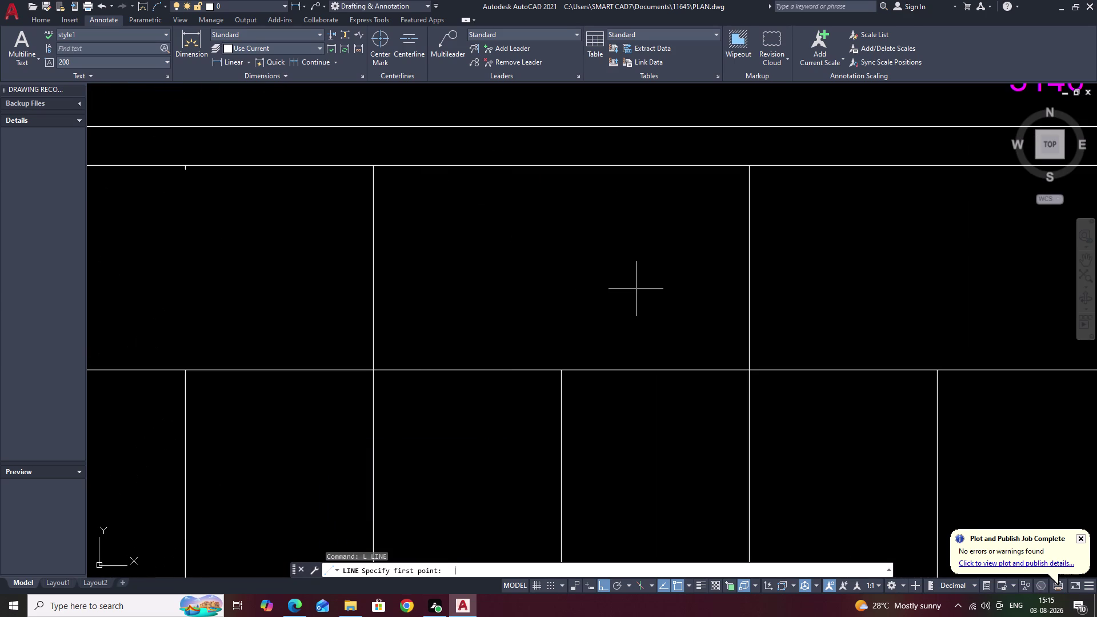
text(M2)
key(p)
key(space)
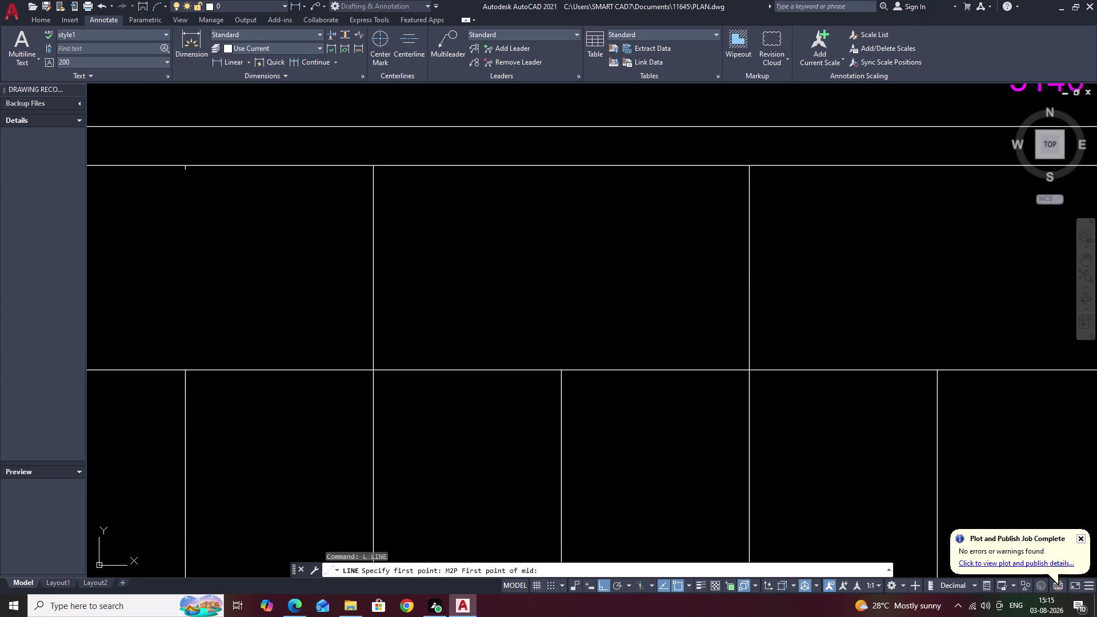
click(752, 165)
click(372, 168)
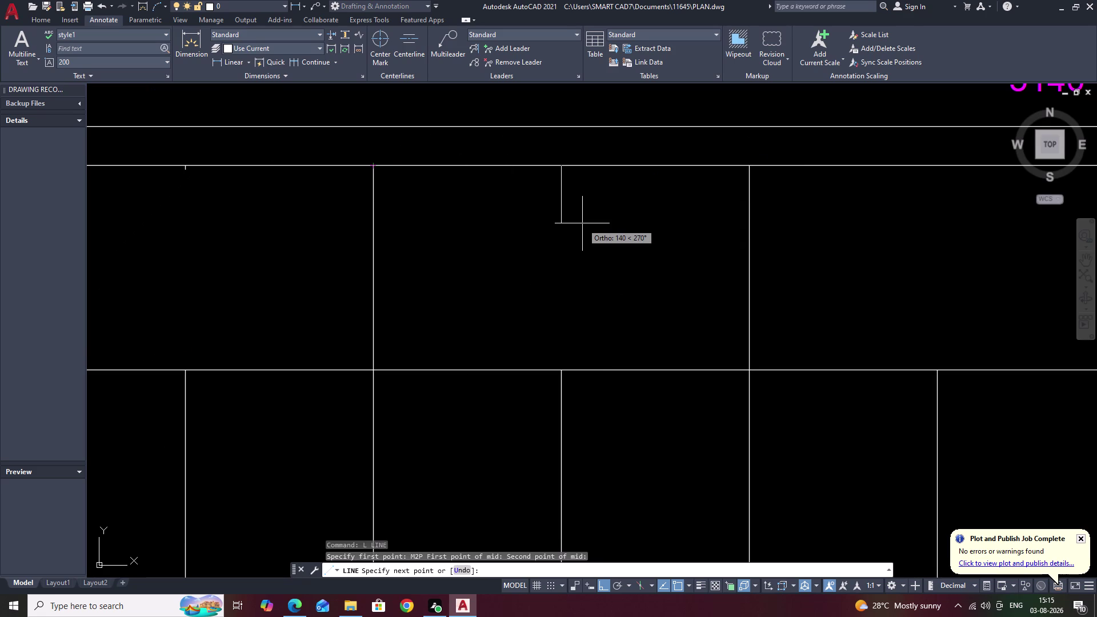
text(10)
key(space)
key(Escape)
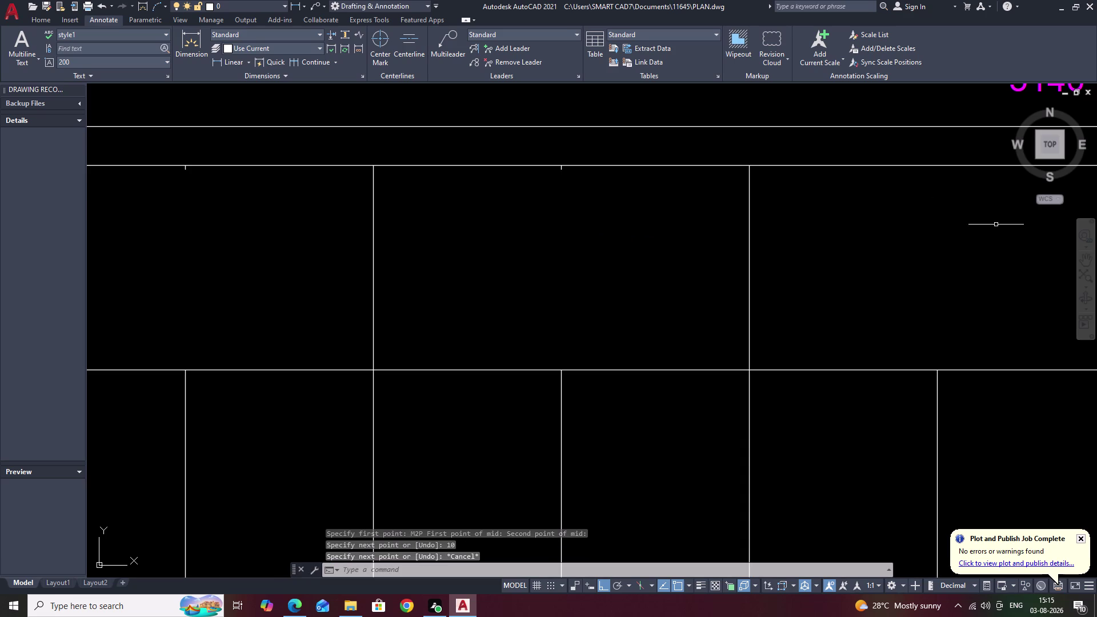
middle_drag(999, 224, 654, 267)
Add a 10-unit midpoint tick under the third panel.
key(space)
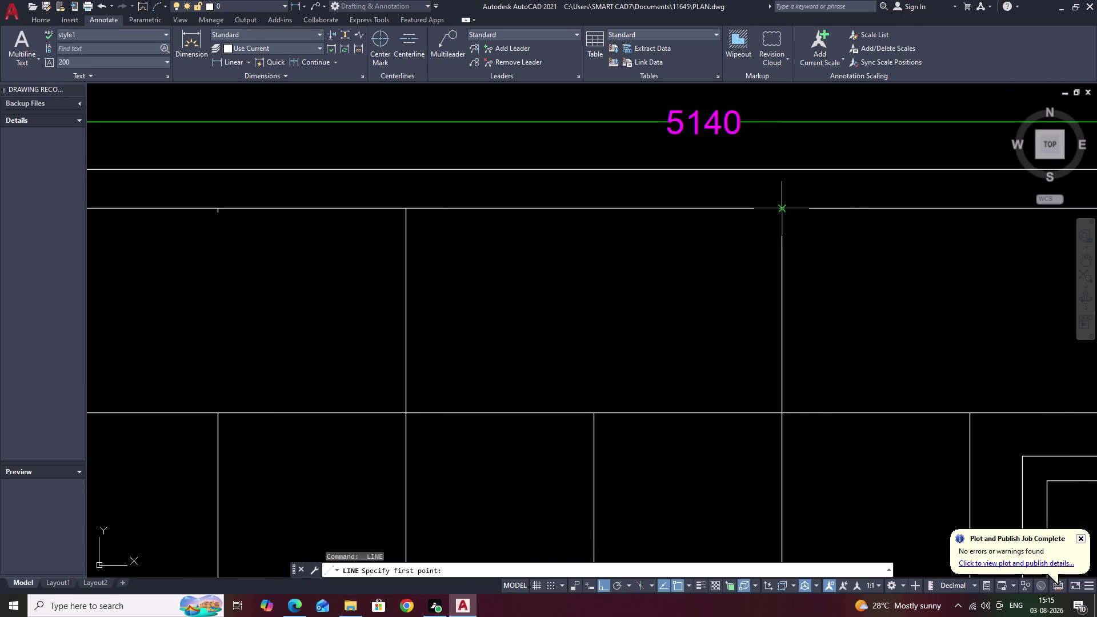
text(M)
text(2P)
key(space)
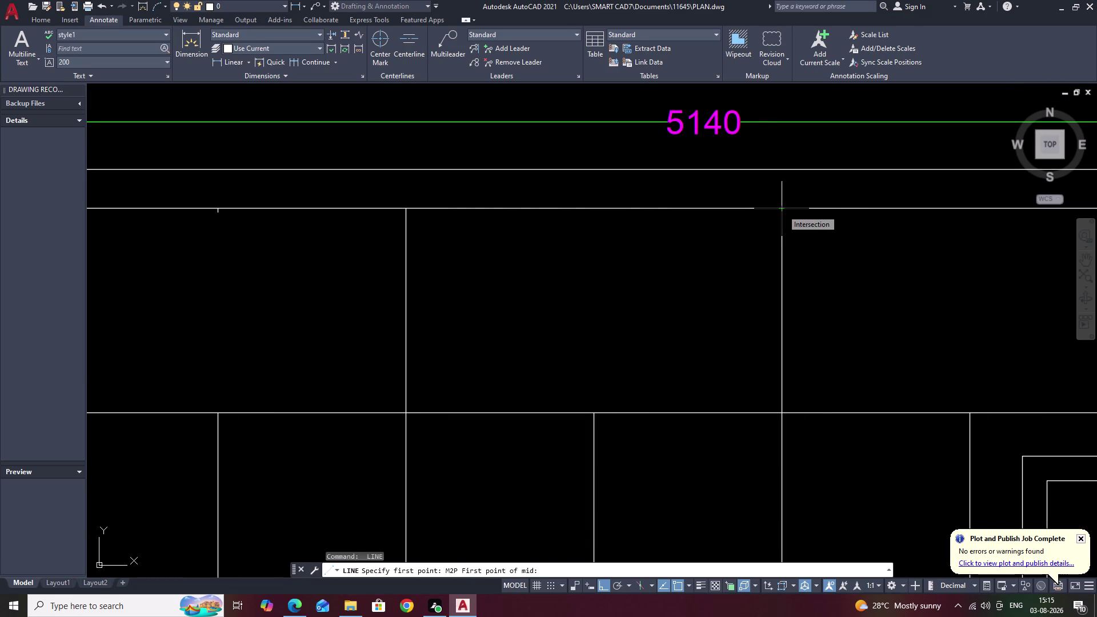
click(782, 210)
click(405, 209)
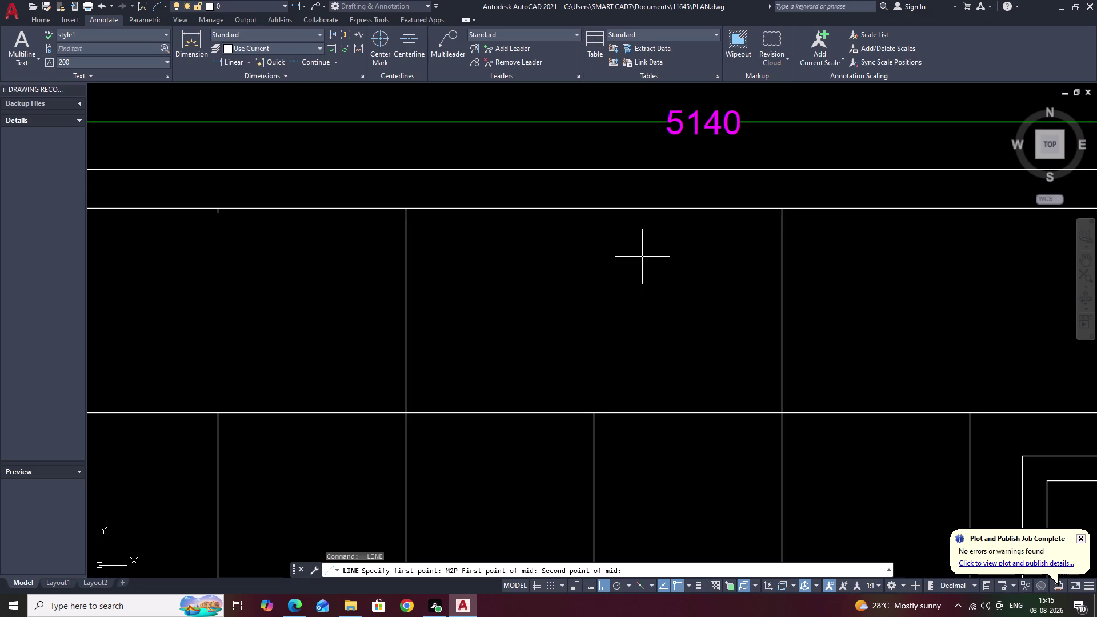
click(782, 209)
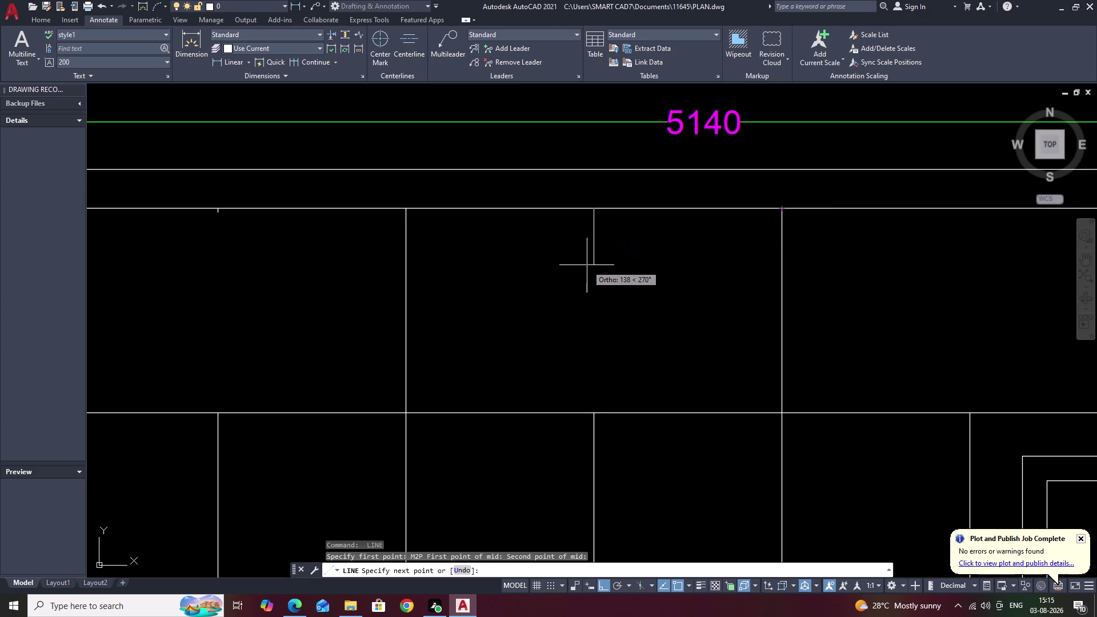
text(10)
key(space)
key(Escape)
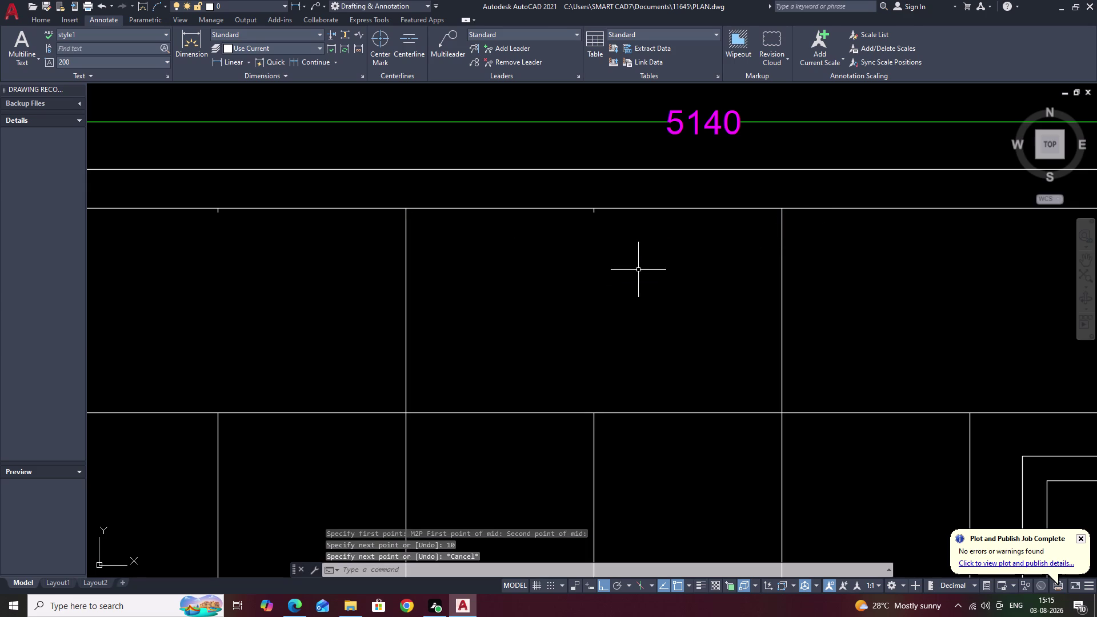
middle_drag(861, 295, 531, 315)
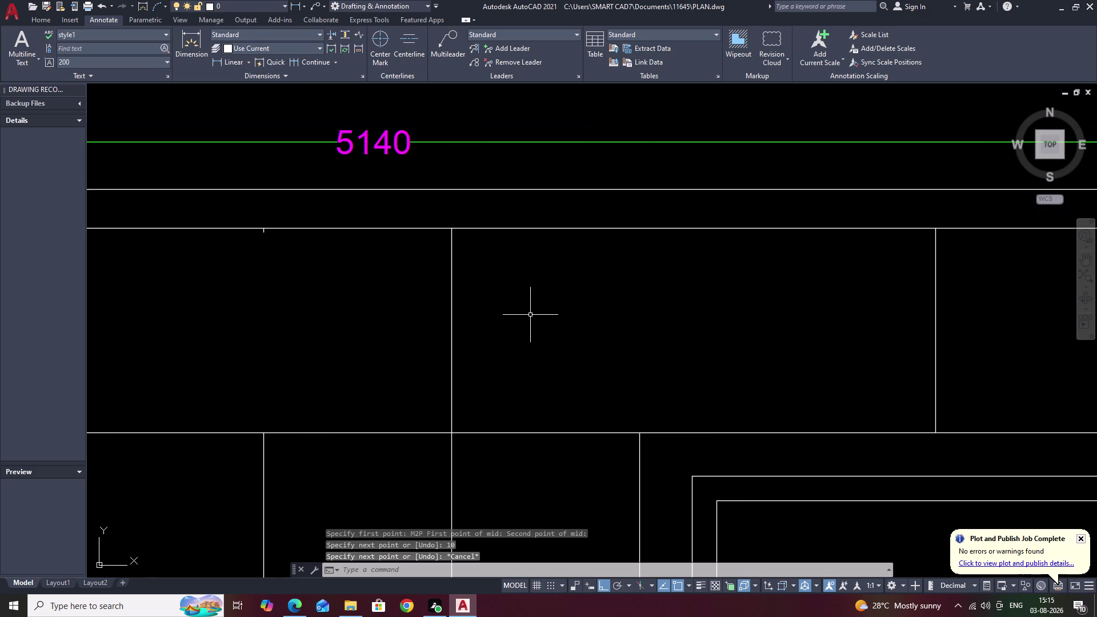
Abandon a marker attempt on the wide panel and undo twice.
key(space)
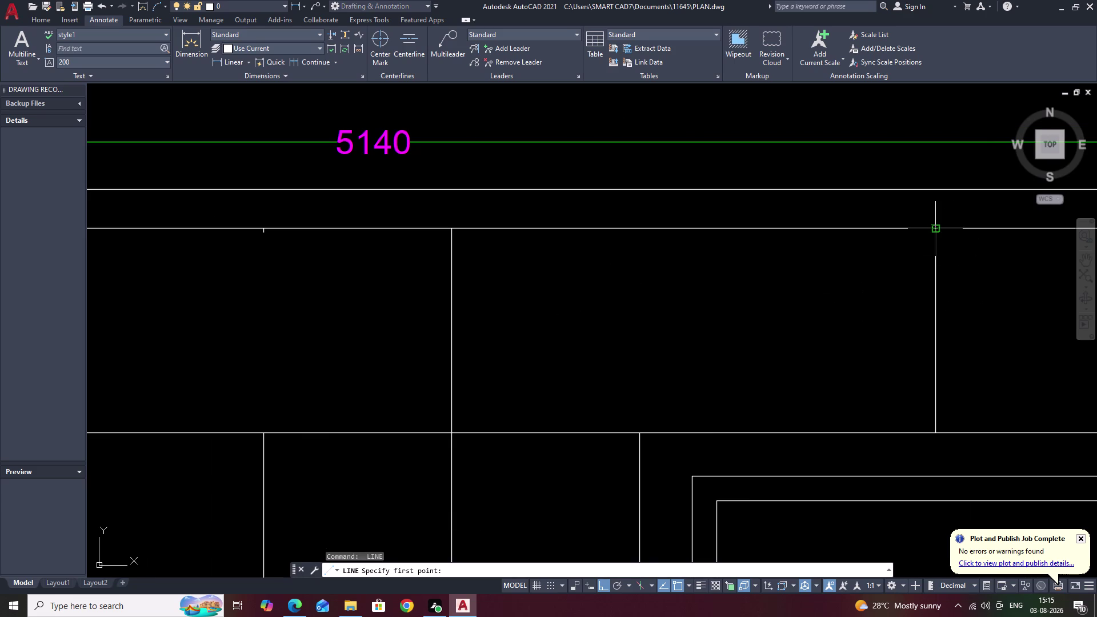
text(M2P)
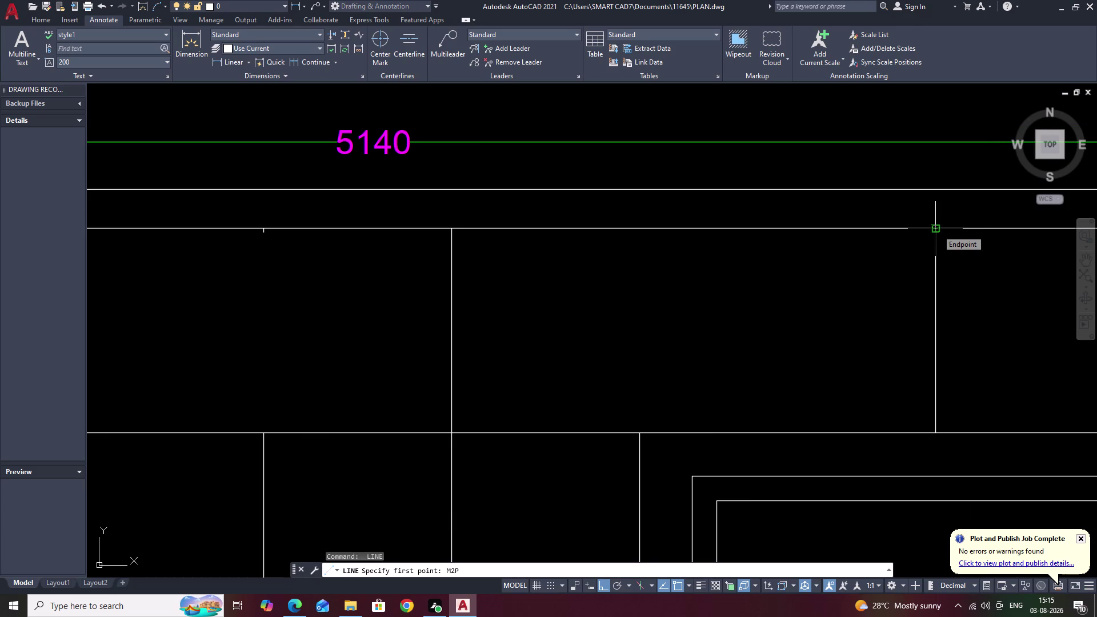
key(space)
click(936, 230)
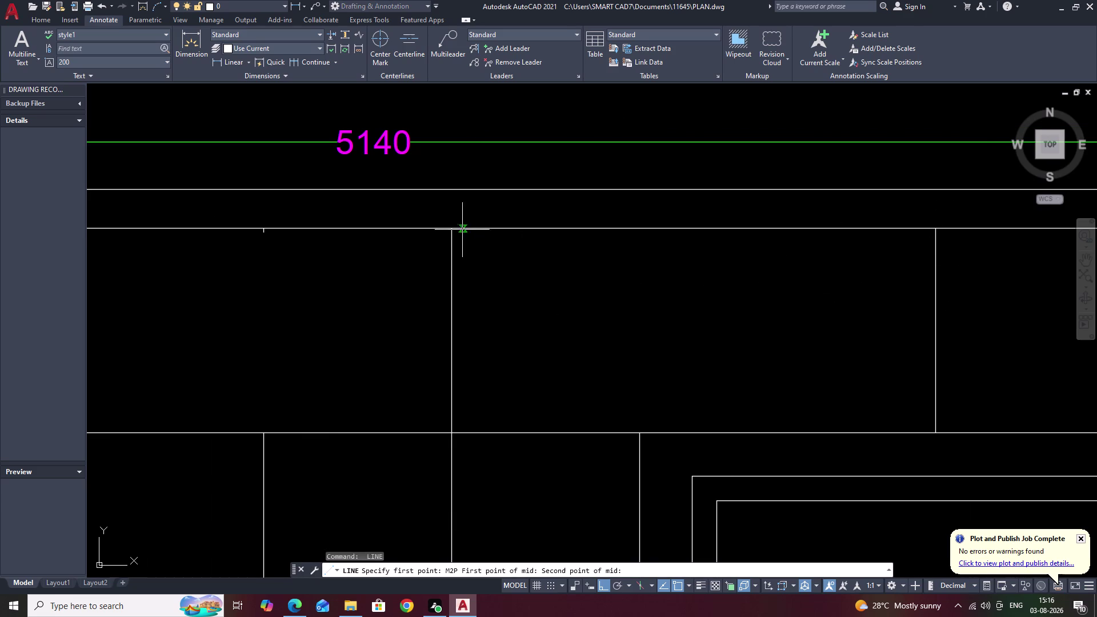
click(937, 230)
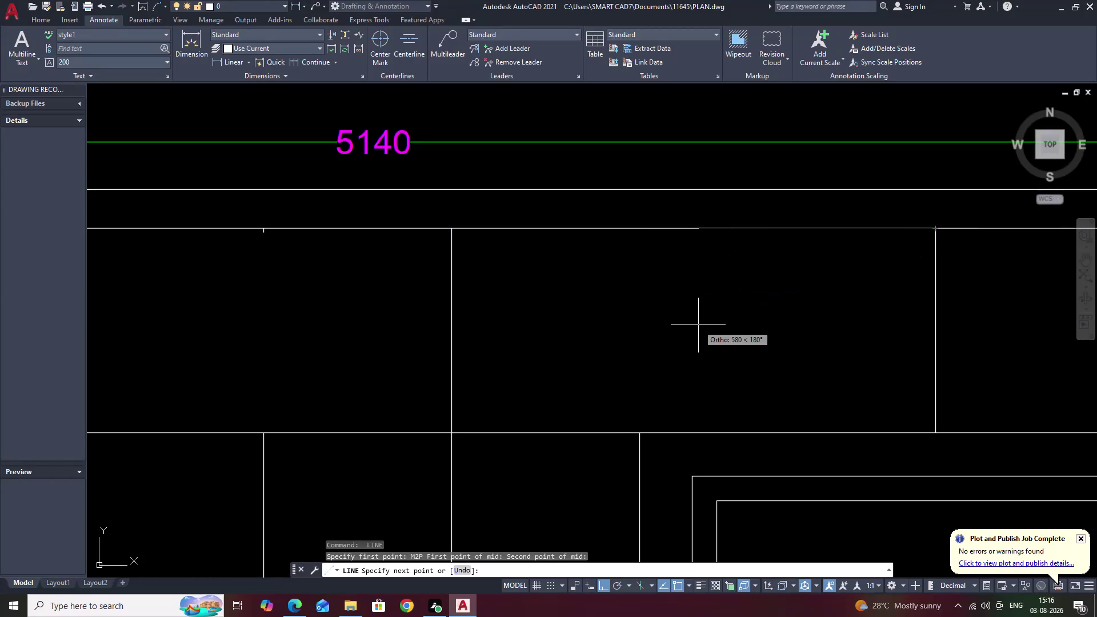
click(448, 228)
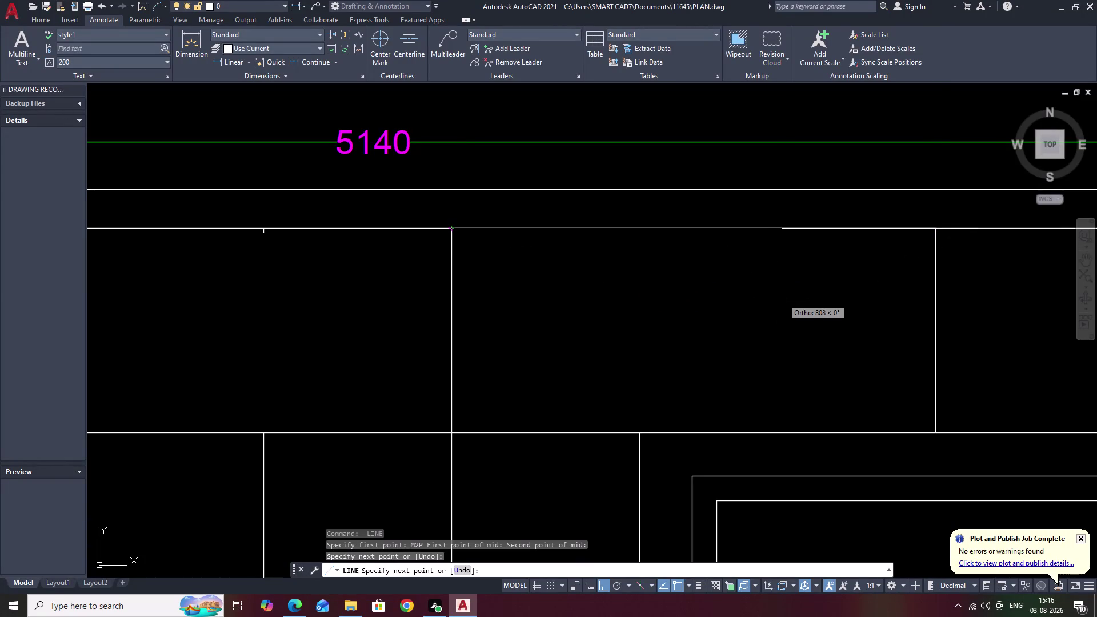
key(Escape)
key(ctrl+z)
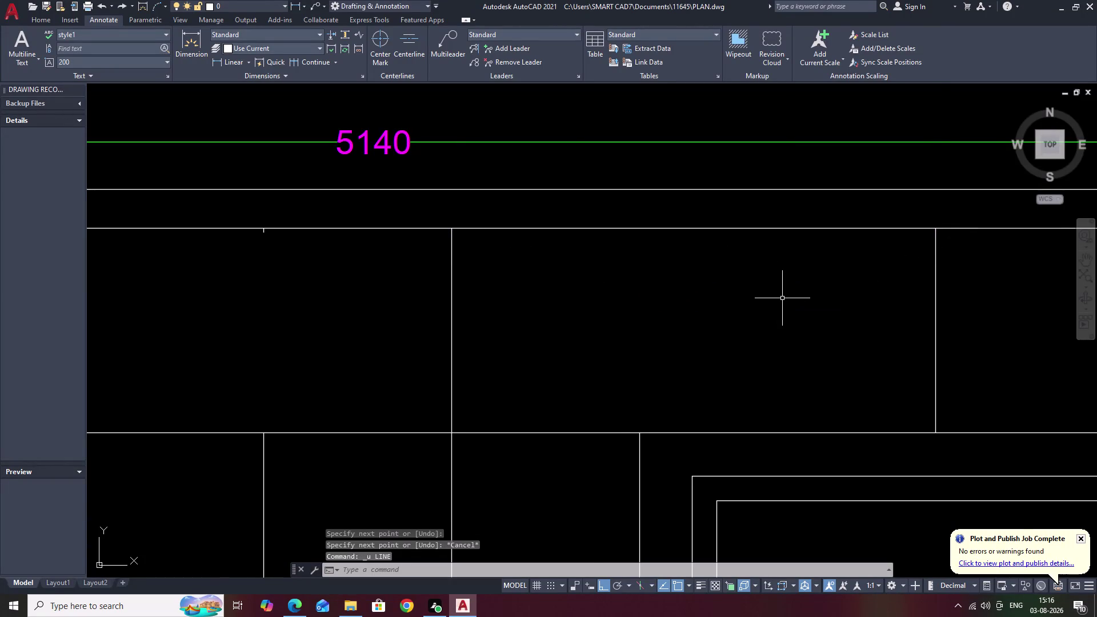
key(ctrl+z)
middle_drag(938, 301, 598, 296)
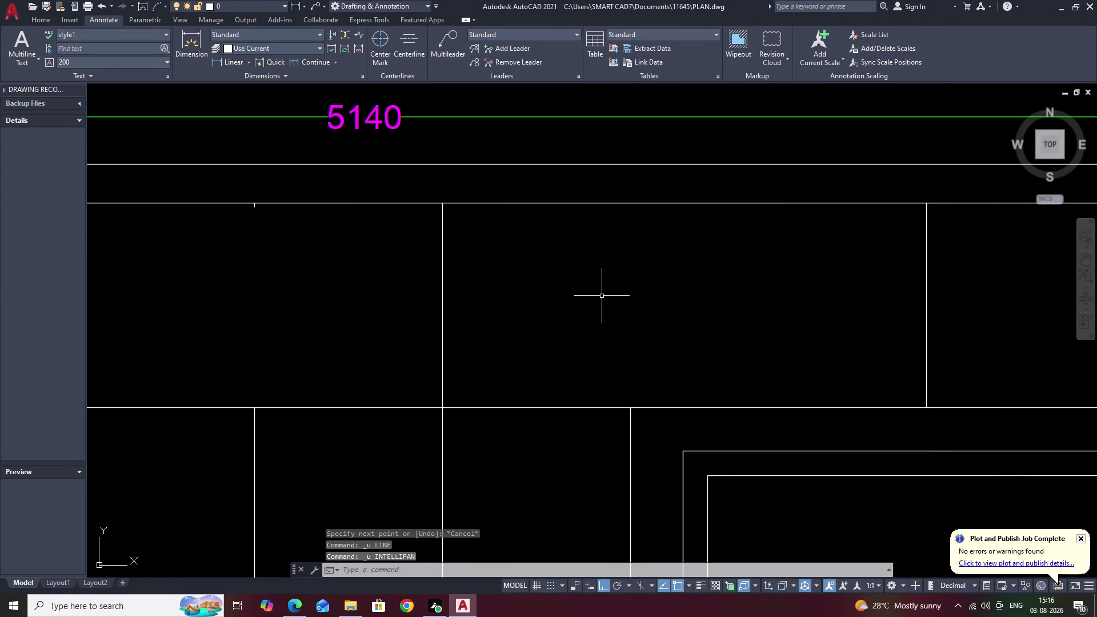
Drop a 10-unit marker from the wide panel's top-corner midpoint.
text(L M)
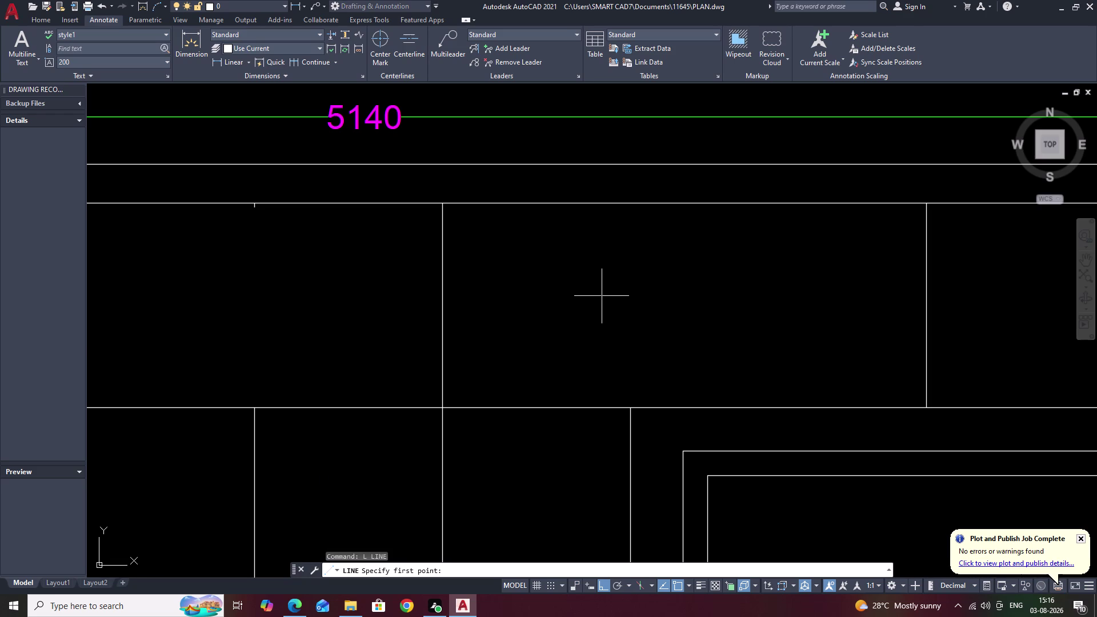
key(2)
text(P)
key(space)
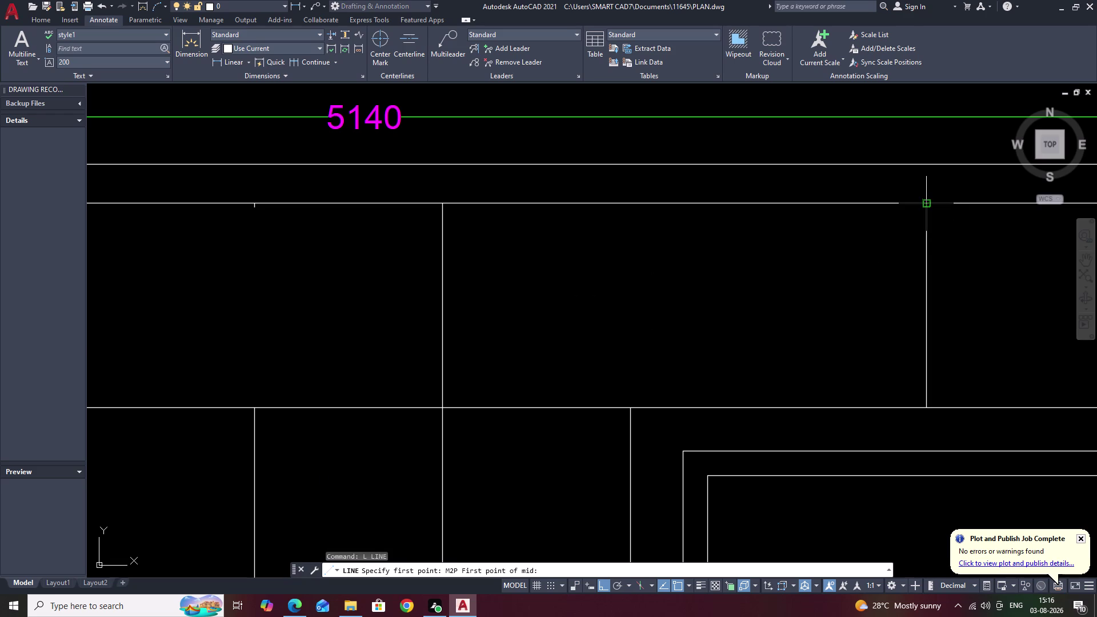
click(929, 204)
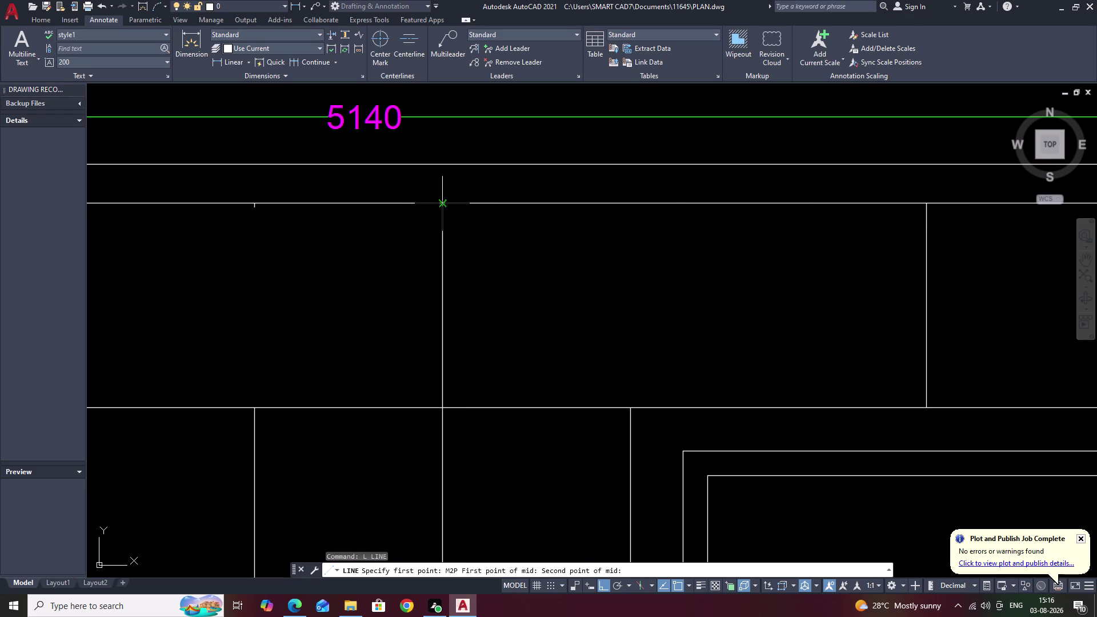
click(441, 204)
text(1)
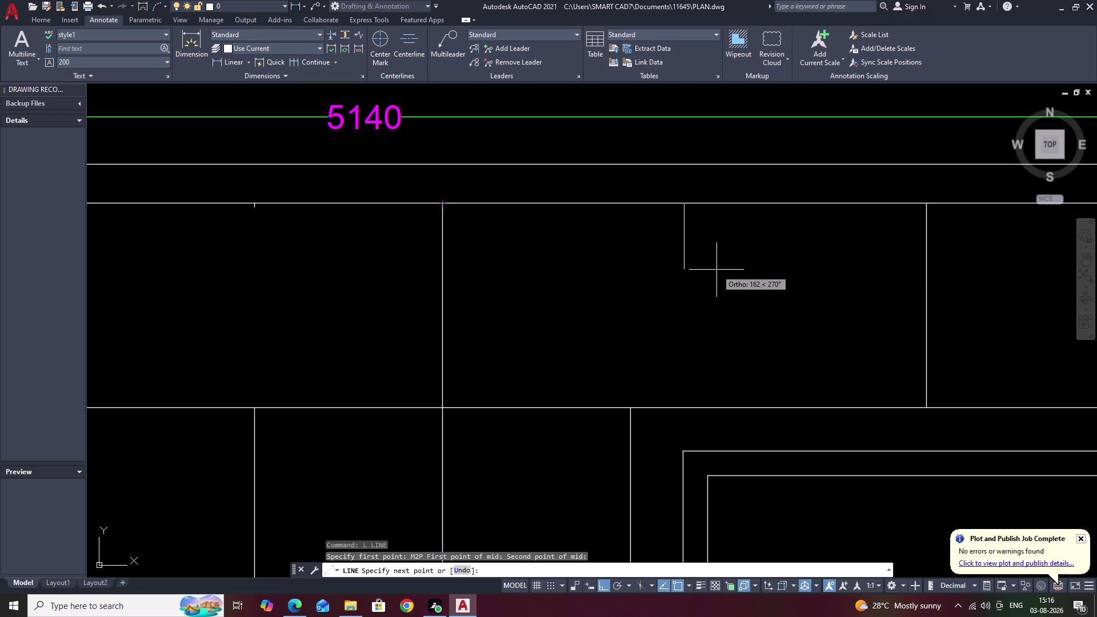
text(0)
key(space)
key(Escape)
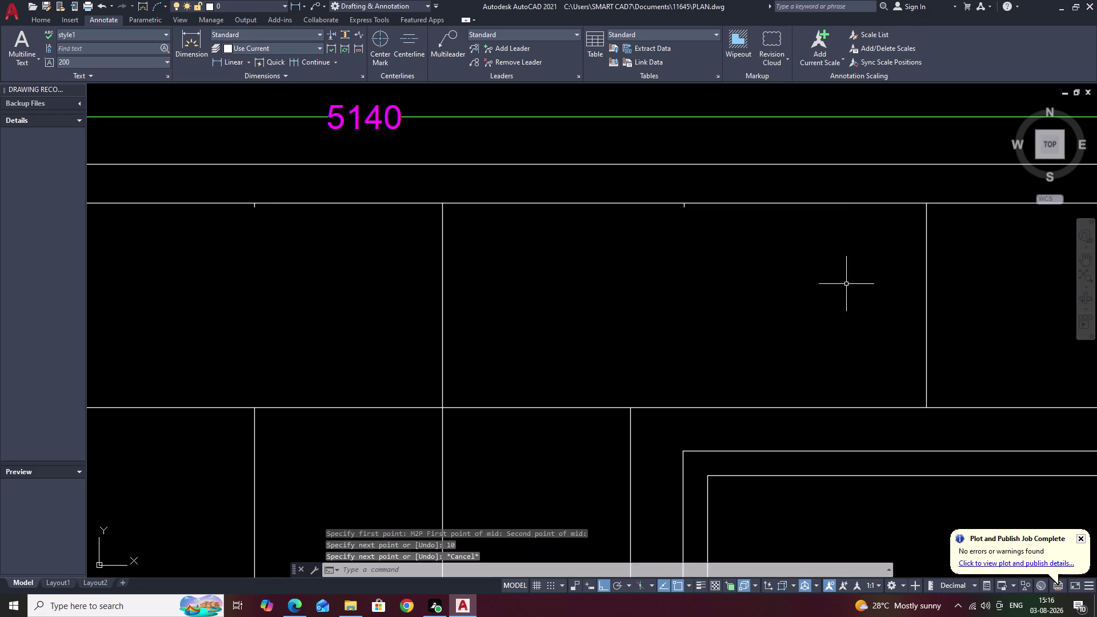
middle_drag(846, 284, 437, 333)
Drop a 10-unit marker under the next panel, then view the whole top band.
key(space)
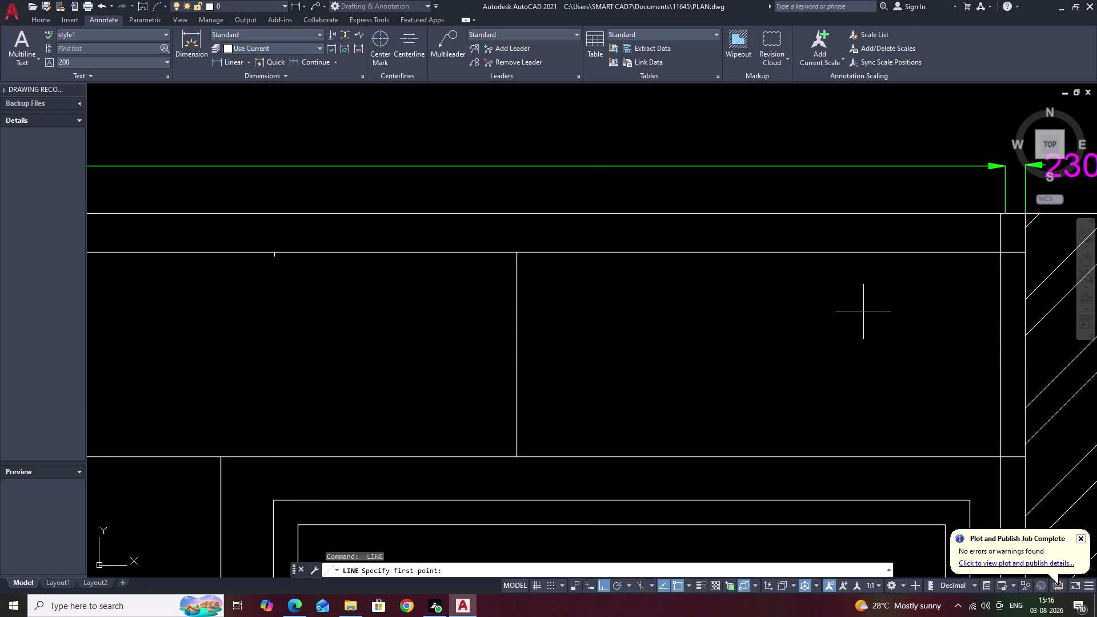
key(m)
text(2)
text(P)
key(space)
click(516, 253)
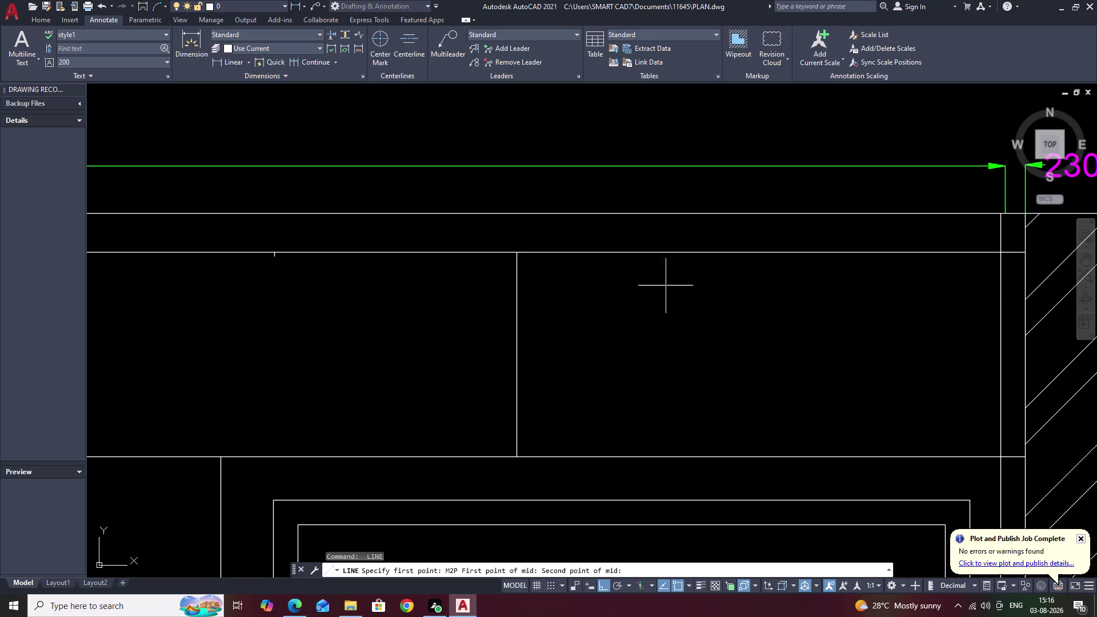
click(1002, 252)
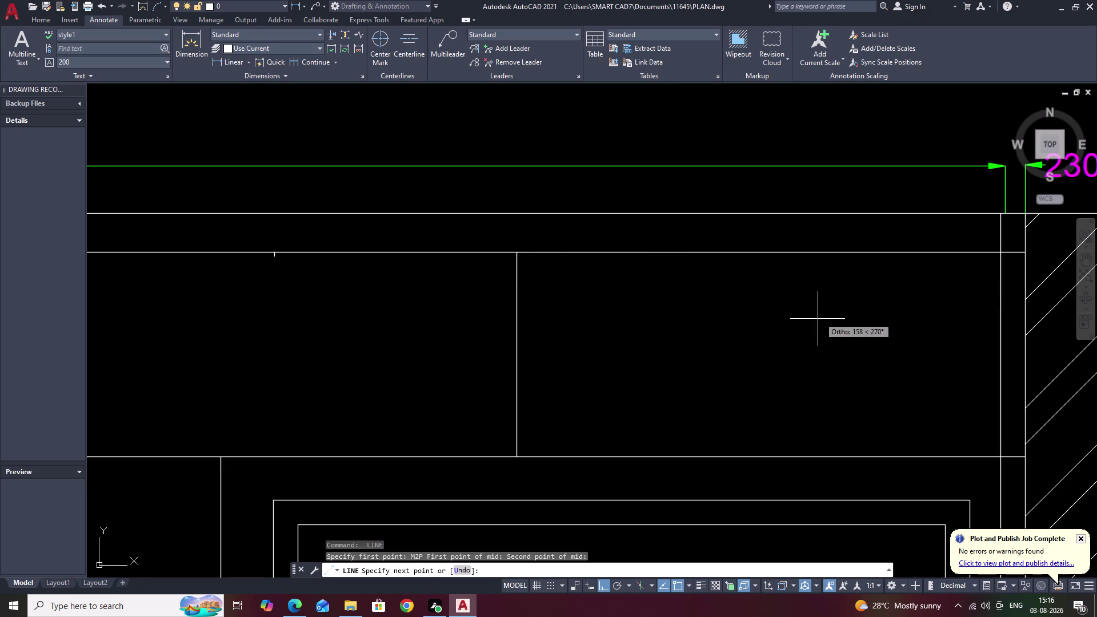
text(10)
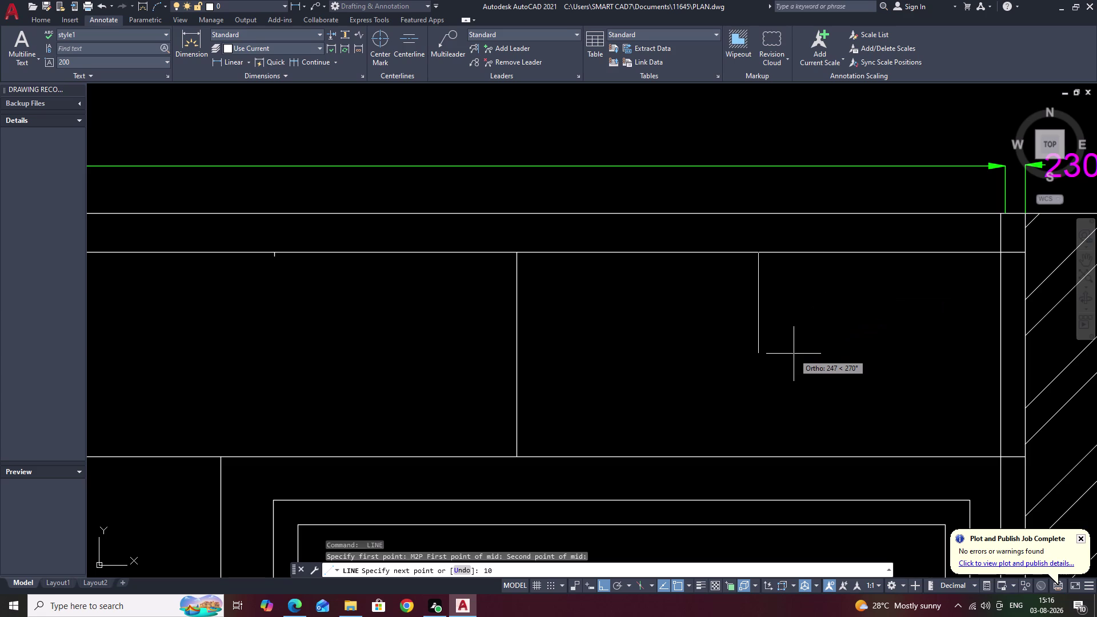
key(space)
key(Escape)
middle_drag(673, 394, 935, 368)
scroll(down, 3)
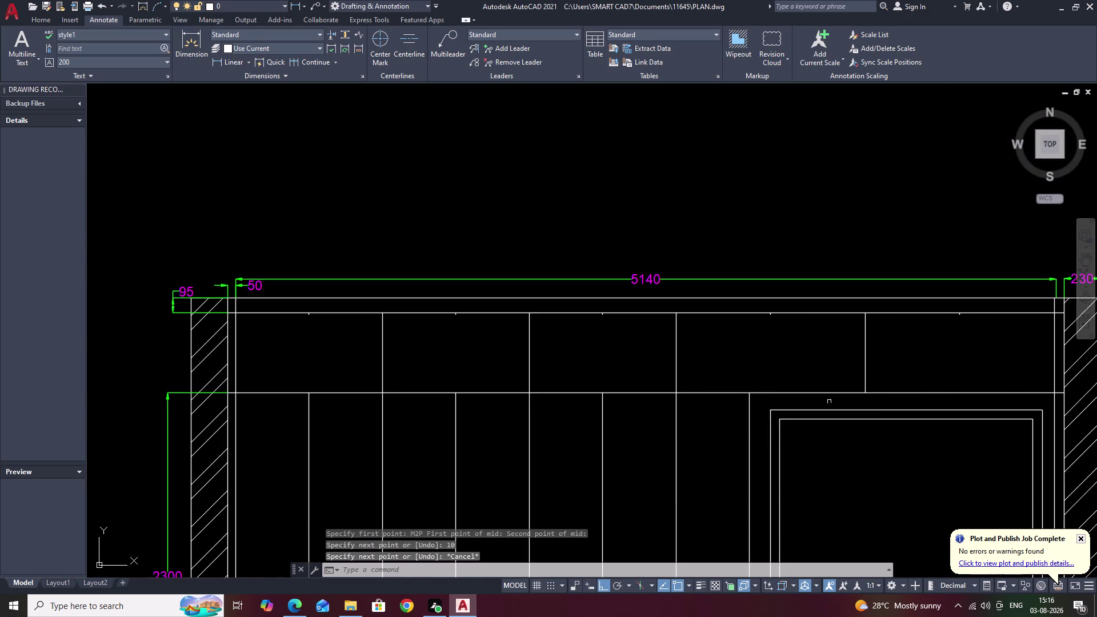
Bring the band's left end into view and turn Ortho off for angled lines.
scroll(down, 3)
middle_drag(726, 438, 887, 395)
scroll(up, 3)
key(Escape)
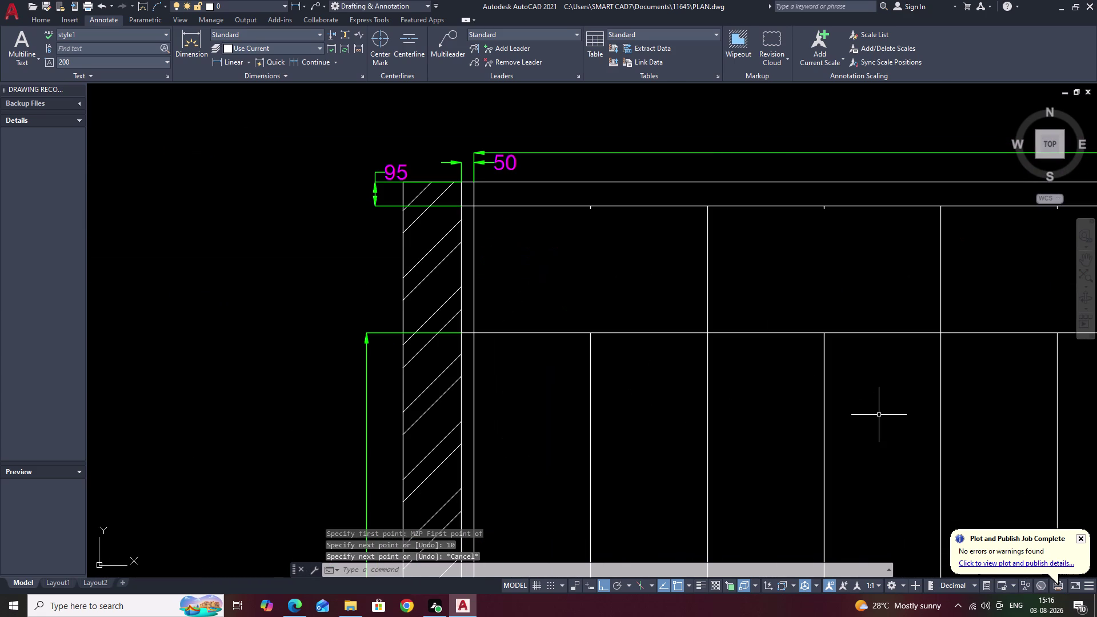
text(L)
key(space)
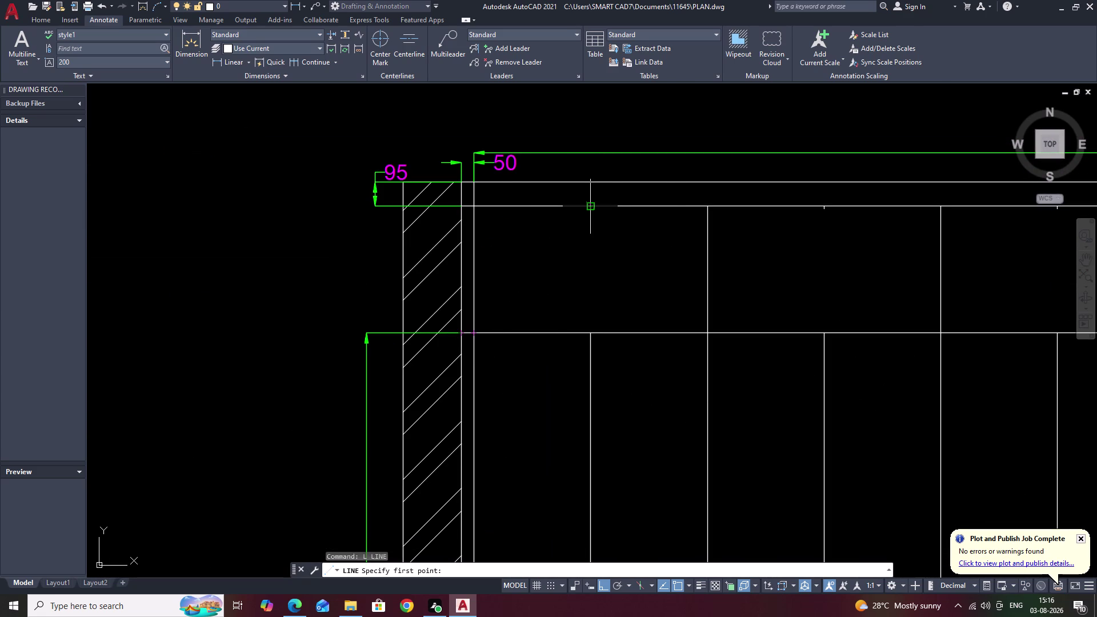
key(F8)
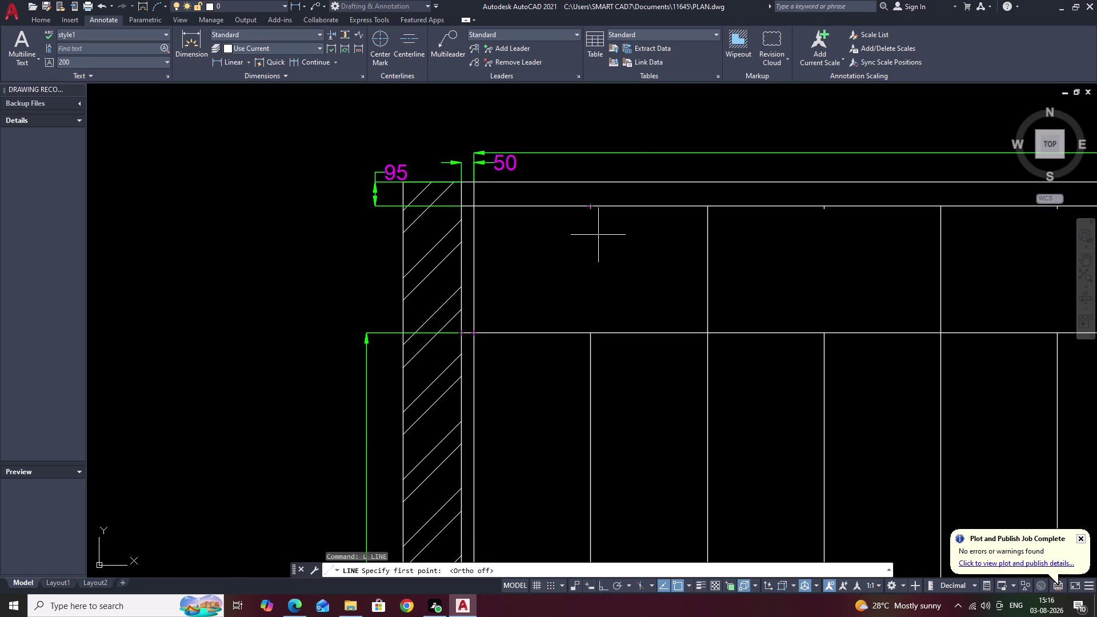
key(Escape)
key(Escape)
key(Escape)
Draw two diagonals from the panel's lower-left corner to the midpoint marker and down to the lower-right corner.
text(L)
key(space)
click(473, 332)
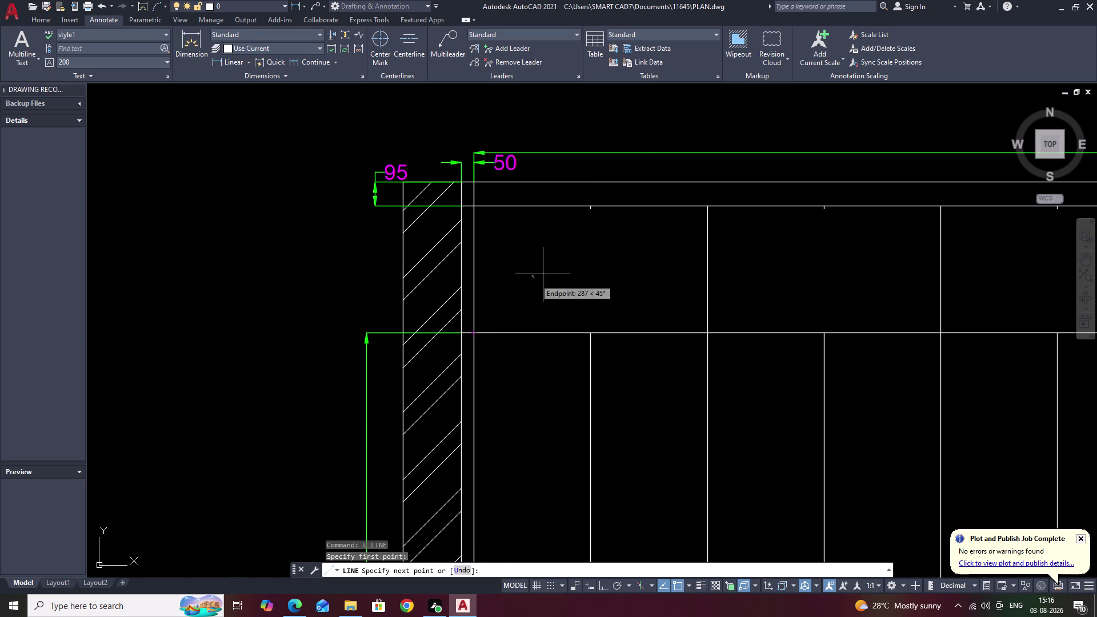
scroll(up, 3)
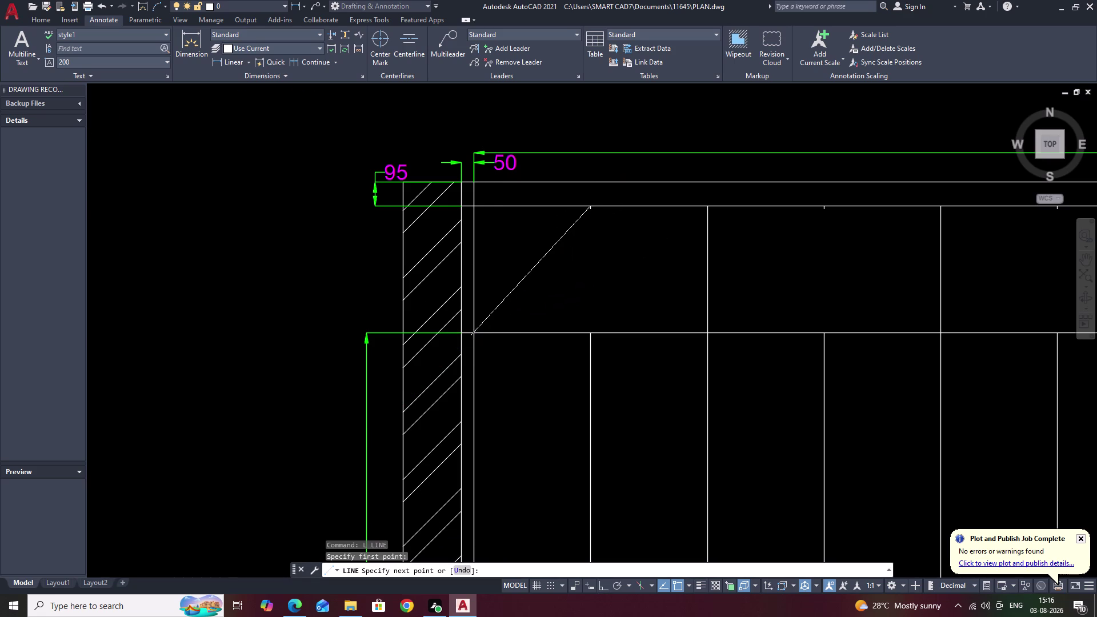
scroll(up, 3)
click(570, 213)
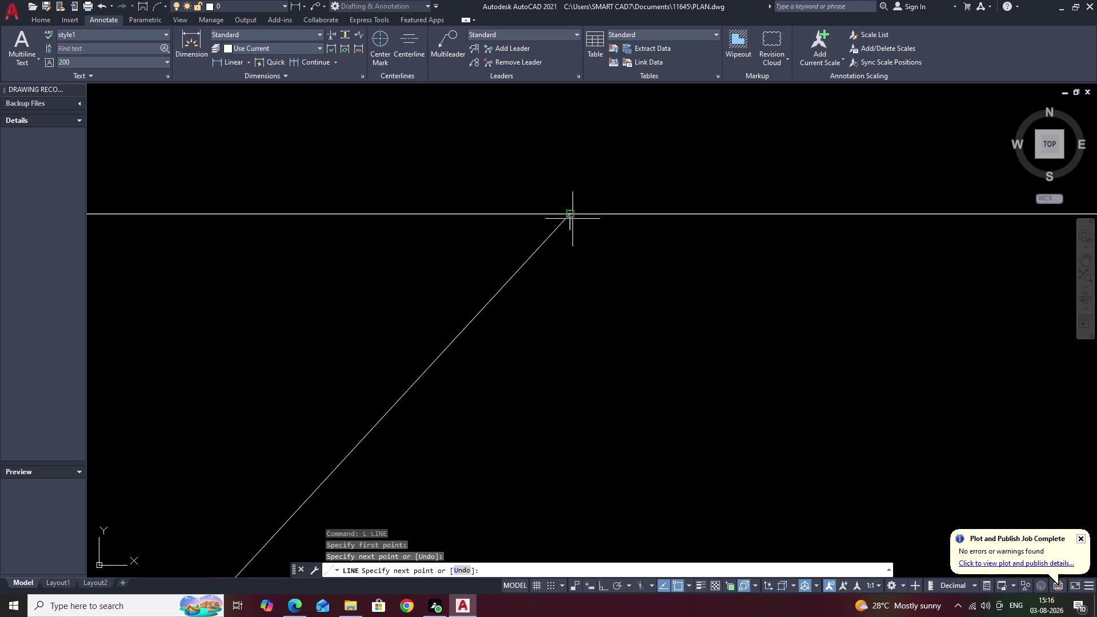
scroll(down, 3)
middle_drag(725, 358, 665, 324)
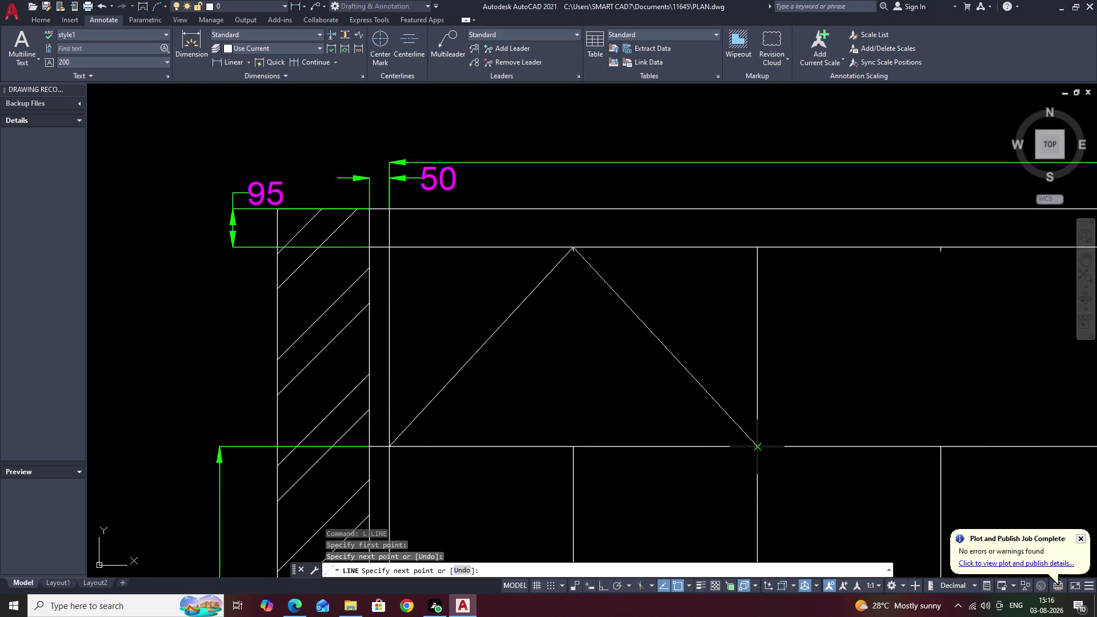
click(755, 445)
key(Escape)
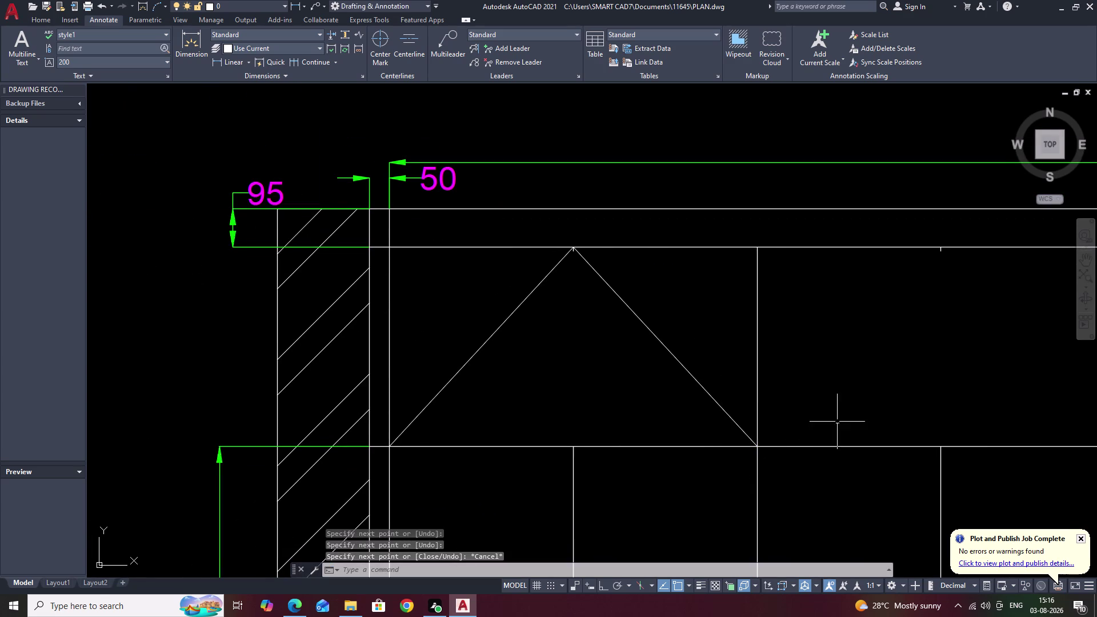
Join the two peak diagonals into one polyline.
middle_drag(879, 398, 794, 399)
click(521, 287)
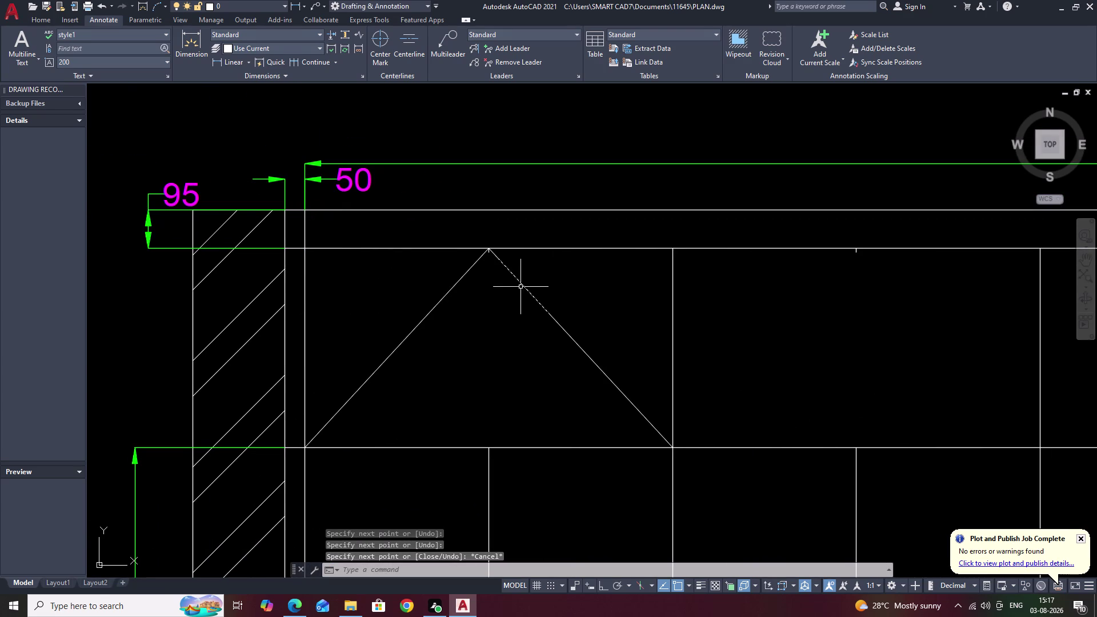
click(446, 296)
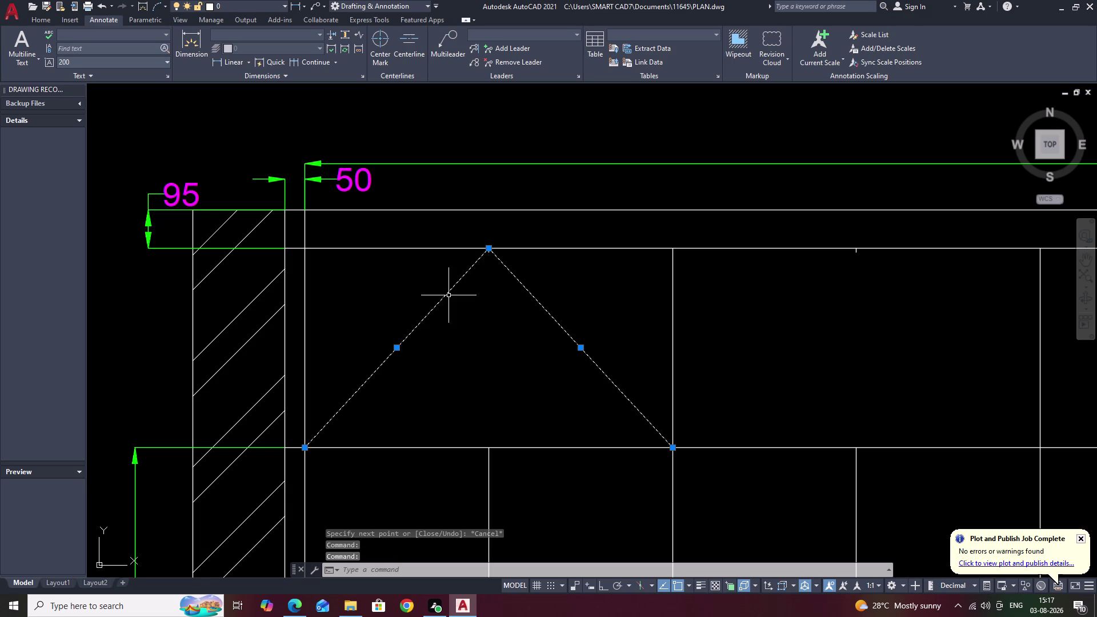
text(J)
key(space)
Copy the joined peak from its apex to the next panel's midpoint marker.
drag(568, 292, 425, 301)
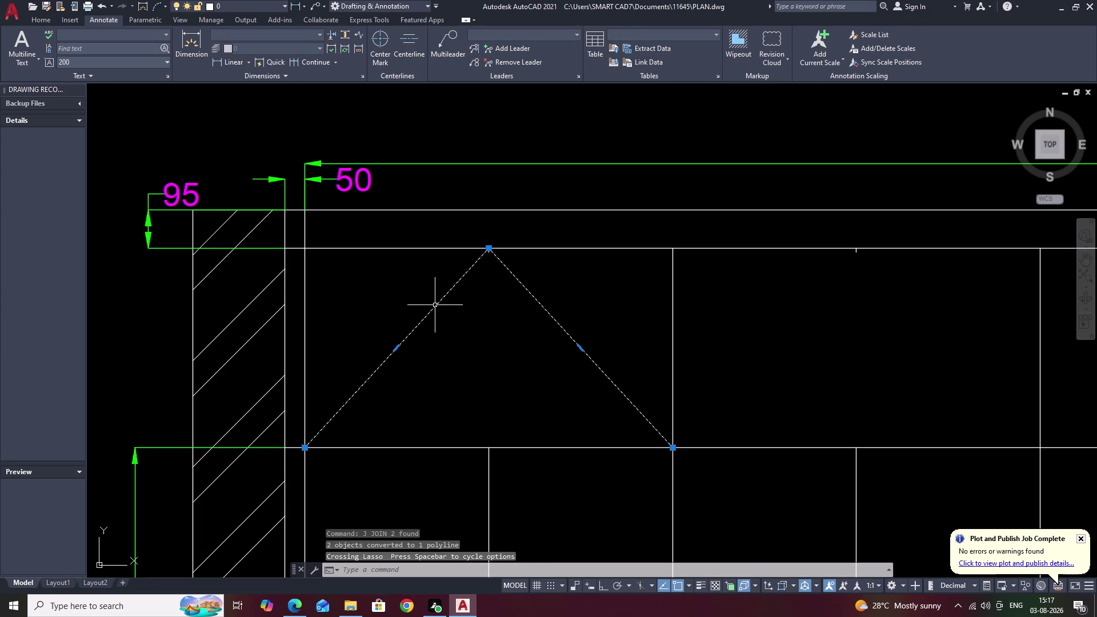
text(CO)
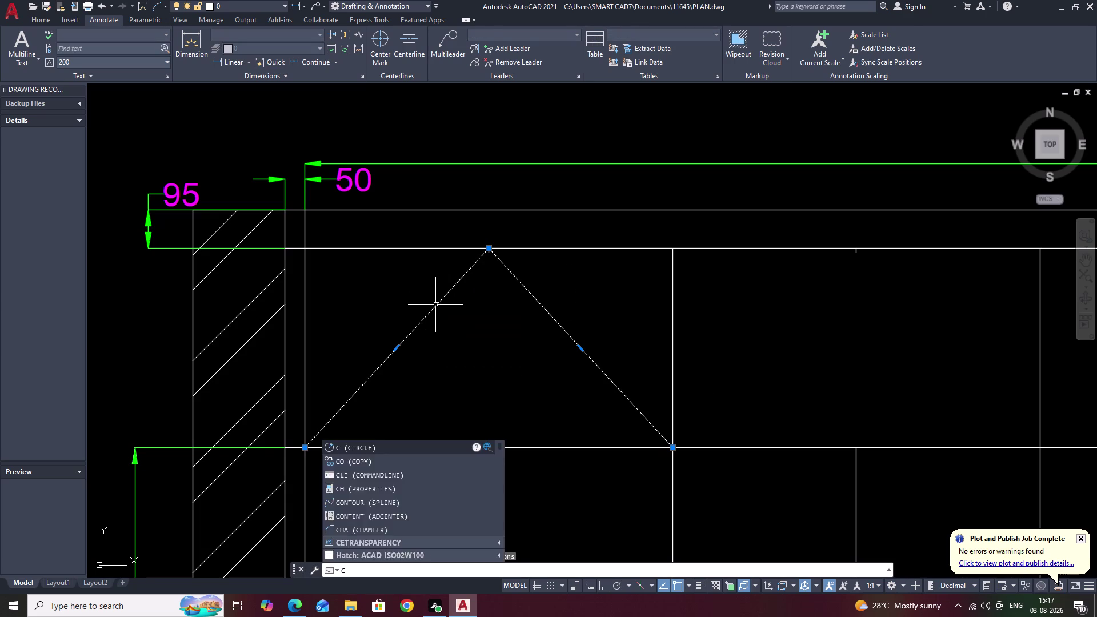
key(space)
scroll(up, 3)
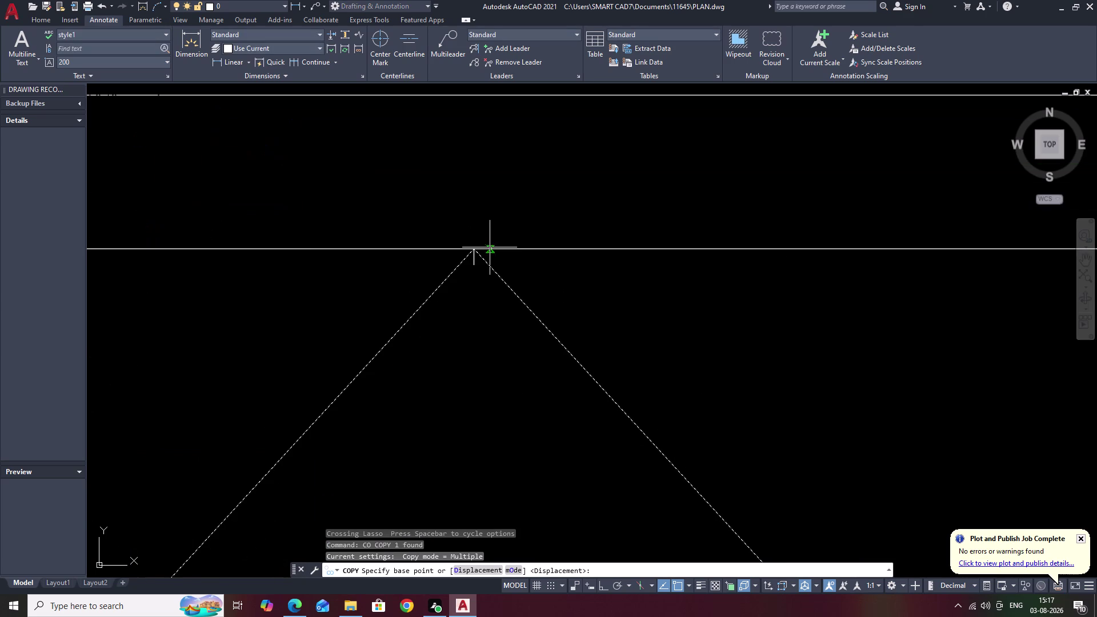
scroll(down, 3)
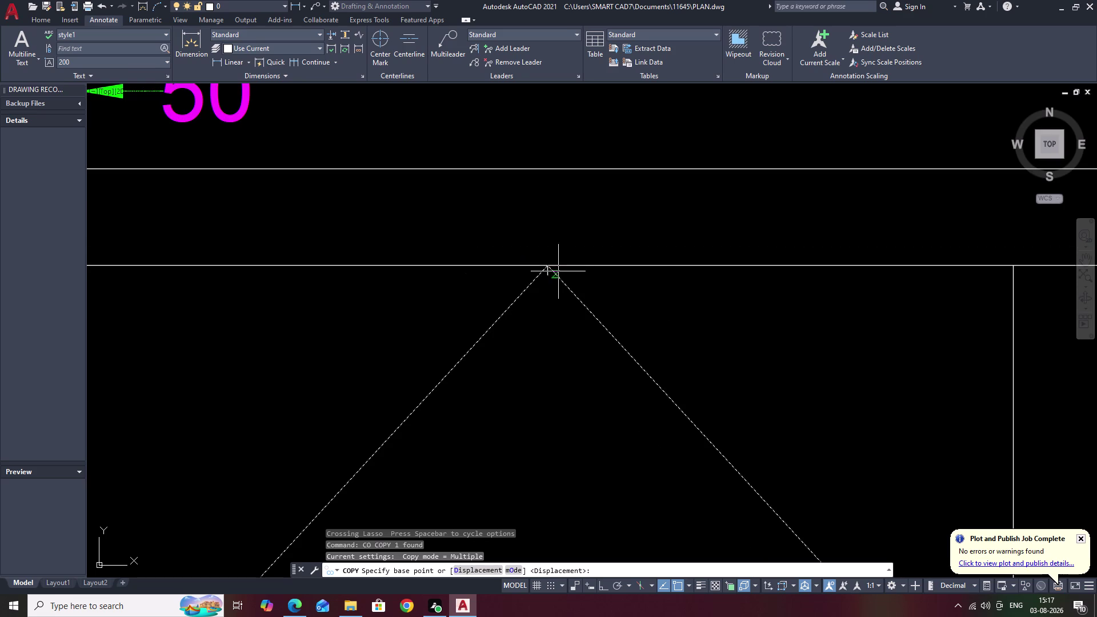
click(547, 266)
scroll(down, 3)
middle_drag(831, 321, 539, 340)
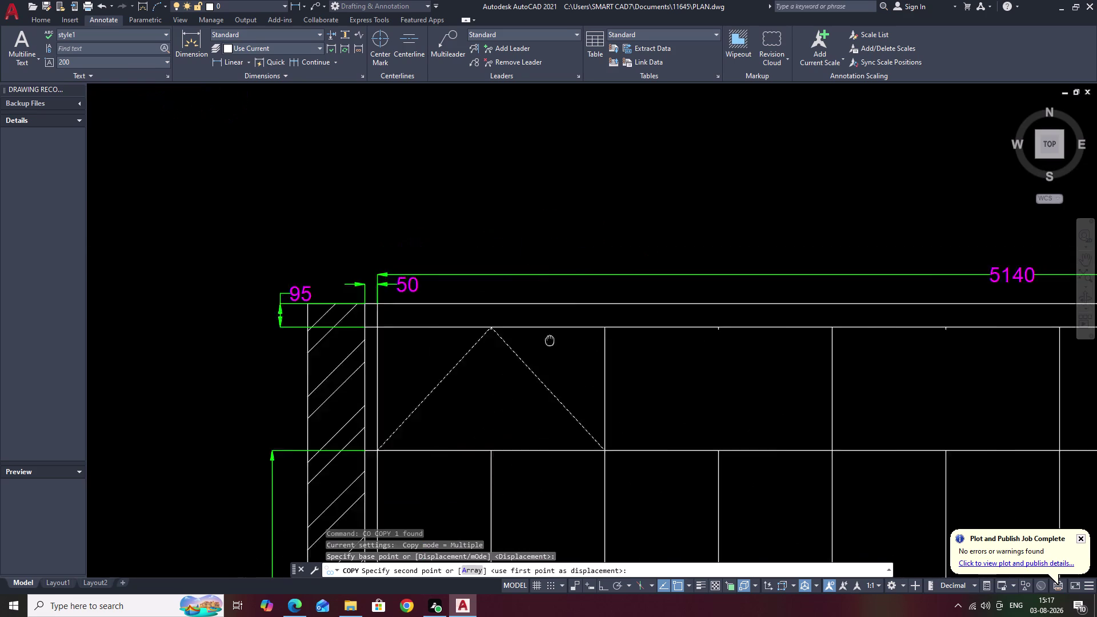
middle_drag(539, 340, 507, 340)
scroll(up, 3)
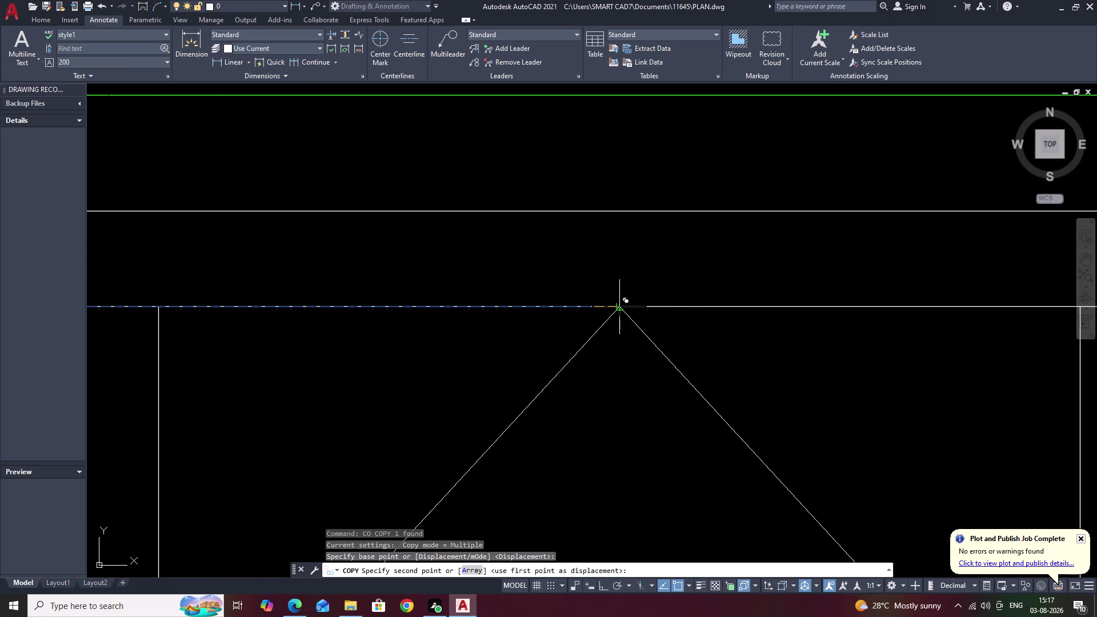
scroll(down, 3)
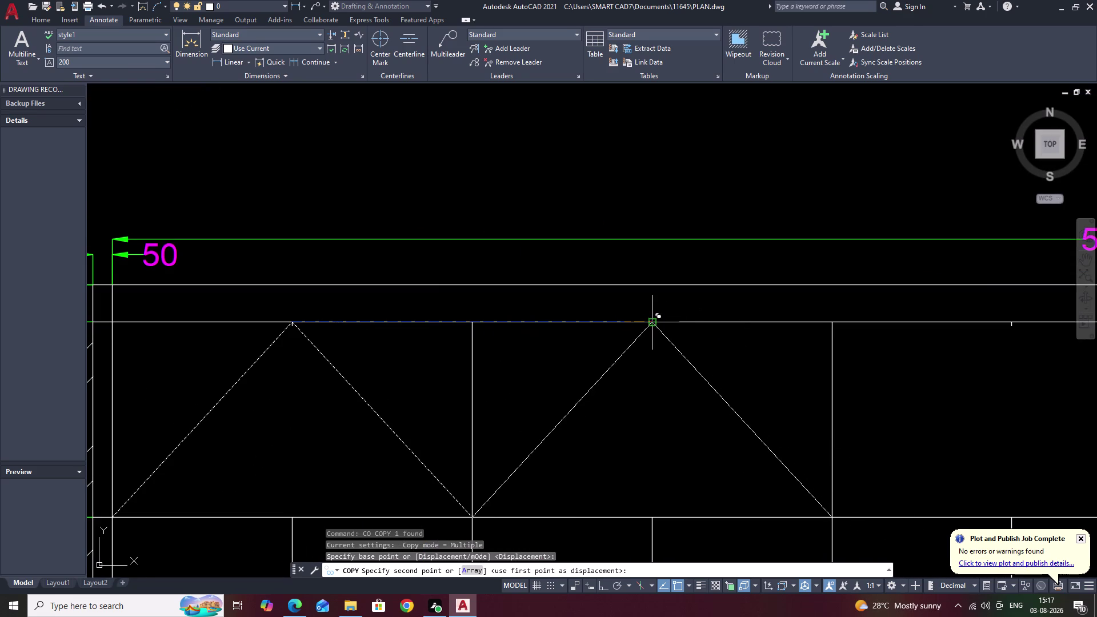
click(649, 321)
Place another peak copy at the following midpoint, then end the copy.
middle_drag(924, 348, 601, 345)
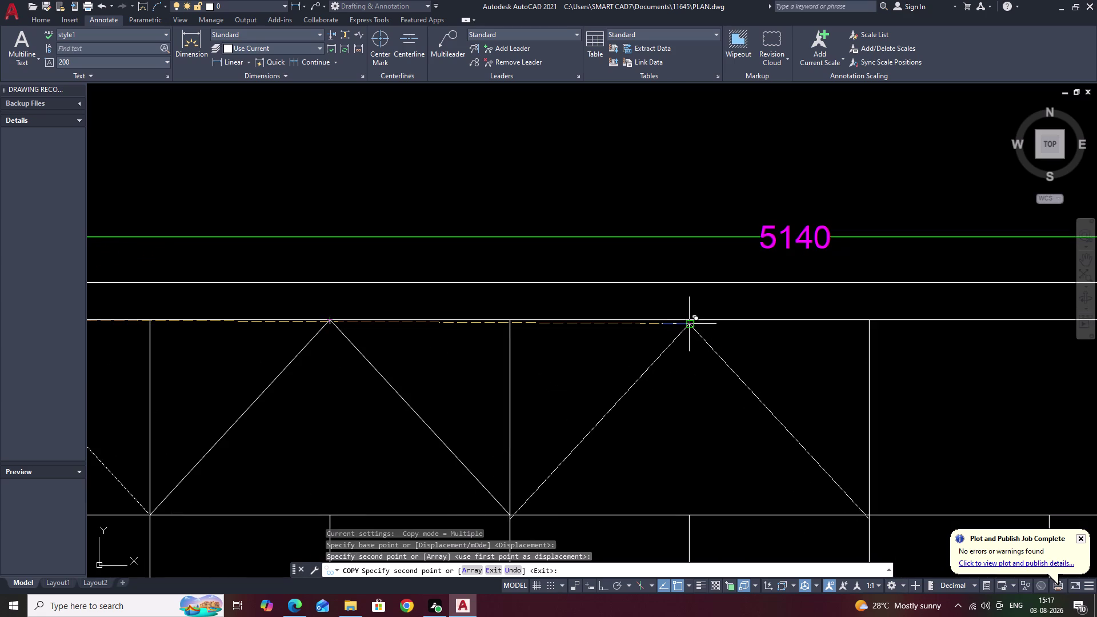
scroll(up, 3)
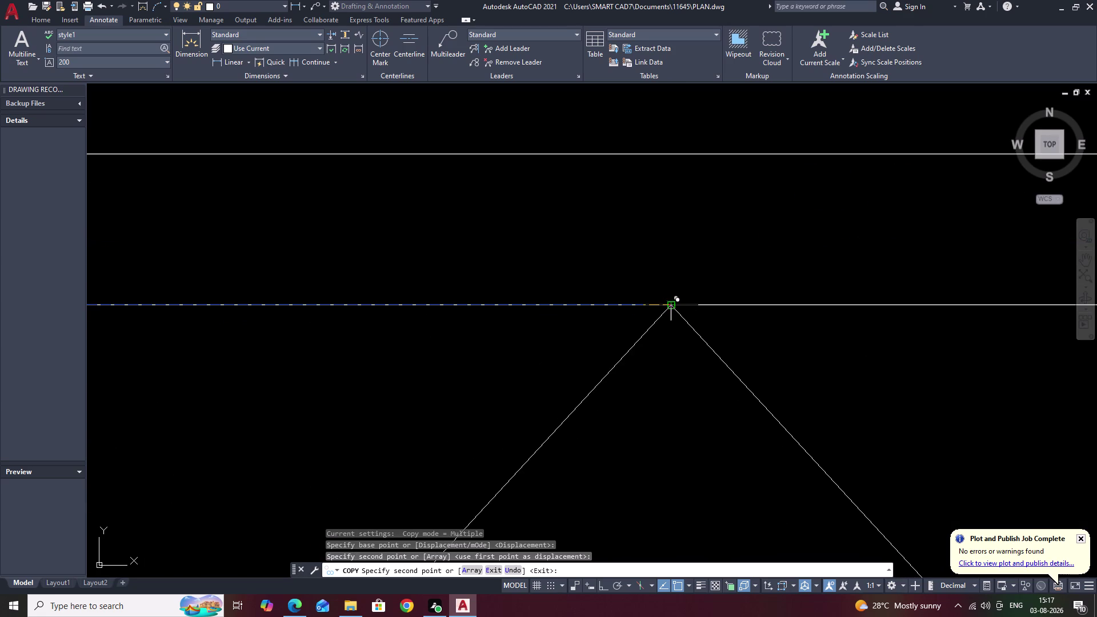
scroll(down, 3)
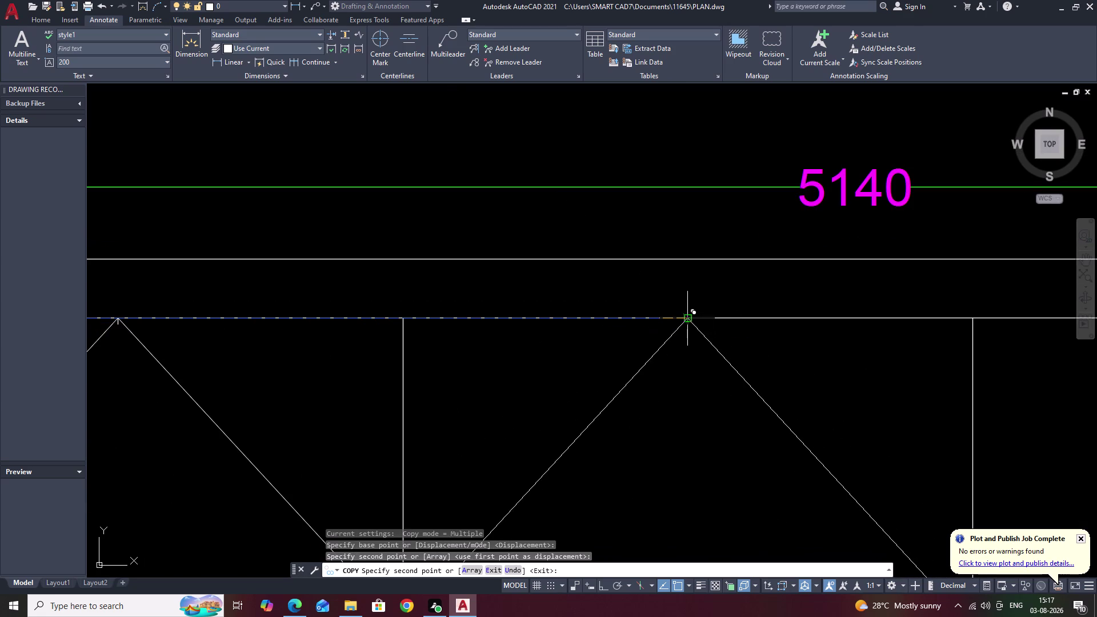
scroll(up, 3)
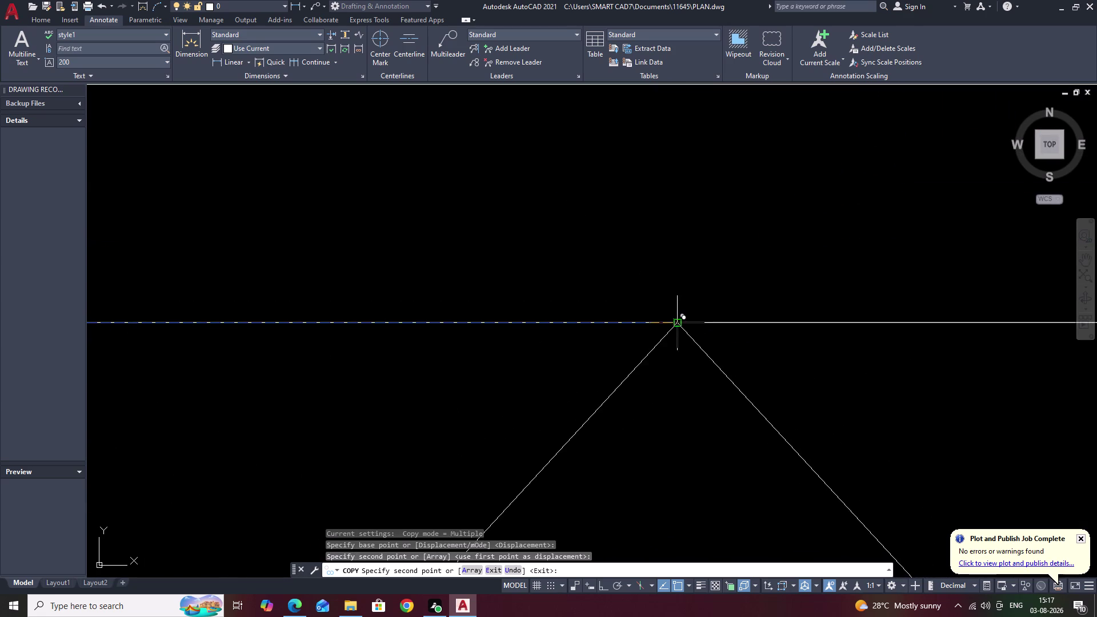
click(676, 322)
scroll(down, 3)
scroll(down, 3)
middle_drag(845, 378, 682, 377)
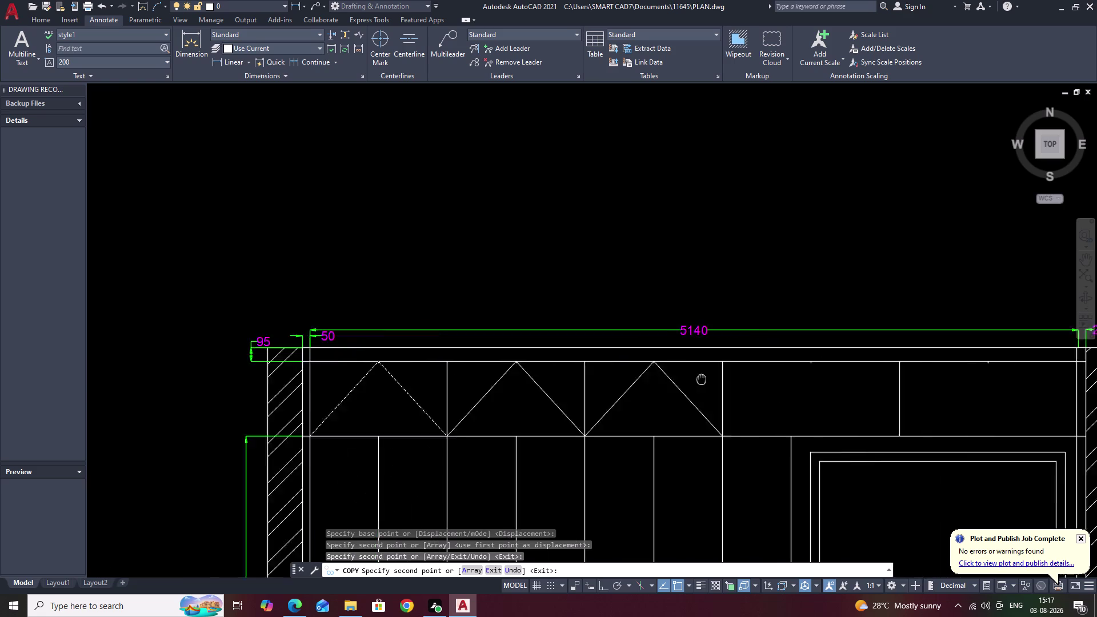
middle_drag(683, 377, 637, 369)
key(Escape)
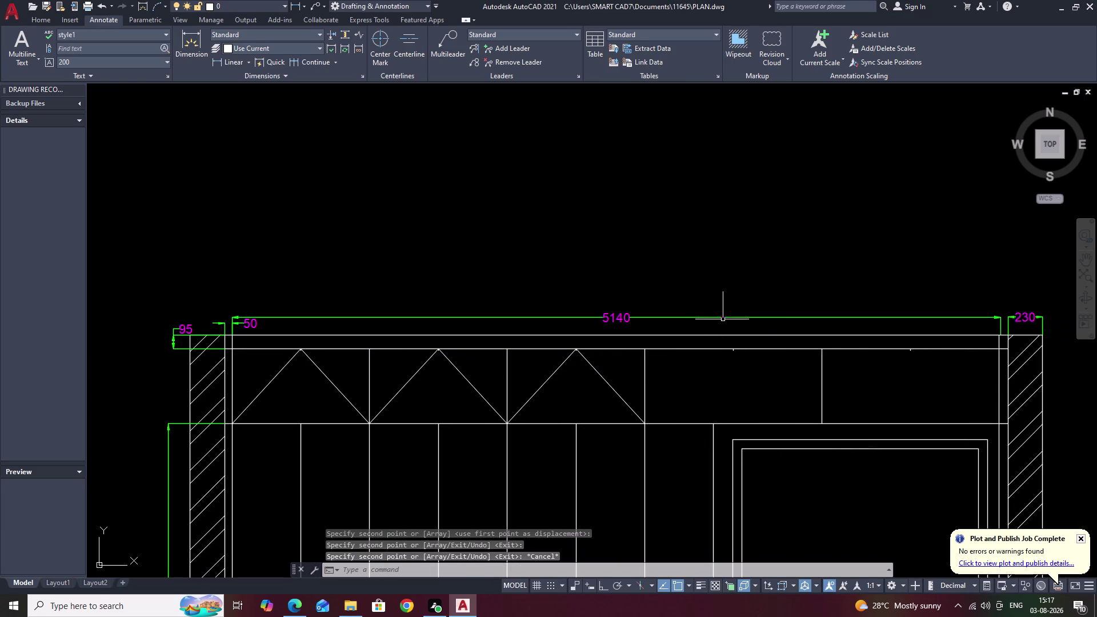
Draw the next triangle's two slanted sides from the band's bottom edge up to its top edge and back down.
text(L)
key(space)
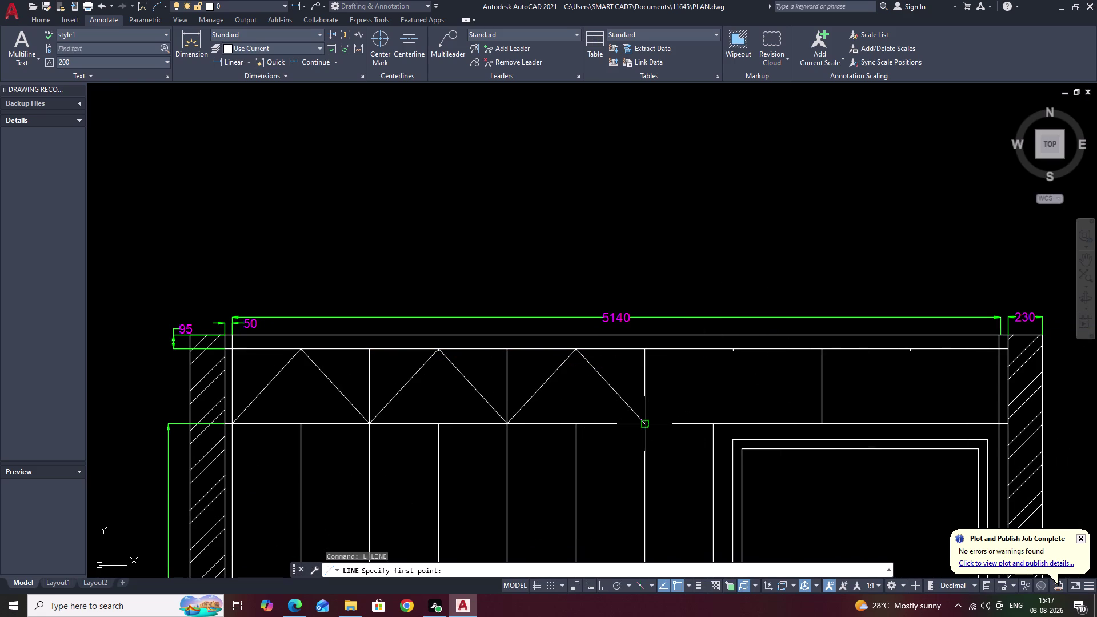
click(644, 424)
scroll(up, 3)
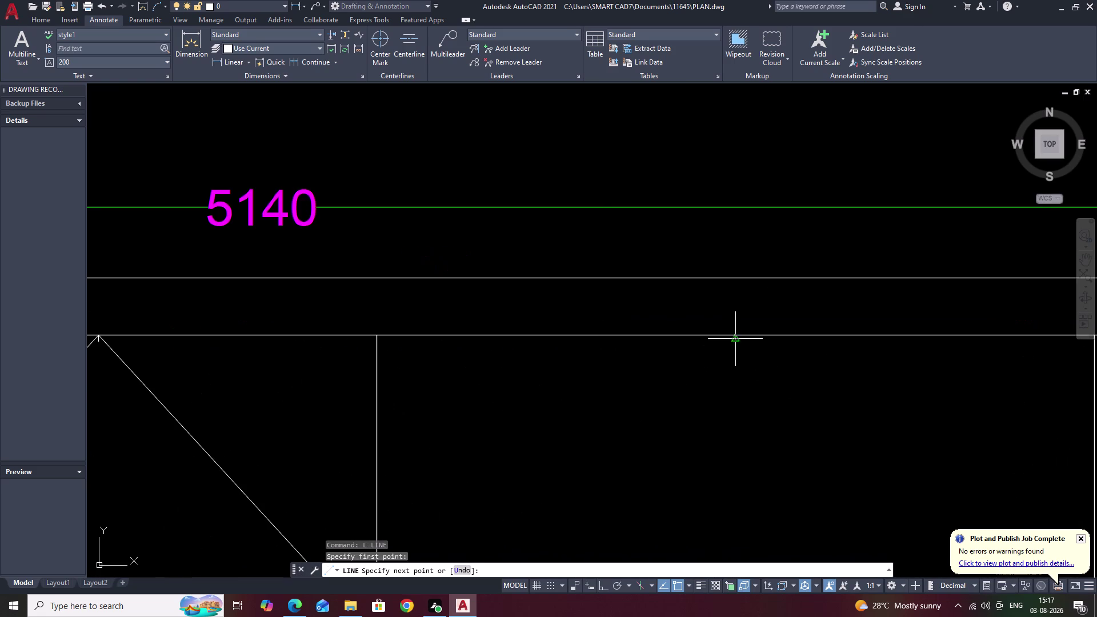
scroll(up, 3)
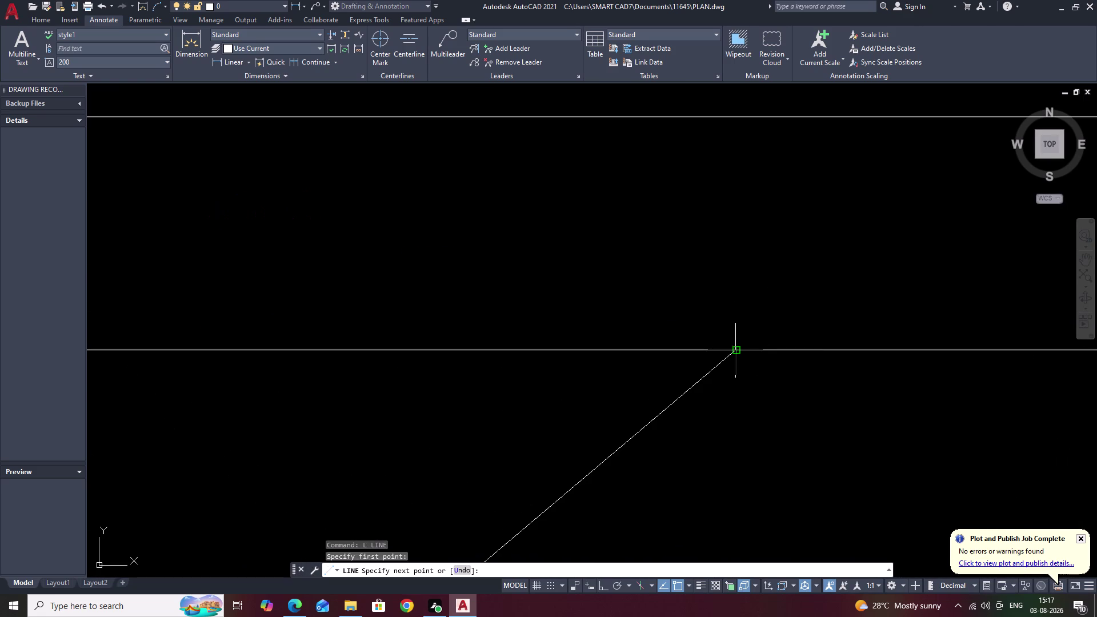
click(733, 352)
scroll(down, 3)
middle_drag(911, 450, 720, 346)
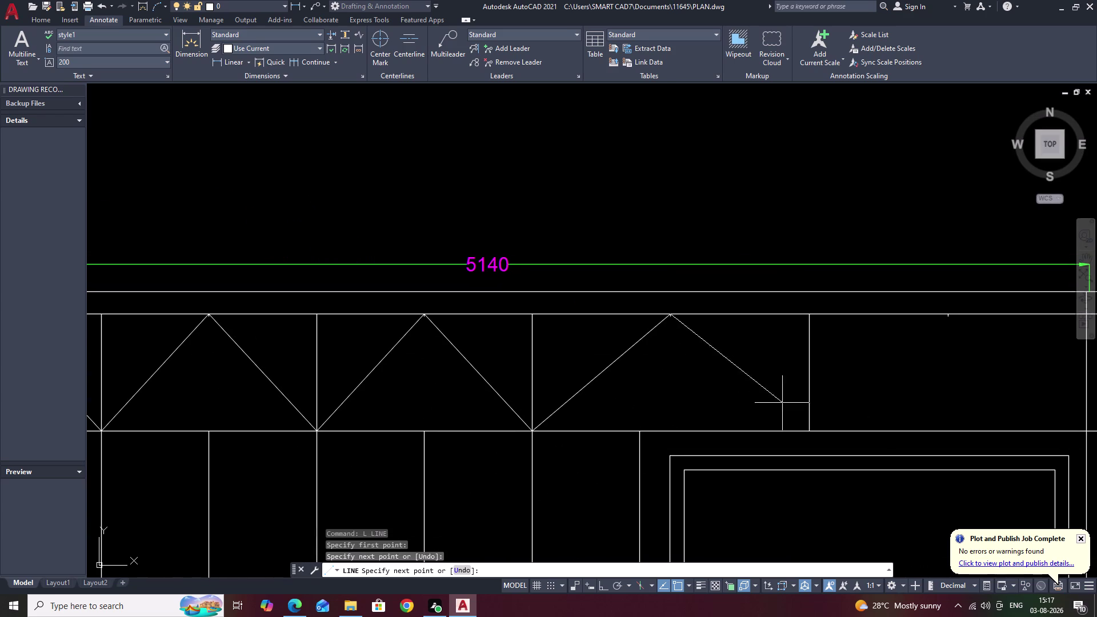
click(807, 430)
key(Escape)
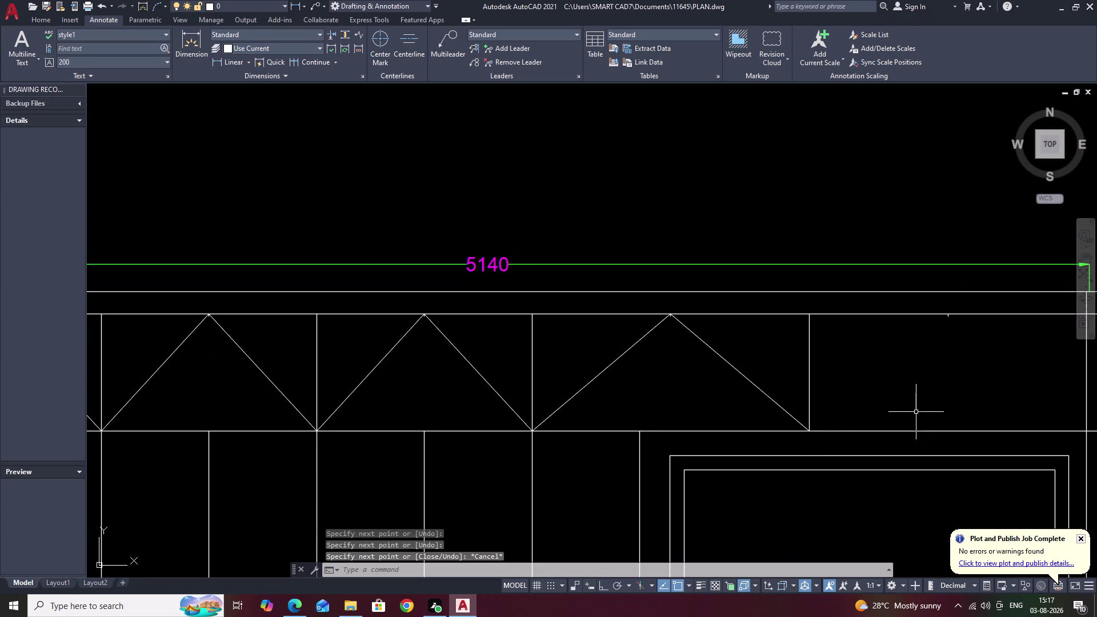
Join the two new sides into one polyline and select it.
drag(736, 347, 580, 352)
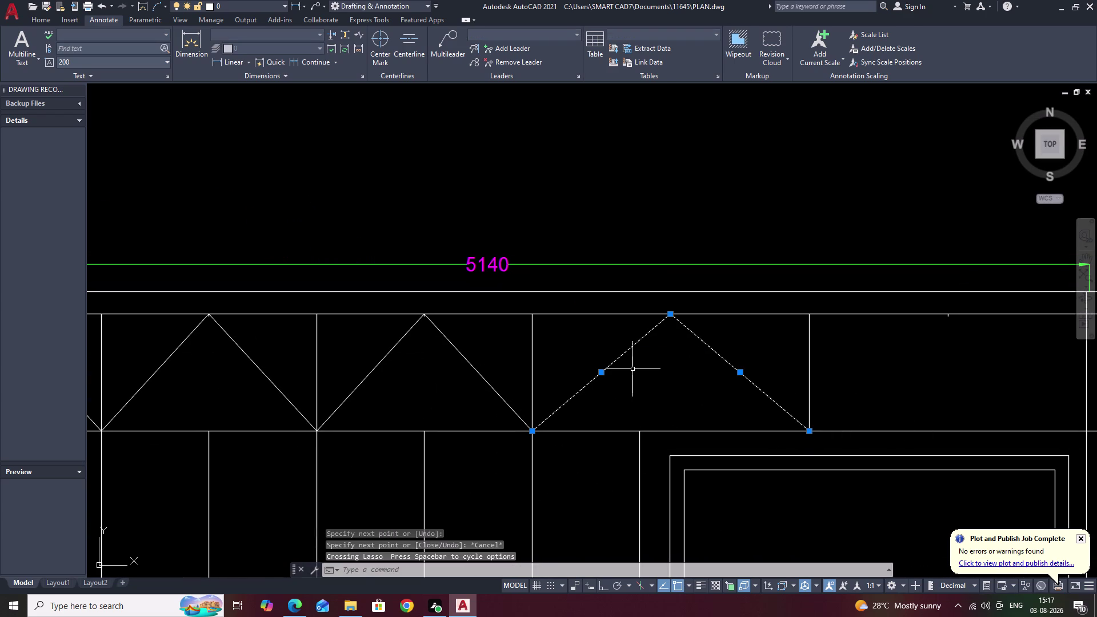
text(J)
key(space)
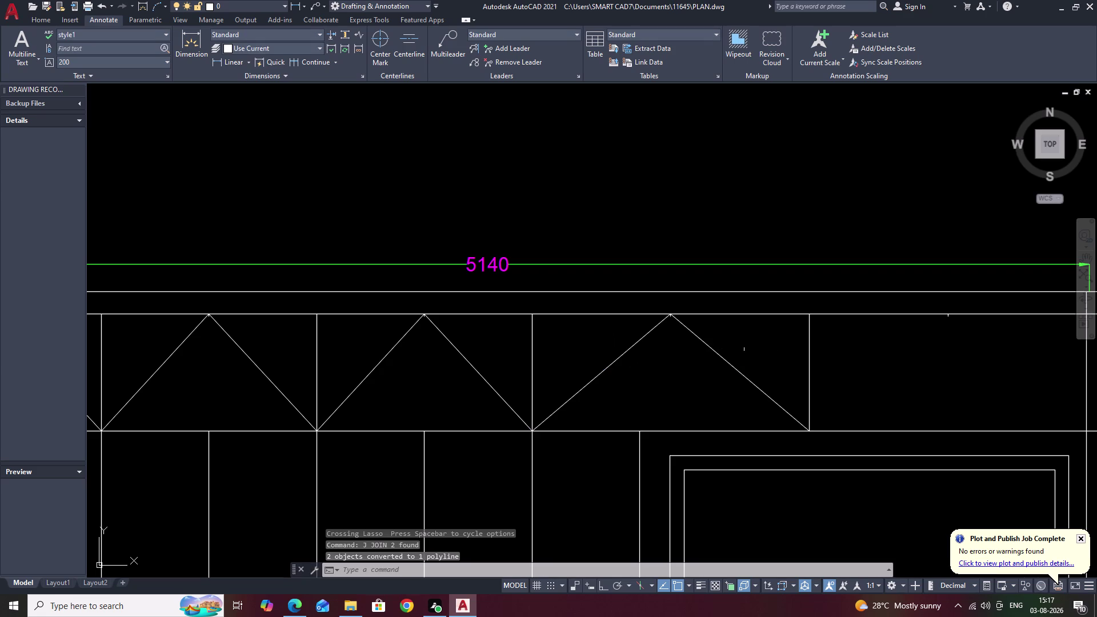
drag(749, 349, 591, 351)
Copy the new triangle from its peak to the last peak position on the band's right.
text(CO)
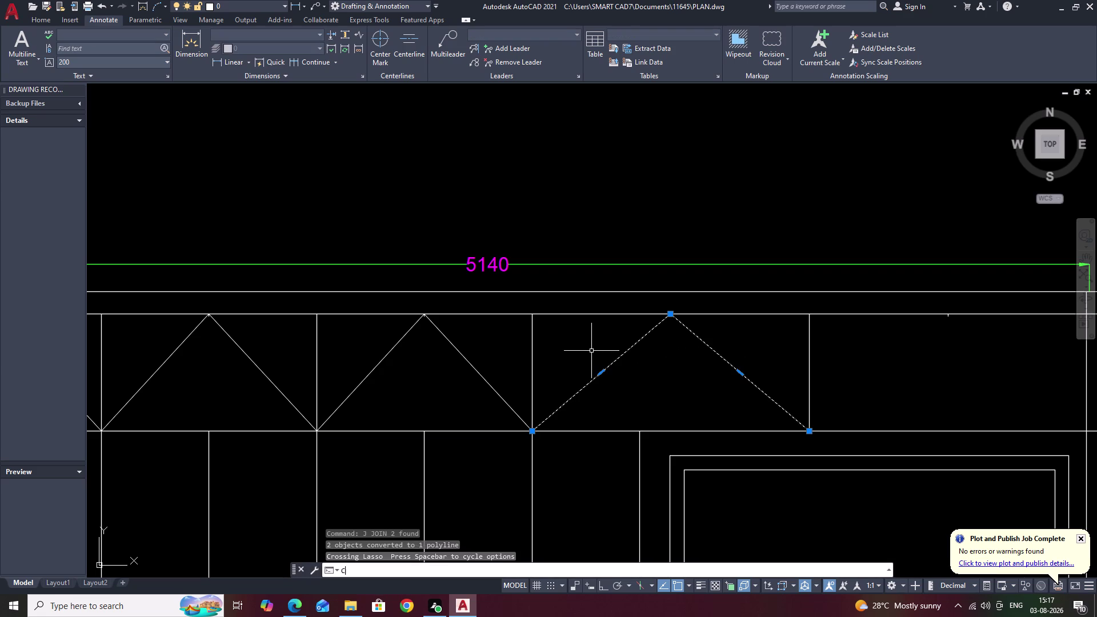
key(space)
scroll(up, 3)
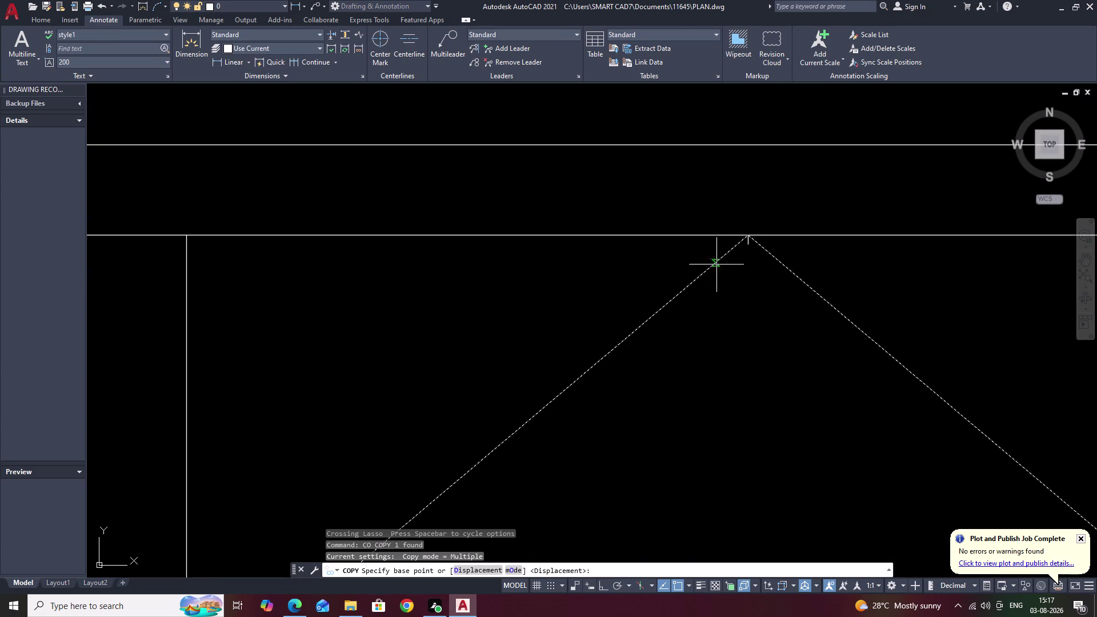
click(749, 232)
right_click(749, 232)
scroll(down, 3)
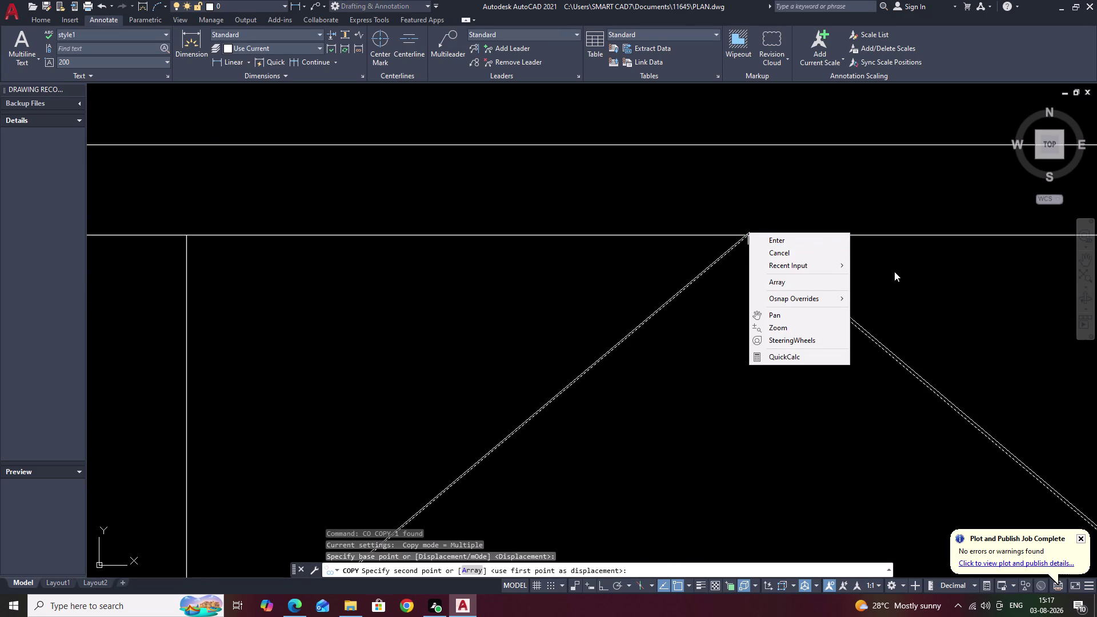
click(889, 291)
scroll(down, 3)
scroll(down, 3)
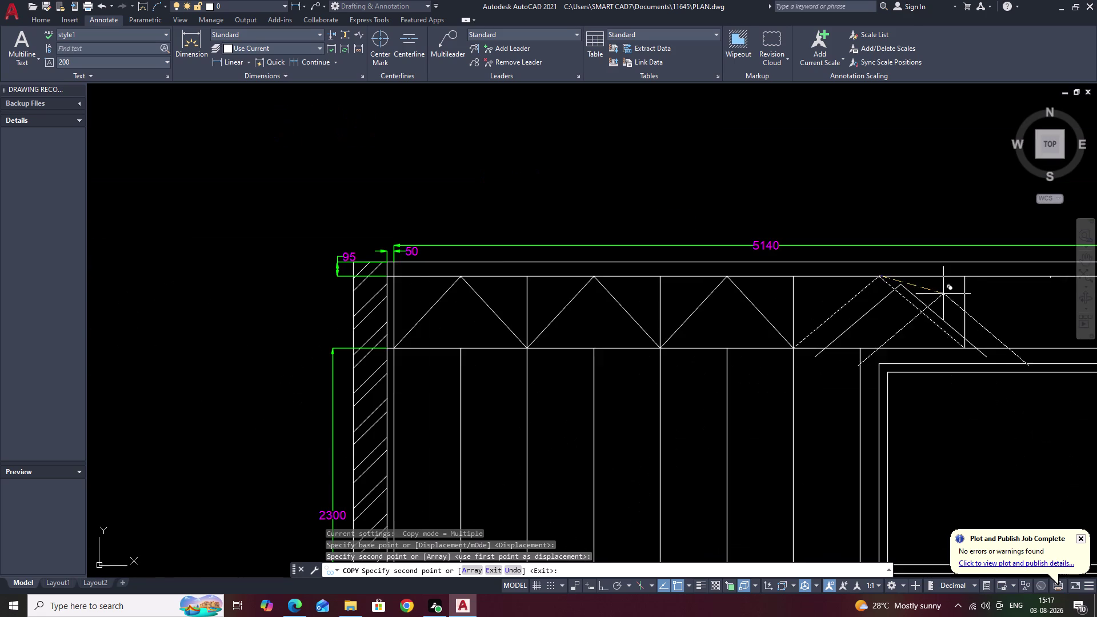
middle_drag(956, 296, 719, 303)
scroll(up, 3)
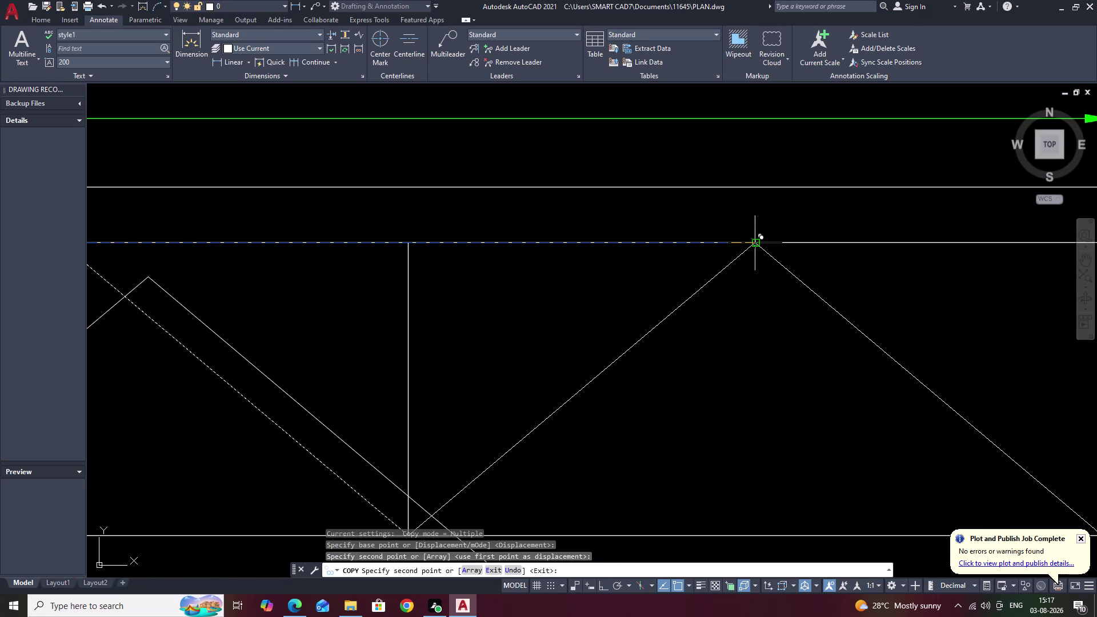
click(755, 241)
key(Escape)
Erase the misplaced extra triangle and bring the whole elevation into view.
scroll(down, 3)
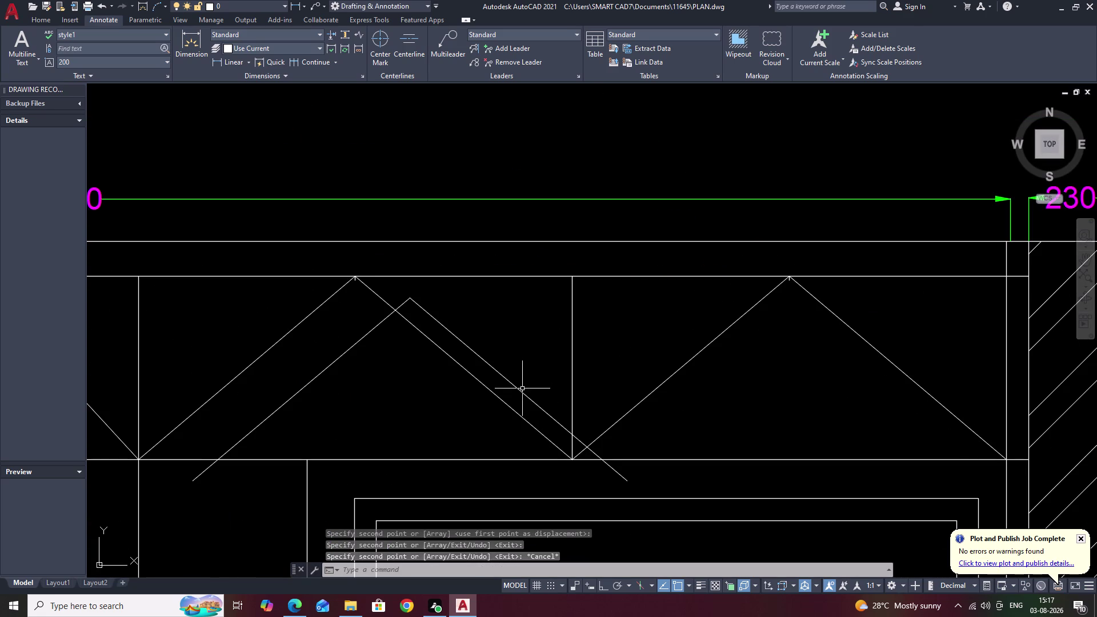
click(522, 395)
text(E)
key(space)
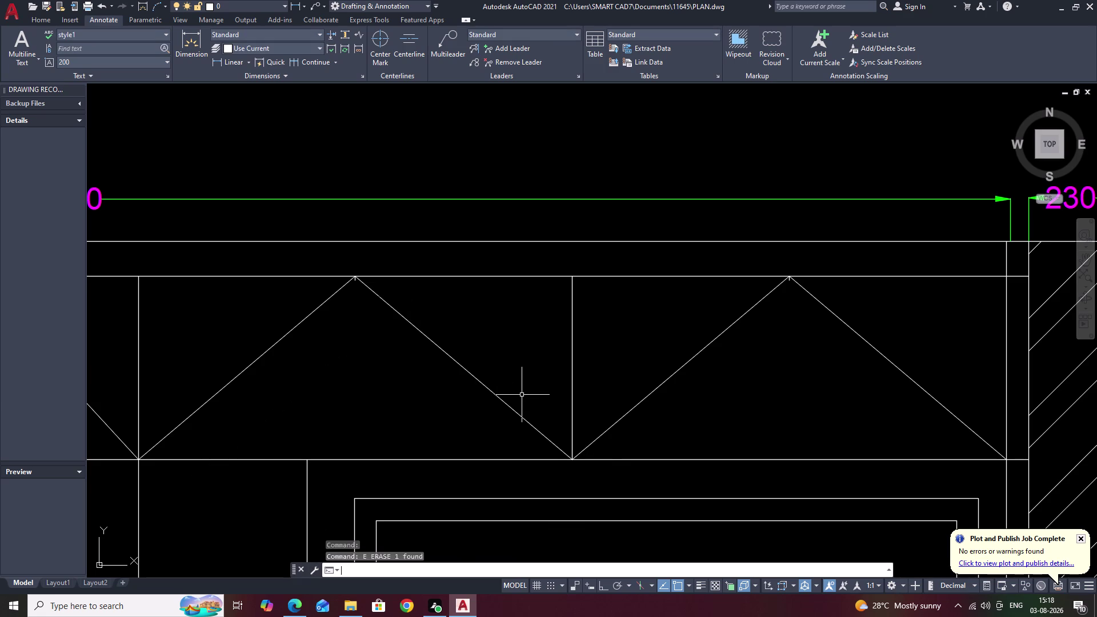
scroll(down, 3)
middle_drag(648, 472, 730, 340)
middle_drag(629, 376, 711, 355)
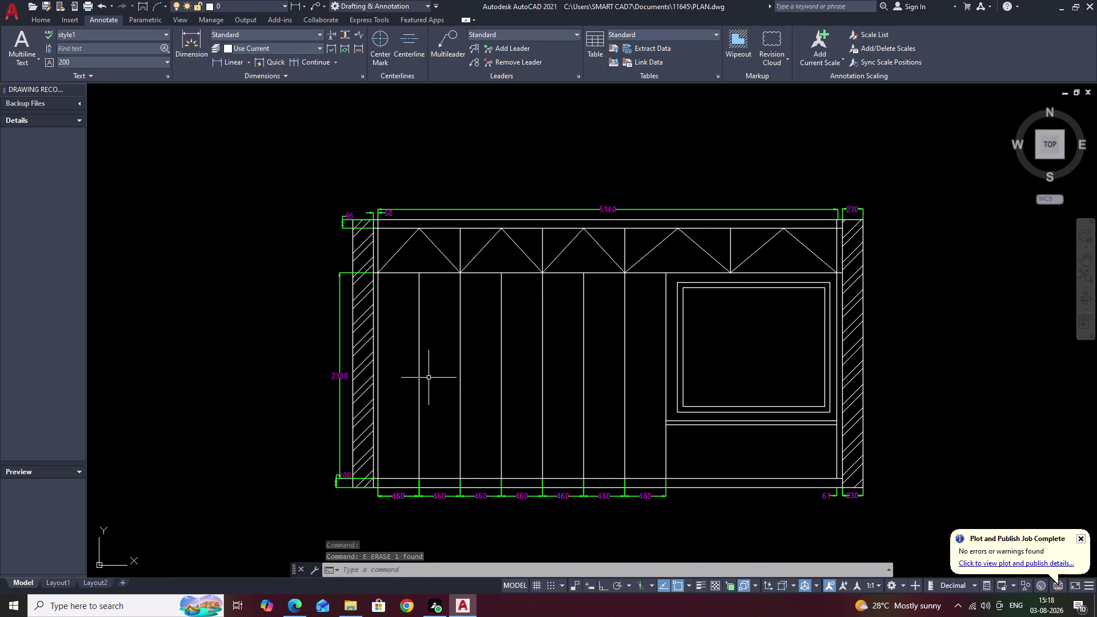
Draw a line from the first shutter's top corner to the mid-height point on its left edge.
text(L)
key(space)
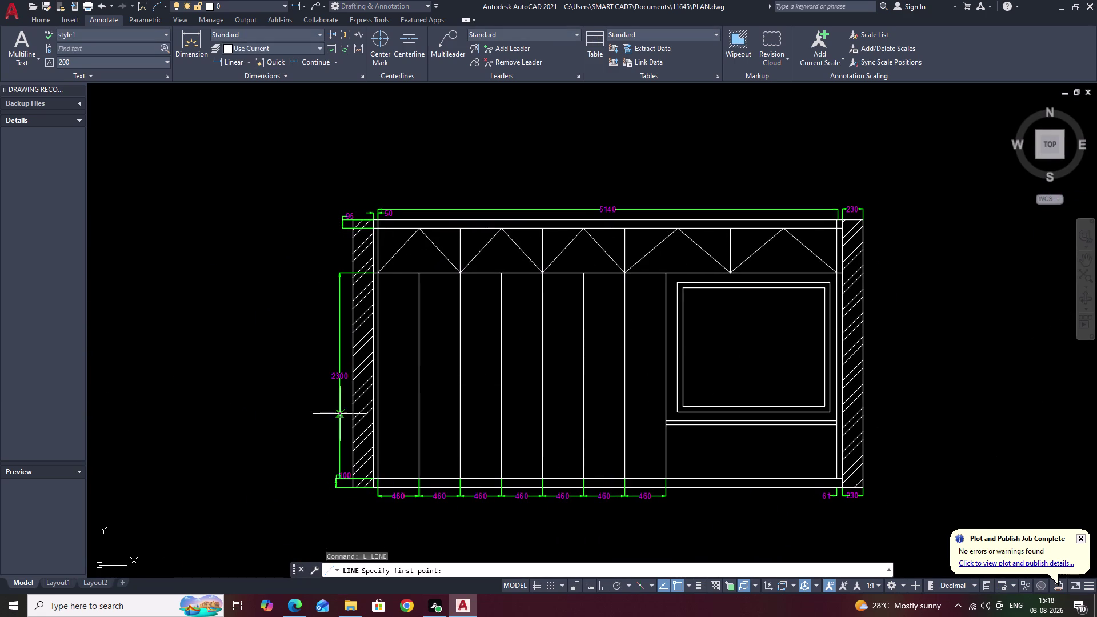
scroll(up, 3)
click(419, 262)
middle_drag(344, 473, 434, 324)
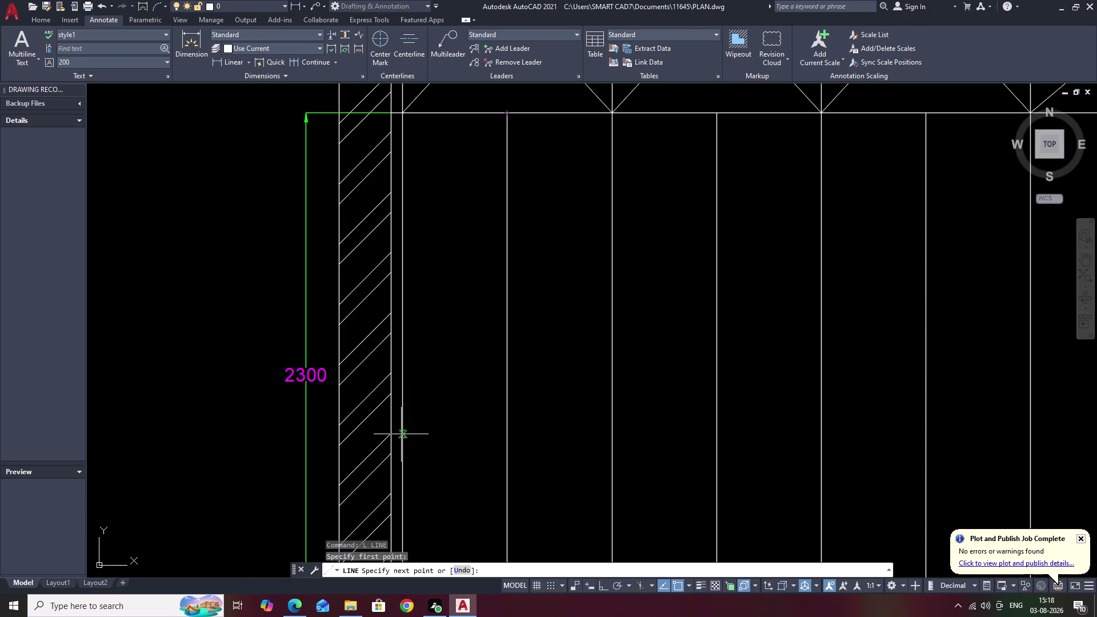
scroll(down, 3)
middle_drag(407, 473, 415, 371)
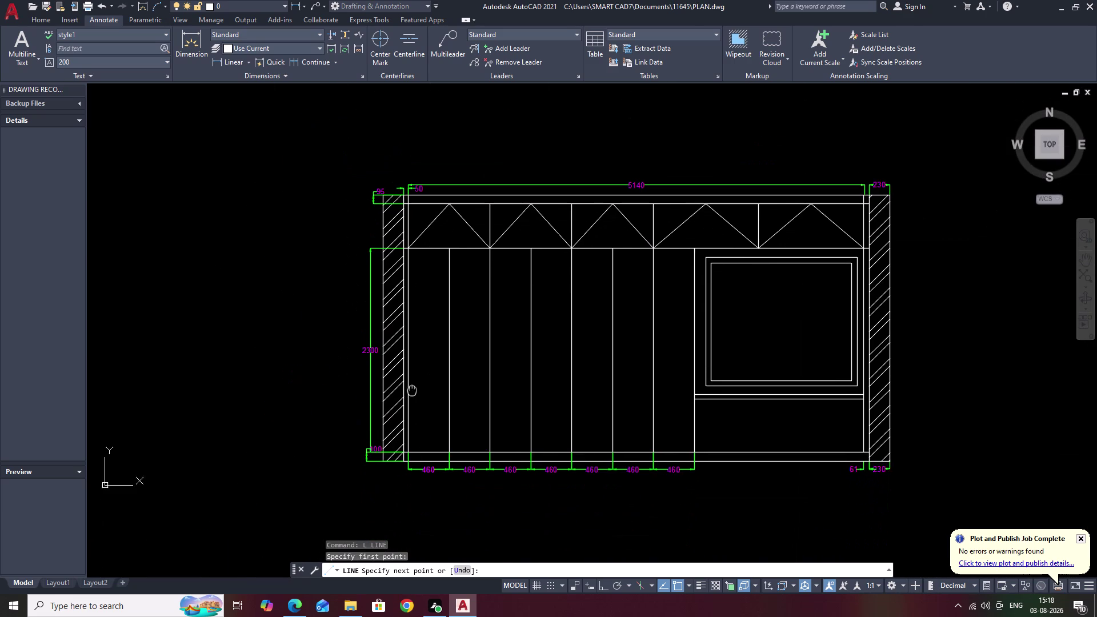
middle_drag(414, 372, 414, 370)
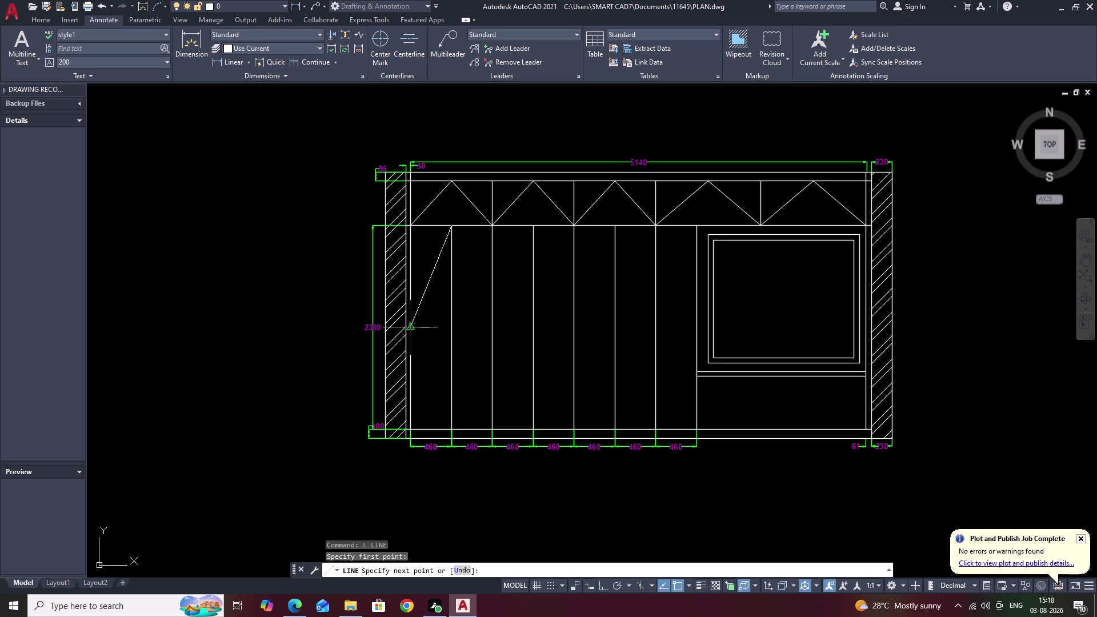
double_click(410, 328)
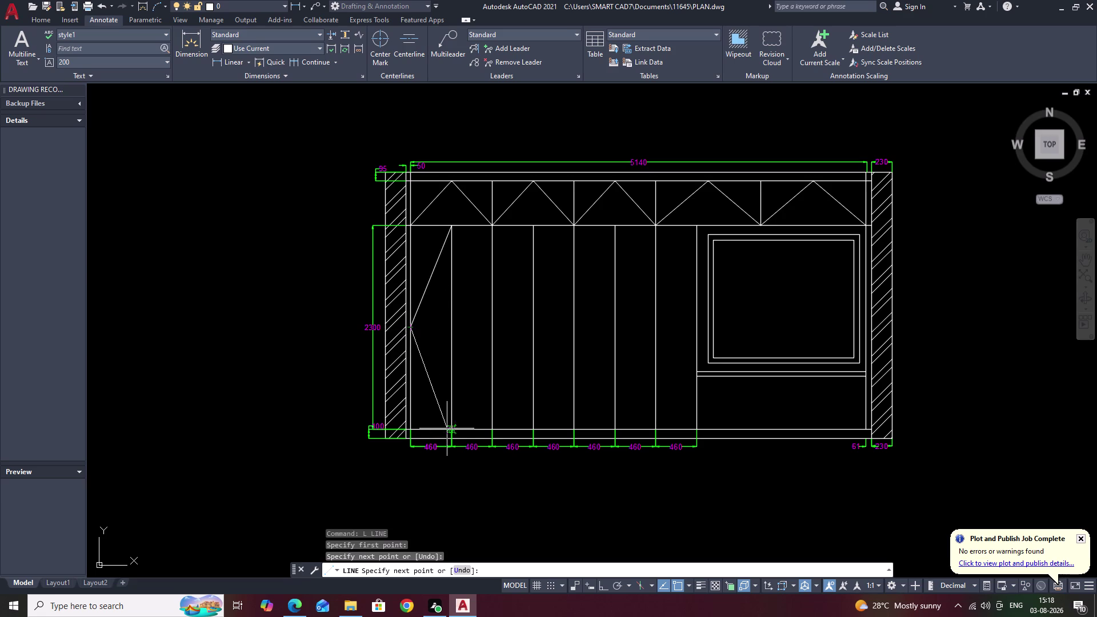
Continue the line down to the shutter's bottom corner, finishing the sideways V.
scroll(up, 3)
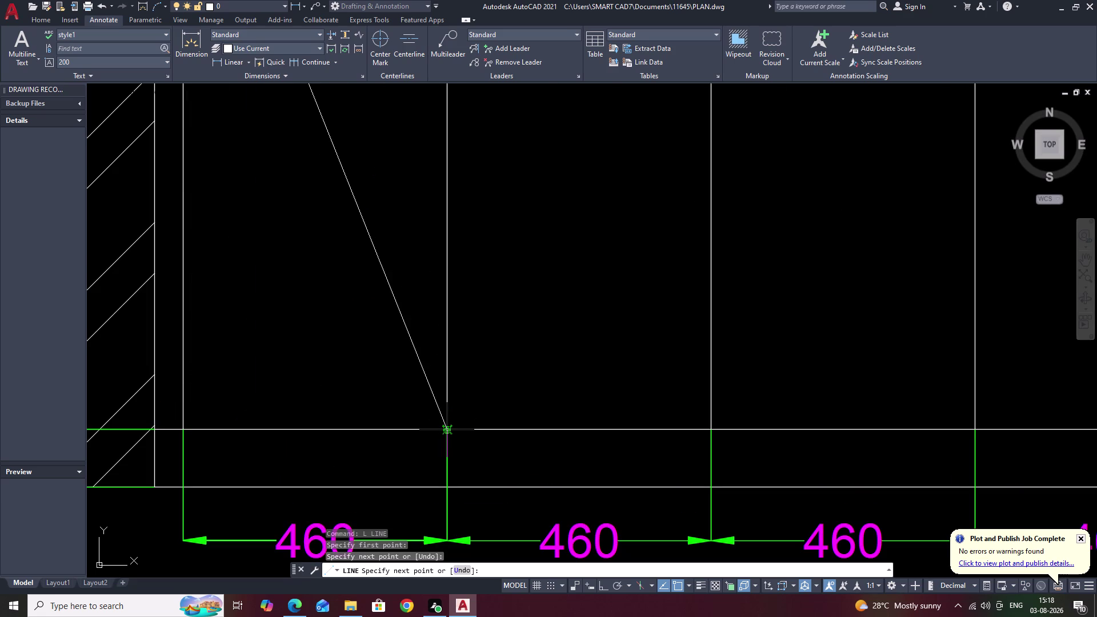
scroll(up, 3)
click(443, 429)
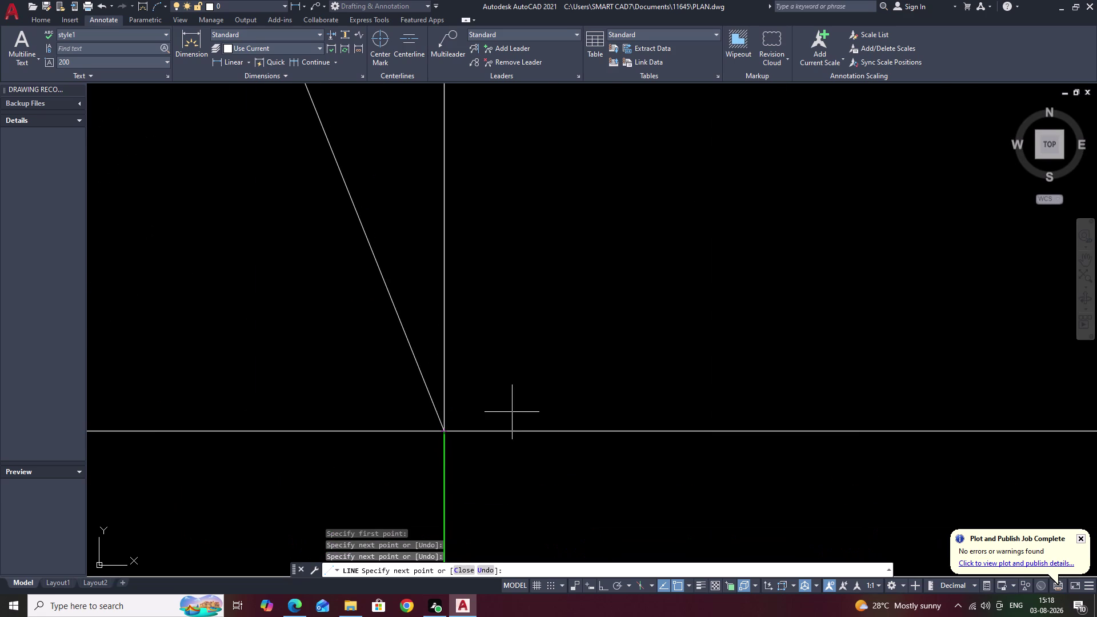
key(Escape)
scroll(down, 3)
middle_drag(587, 321, 576, 431)
scroll(down, 3)
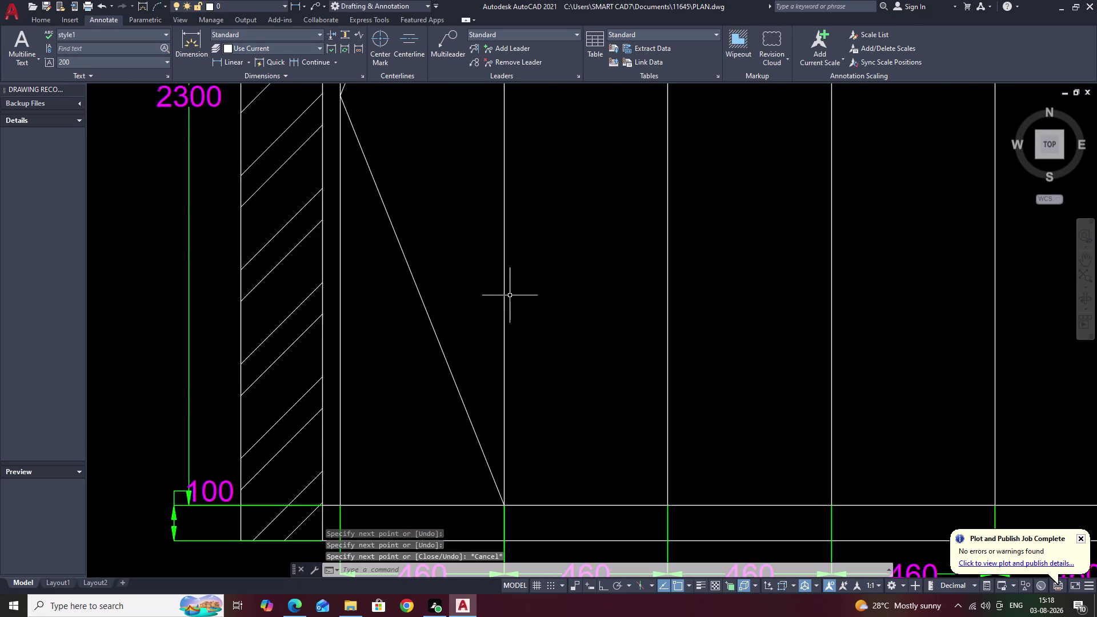
scroll(down, 3)
middle_drag(546, 283, 542, 338)
Select the two slanted lines of the sideways V.
scroll(up, 3)
drag(489, 200, 488, 211)
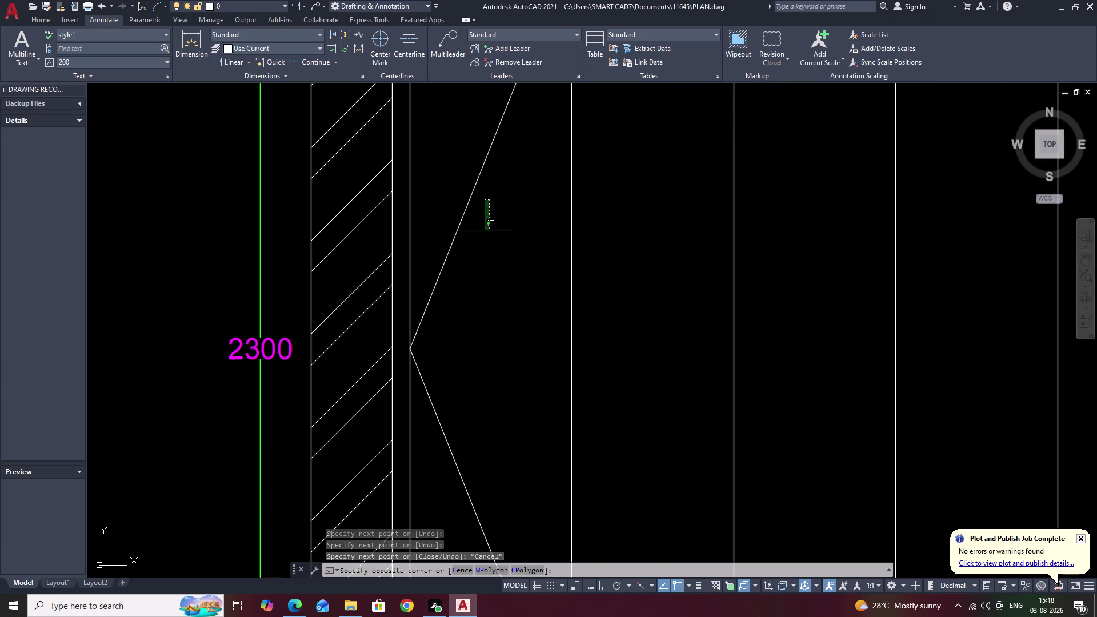
drag(488, 211, 482, 249)
drag(468, 331, 460, 402)
drag(470, 409, 435, 475)
click(436, 471)
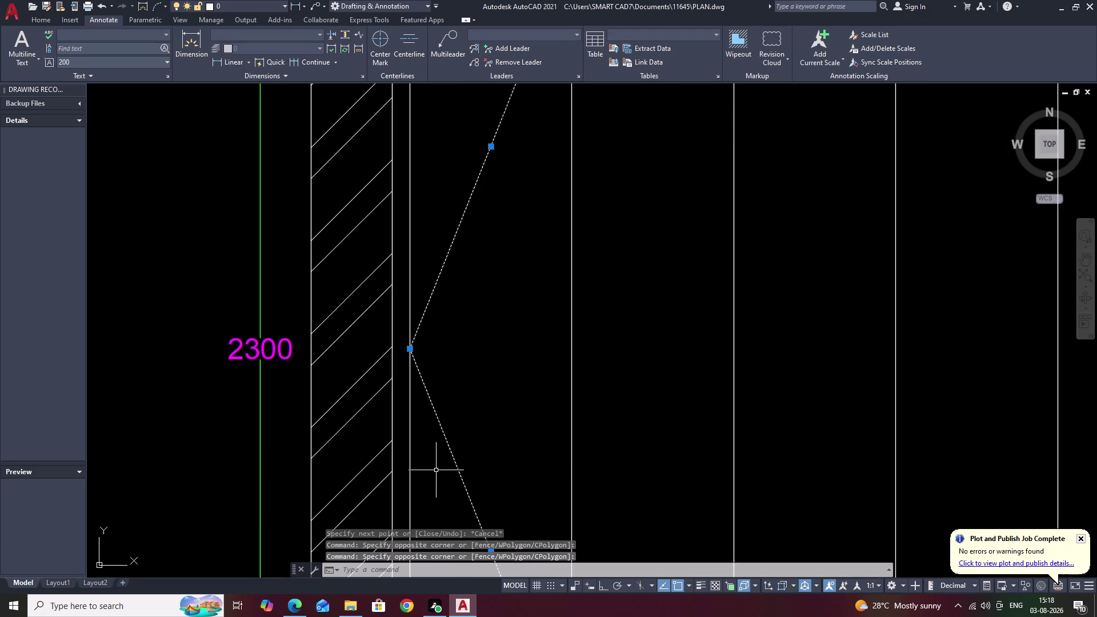
Mirror the V about a vertical axis on the shutter divider, keeping the originals.
text(MI)
key(space)
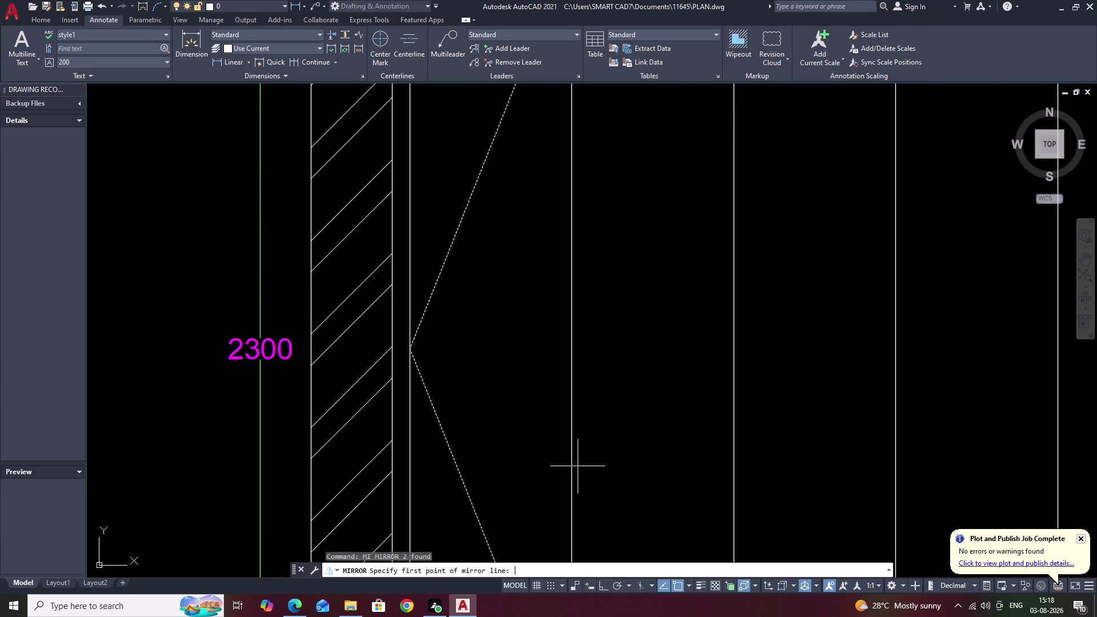
click(571, 351)
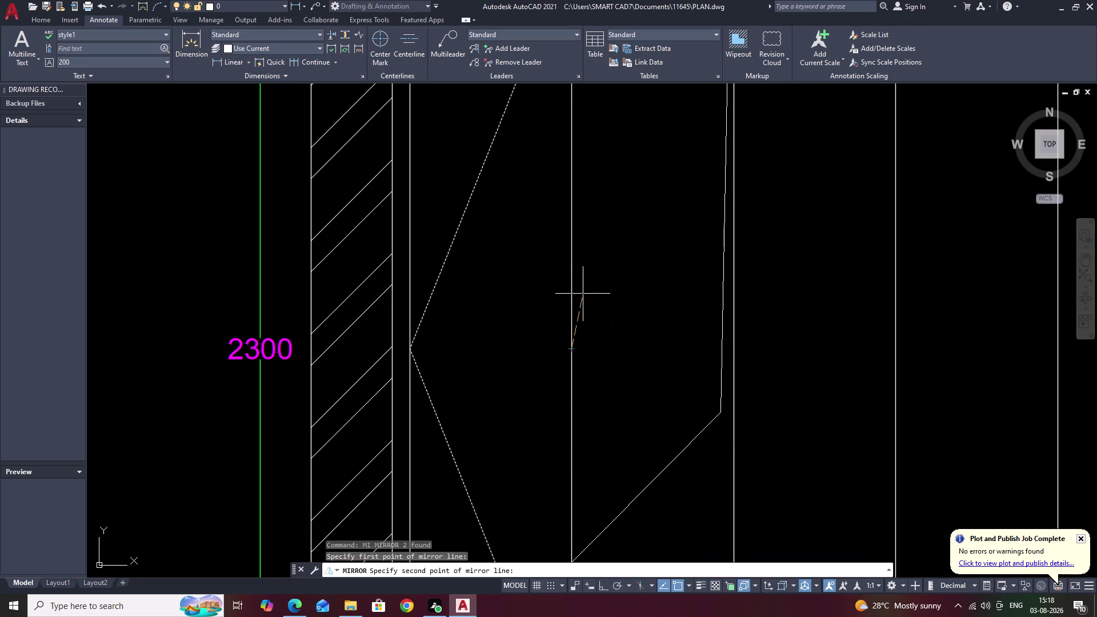
key(F8)
scroll(down, 3)
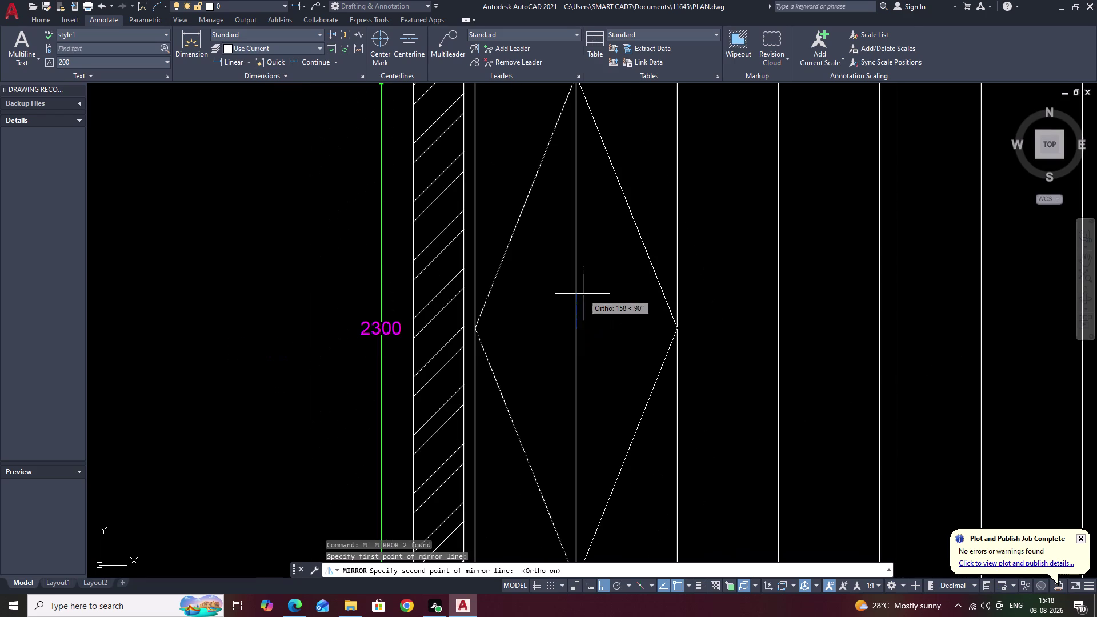
click(598, 294)
text(N)
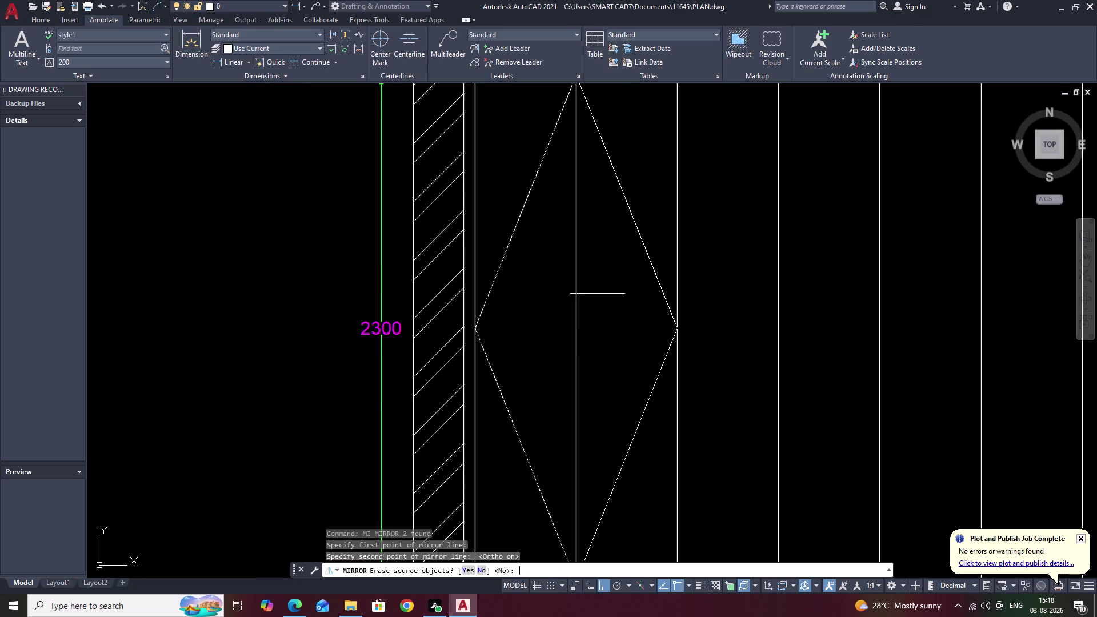
key(space)
scroll(down, 3)
middle_drag(626, 308, 558, 315)
drag(521, 263, 516, 337)
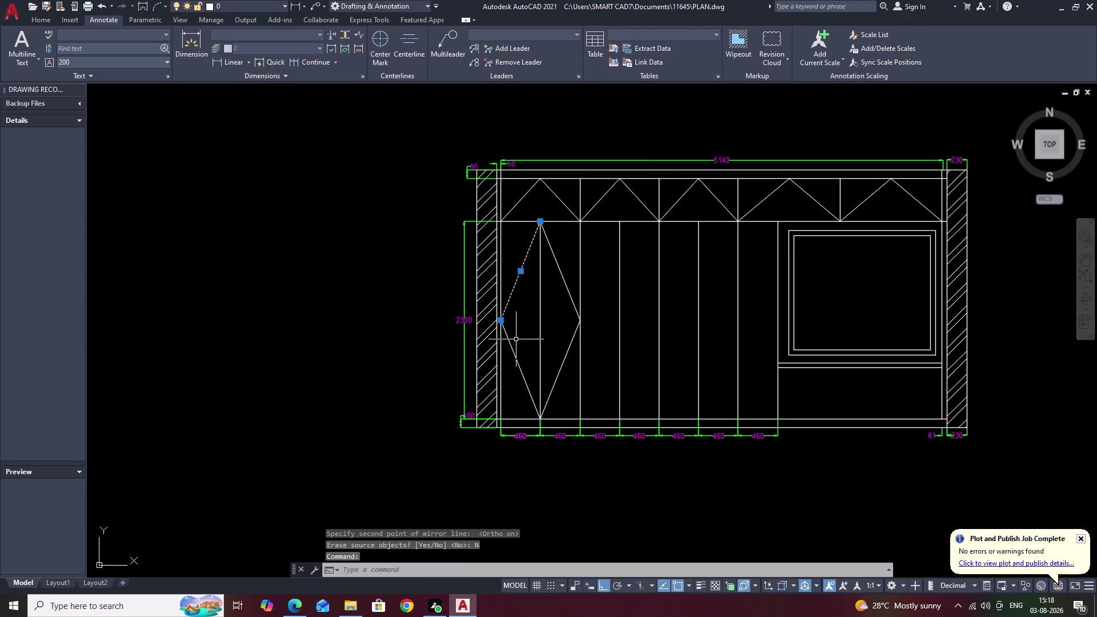
drag(523, 338, 511, 363)
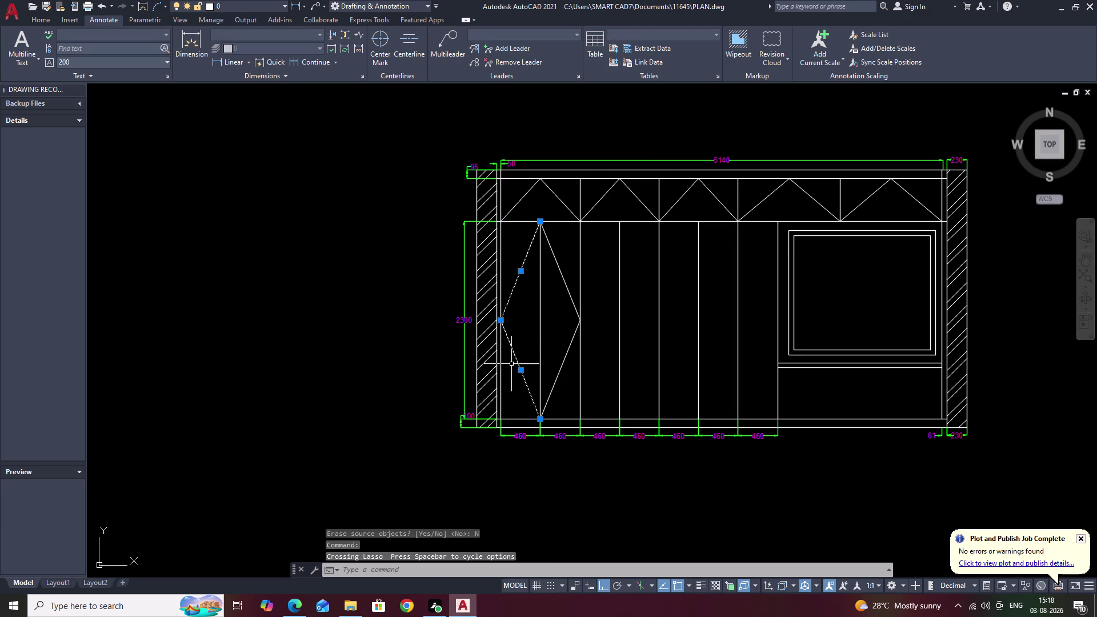
Join the diamond's two left edges into one polyline and select it.
text(J)
key(space)
drag(515, 268, 516, 280)
drag(517, 317, 514, 356)
scroll(up, 3)
drag(520, 183, 493, 485)
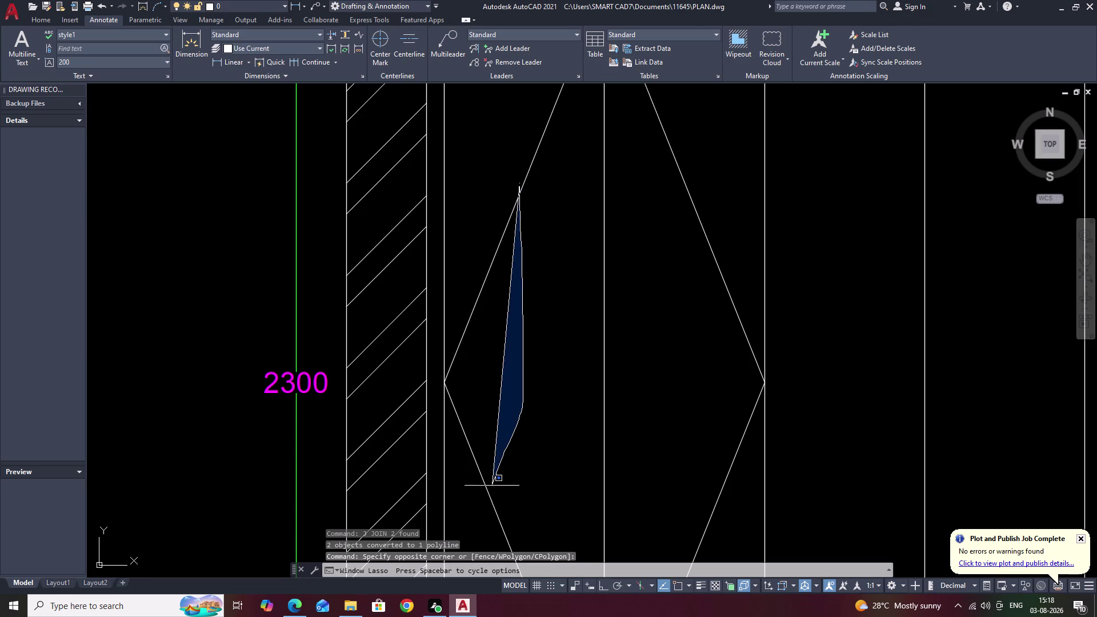
drag(493, 484, 485, 503)
click(506, 230)
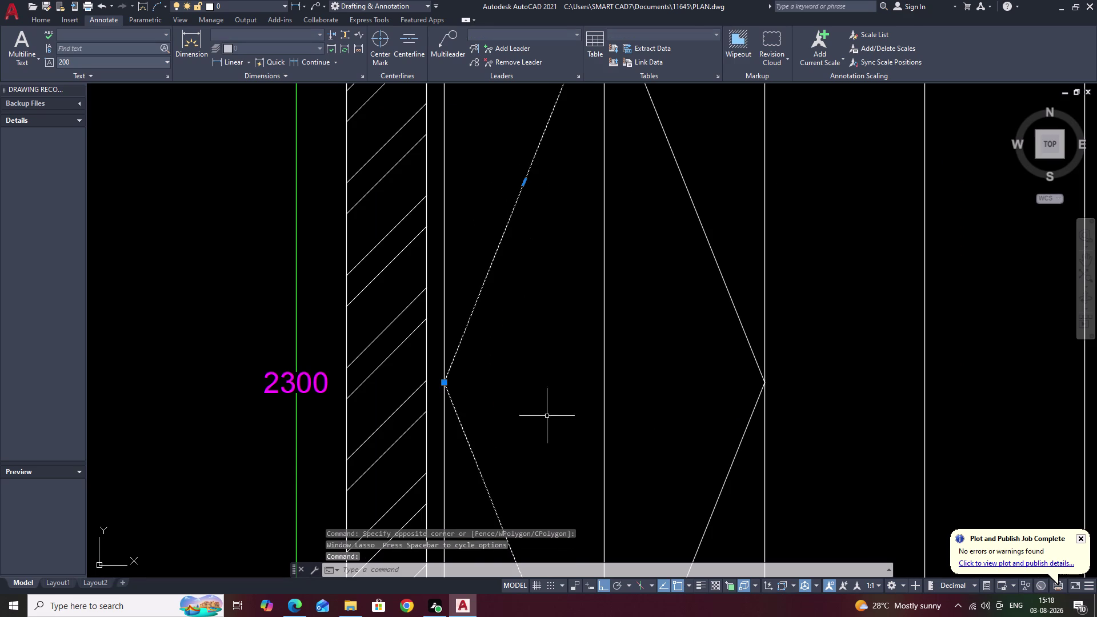
Copy the polyline from its middle vertex to the next two divider midpoints.
text(CO)
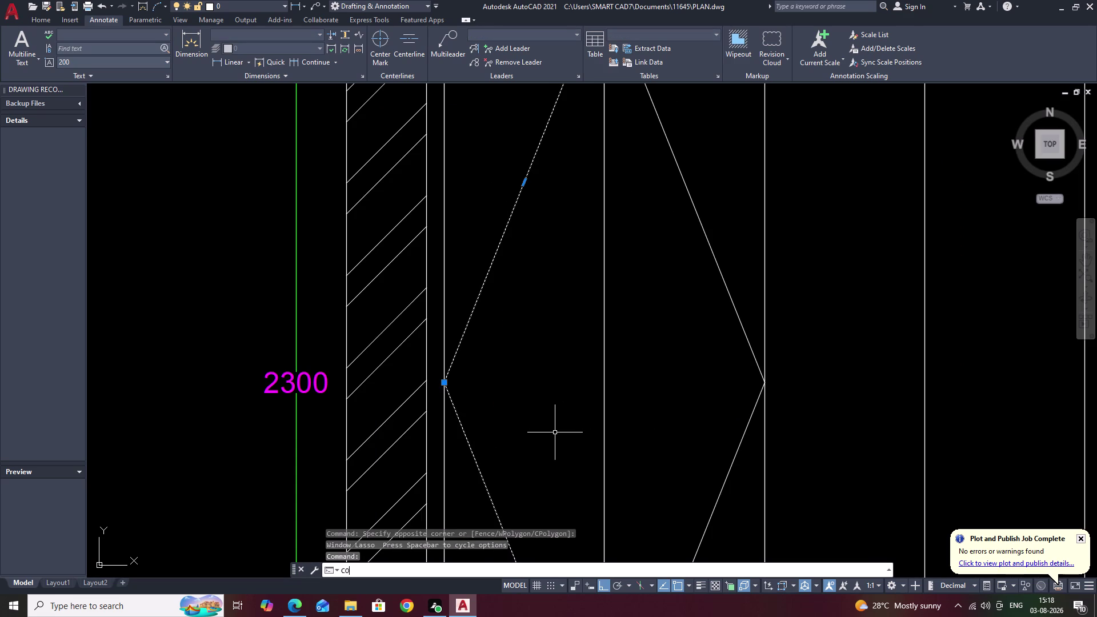
key(space)
click(444, 383)
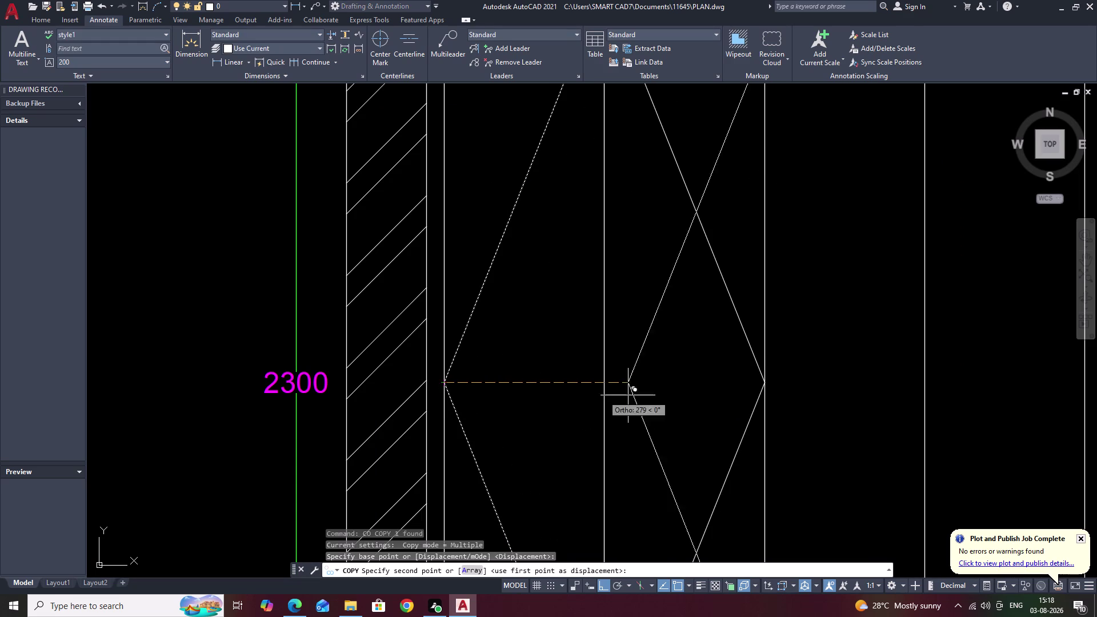
middle_drag(804, 402, 699, 402)
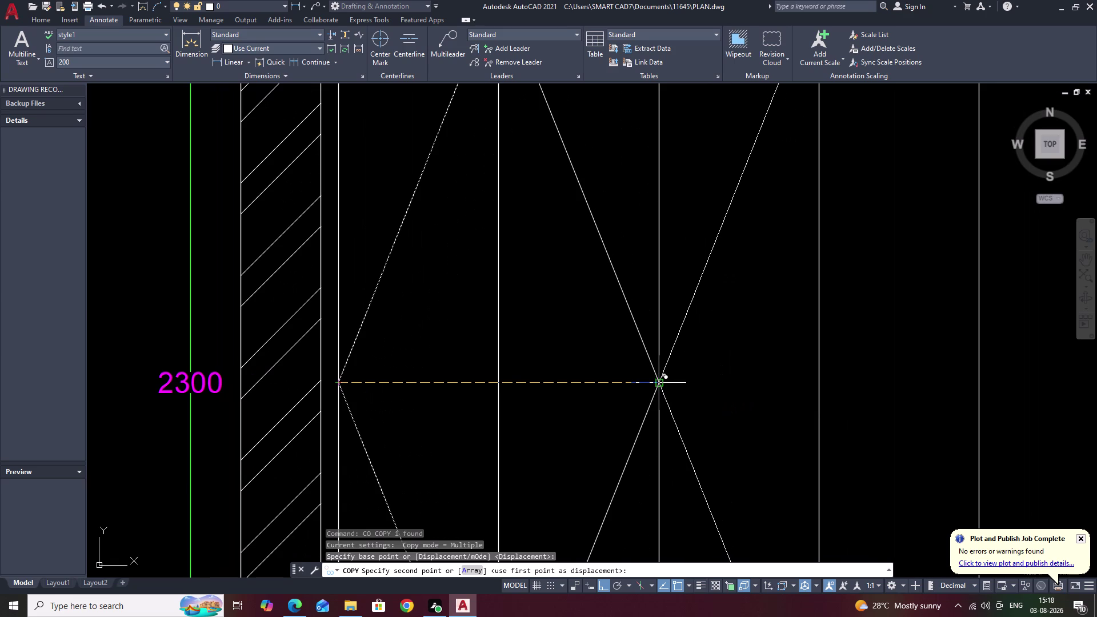
scroll(down, 3)
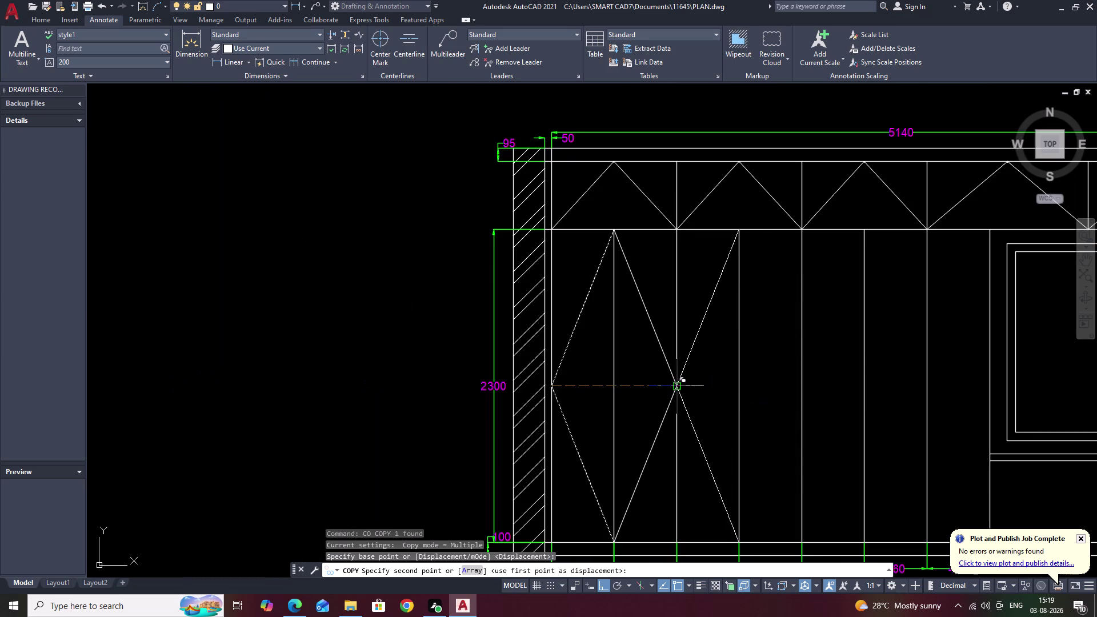
click(676, 388)
middle_drag(821, 395, 758, 404)
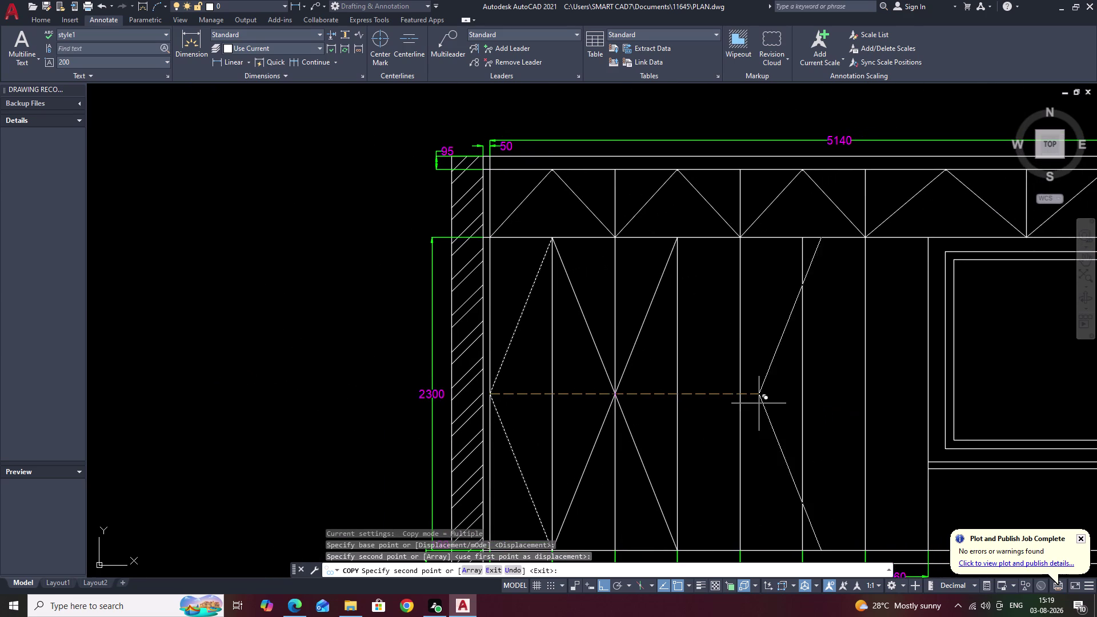
click(740, 397)
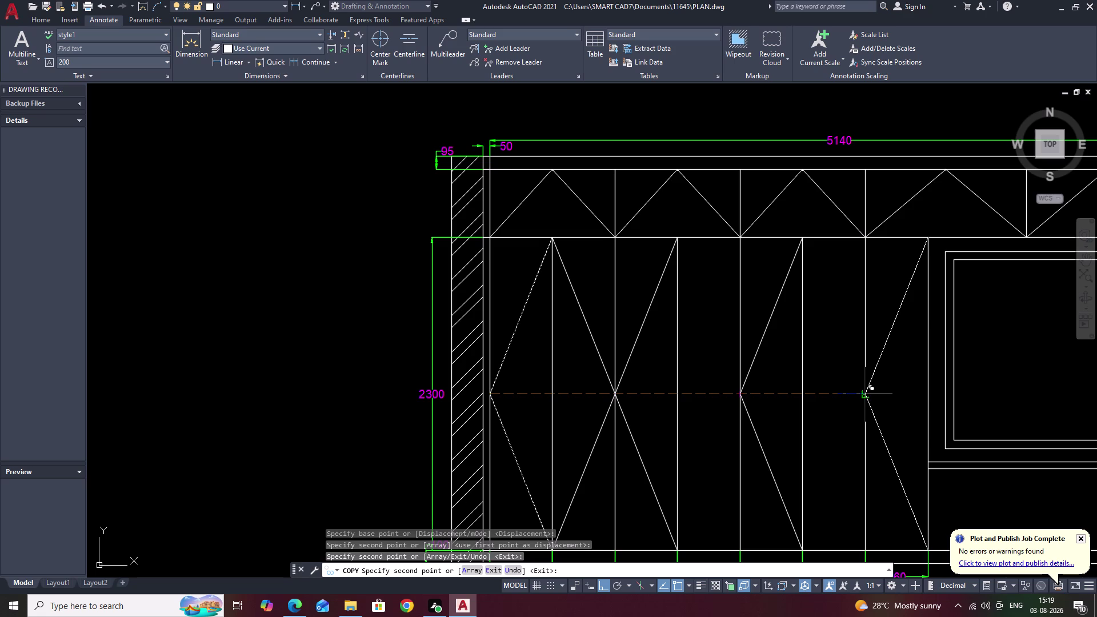
key(Escape)
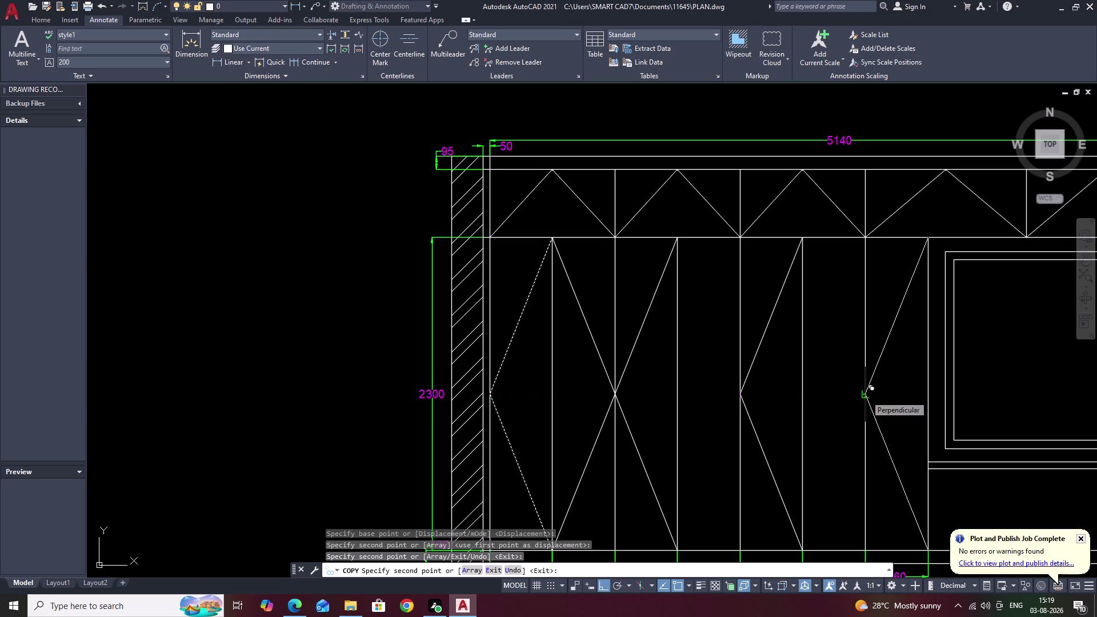
drag(642, 310, 648, 333)
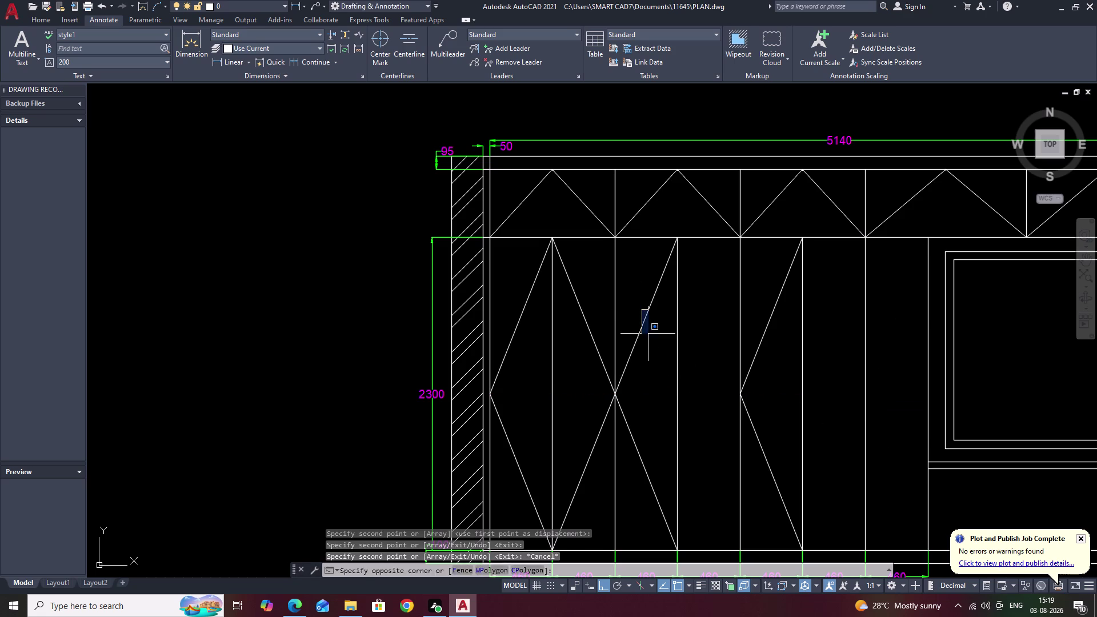
Select the second panel's diamond edges, try mirroring them about the divider, then cancel.
drag(648, 334, 658, 359)
drag(666, 295, 642, 314)
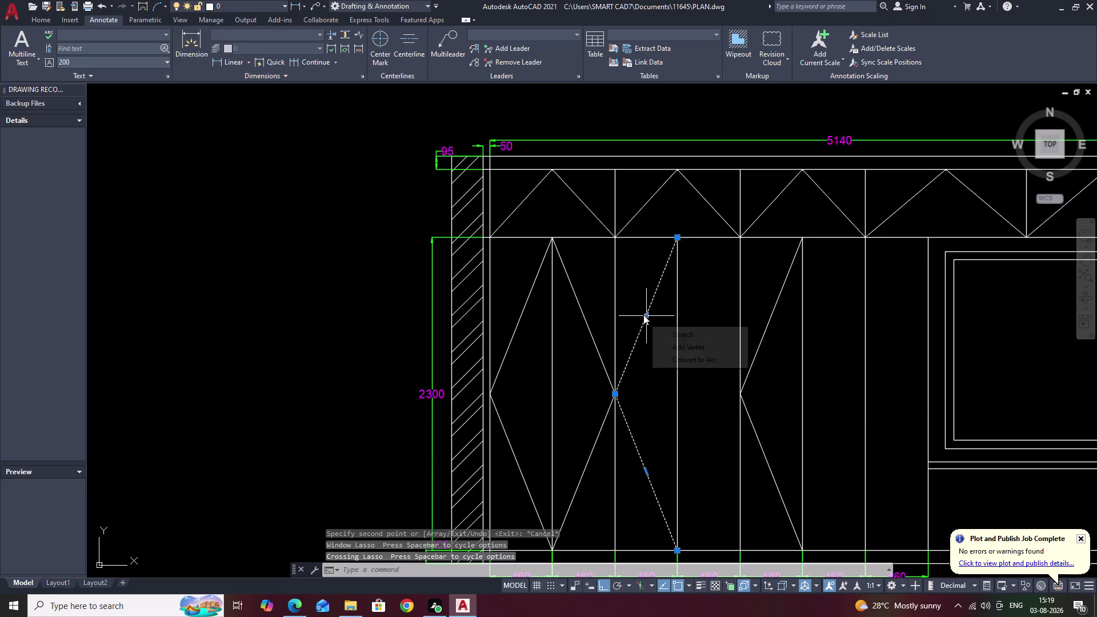
text(MI)
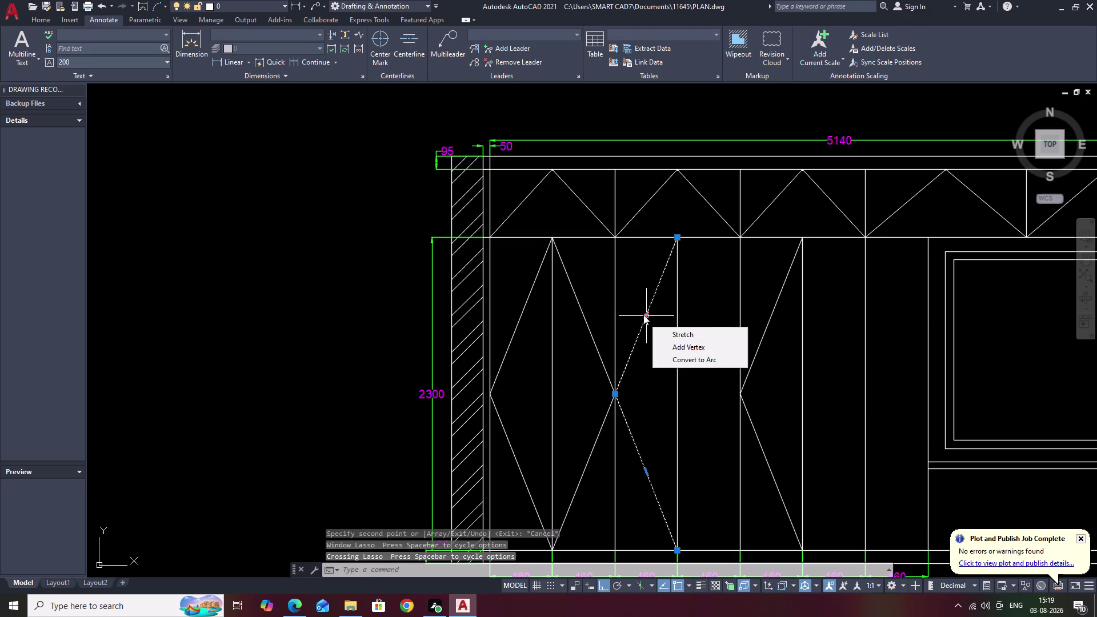
key(Escape)
text(MI)
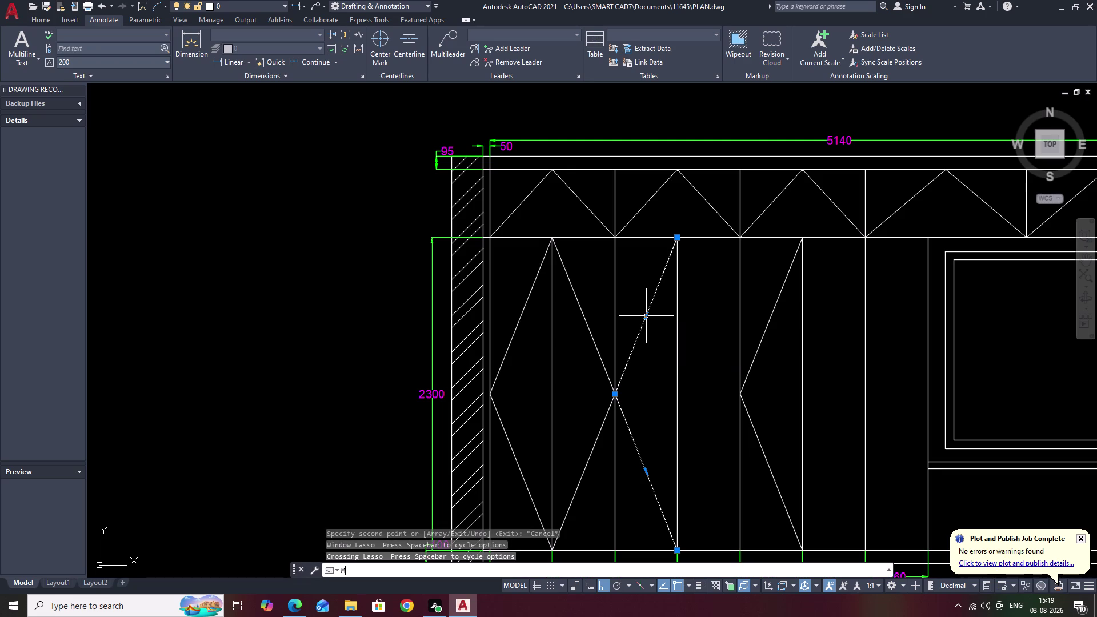
key(space)
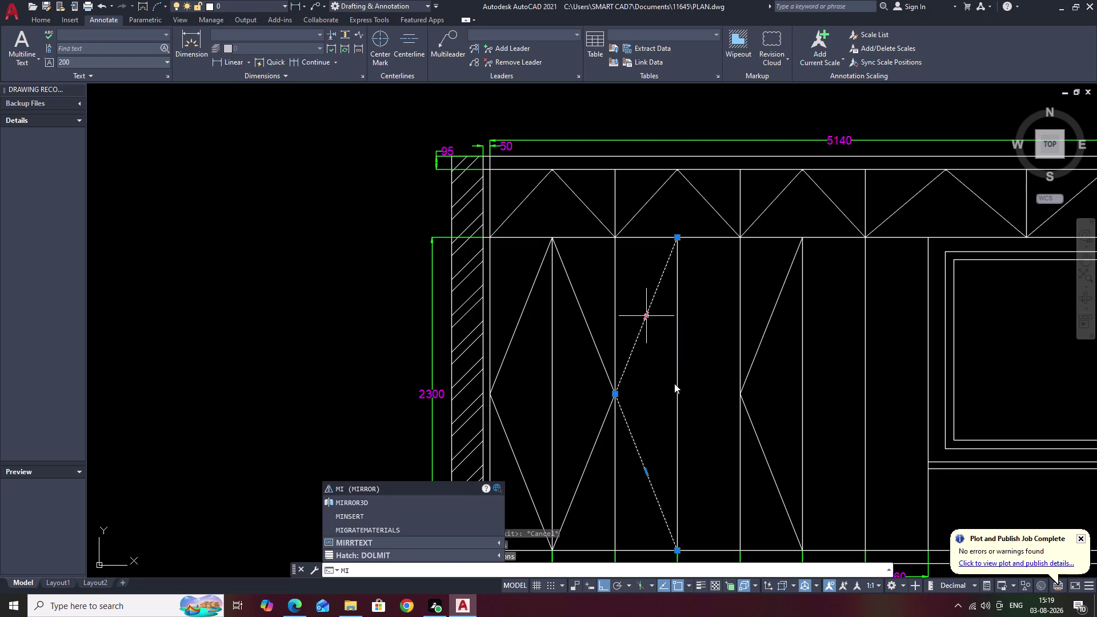
key(space)
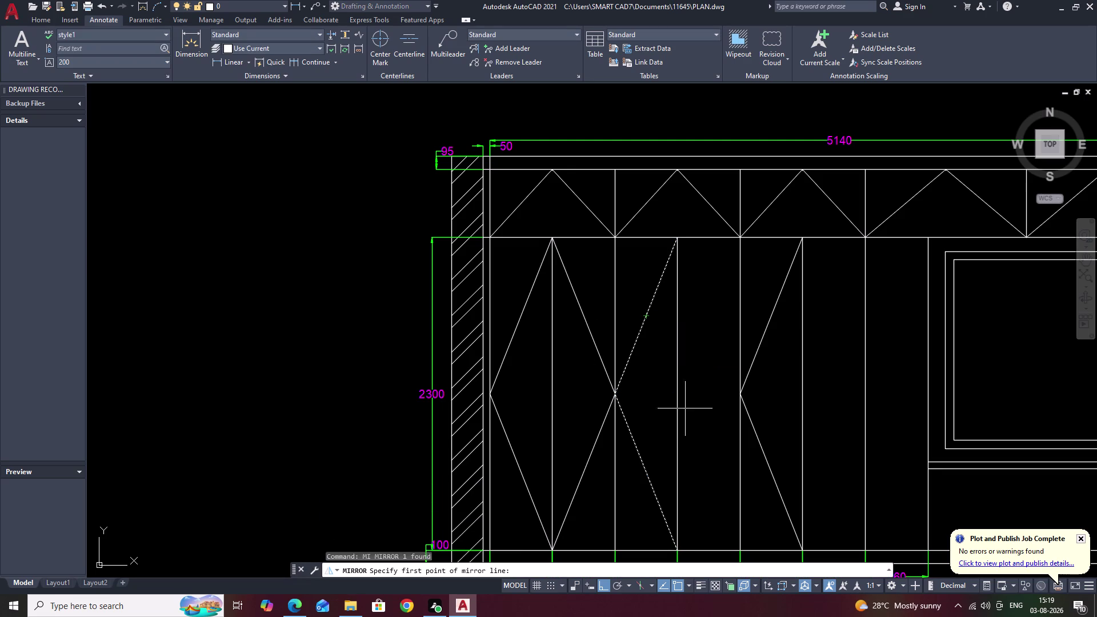
click(679, 397)
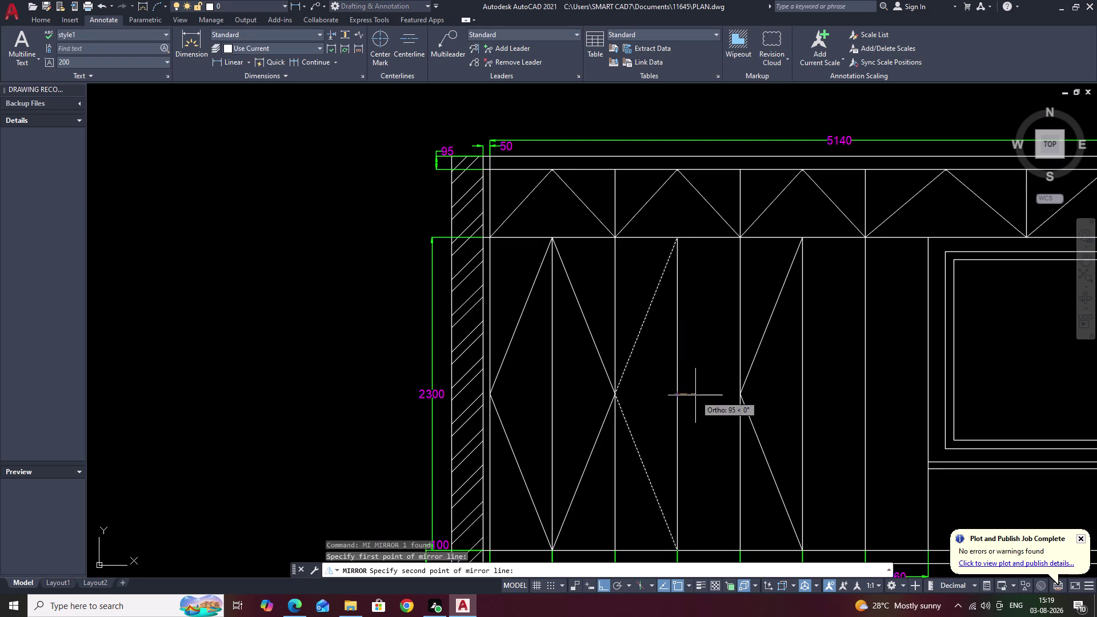
click(680, 396)
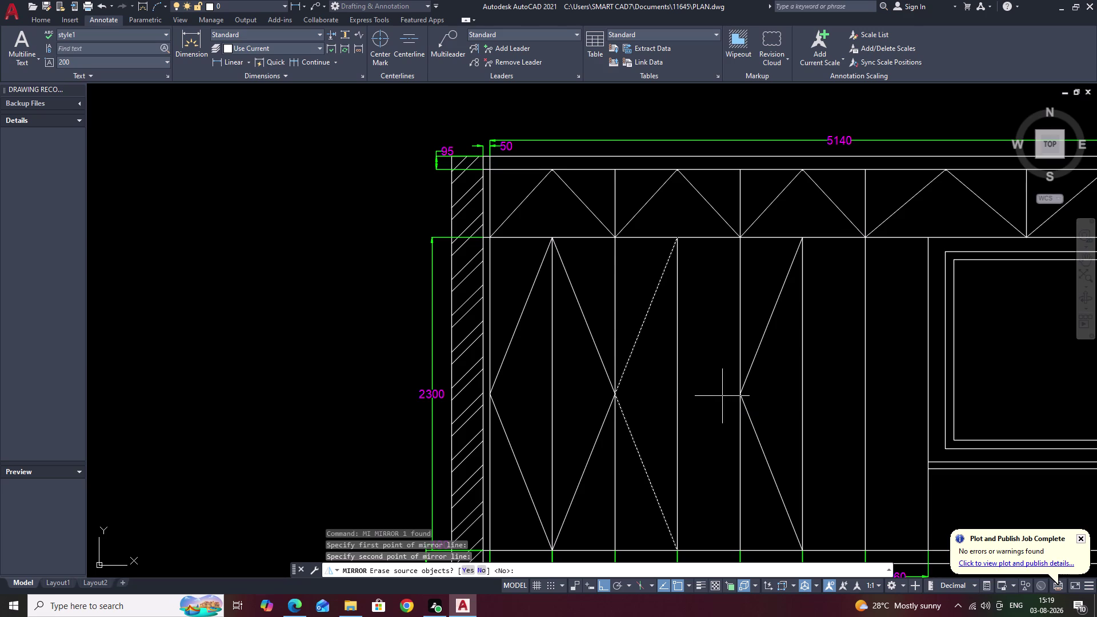
key(Escape)
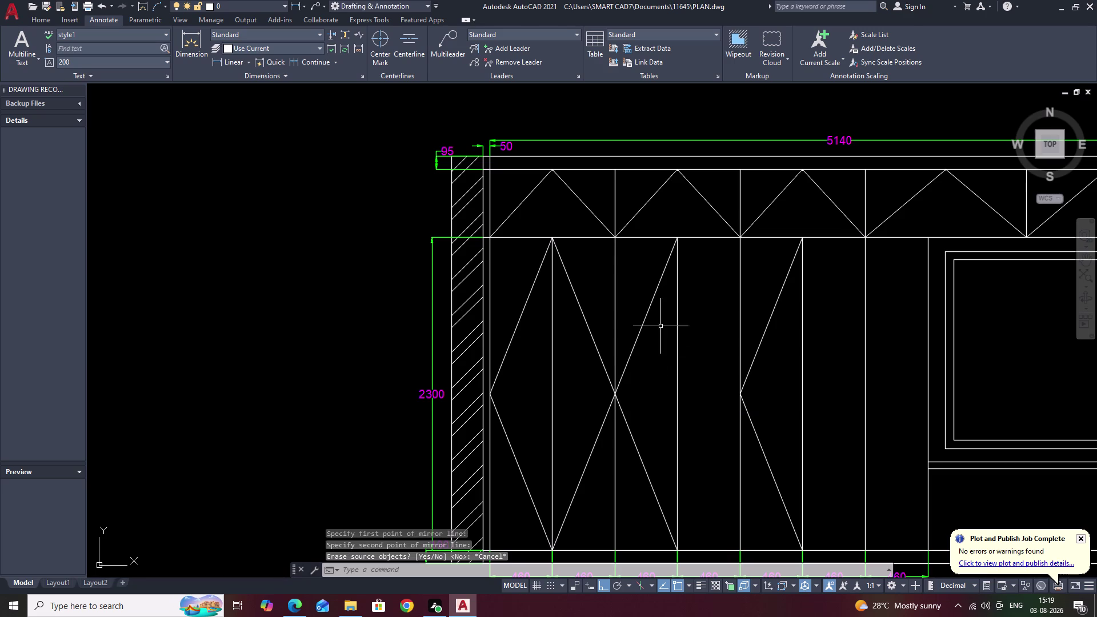
Reselect the diamond edge and mirror it about the panel divider, keeping the original.
drag(641, 284, 638, 466)
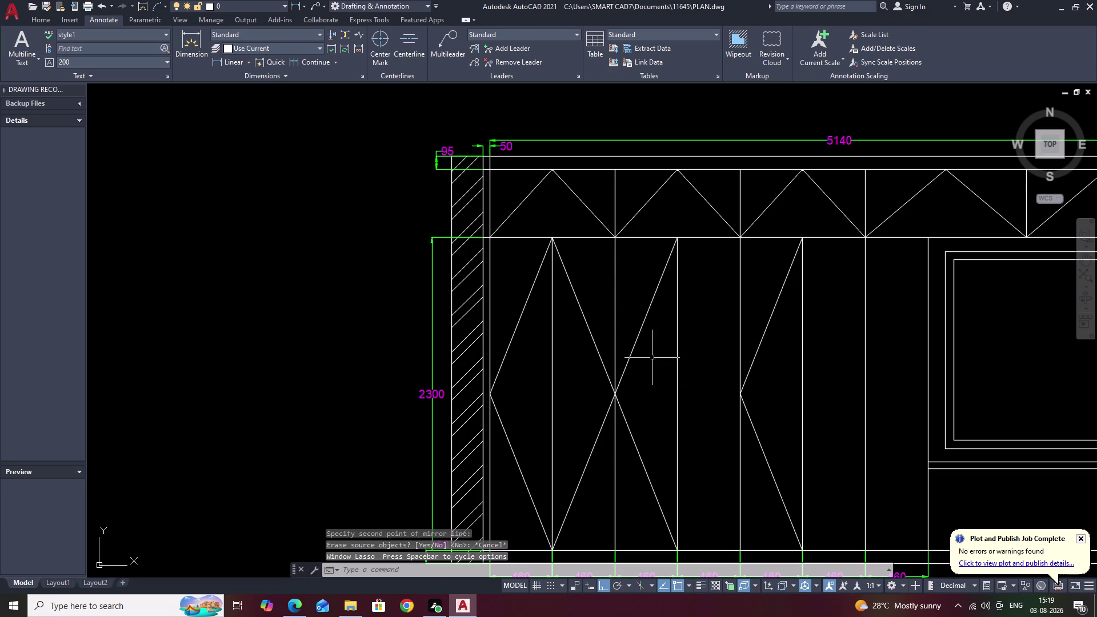
click(644, 318)
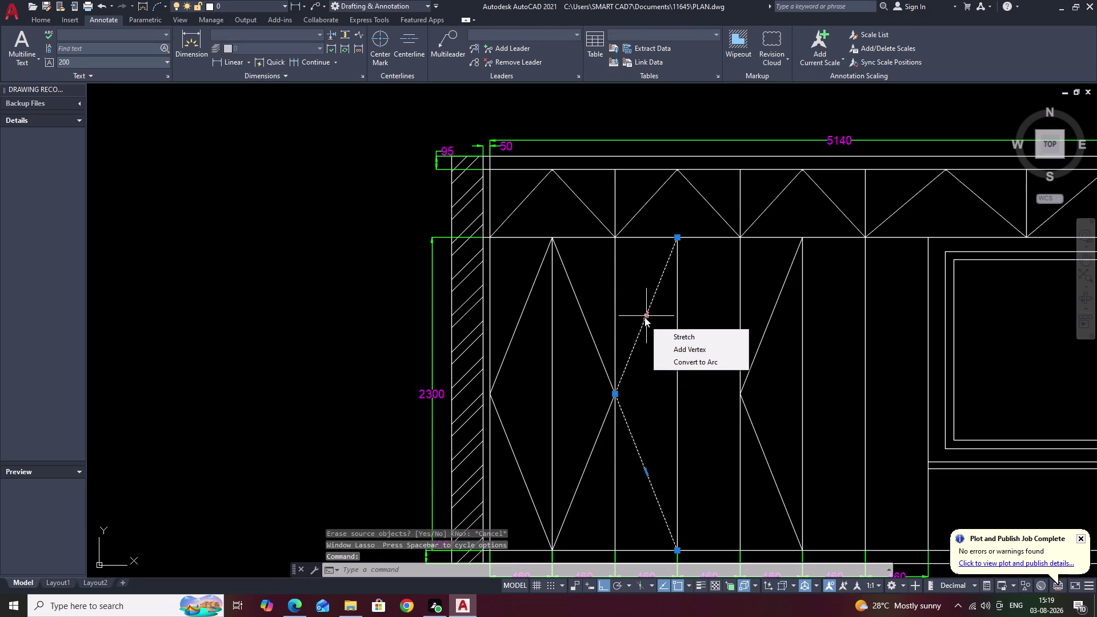
text(MI)
key(space)
key(Escape)
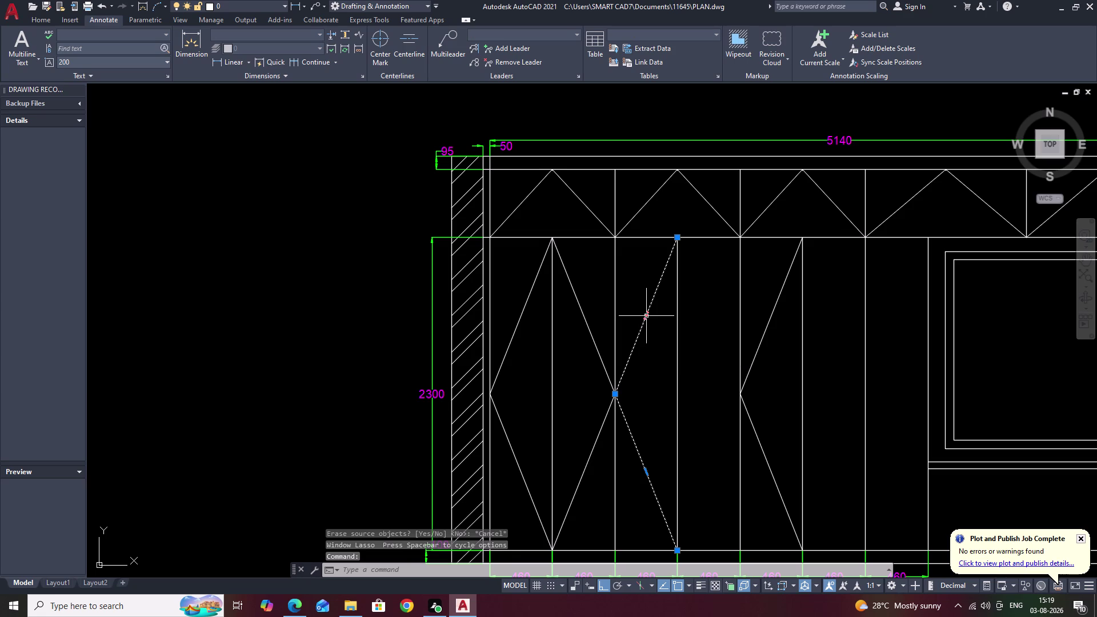
text(M)
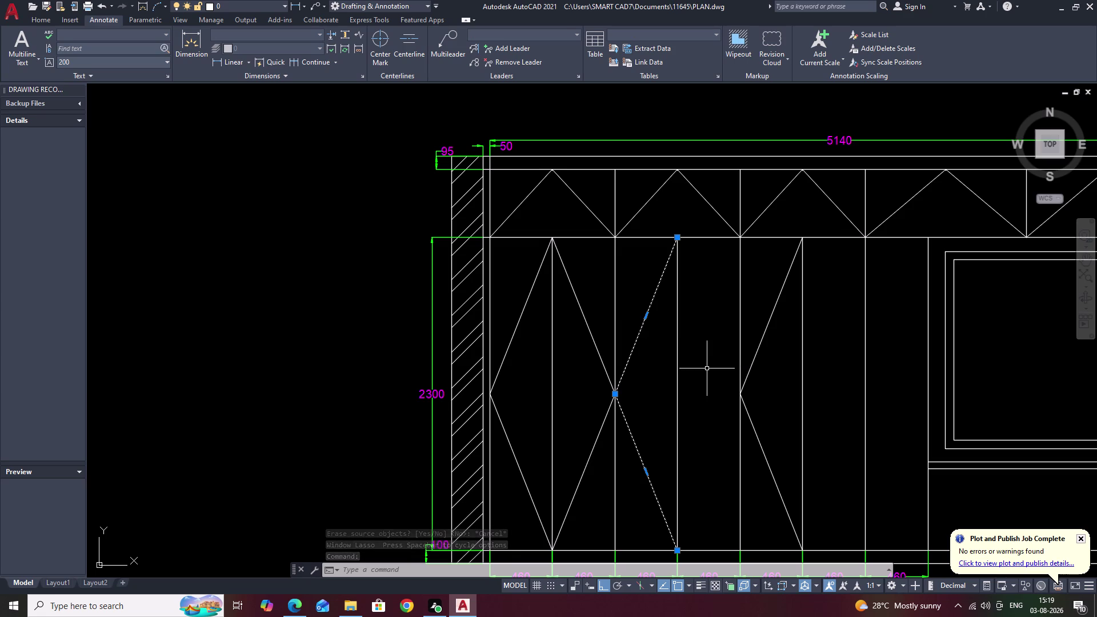
text(I)
key(space)
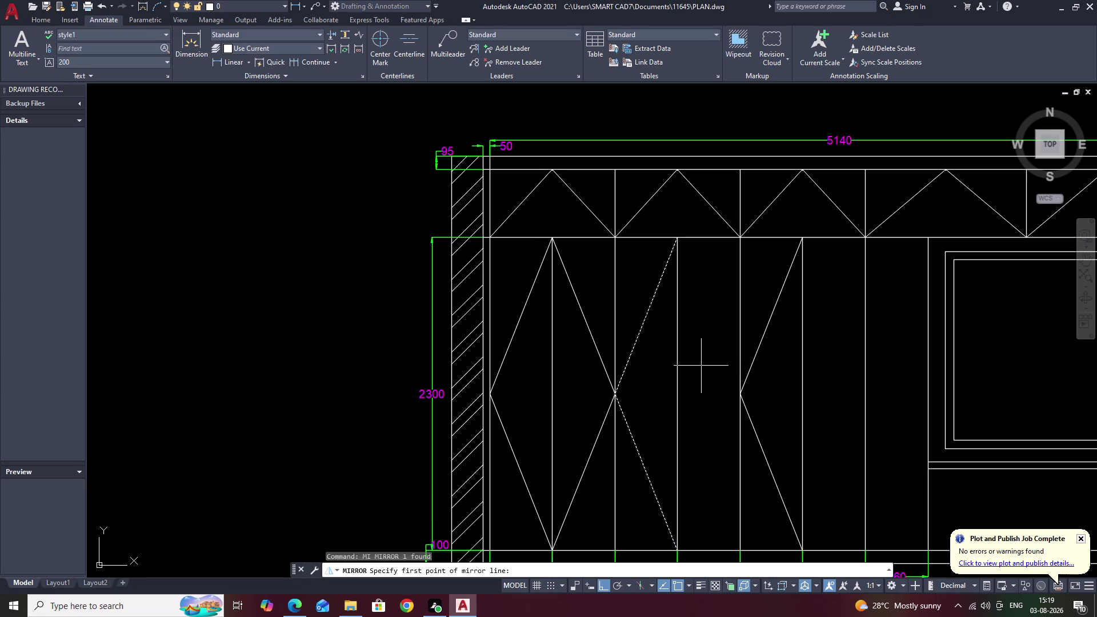
click(677, 393)
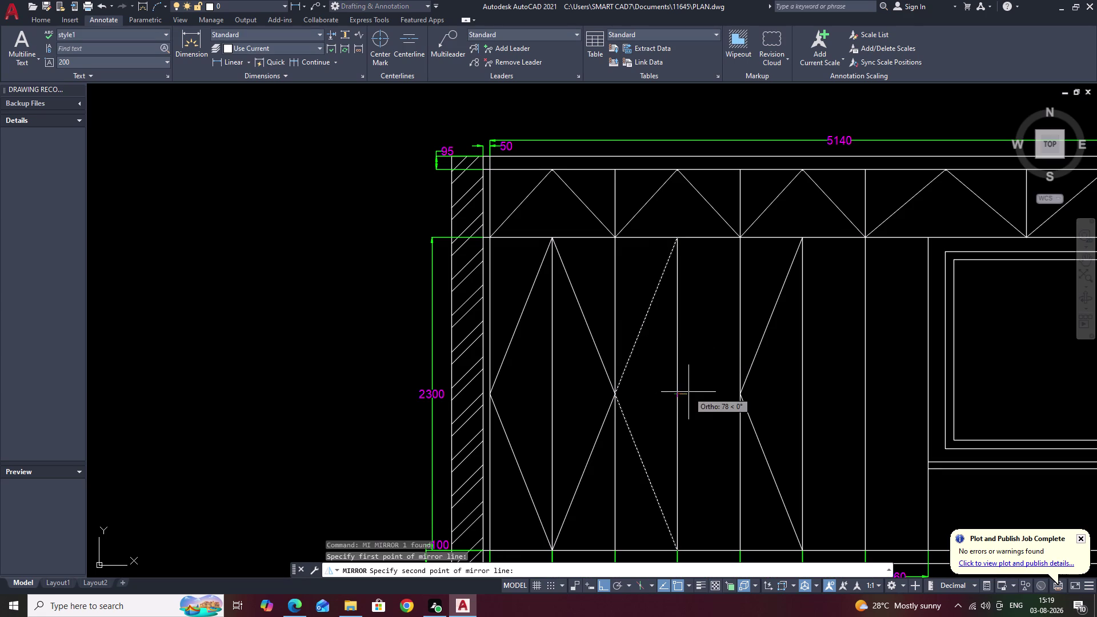
click(676, 394)
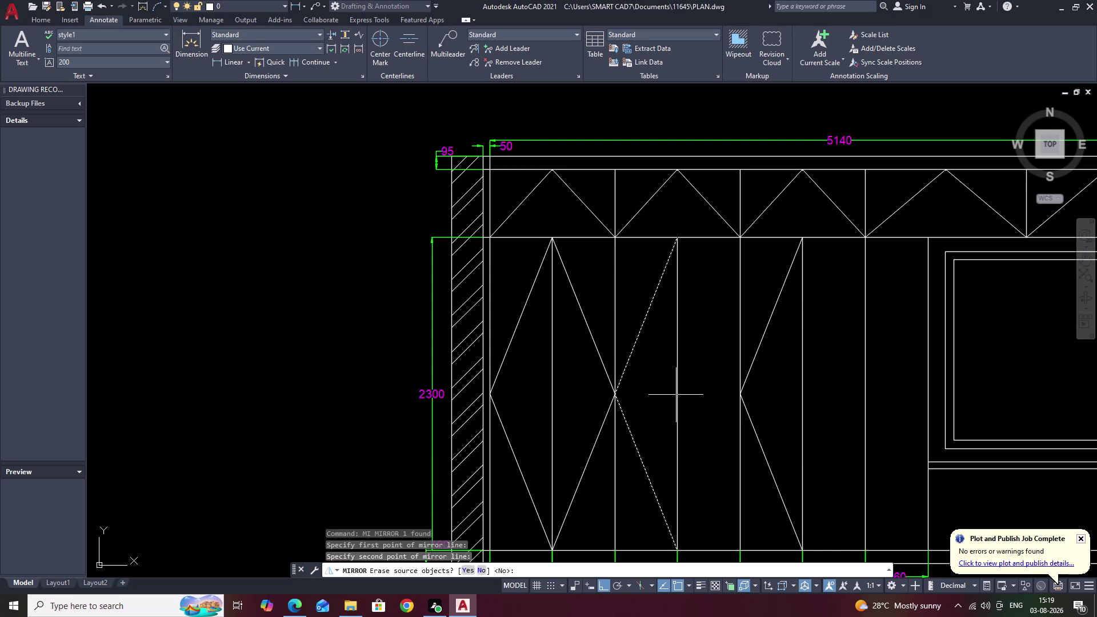
text(N)
key(space)
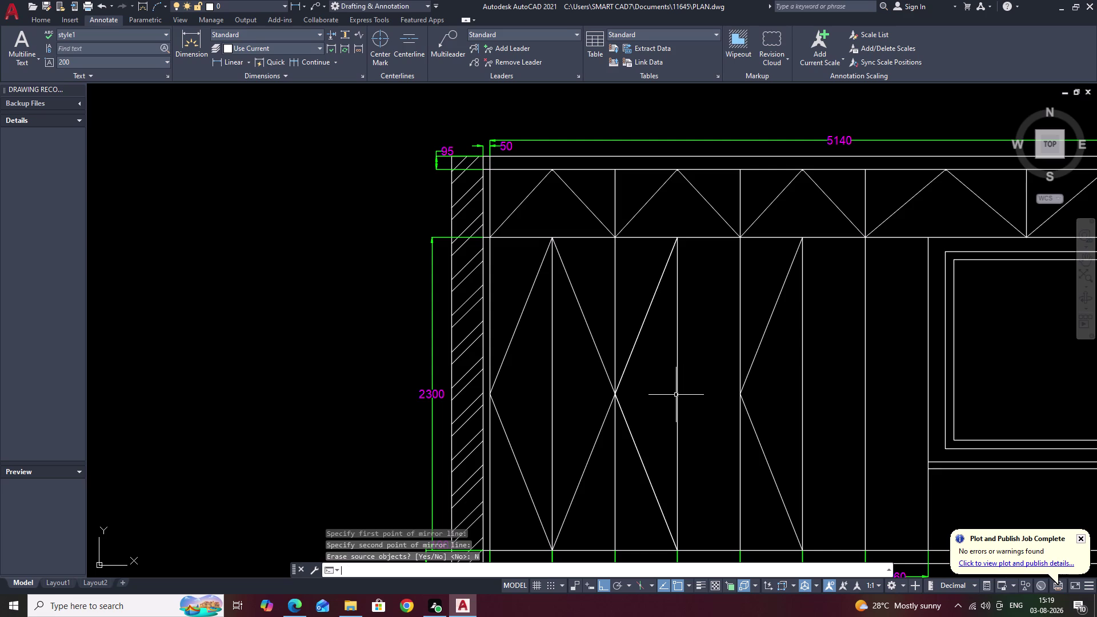
key(Escape)
key(Escape)
Mirror another diamond edge about the vertical divider, keeping the source lines.
drag(647, 308, 642, 343)
text(MI)
key(space)
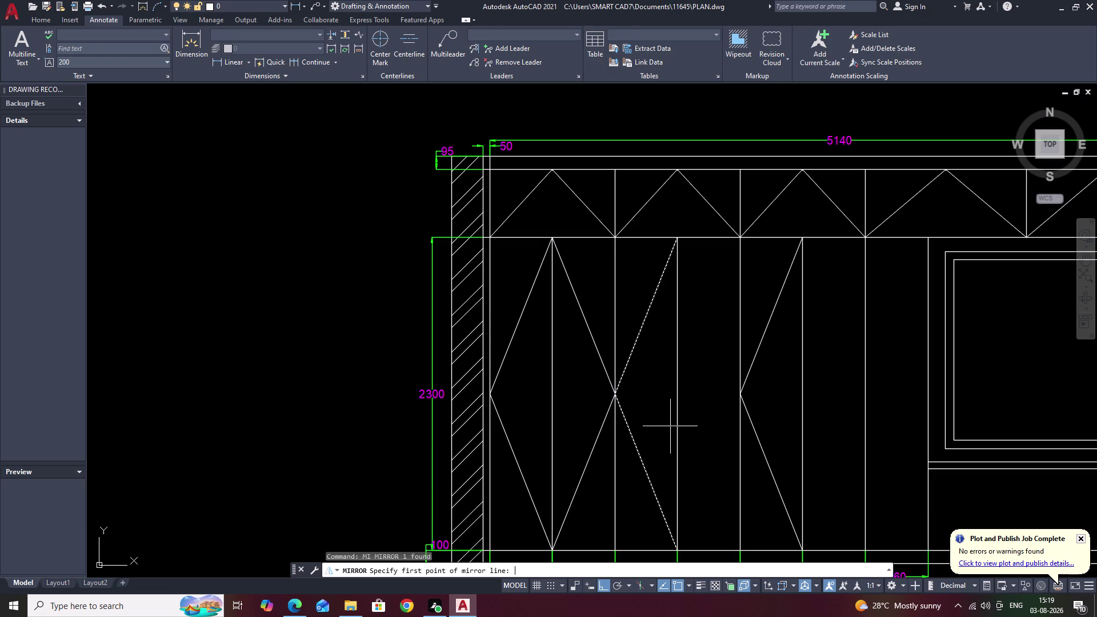
click(678, 393)
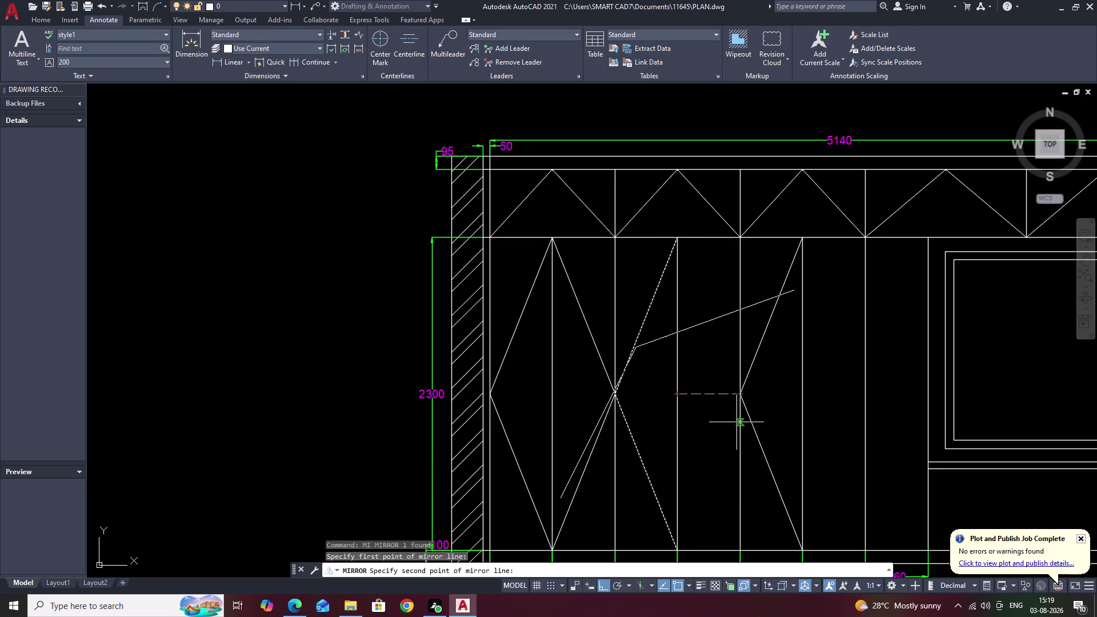
click(679, 426)
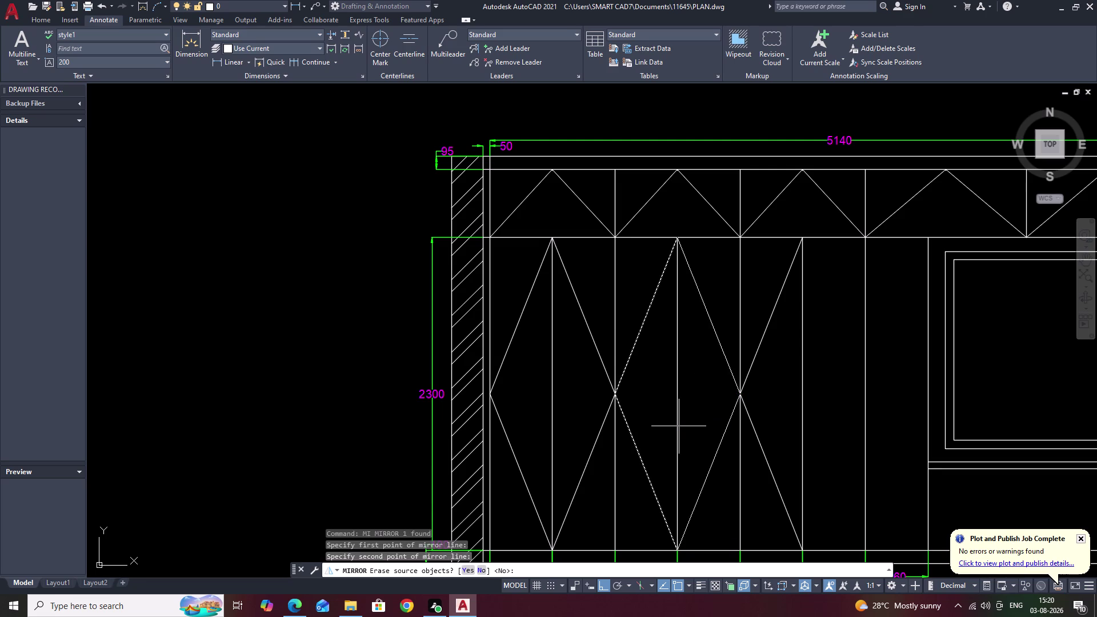
text(N)
key(space)
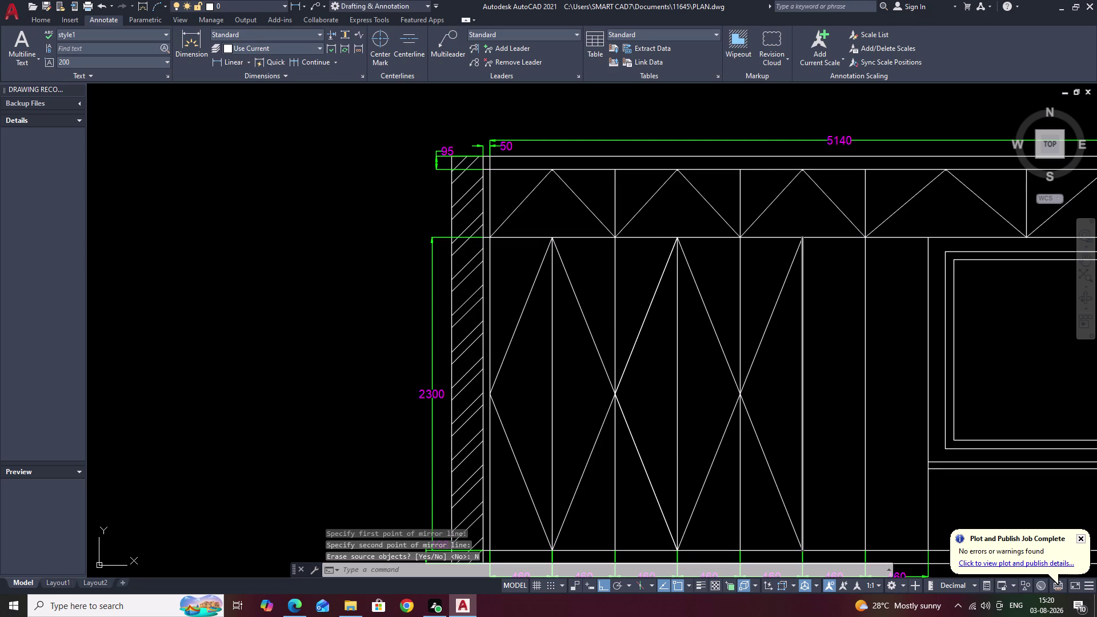
middle_drag(783, 400, 703, 410)
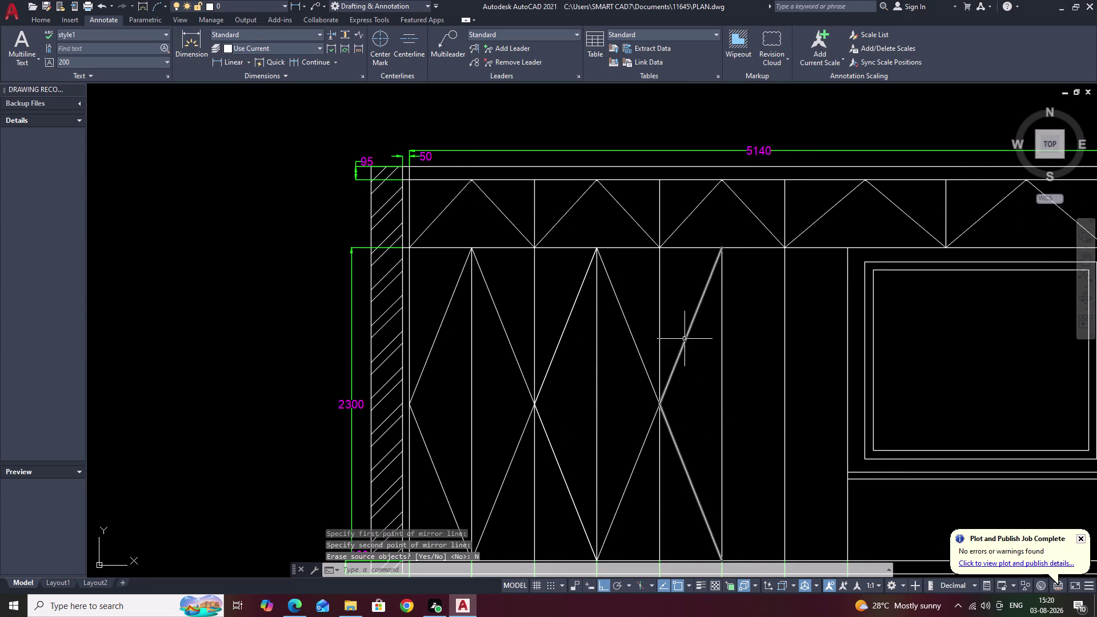
Mirror the half diamond about the panel divider, keeping the original half.
click(684, 339)
text(MI)
key(space)
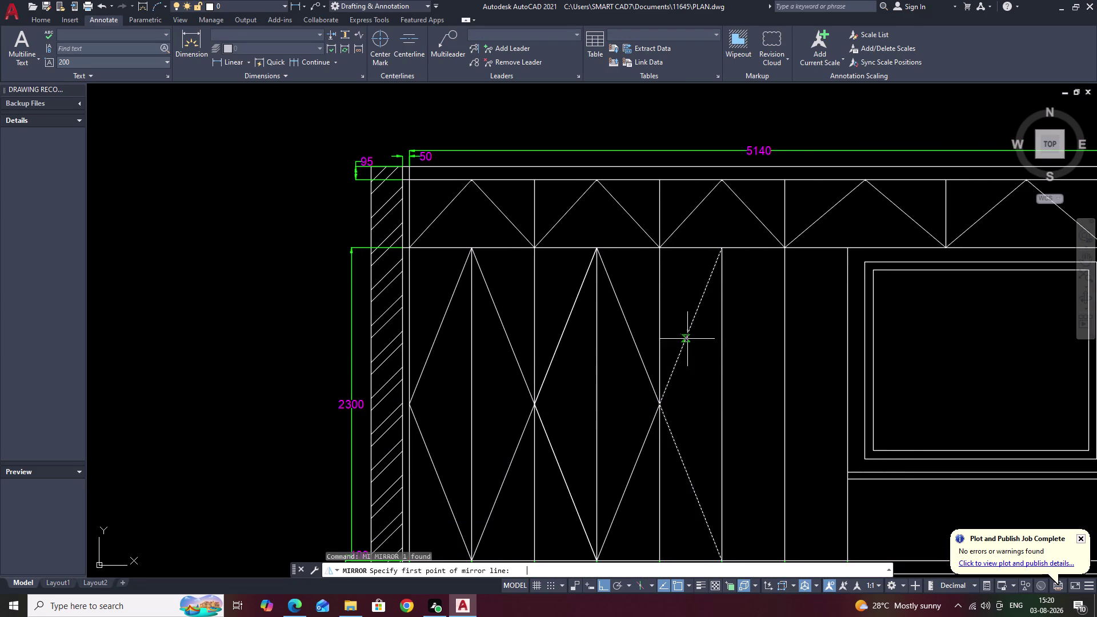
click(723, 406)
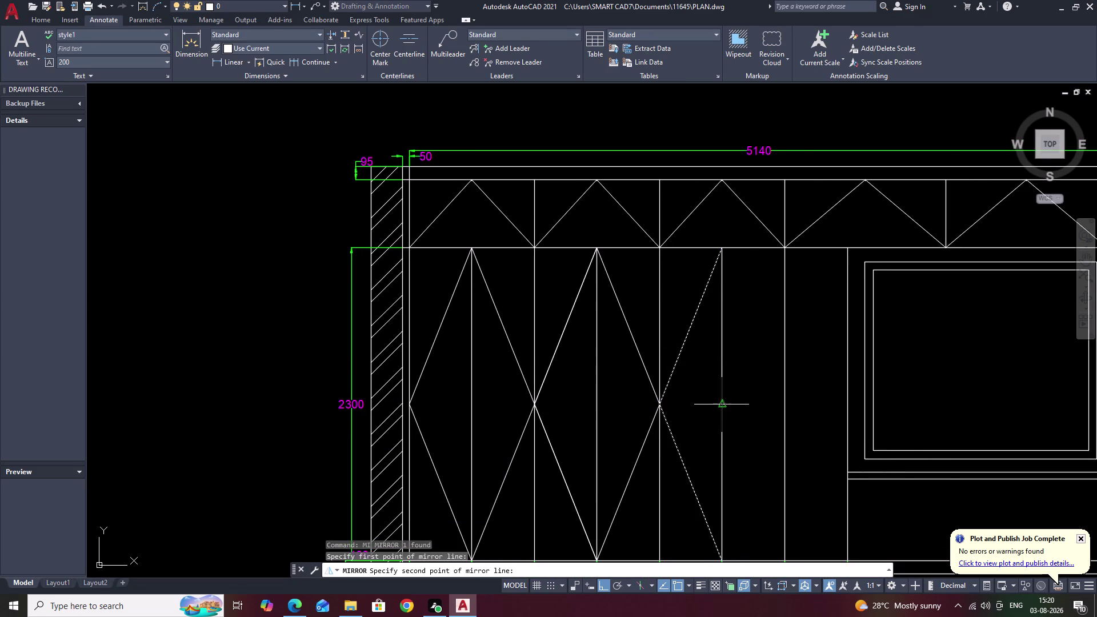
click(711, 444)
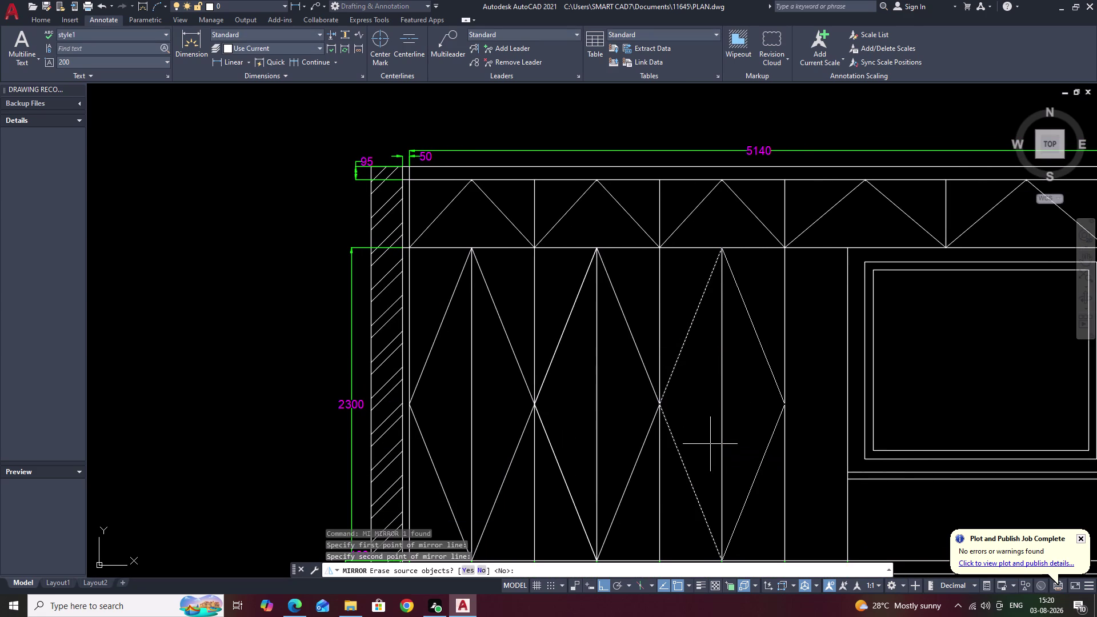
text(N)
key(space)
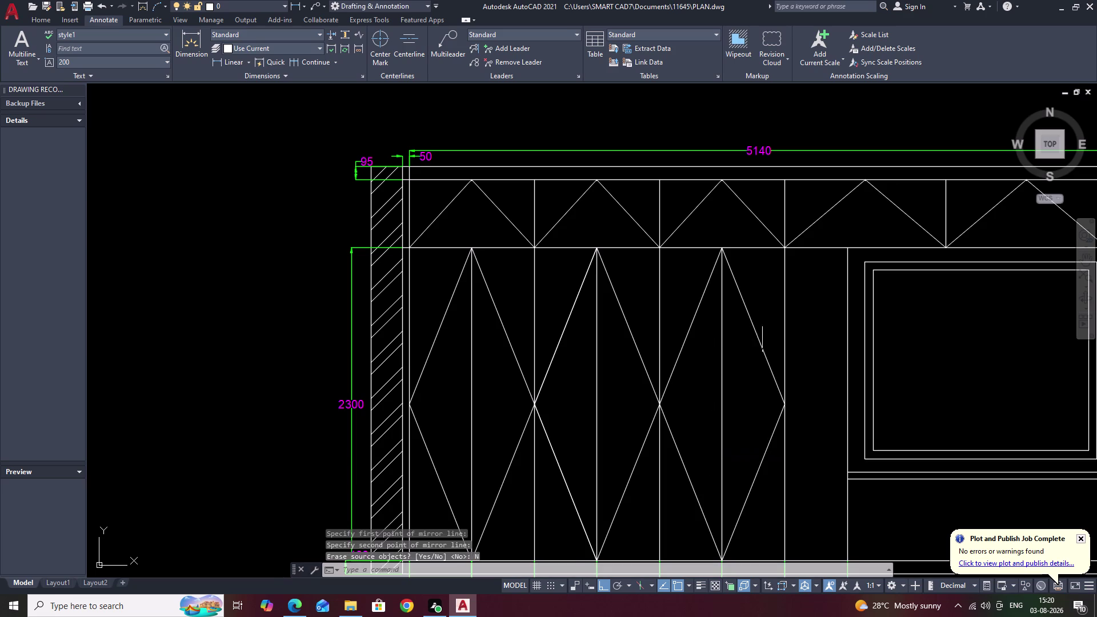
Copy the new right half-diamond one panel to the right, then view the full elevation.
drag(763, 322, 763, 328)
click(756, 357)
text(CO)
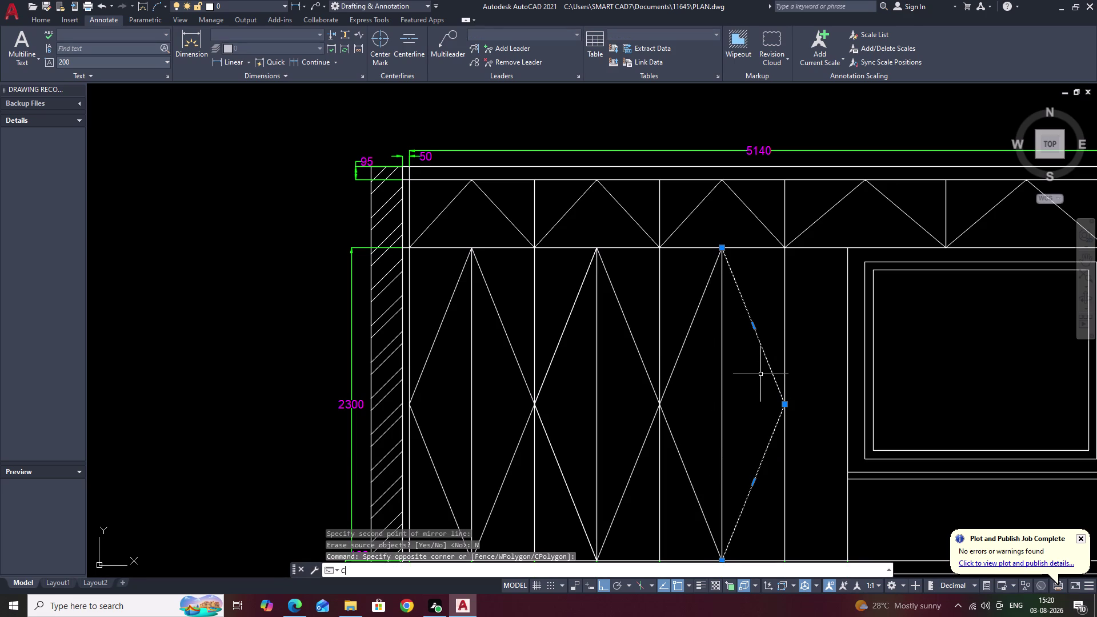
key(space)
click(783, 407)
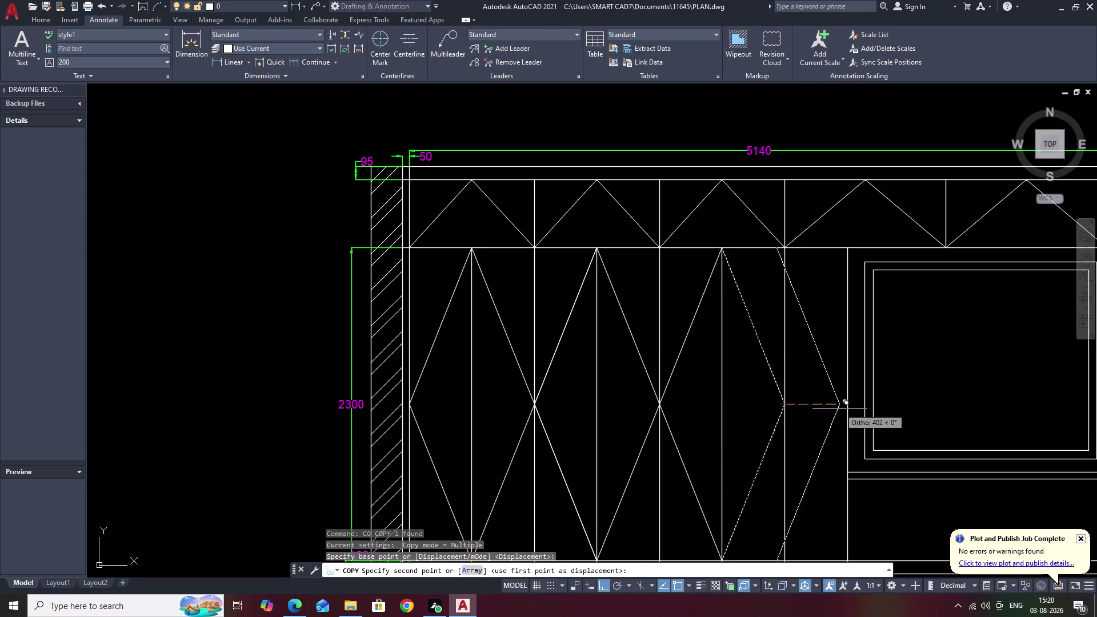
click(848, 405)
key(Escape)
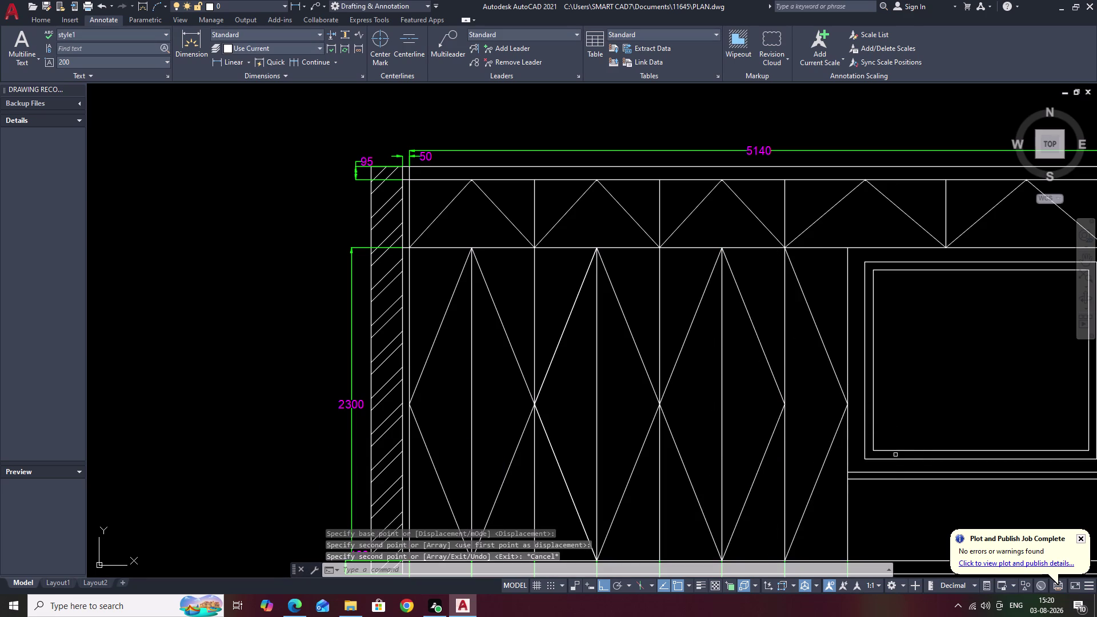
scroll(down, 3)
middle_drag(911, 477, 802, 421)
middle_drag(796, 410, 768, 387)
scroll(up, 3)
middle_drag(756, 401, 759, 452)
middle_drag(762, 435, 763, 415)
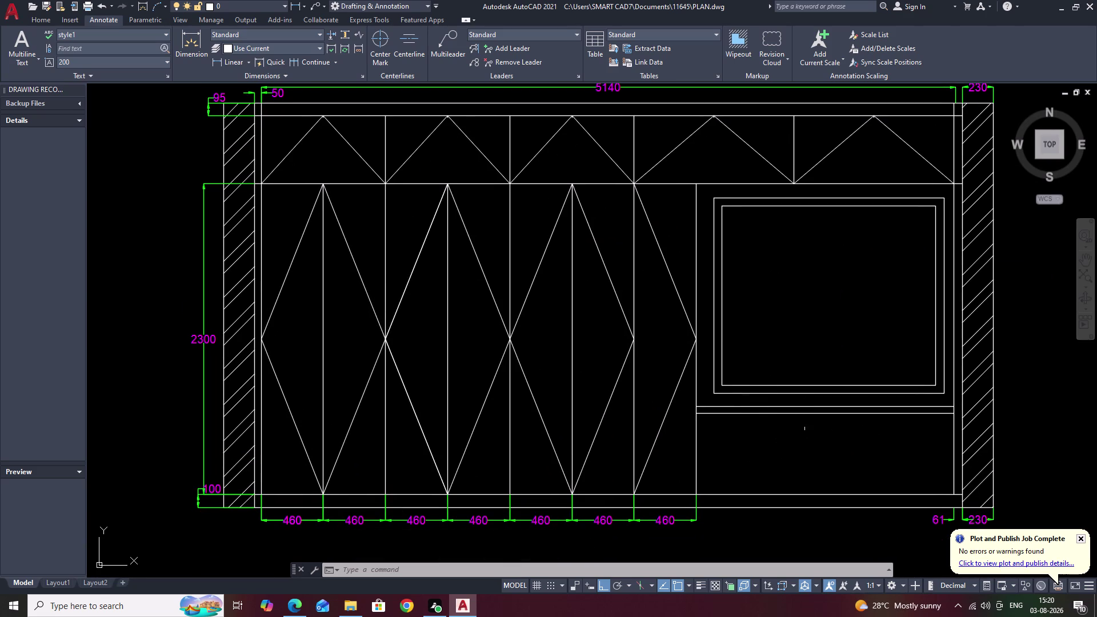
Hatch the strip beneath the TV frame with a SOLID fill.
text(H)
key(space)
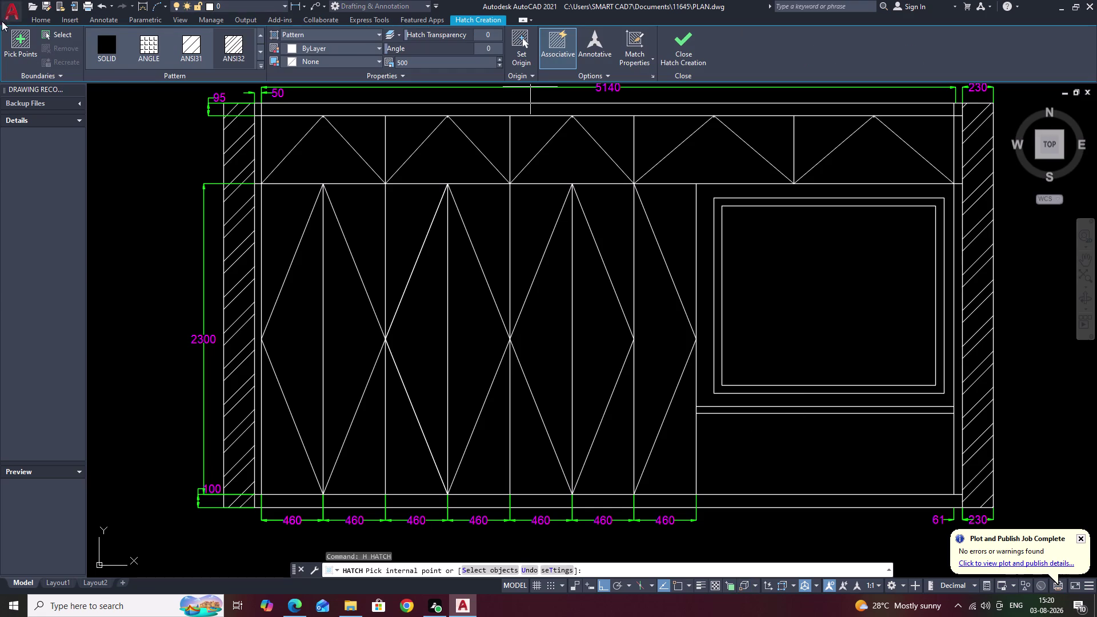
click(105, 32)
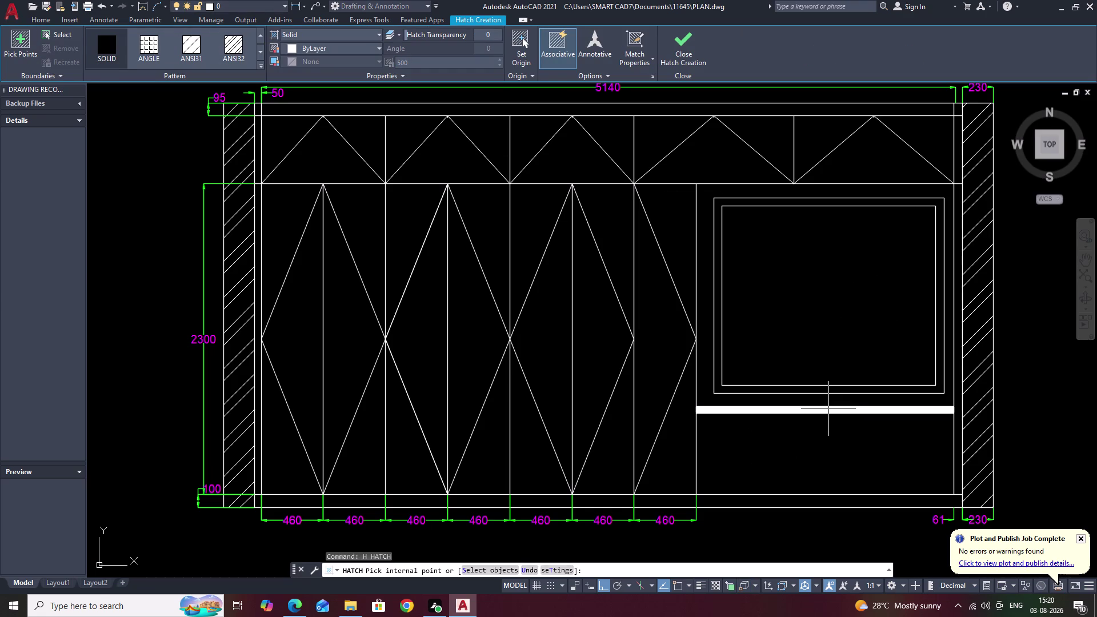
click(828, 409)
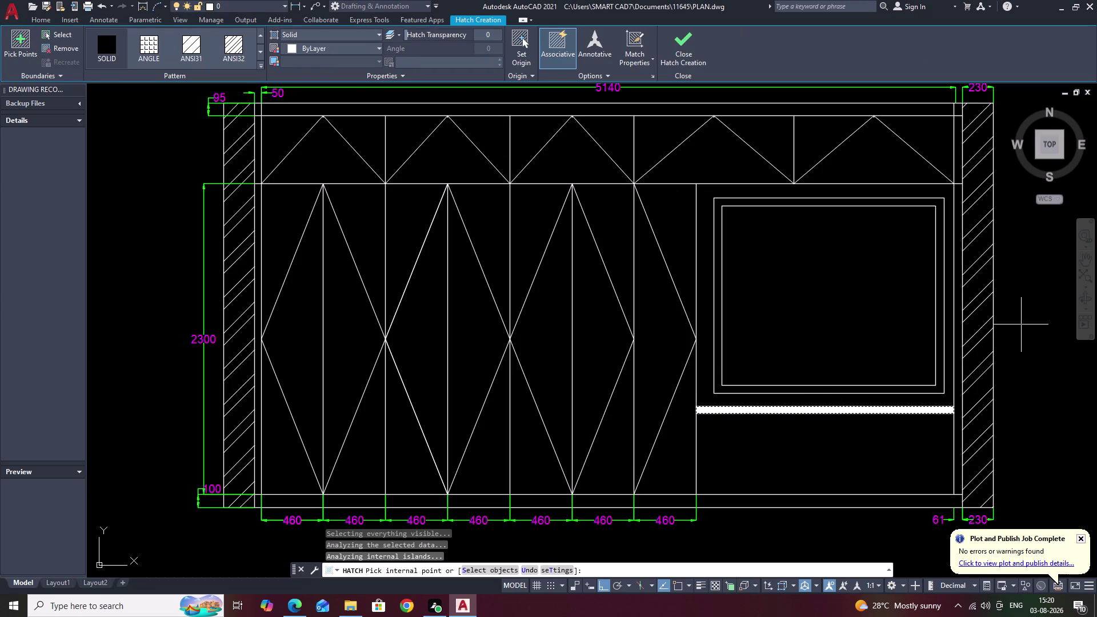
Set the solid fill's transparency to 13 and end the hatch command.
drag(409, 35, 421, 35)
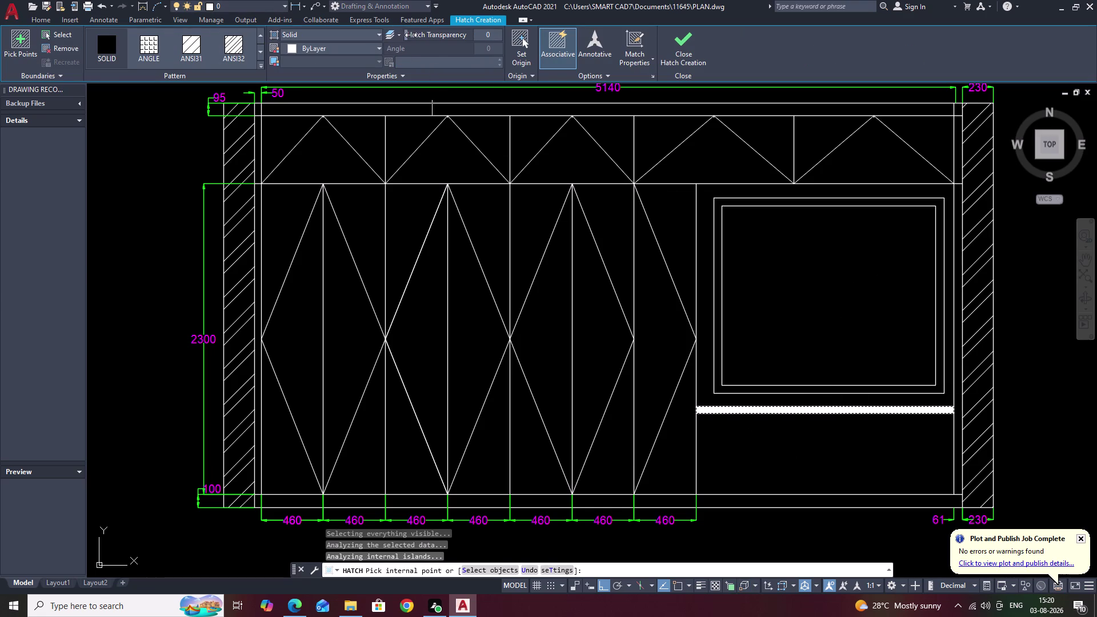
drag(421, 35, 426, 35)
double_click(427, 35)
key(Escape)
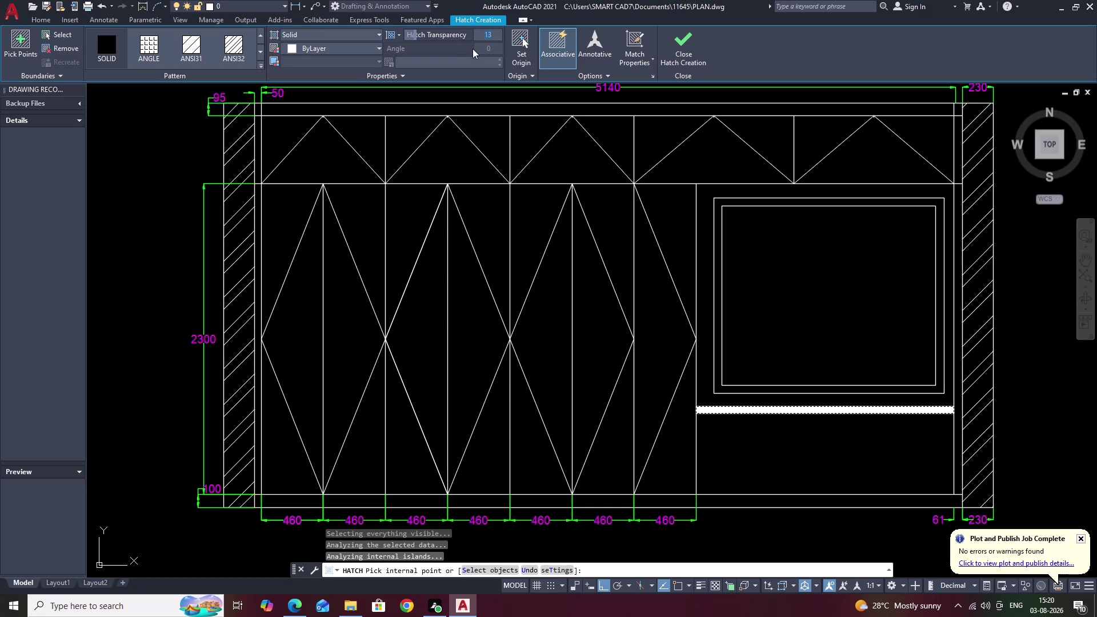
click(463, 51)
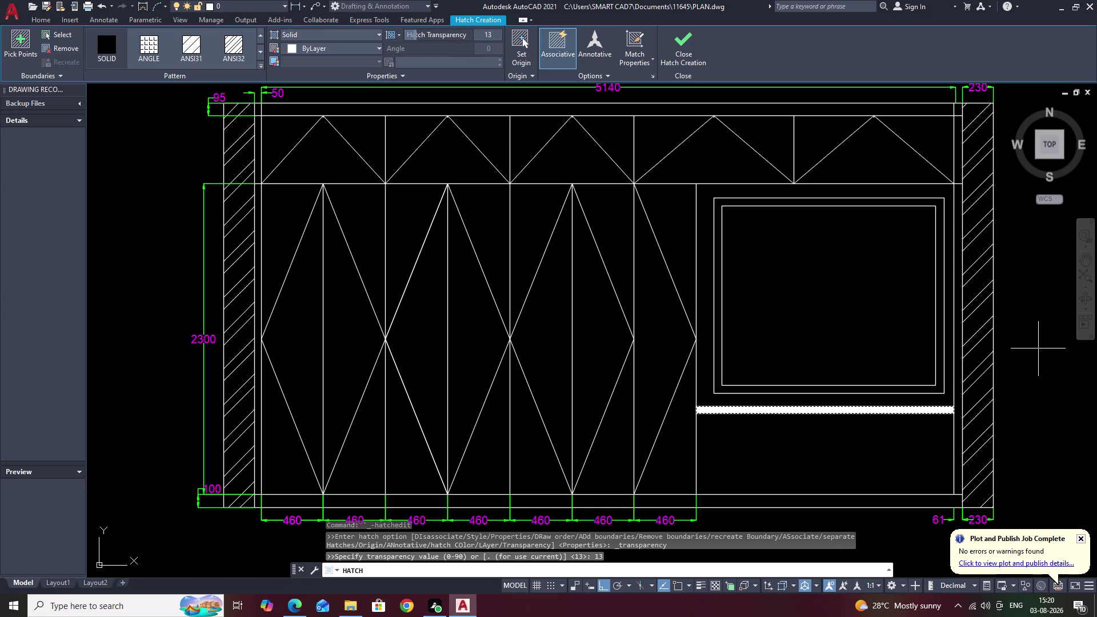
click(1037, 349)
key(Escape)
key(Escape)
middle_drag(1016, 356, 847, 415)
middle_drag(848, 378, 931, 292)
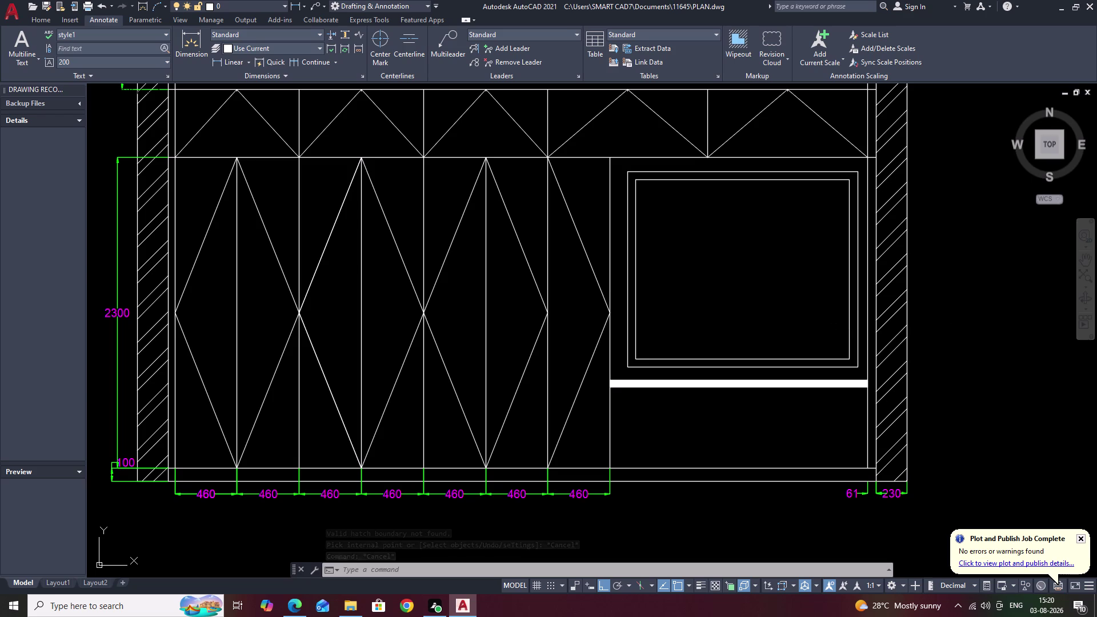
Draw a line along the lower cabinet's bottom edge between its corners.
middle_drag(746, 417, 745, 379)
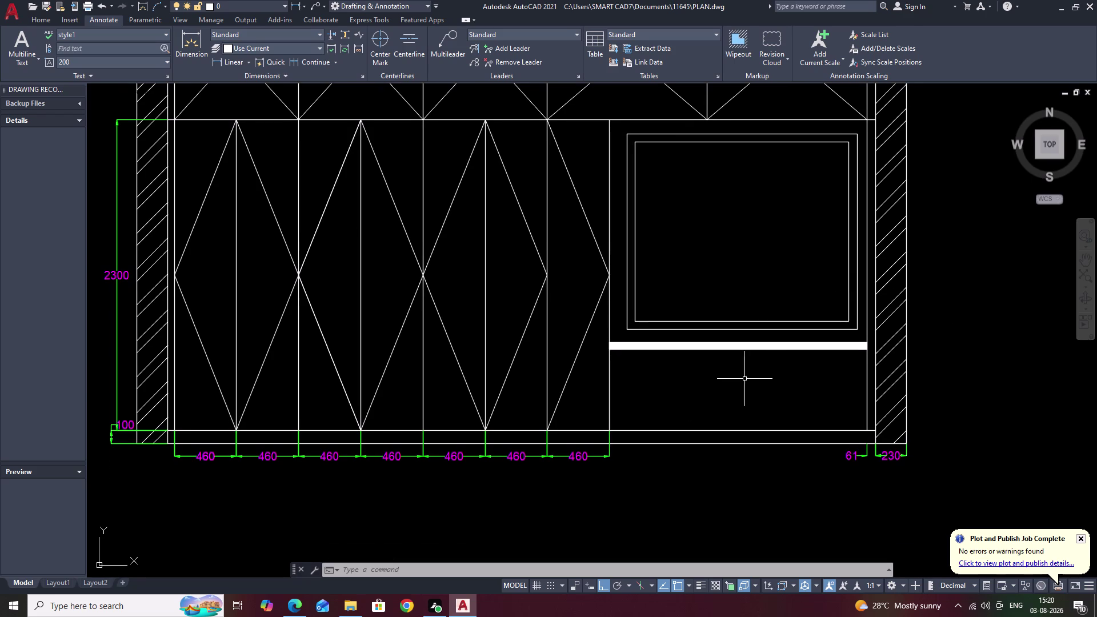
key(m)
key(BackSpace)
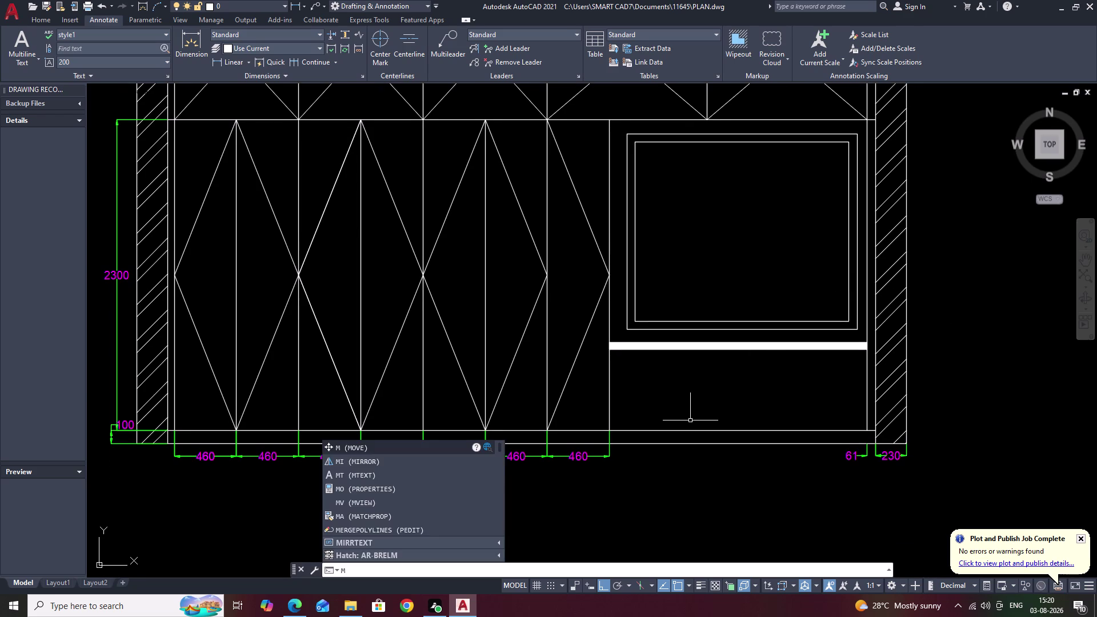
text(L)
key(space)
scroll(up, 3)
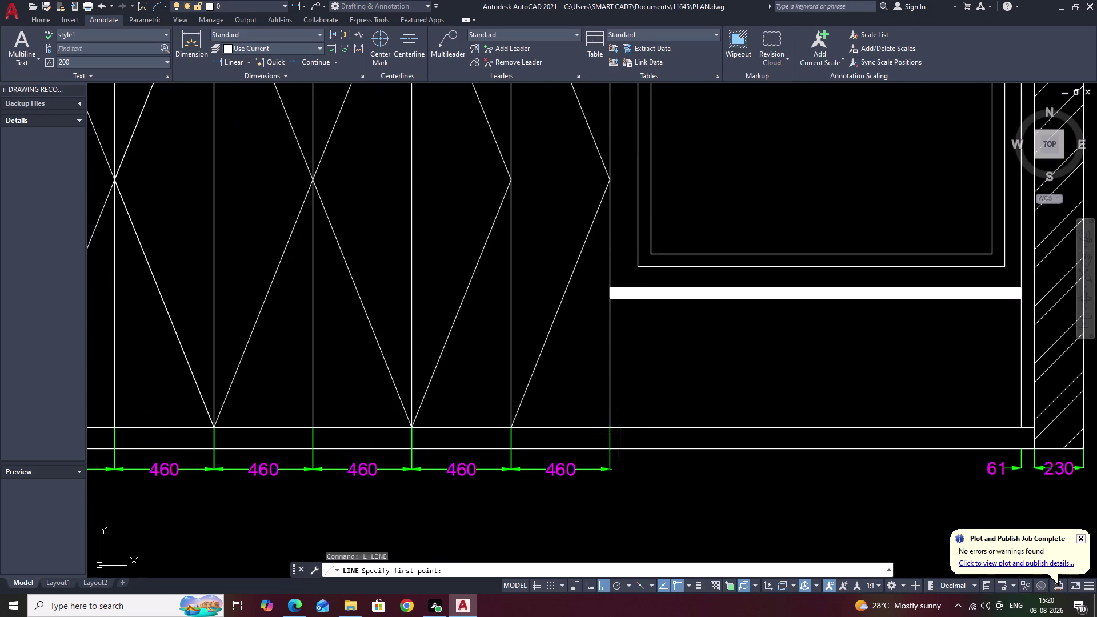
click(612, 428)
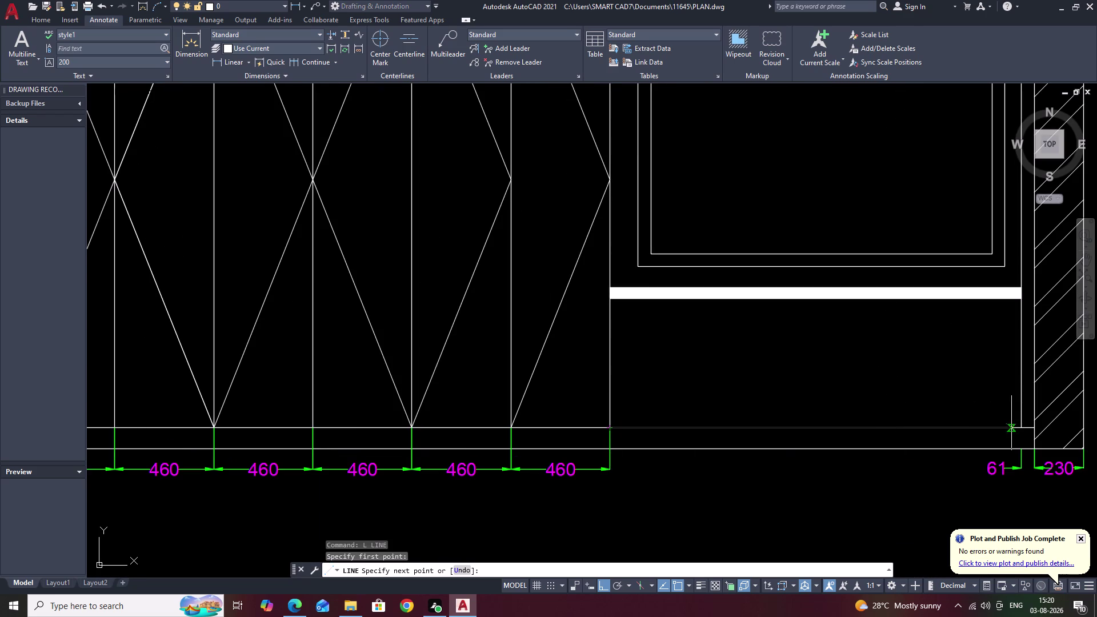
click(1024, 428)
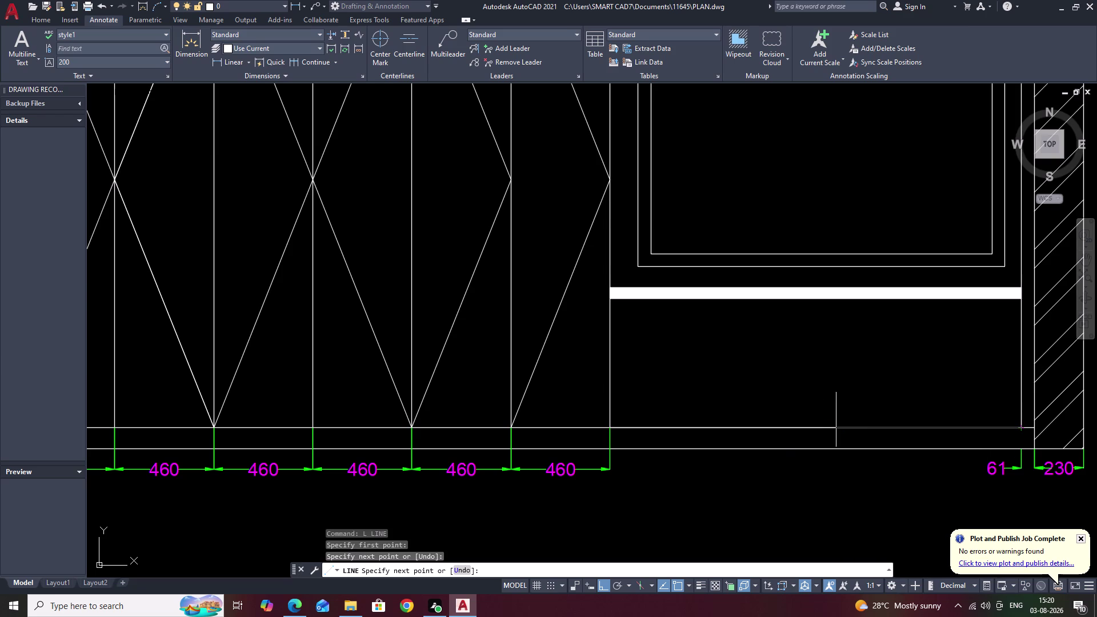
key(Escape)
Draw a vertical divider from the bottom edge's M2P midpoint up to the solid strip.
text(L)
key(space)
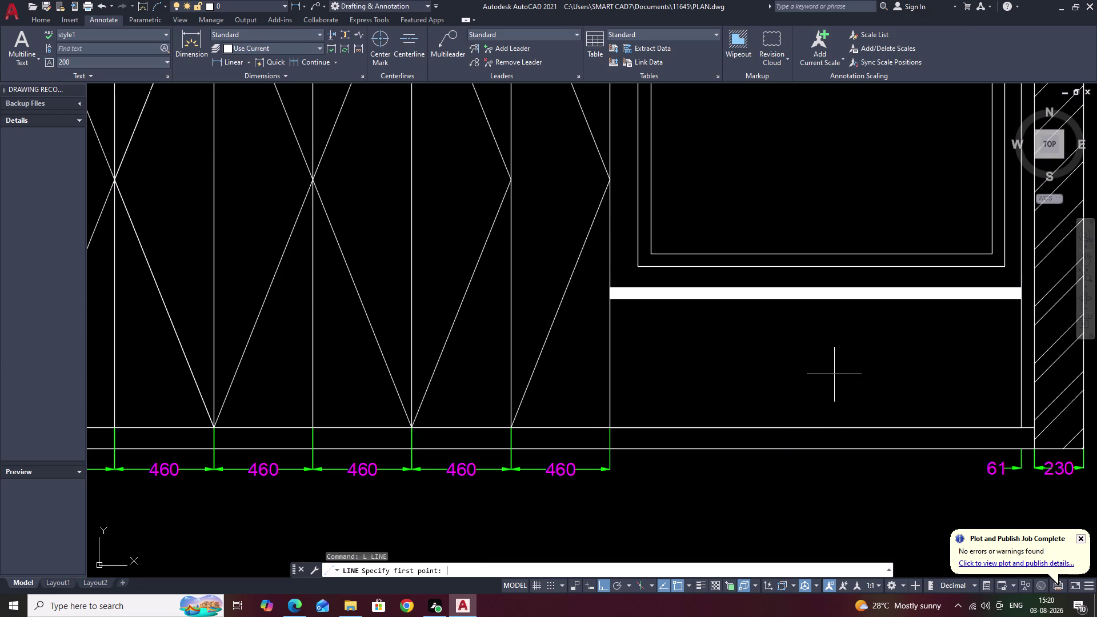
text(M2)
text(P)
key(space)
click(611, 427)
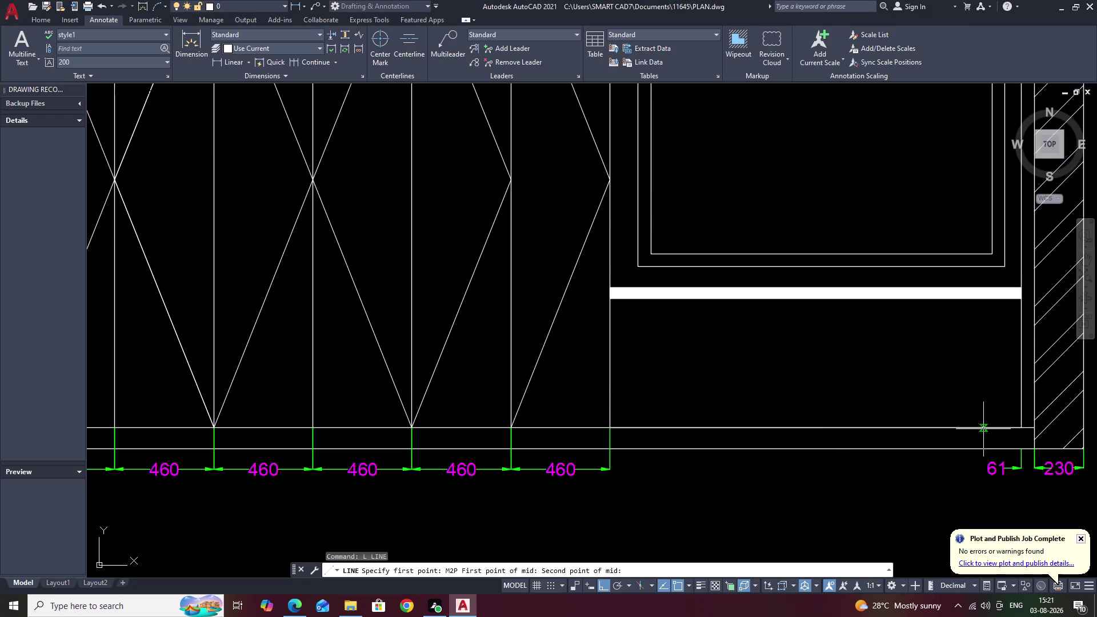
click(1023, 426)
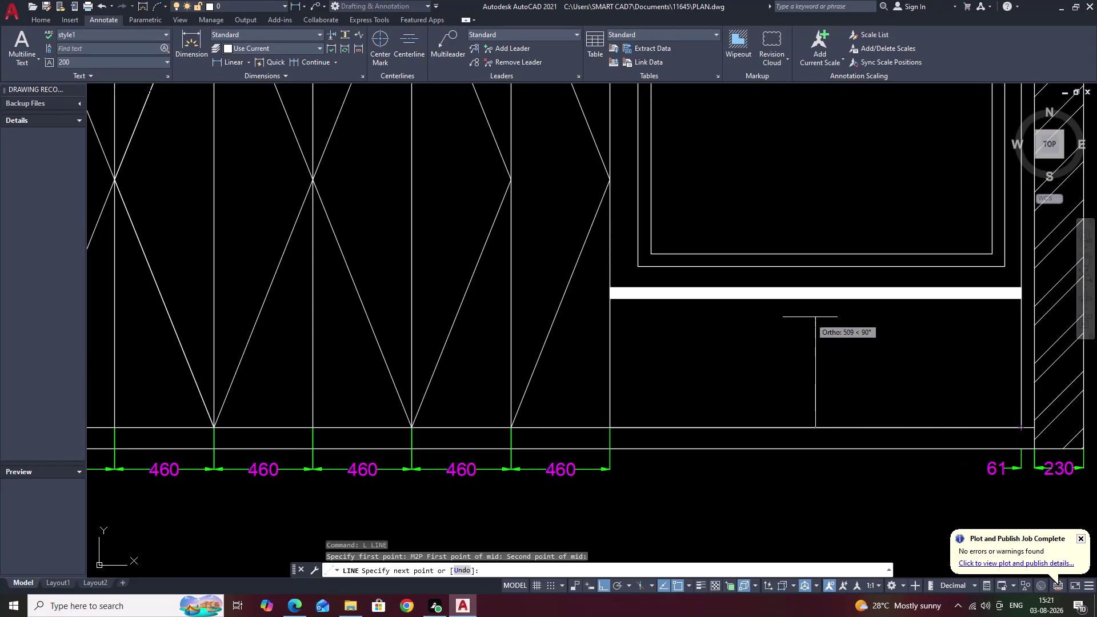
click(818, 302)
key(Escape)
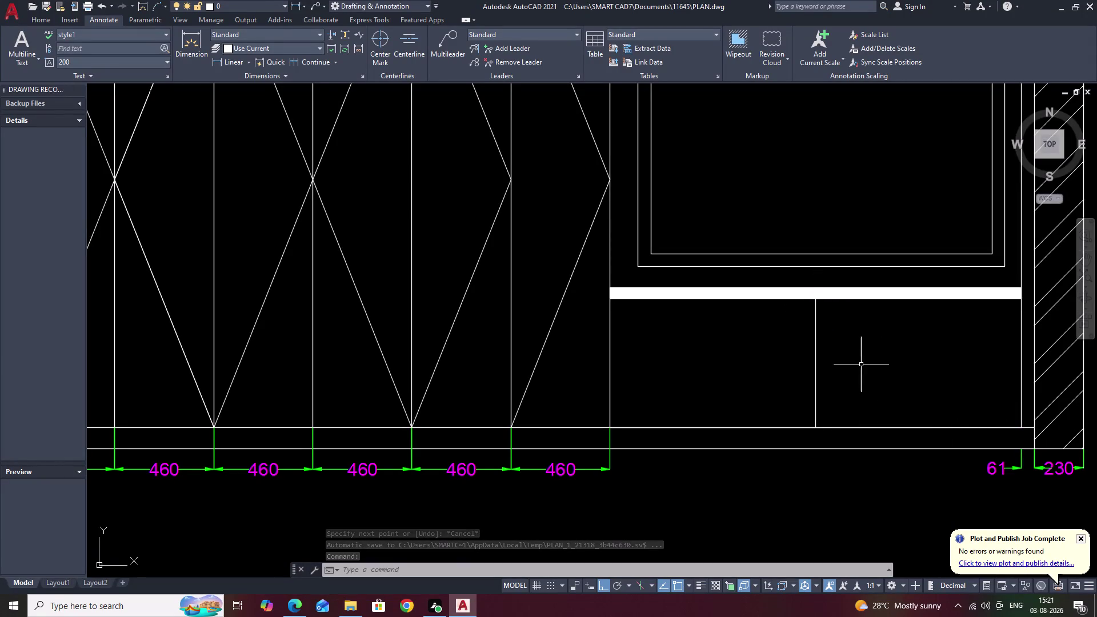
Set the offset distance to 450, then cancel the command.
text(O)
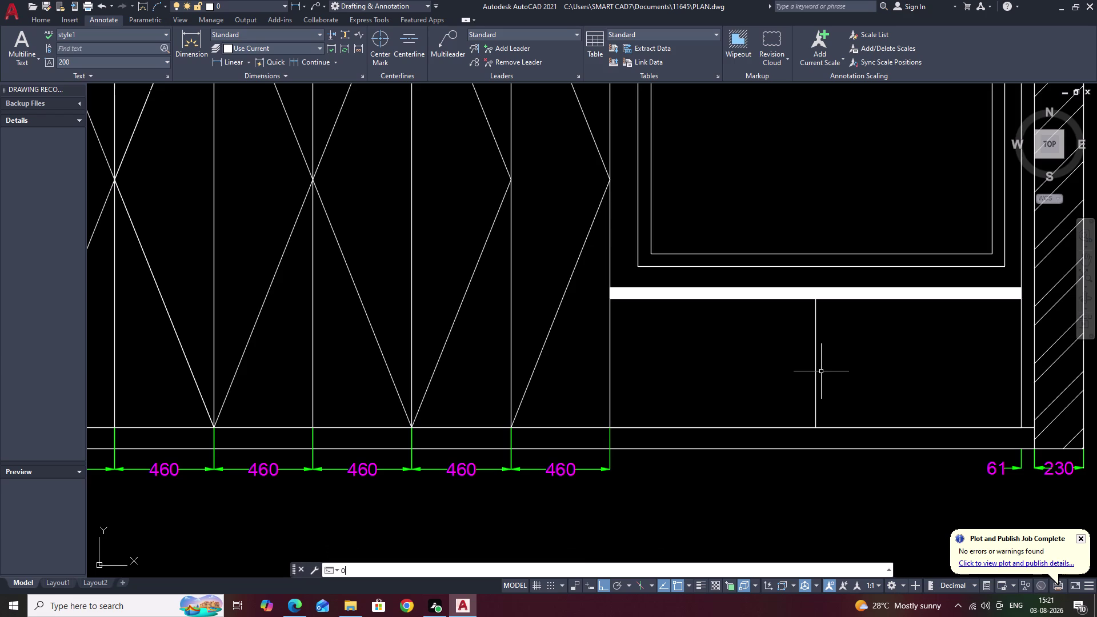
key(space)
text(450)
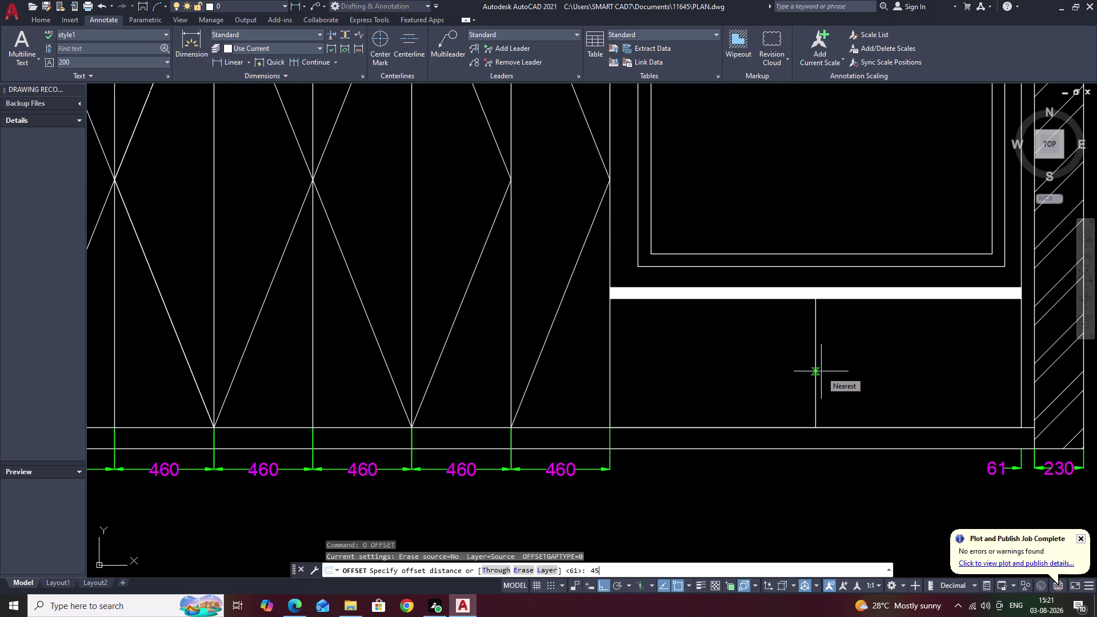
key(space)
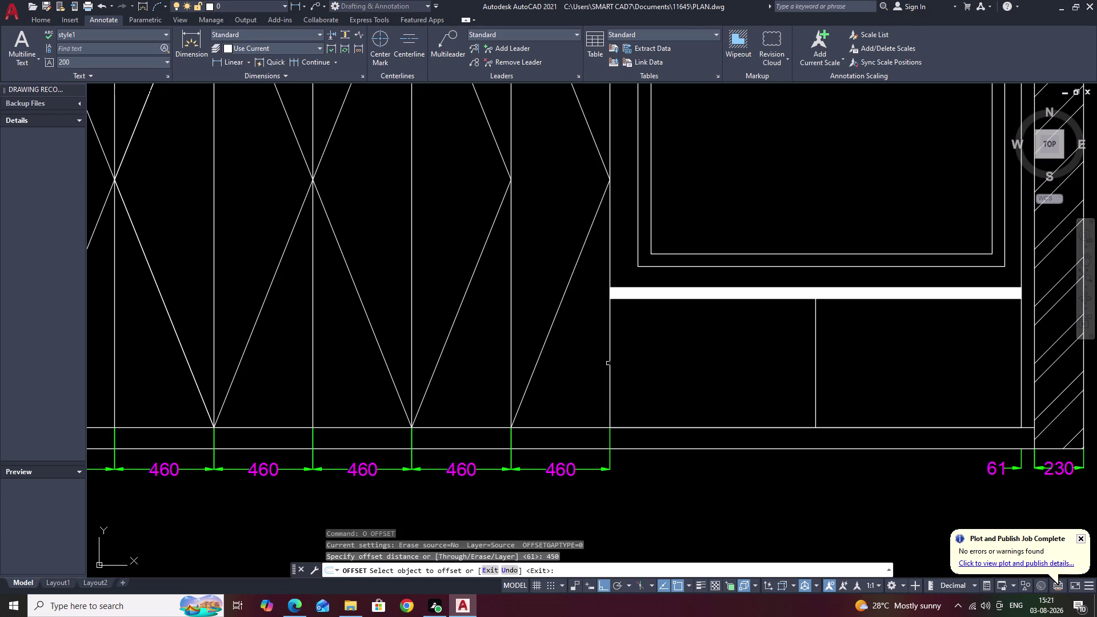
key(Escape)
text(B)
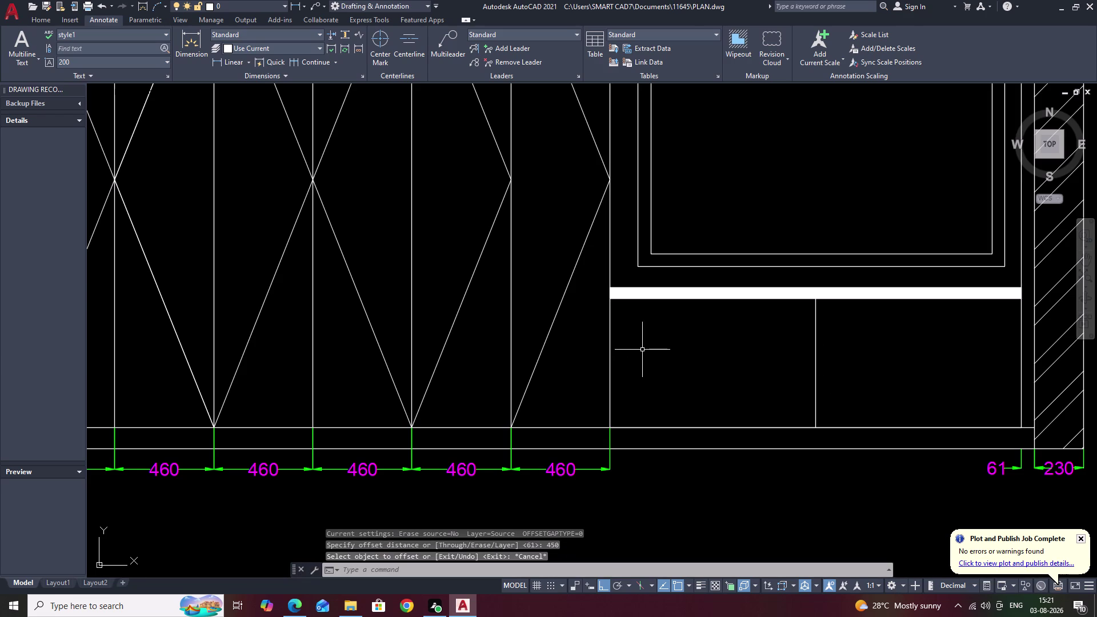
text(R)
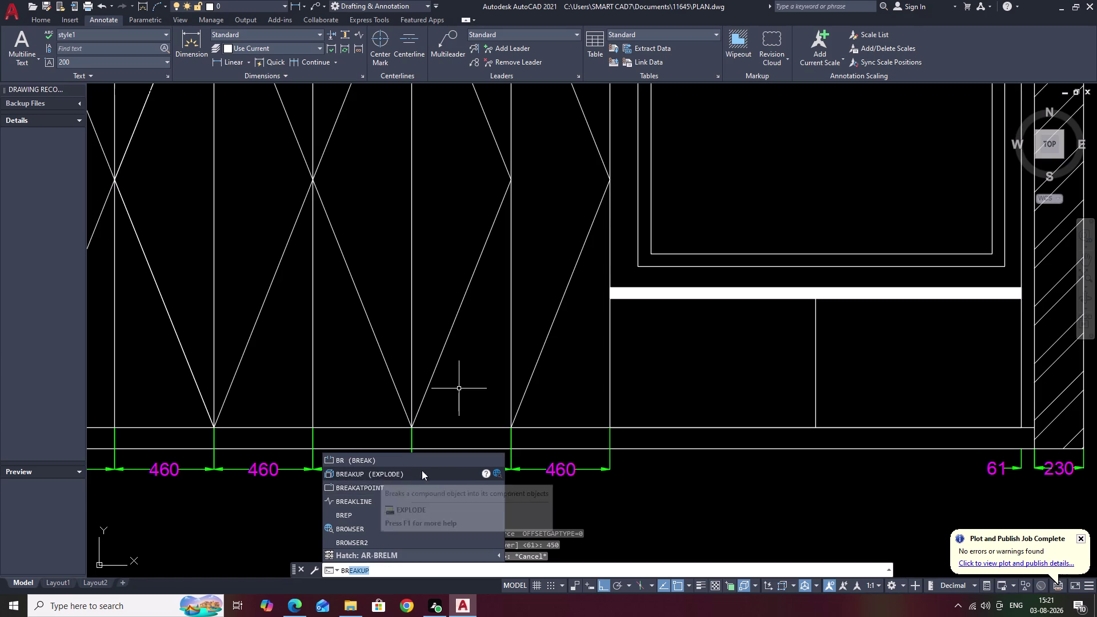
key(Escape)
Offset the cabinet divider 450 to the left and 450 to the right.
text(O)
key(space)
key(space)
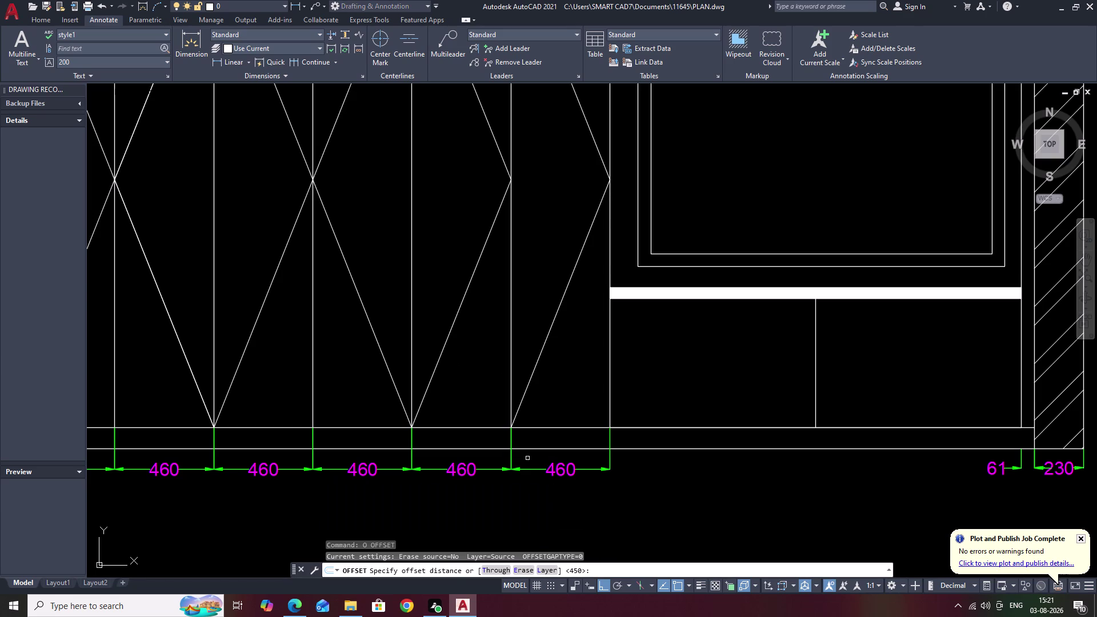
click(813, 346)
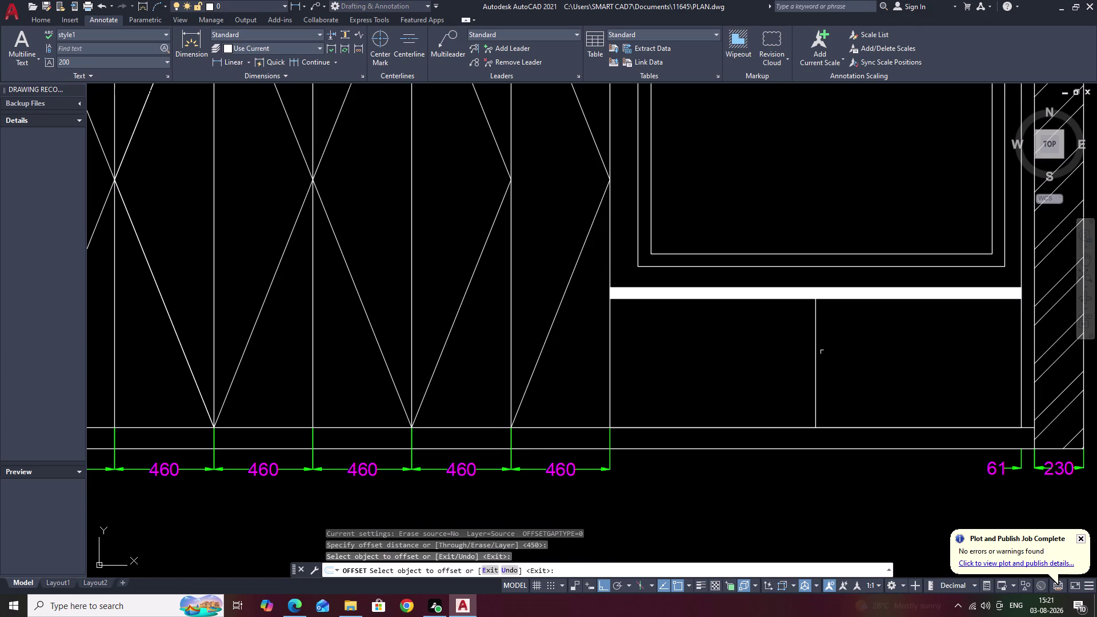
click(816, 354)
click(724, 358)
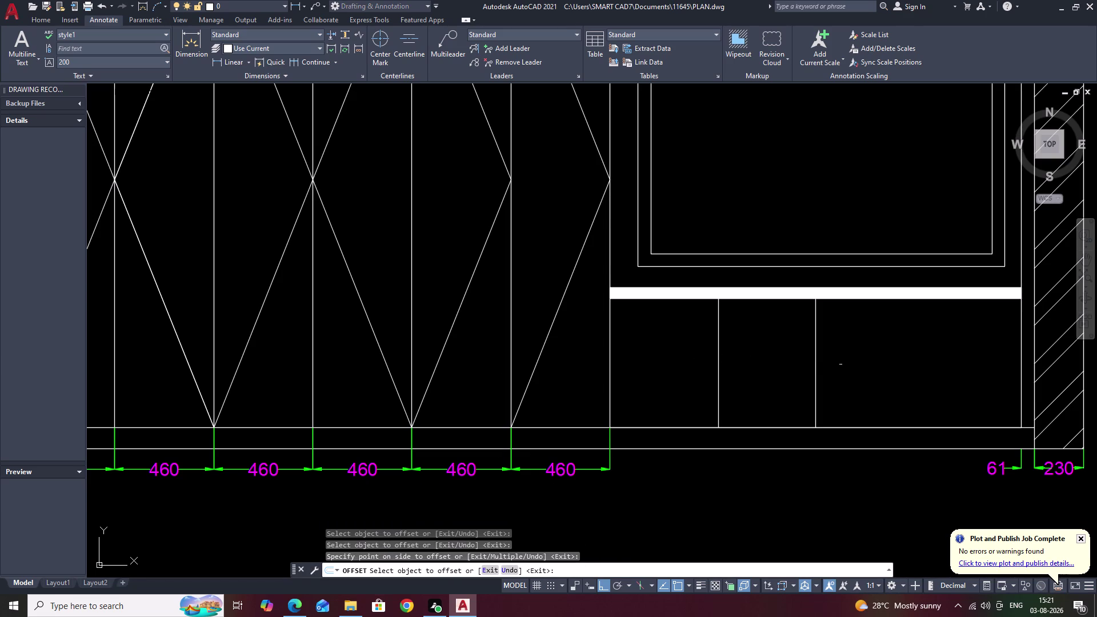
click(815, 371)
click(921, 374)
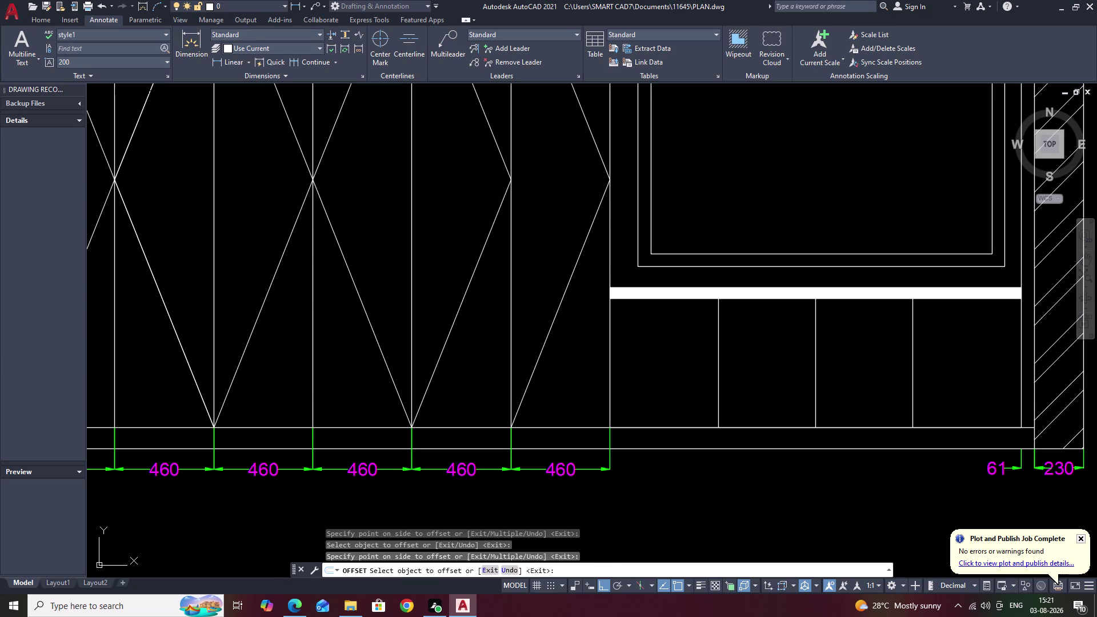
key(Escape)
text(L)
key(space)
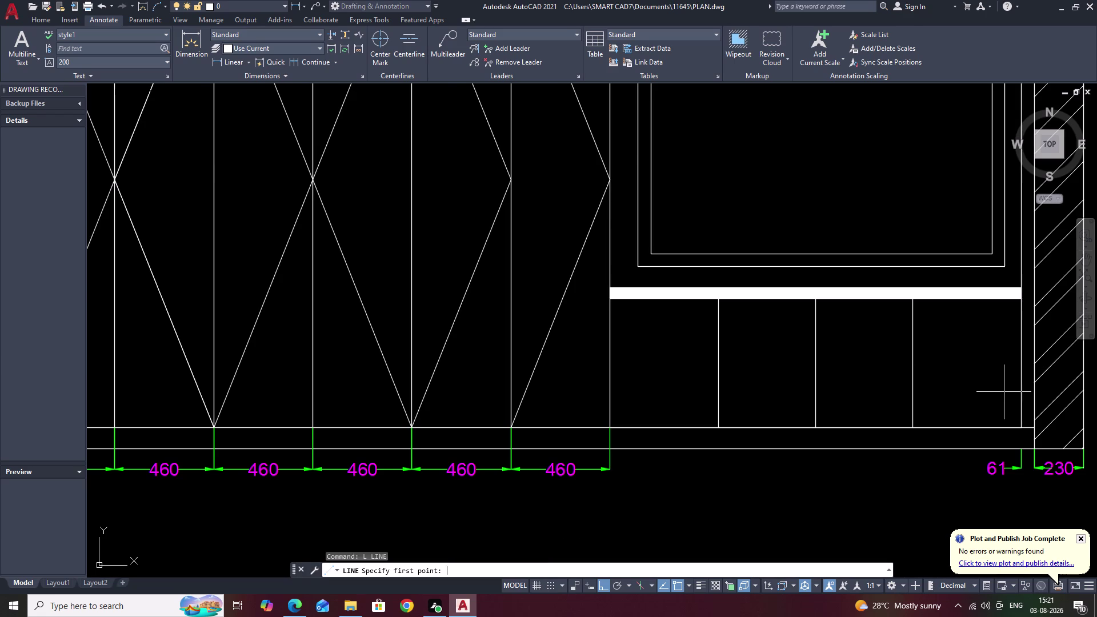
Zoom to the cabinet's left shutter and cancel a trial diagonal line.
scroll(down, 3)
scroll(up, 3)
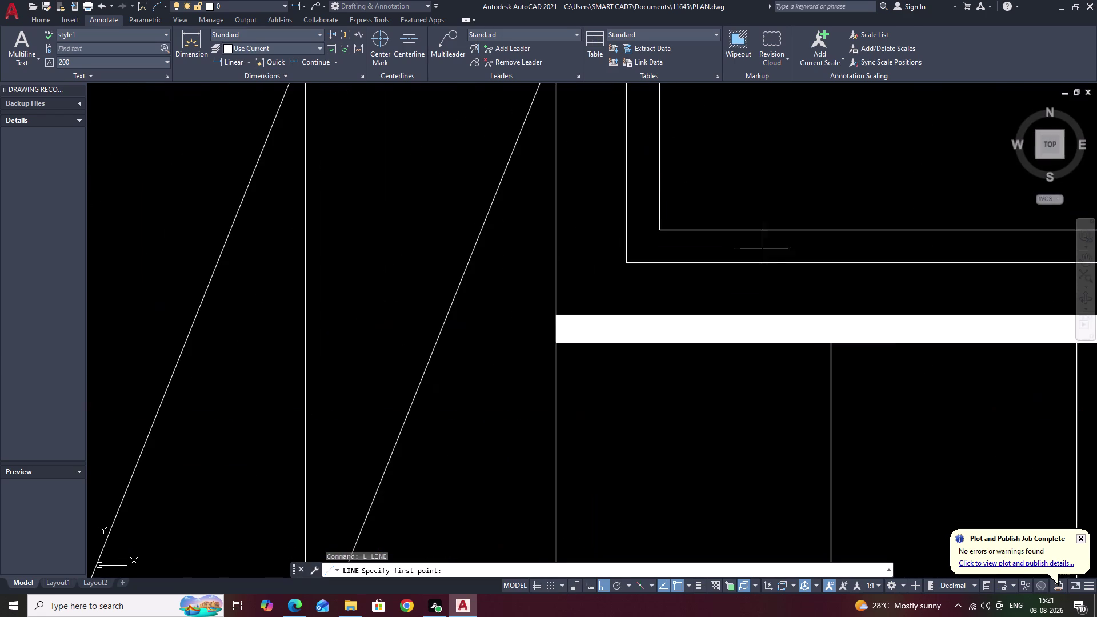
middle_drag(776, 366, 739, 205)
scroll(down, 3)
scroll(up, 3)
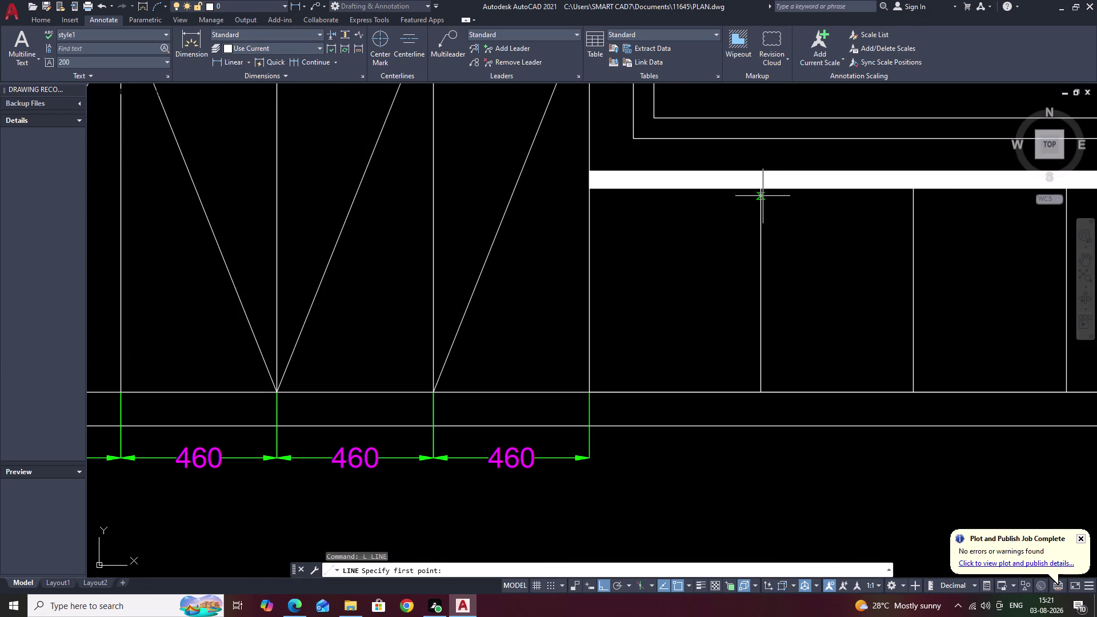
click(762, 191)
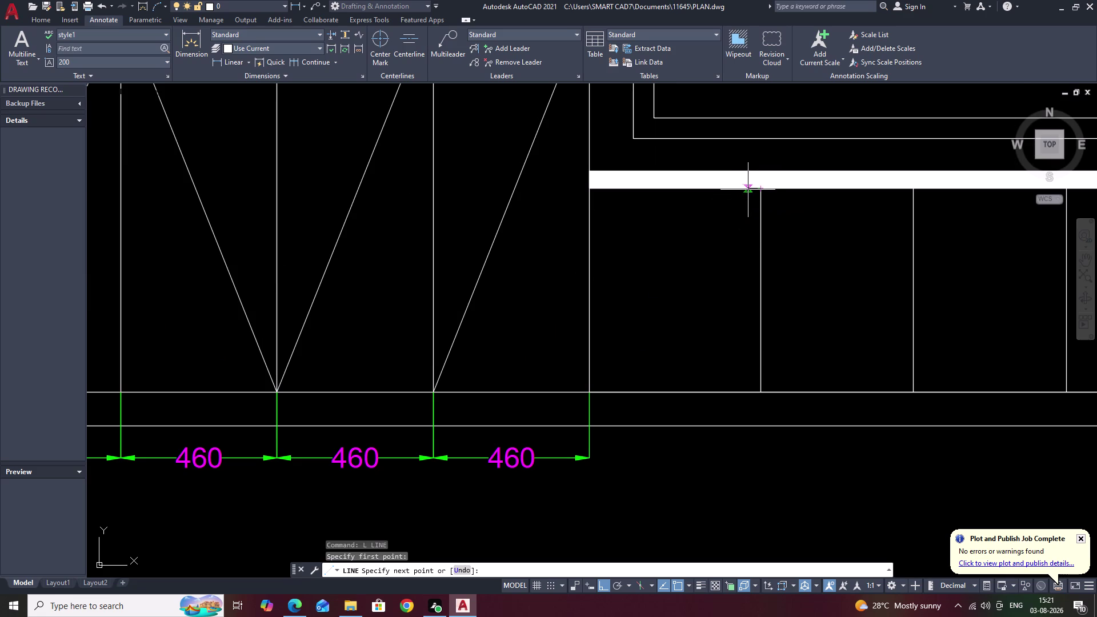
key(F8)
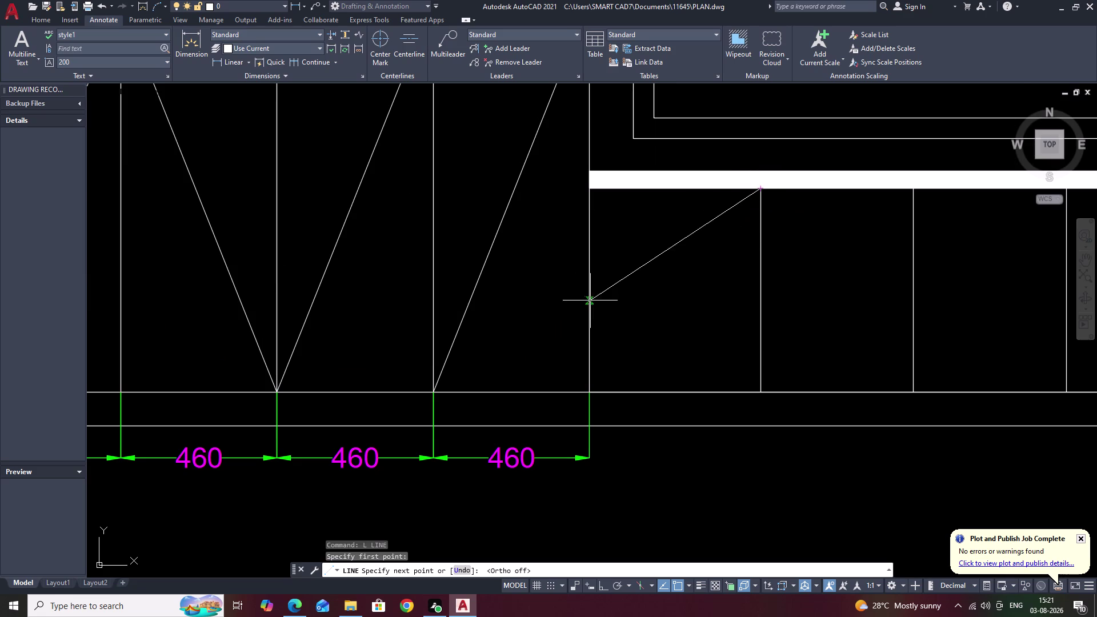
key(Escape)
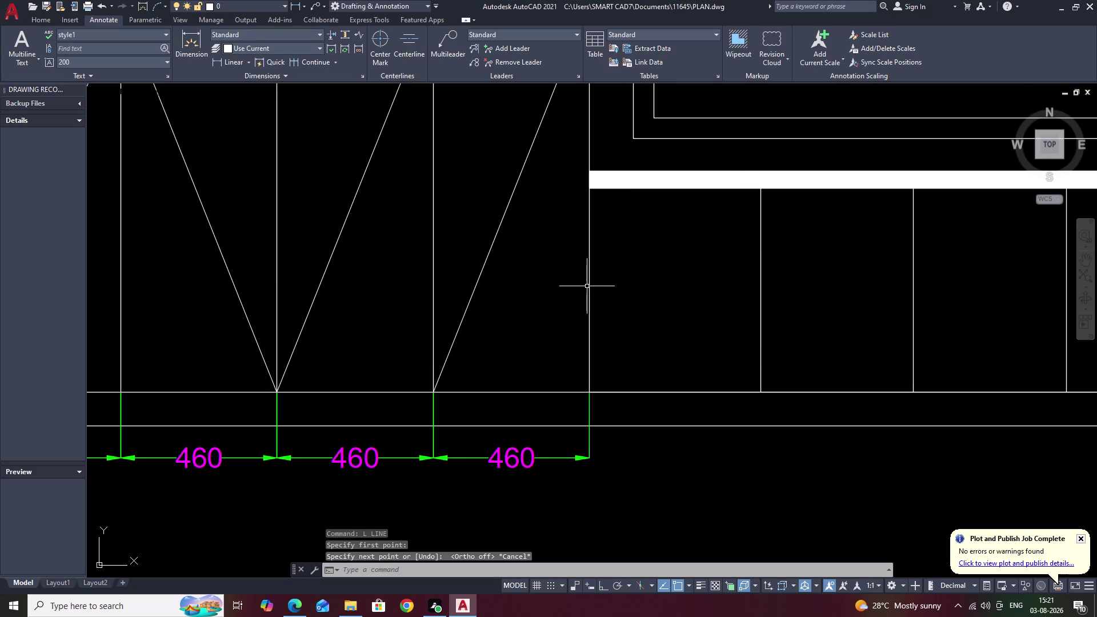
Select the line at the cabinet's left edge and clear a mistyped break command.
click(589, 287)
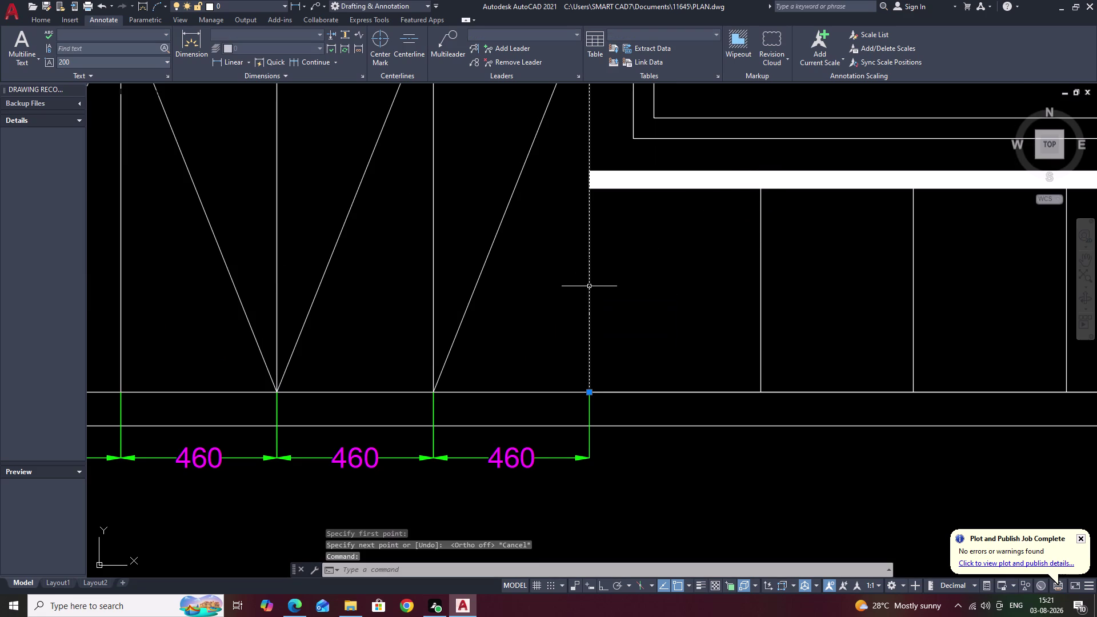
key(n)
key(BackSpace)
key(b)
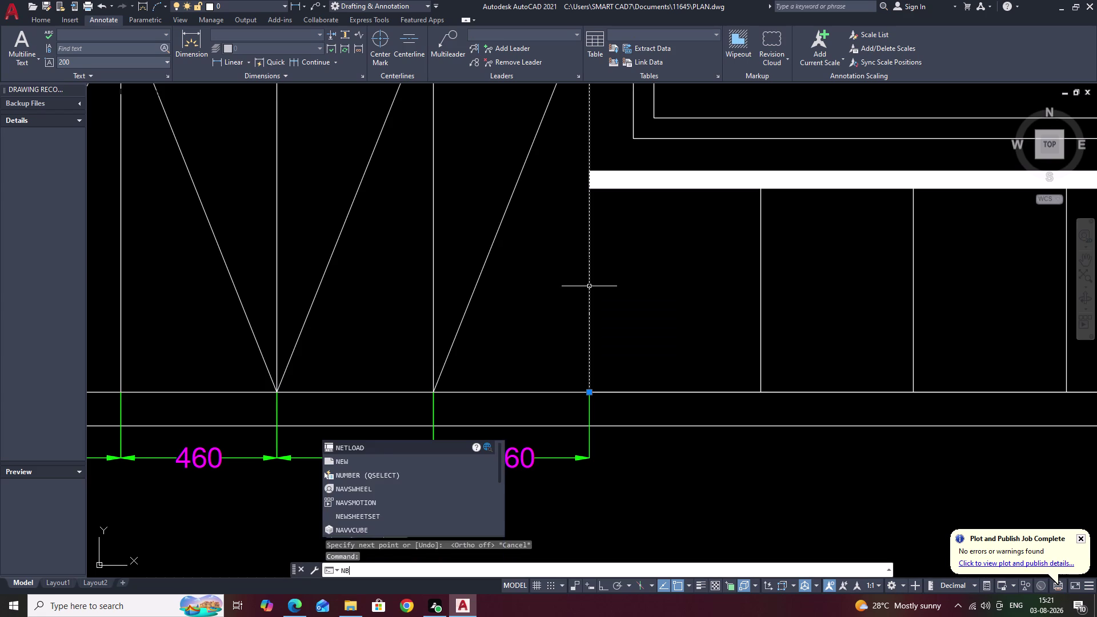
key(r)
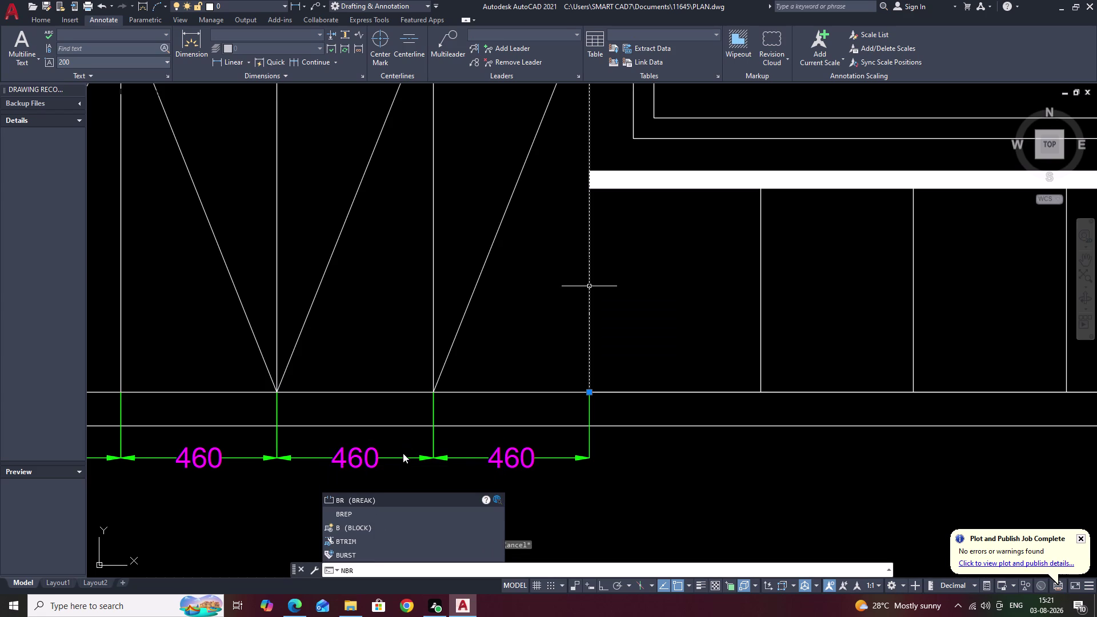
click(344, 572)
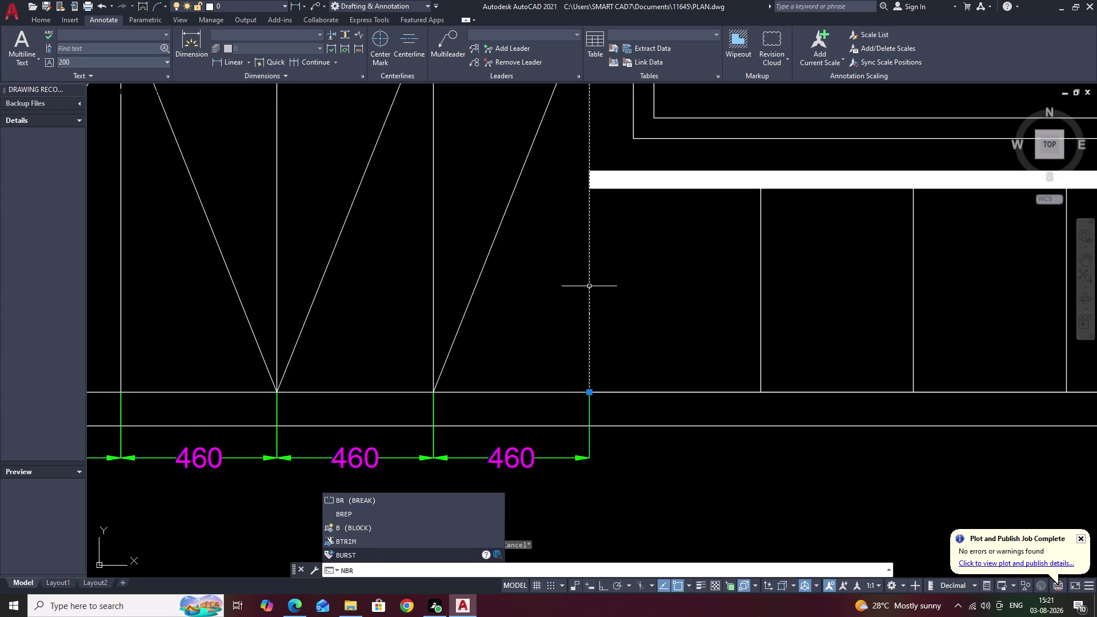
key(BackSpace)
click(367, 569)
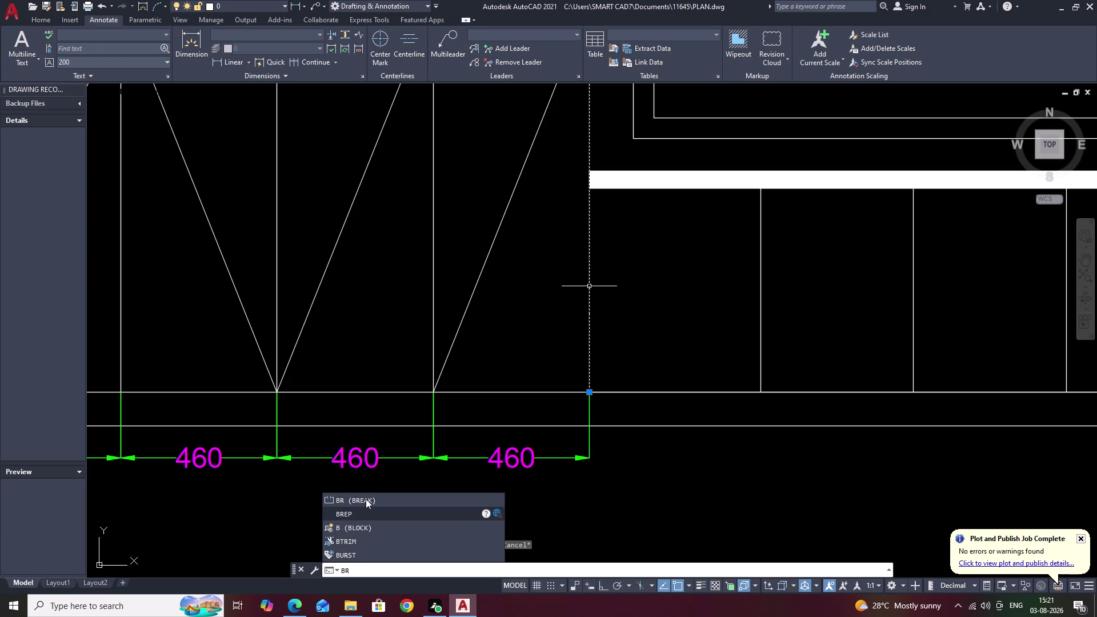
key(Escape)
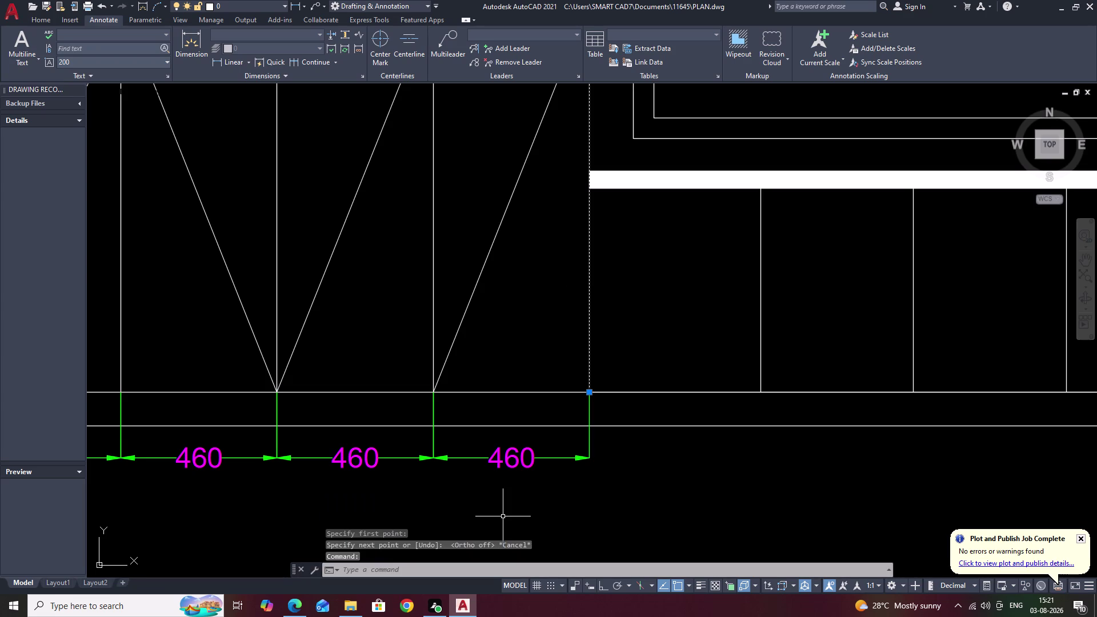
Break the 460 dimension with BREAKATPOINT at the cabinet's bottom corner, then erase it.
text(BR)
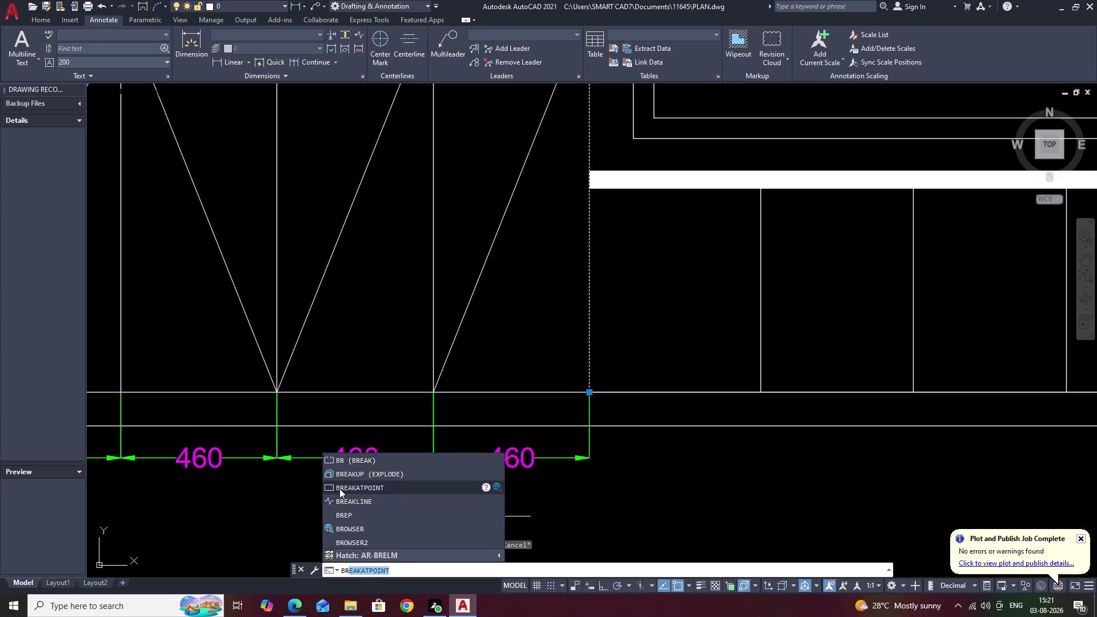
click(340, 488)
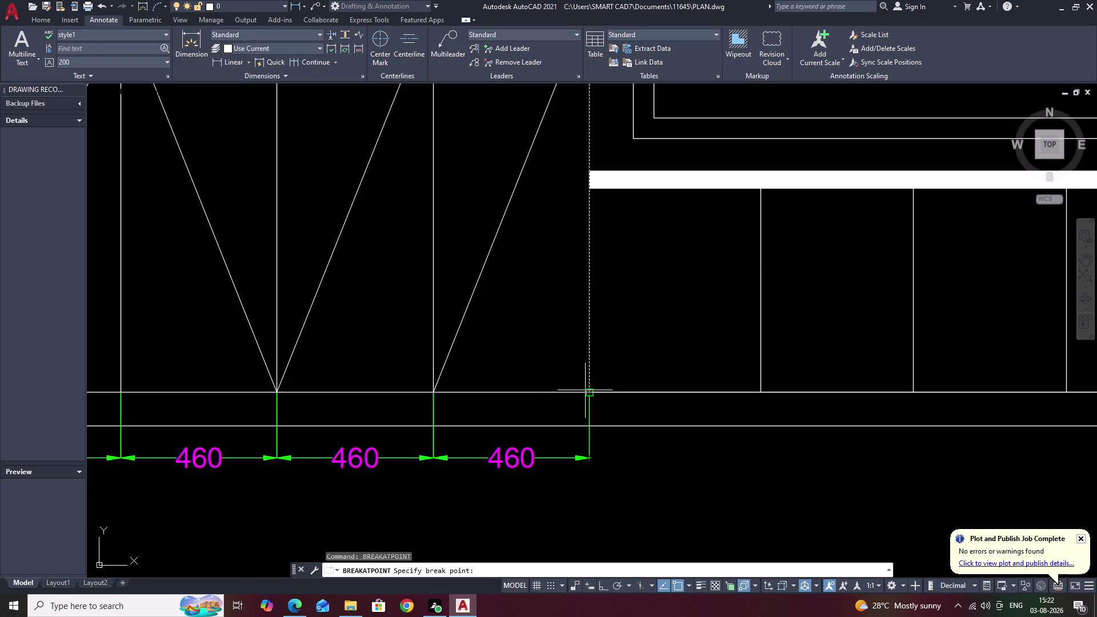
click(592, 191)
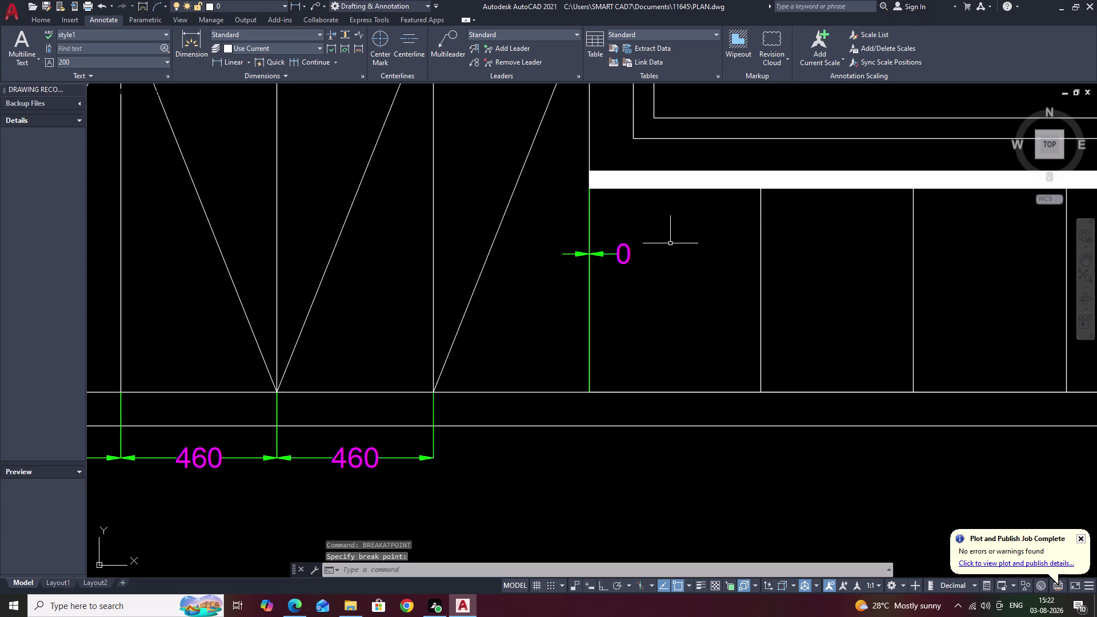
click(588, 332)
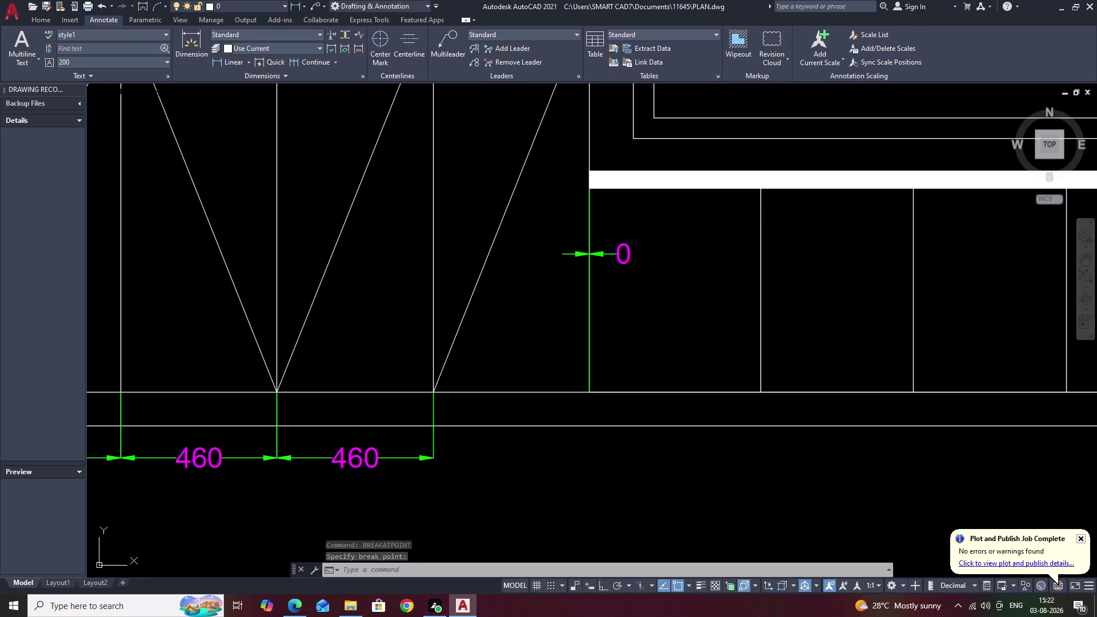
text(E)
key(space)
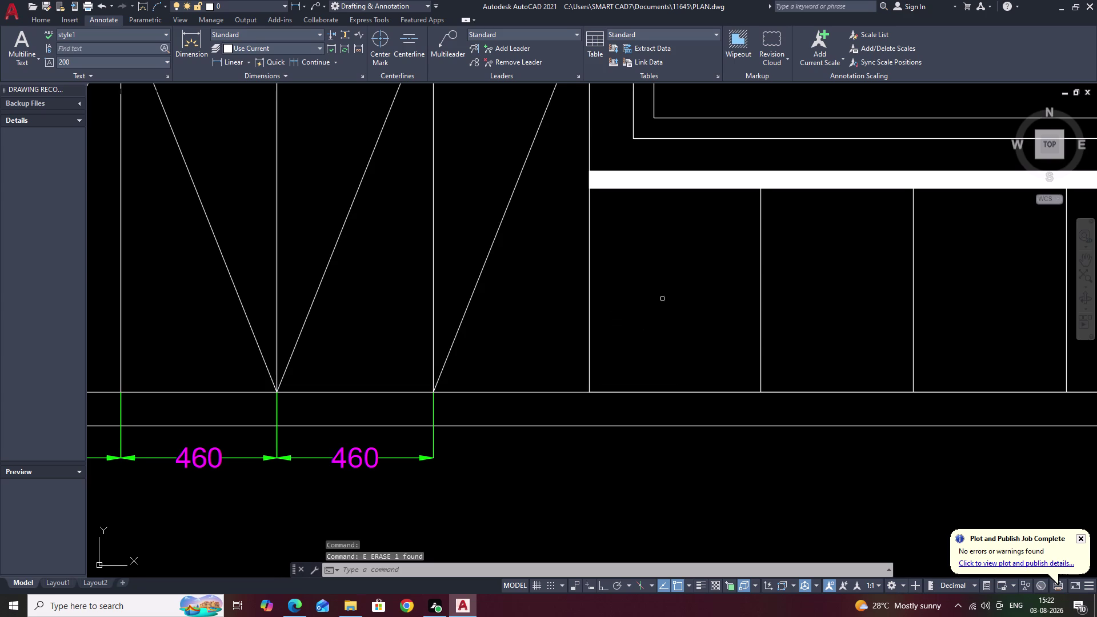
Draw two diagonals from the divider's top to the left edge midpoint and on to the divider's bottom.
key(Escape)
text(O)
key(space)
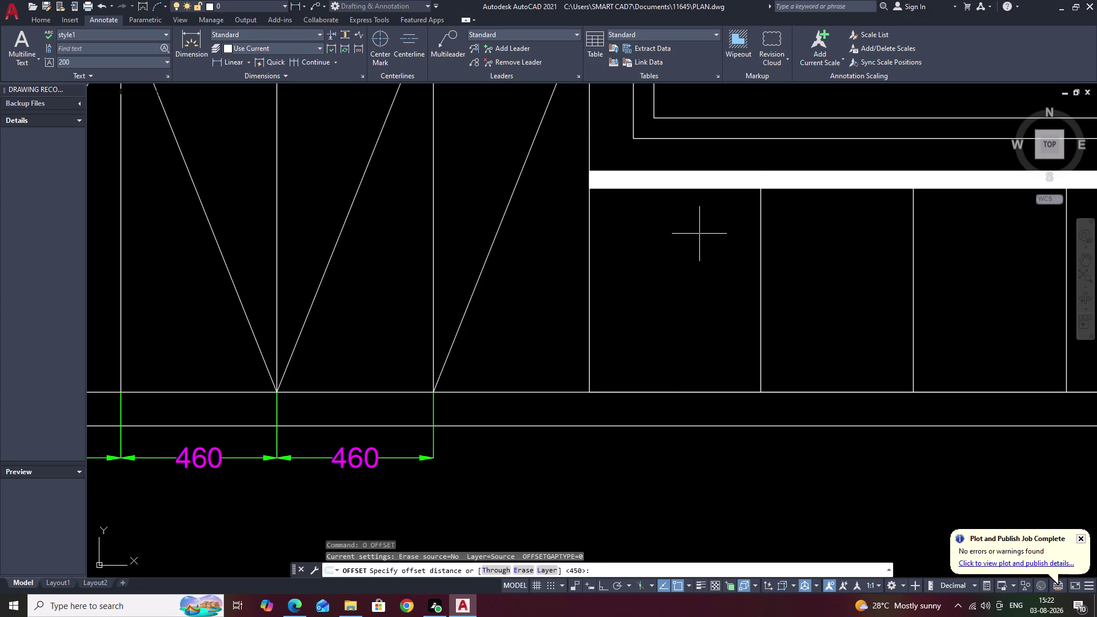
click(761, 191)
key(Escape)
text(L)
key(space)
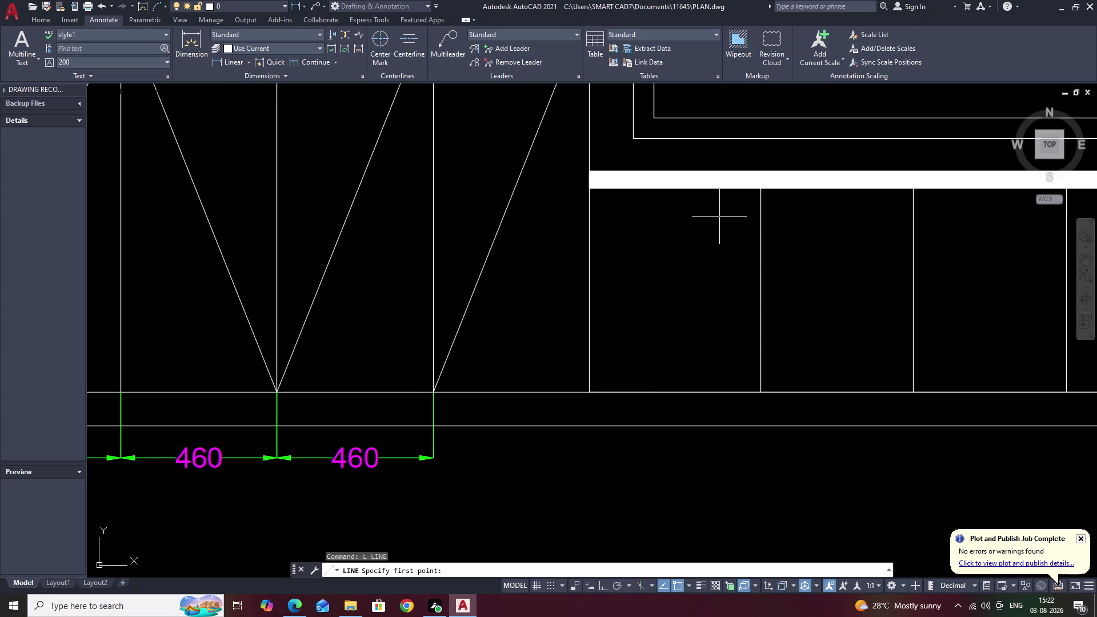
click(763, 192)
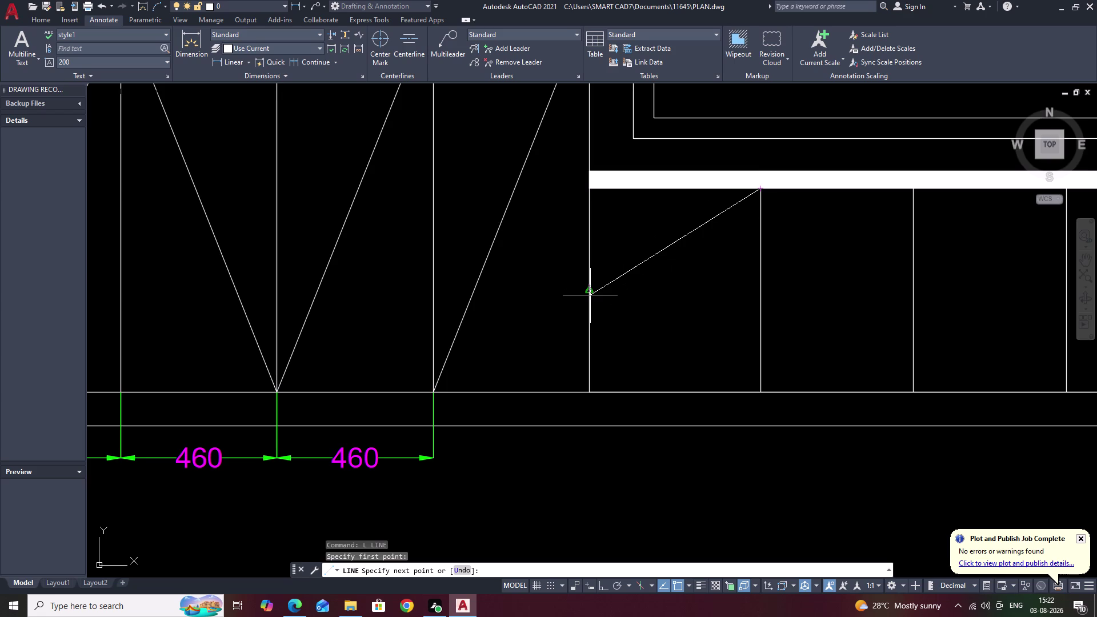
click(590, 291)
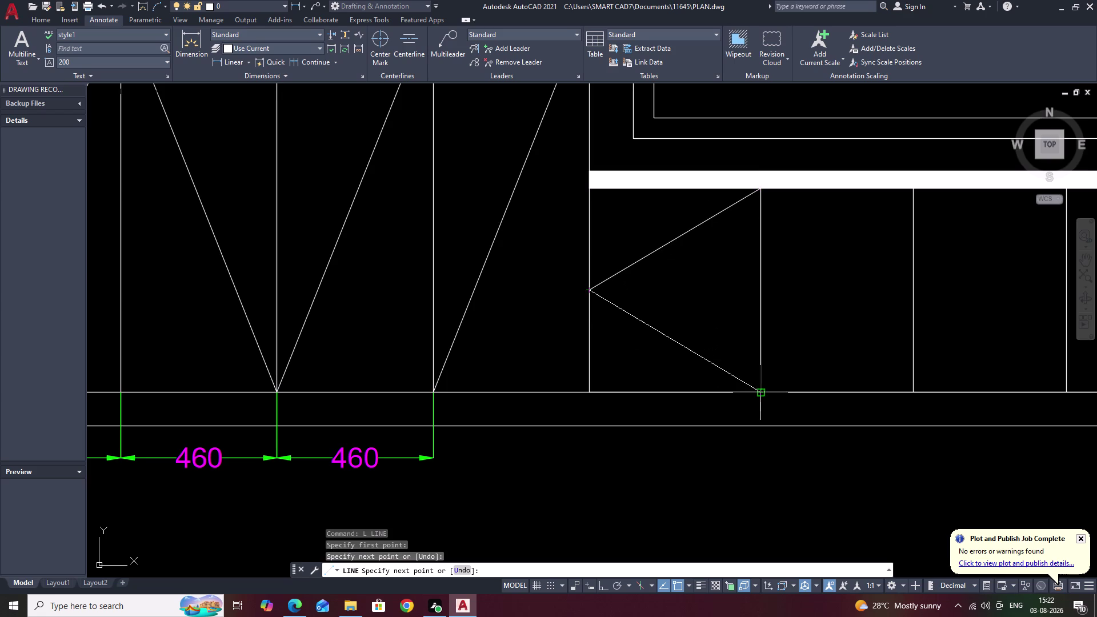
click(764, 392)
key(Escape)
Select both diagonals and start MIRROR on them.
drag(667, 220, 661, 247)
drag(645, 311, 639, 340)
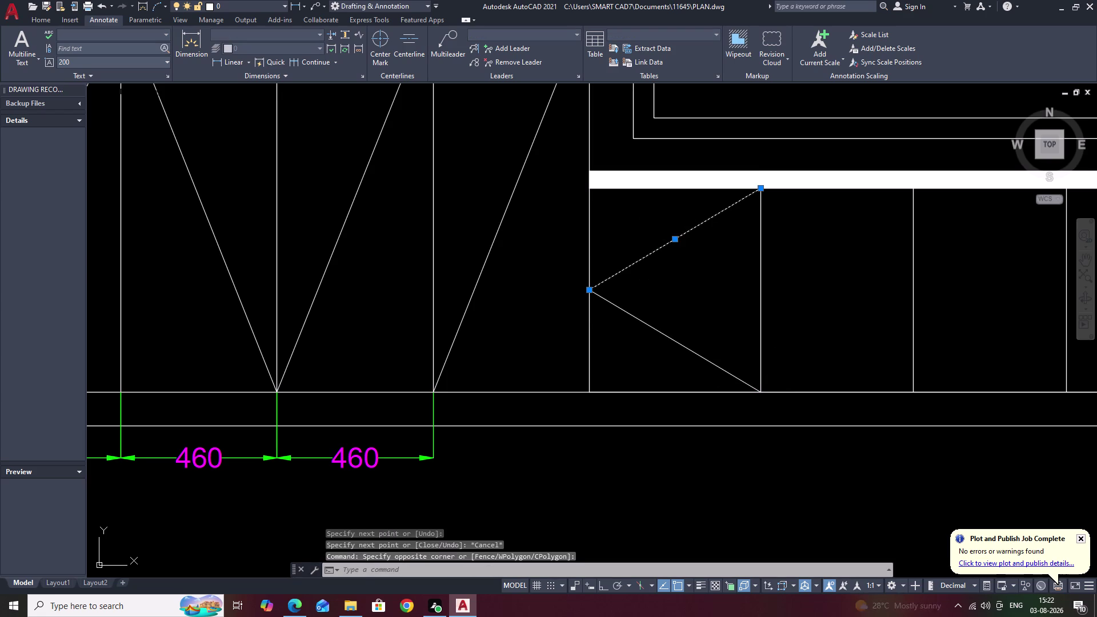
drag(688, 314, 648, 358)
click(645, 359)
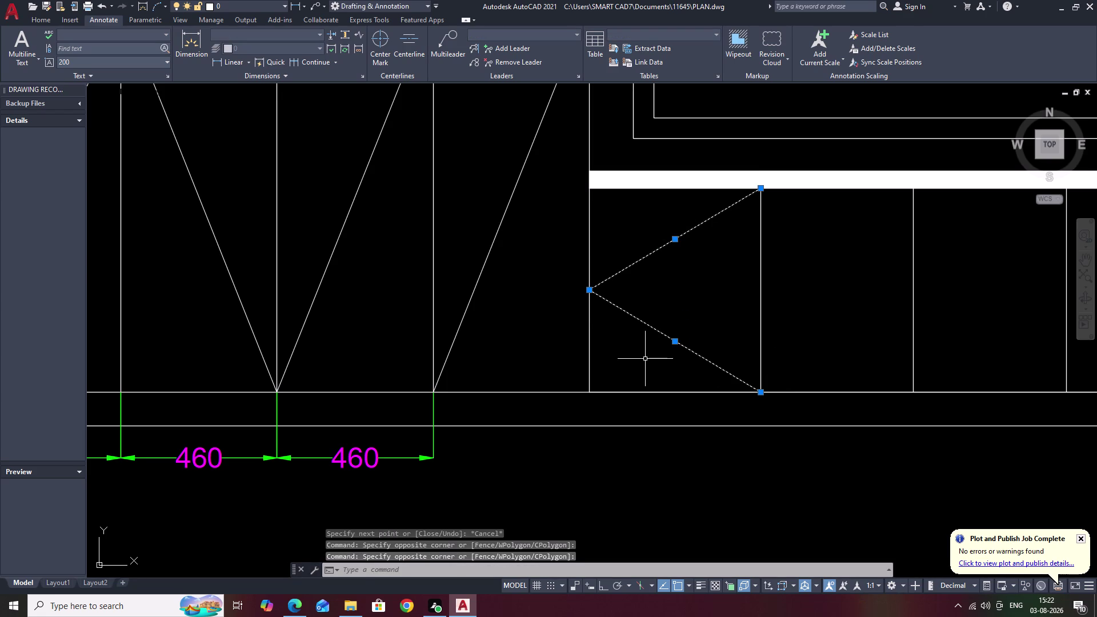
text(MI)
key(space)
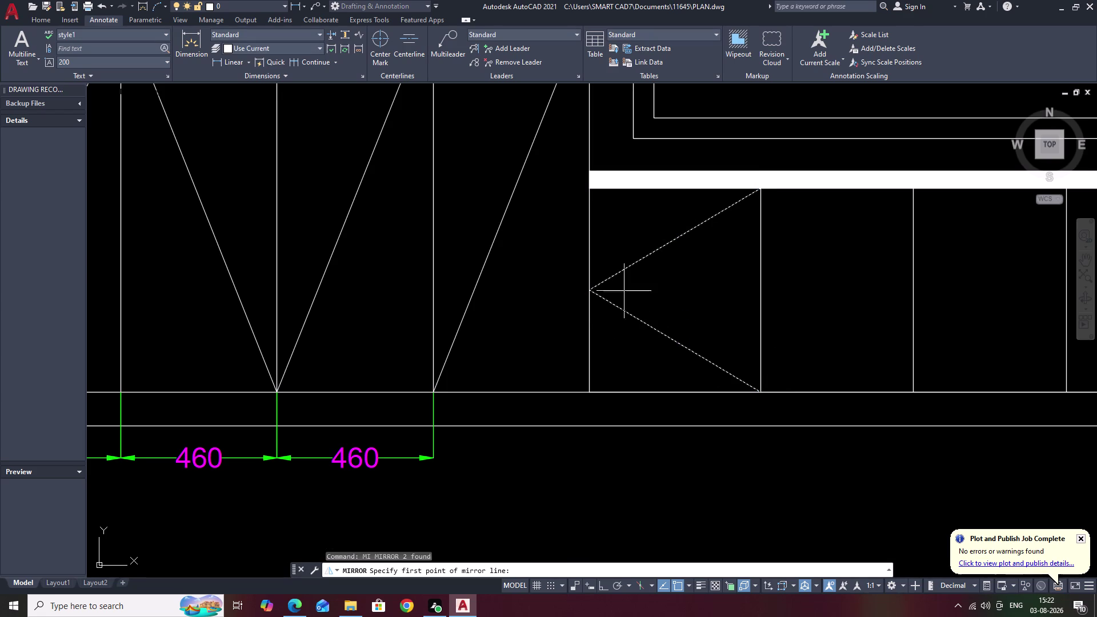
Try mirroring the half-diamond about the divider, then abandon the mirror.
double_click(762, 292)
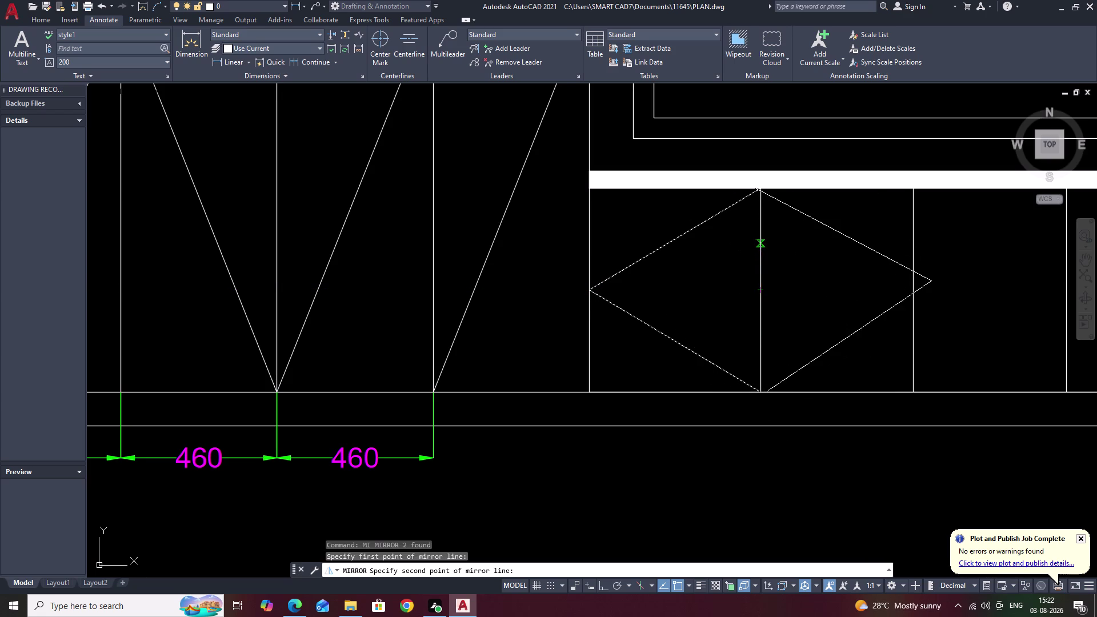
key(Escape)
drag(630, 232, 624, 298)
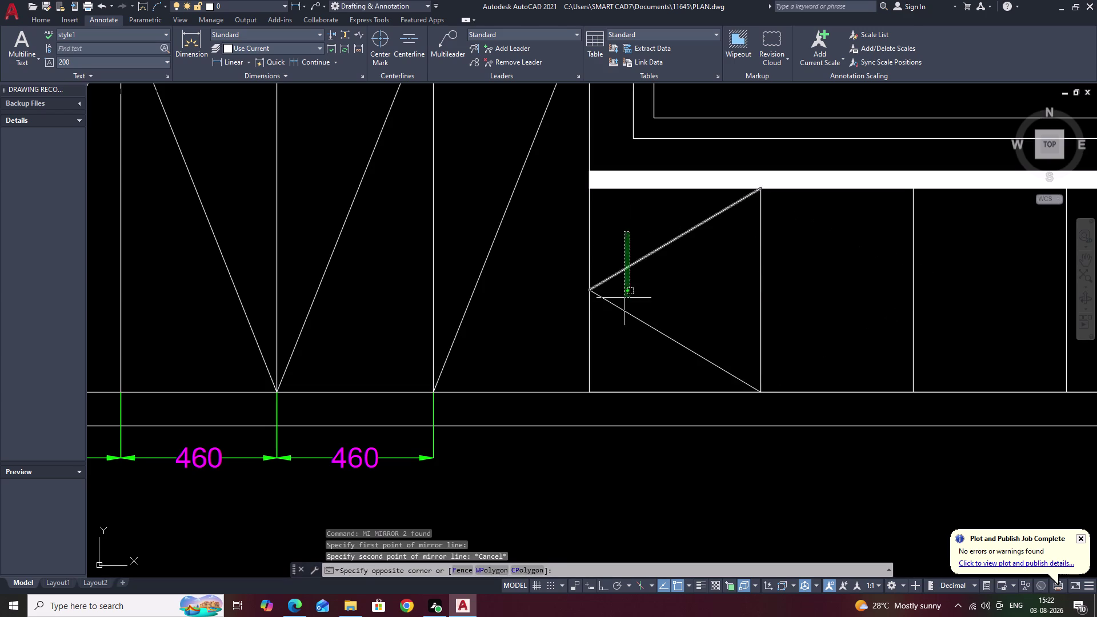
drag(624, 298, 620, 324)
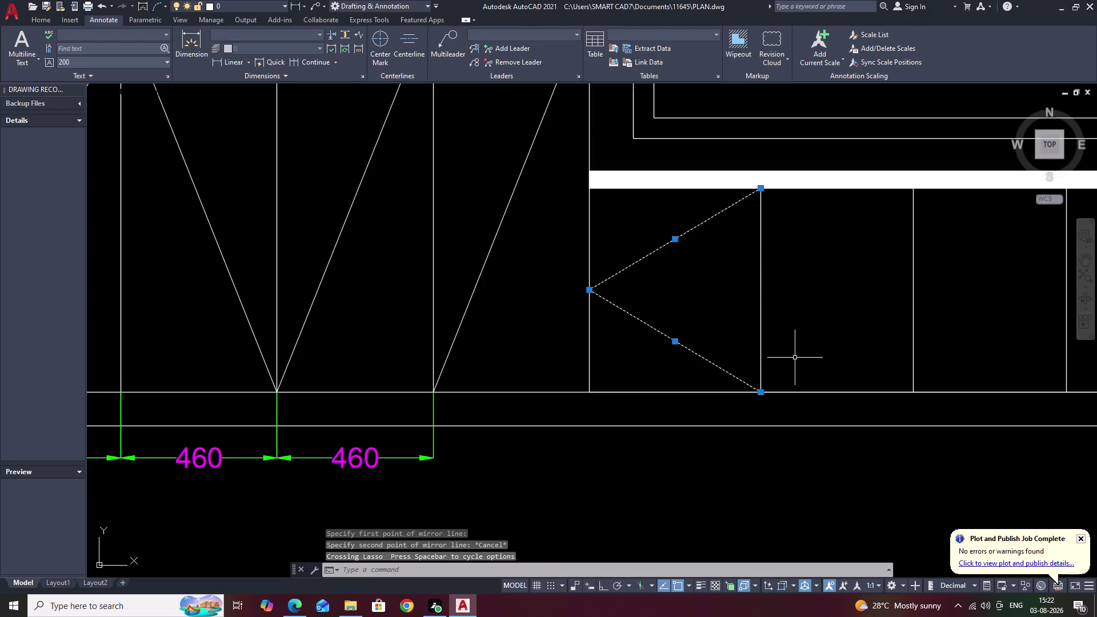
middle_drag(872, 330, 726, 327)
key(Escape)
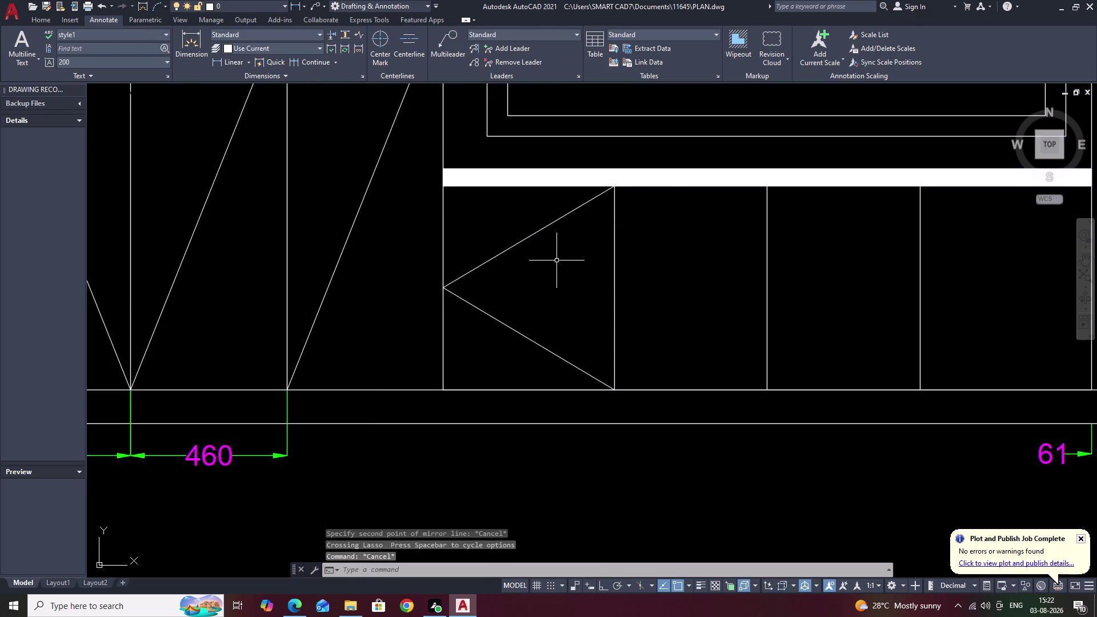
Crossing-select the triangle's edges in the first shutter, then clear the selection.
drag(701, 287, 530, 323)
drag(539, 300, 527, 314)
drag(525, 316, 504, 335)
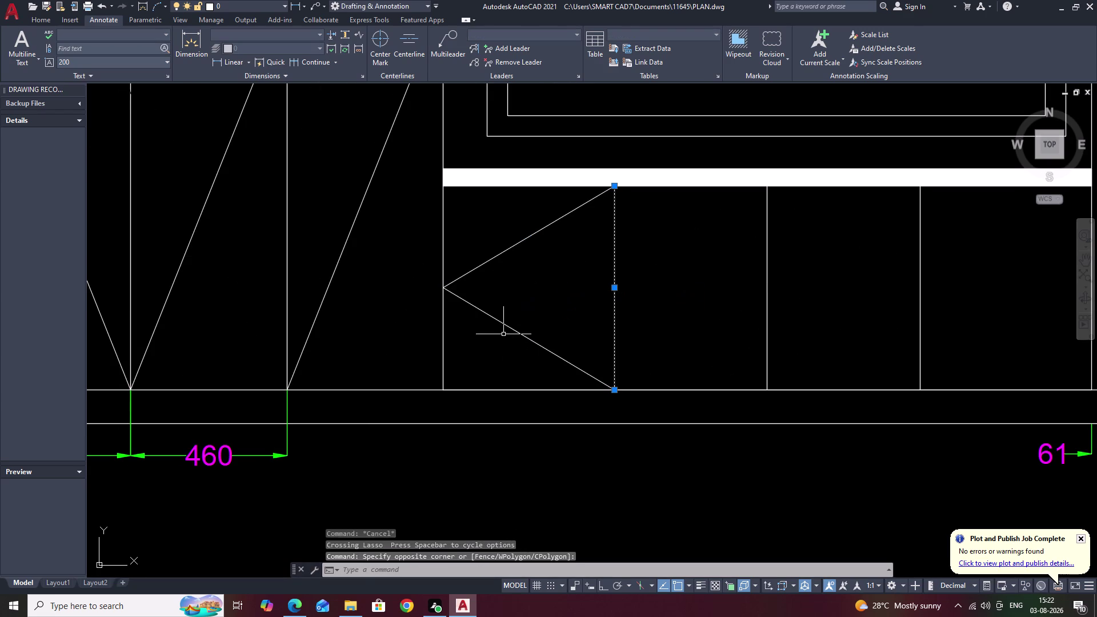
drag(541, 304, 503, 340)
drag(534, 204, 555, 244)
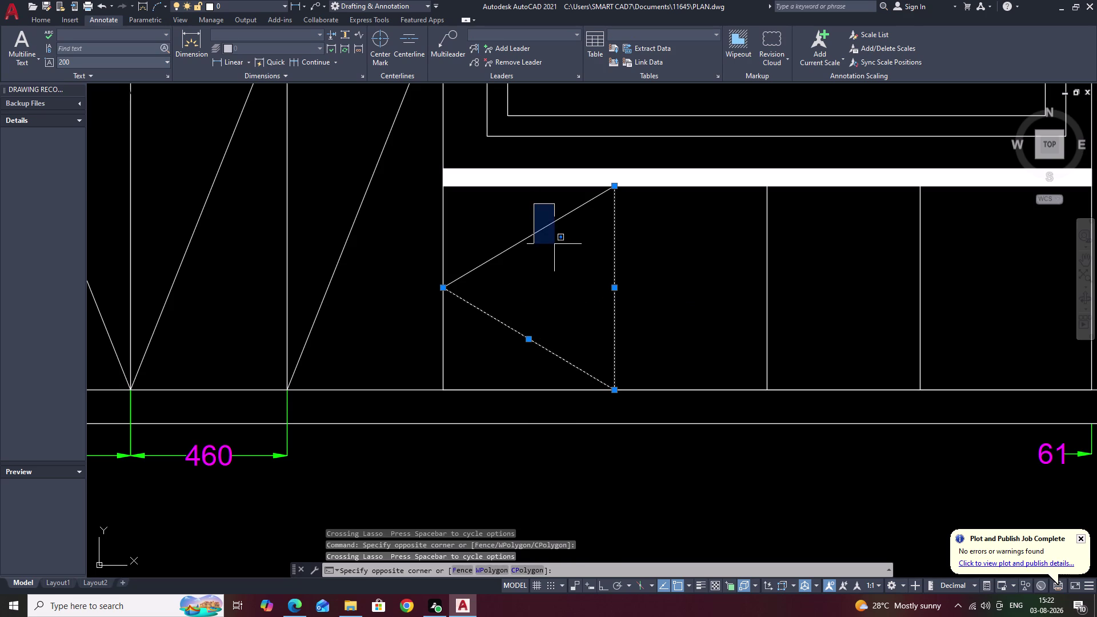
click(554, 244)
drag(495, 194, 543, 247)
click(543, 247)
key(Escape)
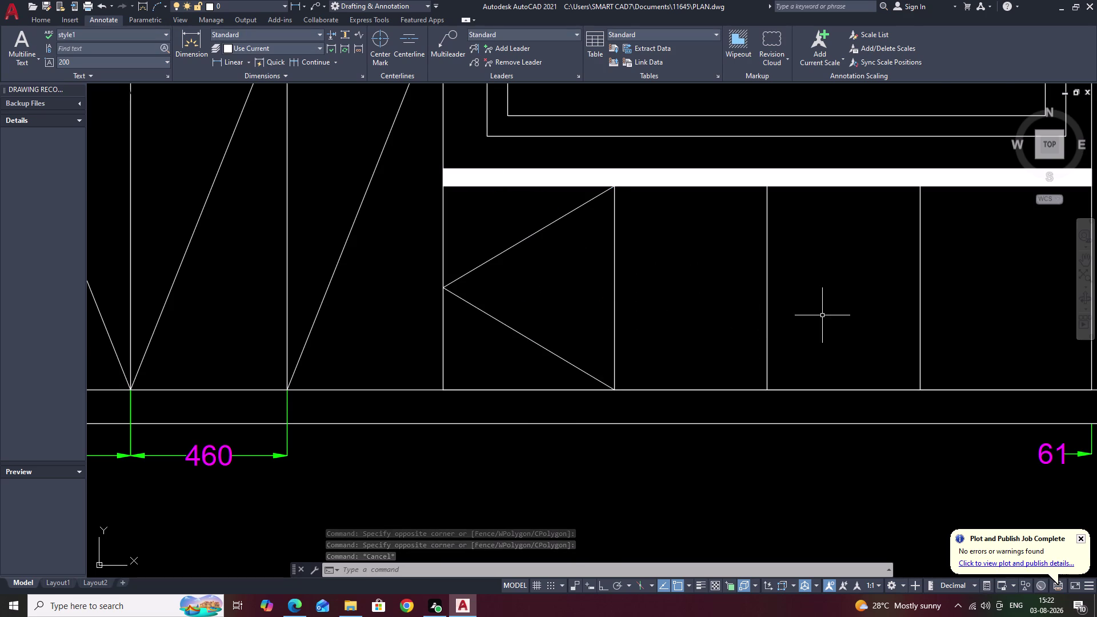
Zoom out to the whole lower cabinet and start a line at the next divider's base.
scroll(down, 3)
middle_drag(792, 296, 706, 315)
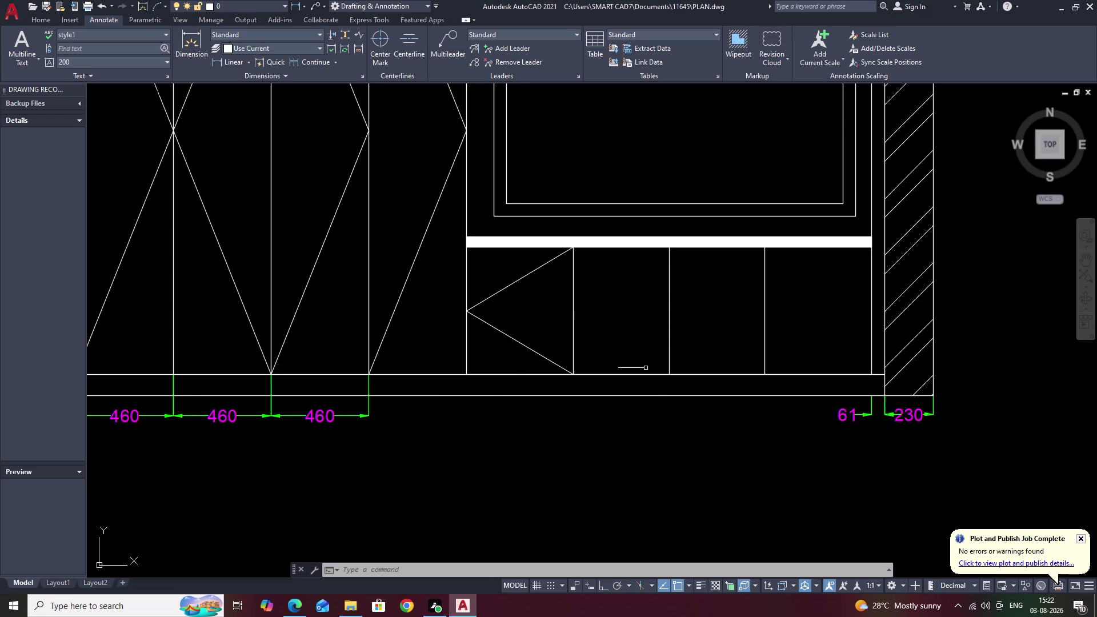
key(Escape)
text(L)
key(space)
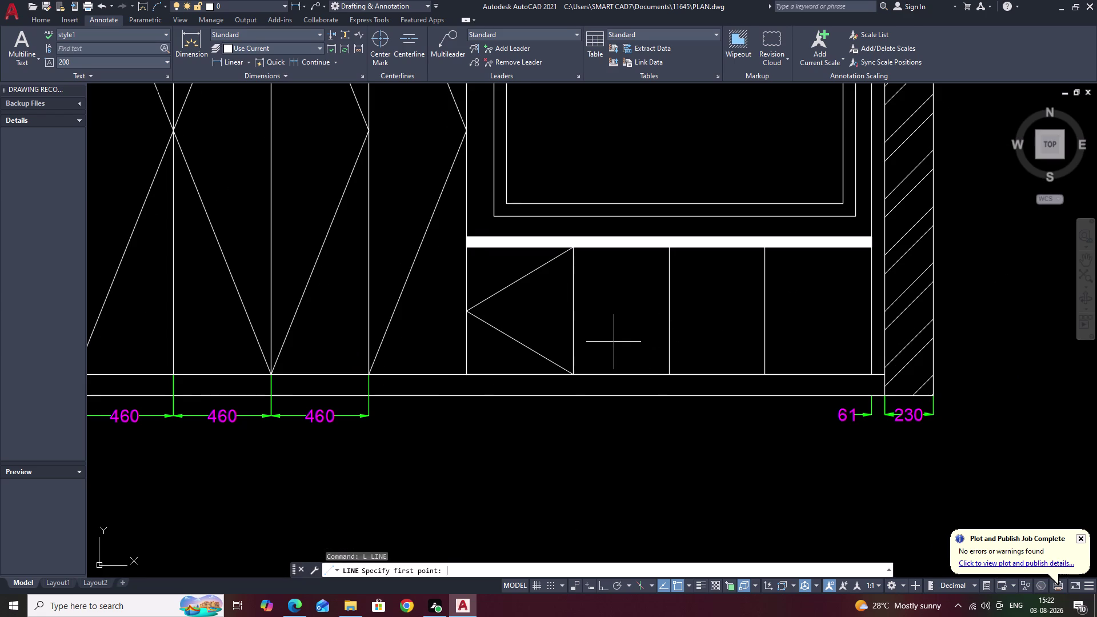
click(572, 374)
Draw a diagonal from the divider's base to the diamond's right-hand corner.
click(670, 312)
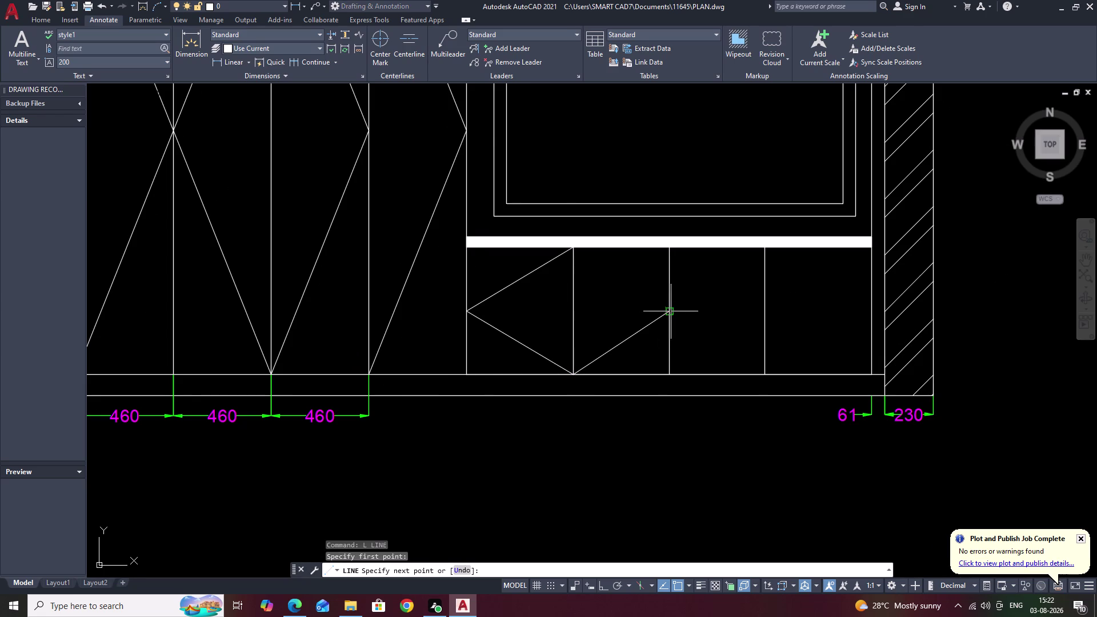
click(575, 247)
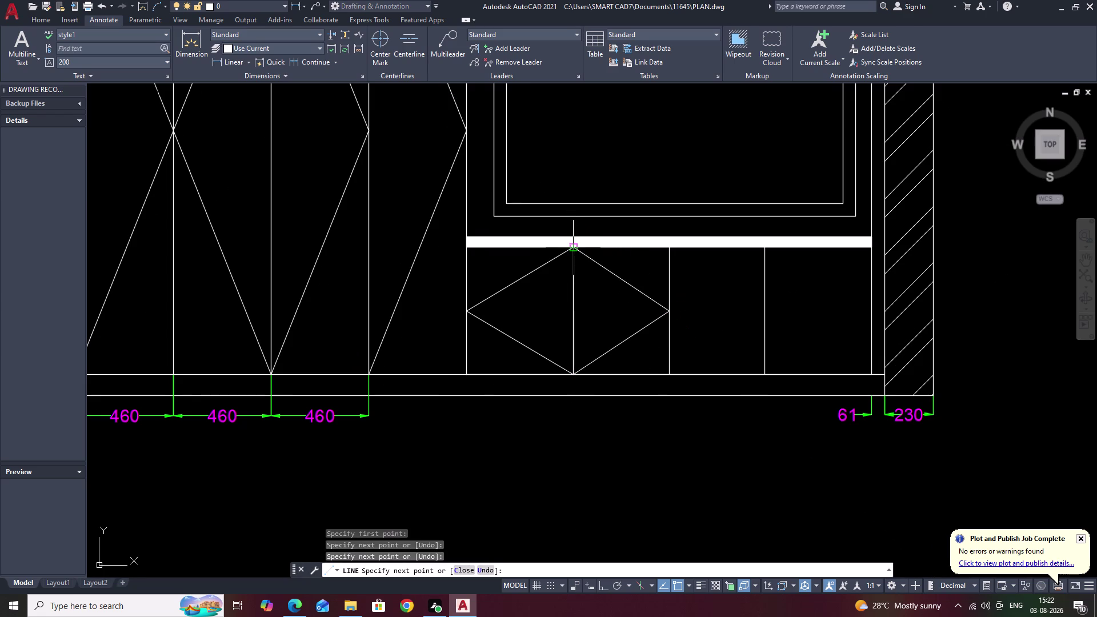
key(Escape)
Erase the shutter dividers and the lower diamond lines.
drag(855, 309, 549, 320)
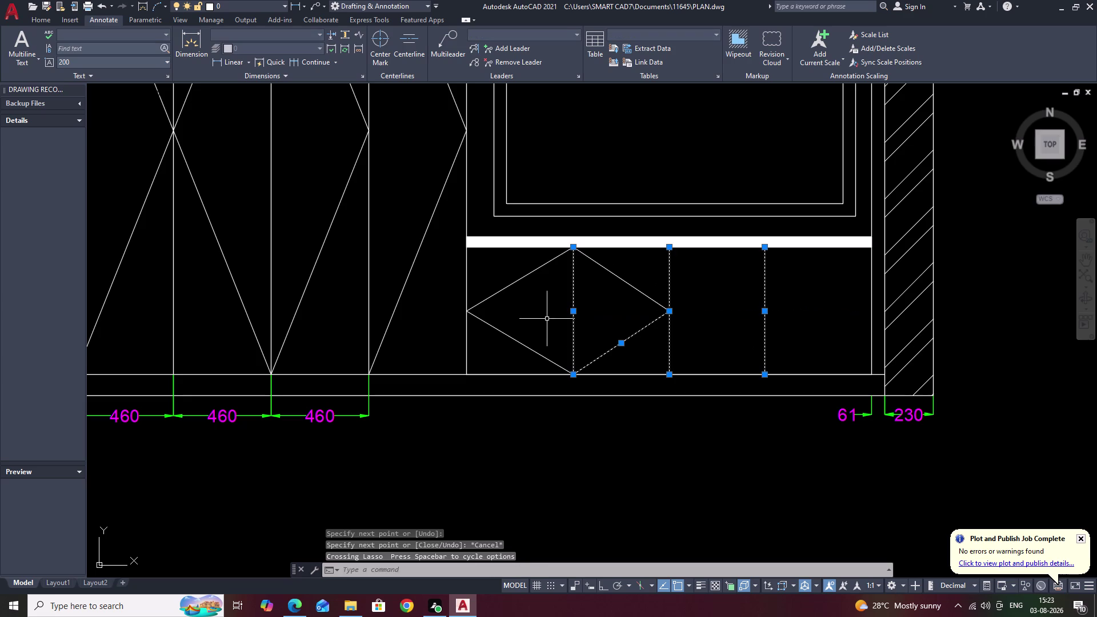
click(547, 319)
text(E)
key(space)
drag(711, 283, 641, 297)
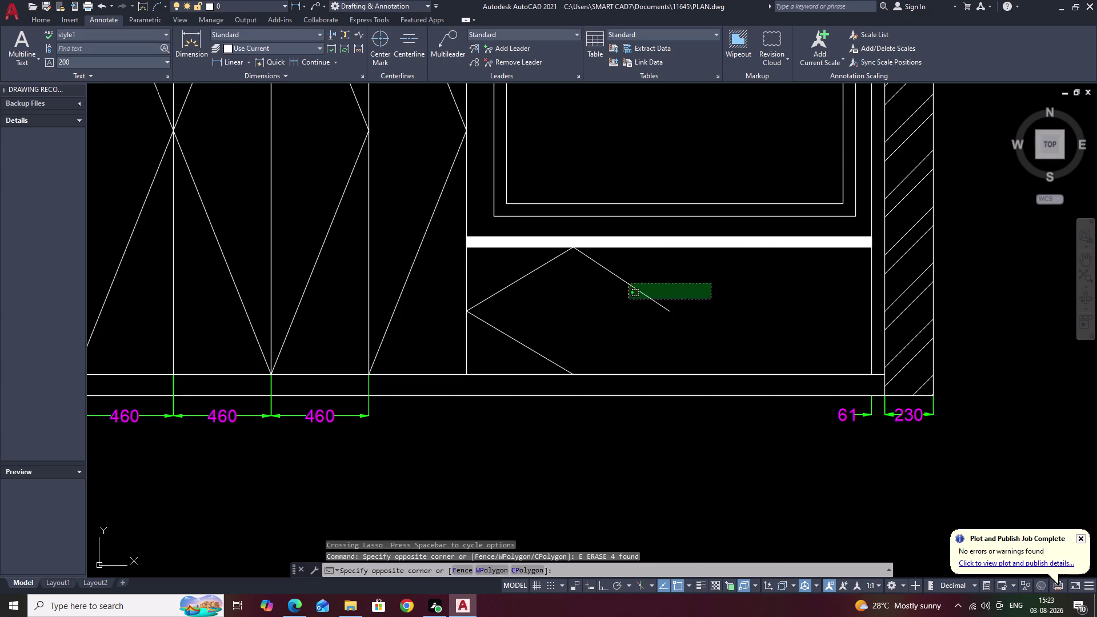
drag(642, 297, 469, 331)
text(E)
key(space)
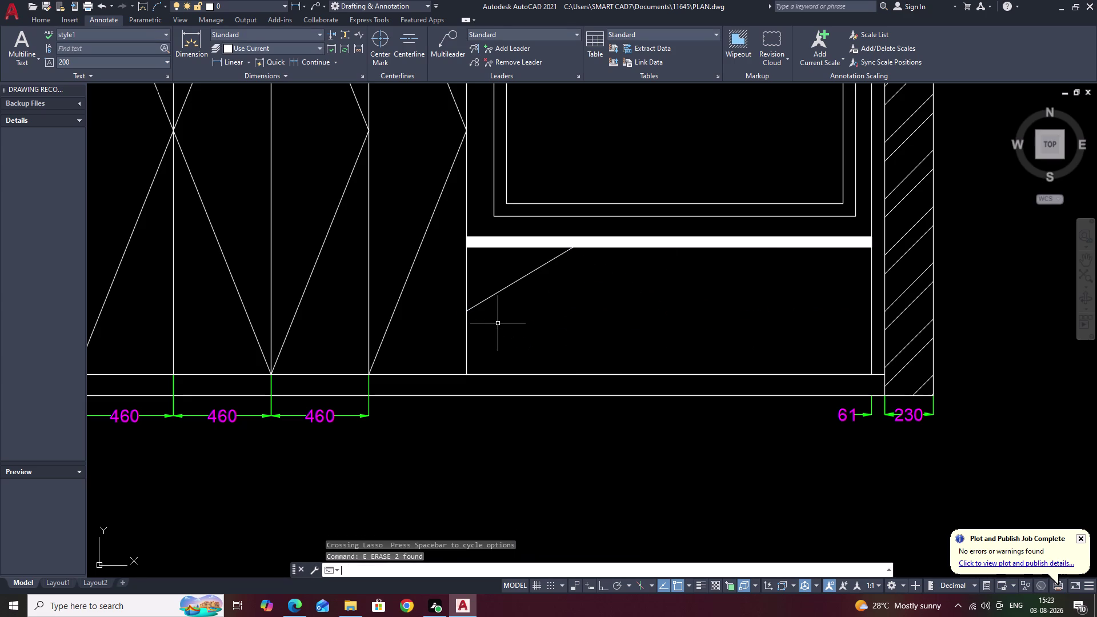
Try hatching the triangle above the leftover diagonal, then undo the hatch.
drag(509, 282, 551, 309)
drag(502, 273, 516, 292)
click(517, 293)
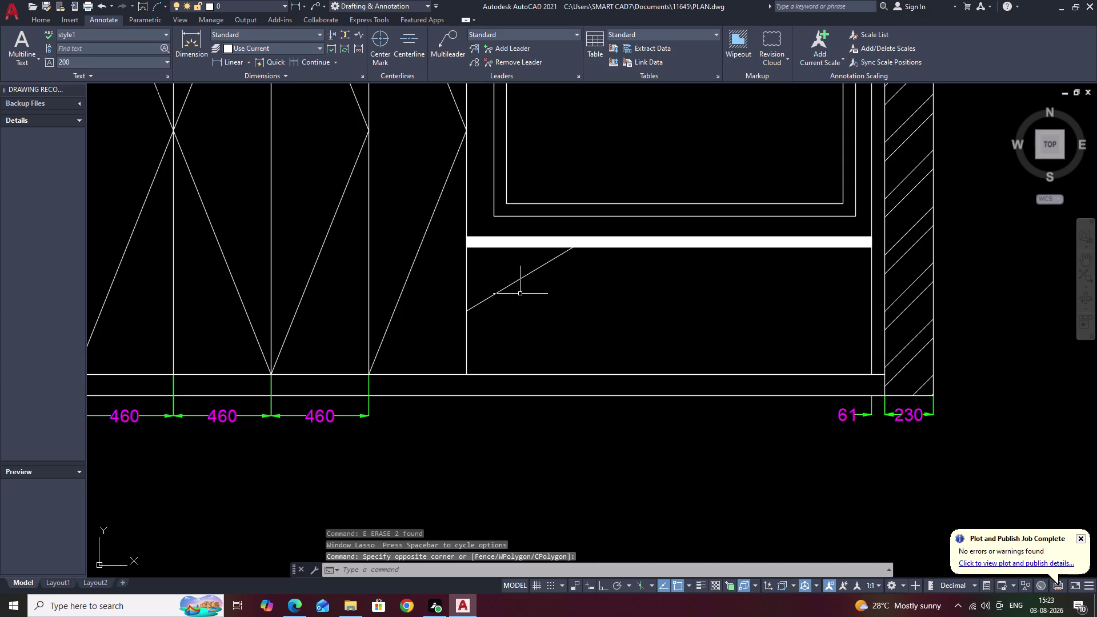
click(517, 279)
key(e)
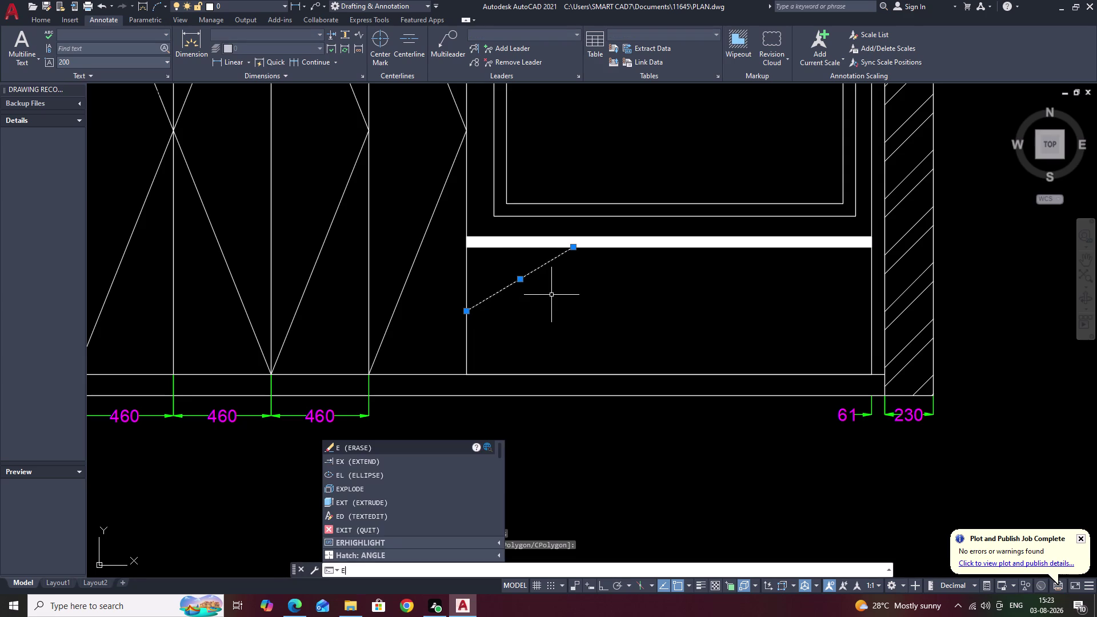
text(E)
key(space)
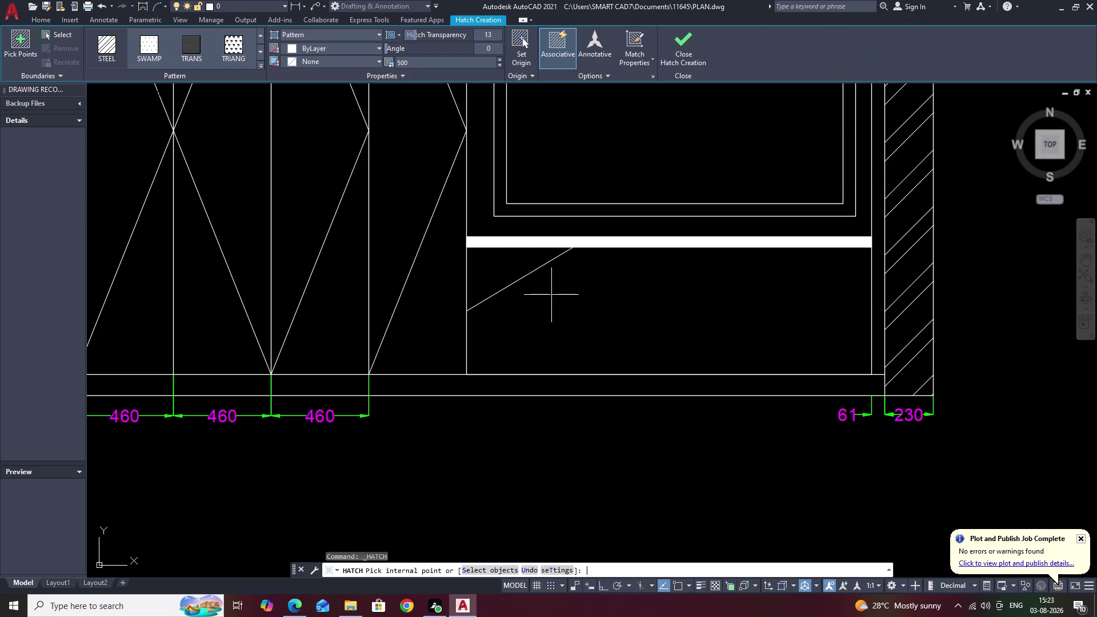
click(517, 281)
key(Escape)
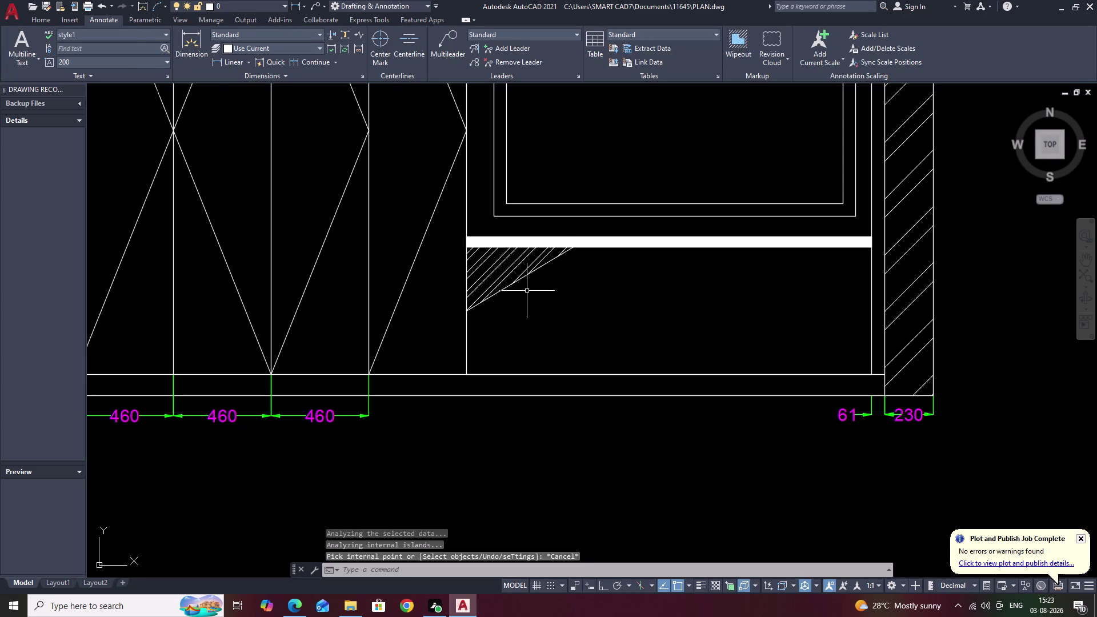
key(ctrl+z)
Erase the leftover diagonal line below the solid strip.
click(526, 277)
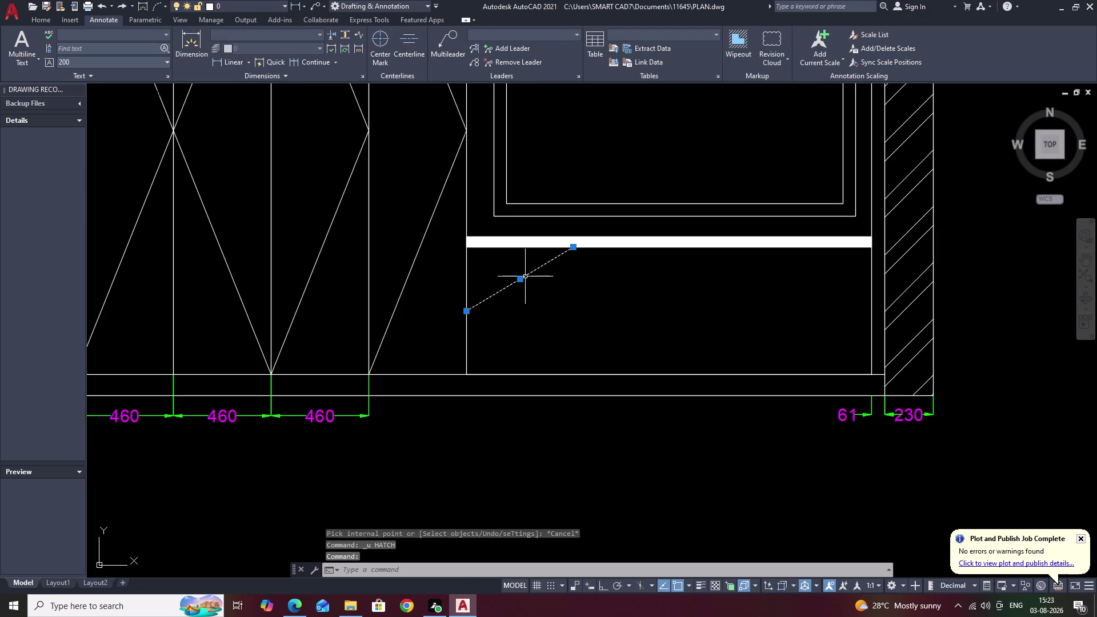
text(E)
key(space)
key(Escape)
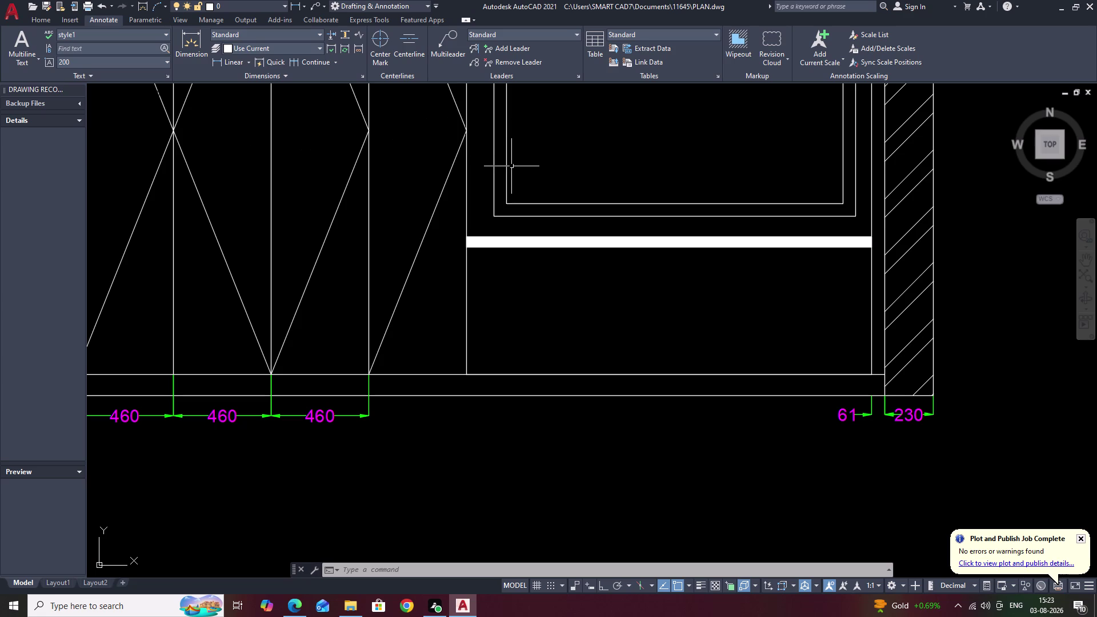
scroll(down, 3)
middle_drag(536, 193, 604, 194)
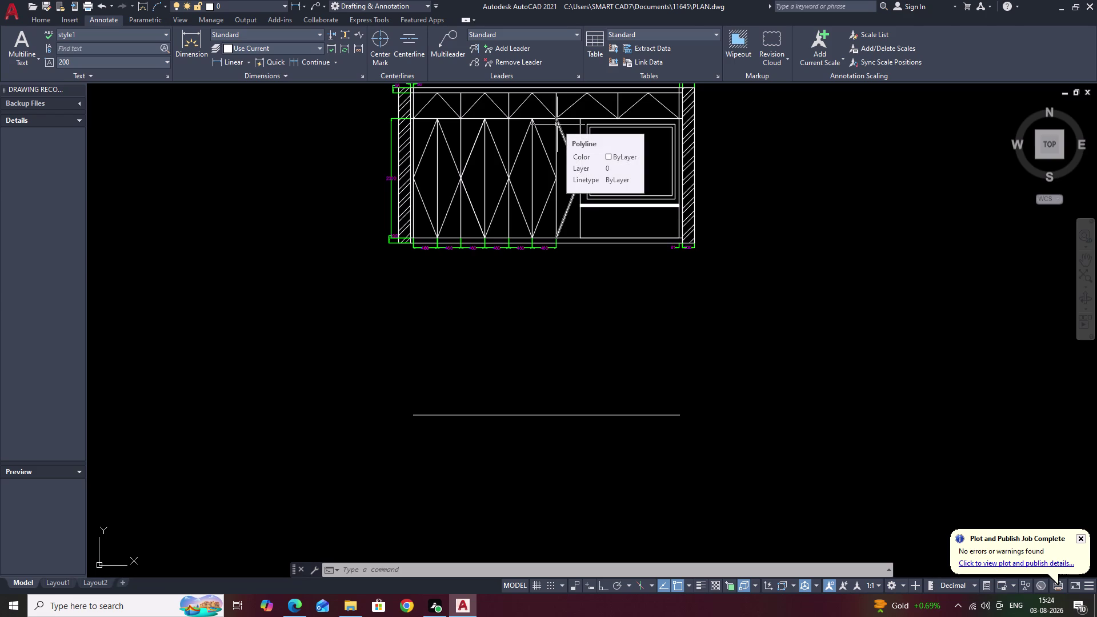
Offset the cabinet's left edge 450 three times to create three dividers.
text(O)
key(space)
text(450)
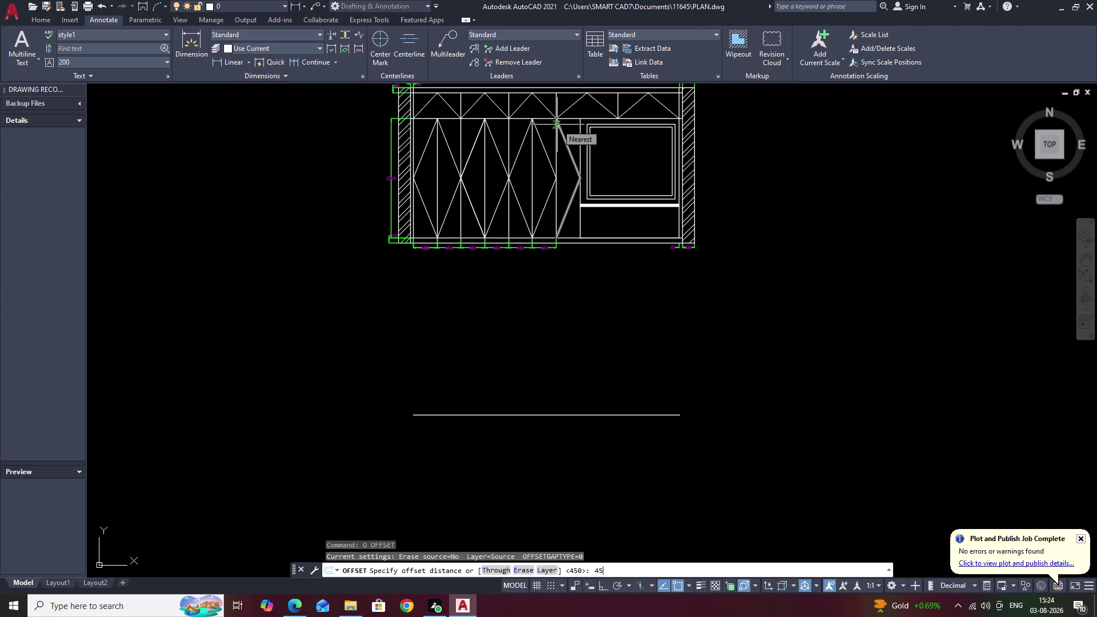
key(space)
scroll(up, 3)
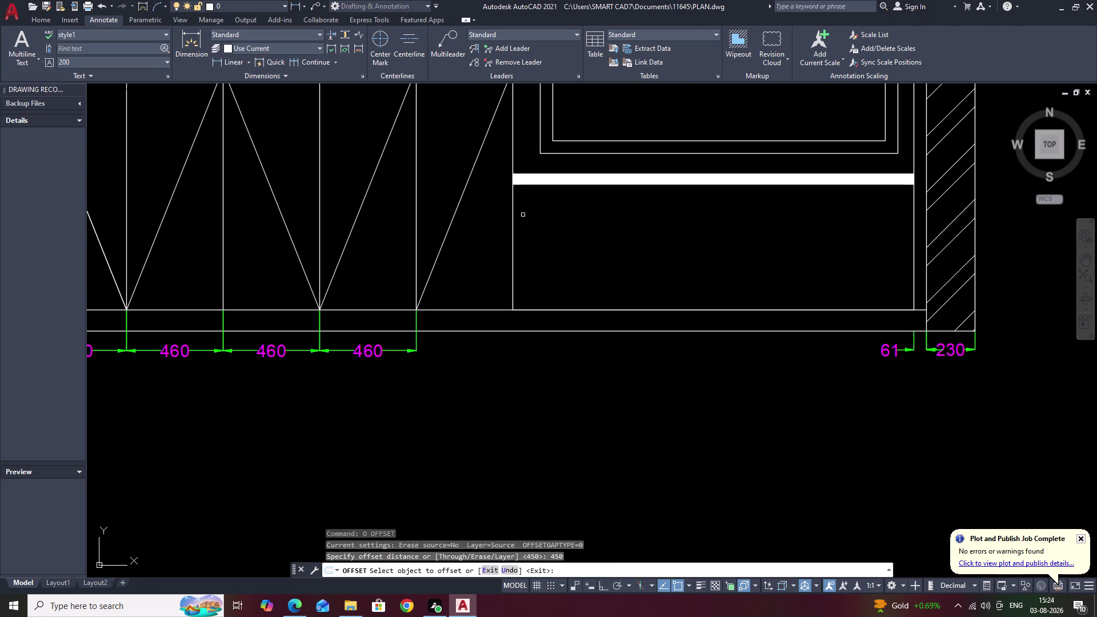
click(512, 255)
click(626, 251)
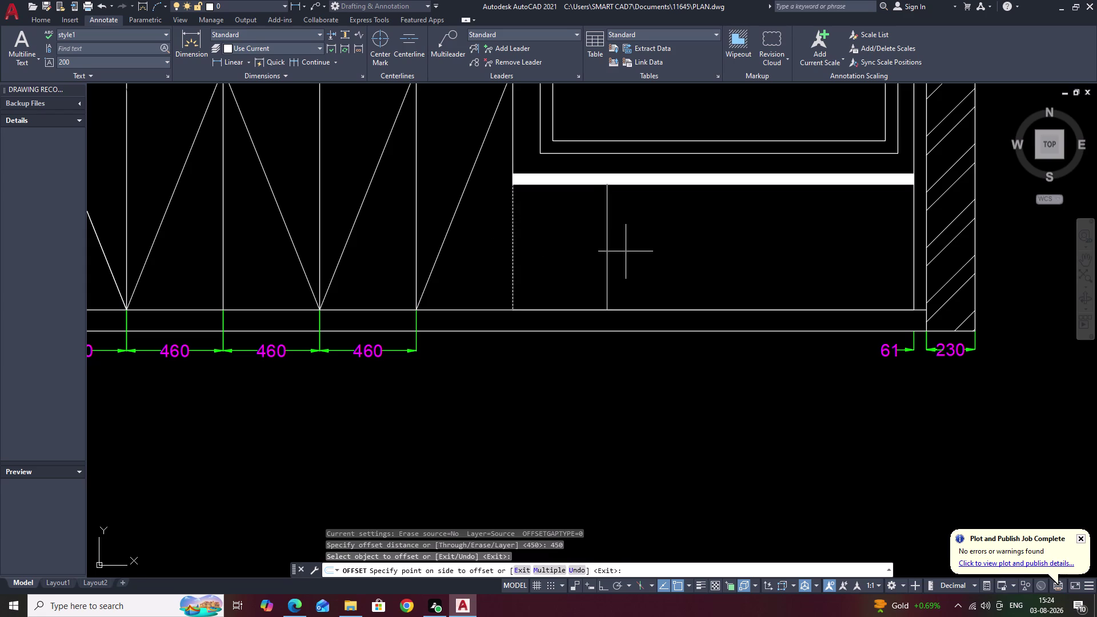
click(606, 264)
double_click(709, 248)
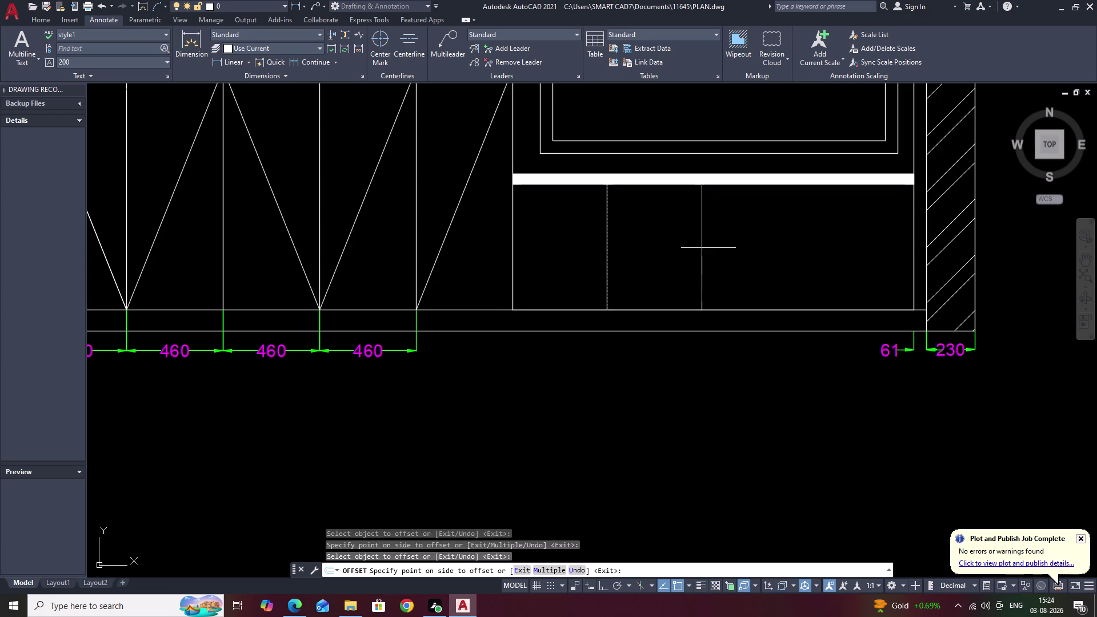
double_click(702, 258)
click(836, 258)
Cancel the offset at the cabinet's right edge and zoom out to the whole elevation.
middle_drag(894, 270, 836, 288)
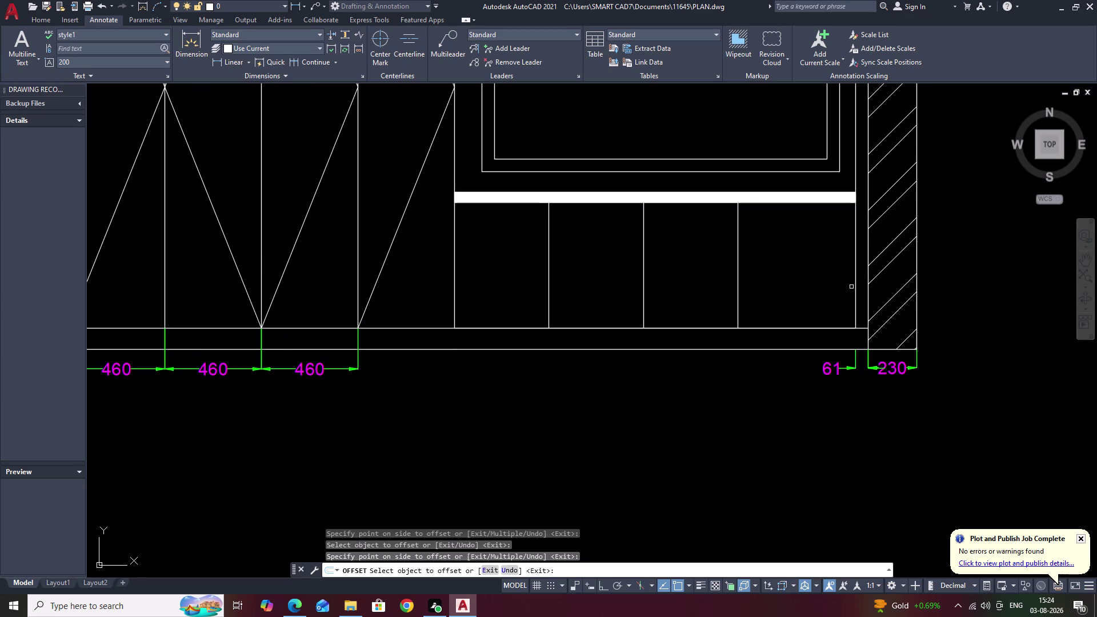
click(855, 283)
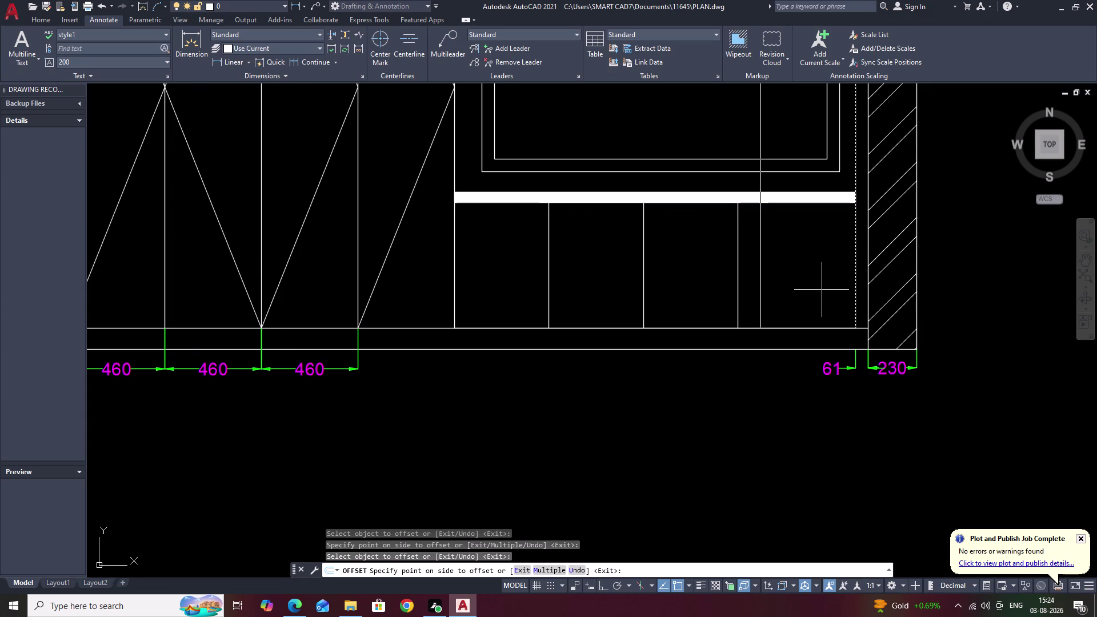
key(Escape)
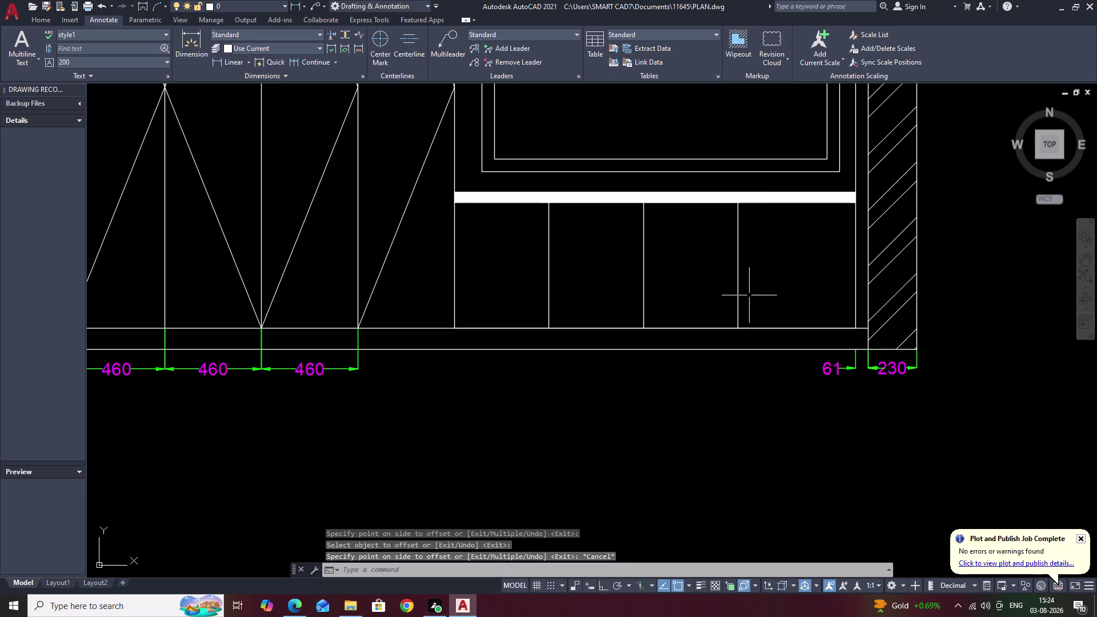
scroll(down, 3)
middle_drag(733, 256, 732, 312)
scroll(down, 3)
middle_drag(751, 318, 737, 331)
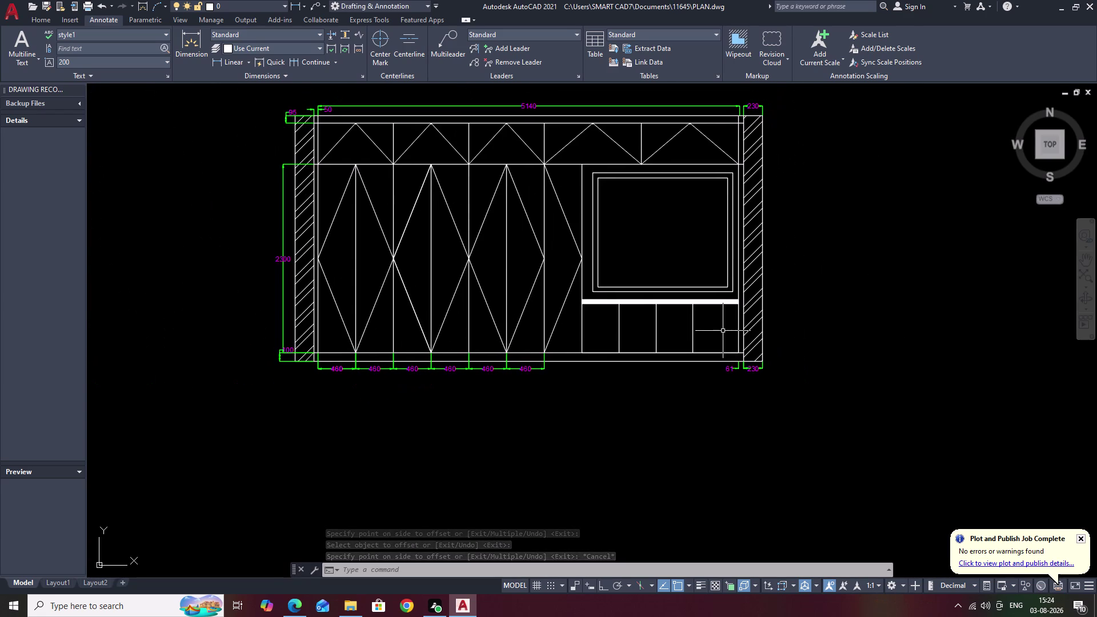
scroll(up, 3)
middle_drag(723, 330, 700, 330)
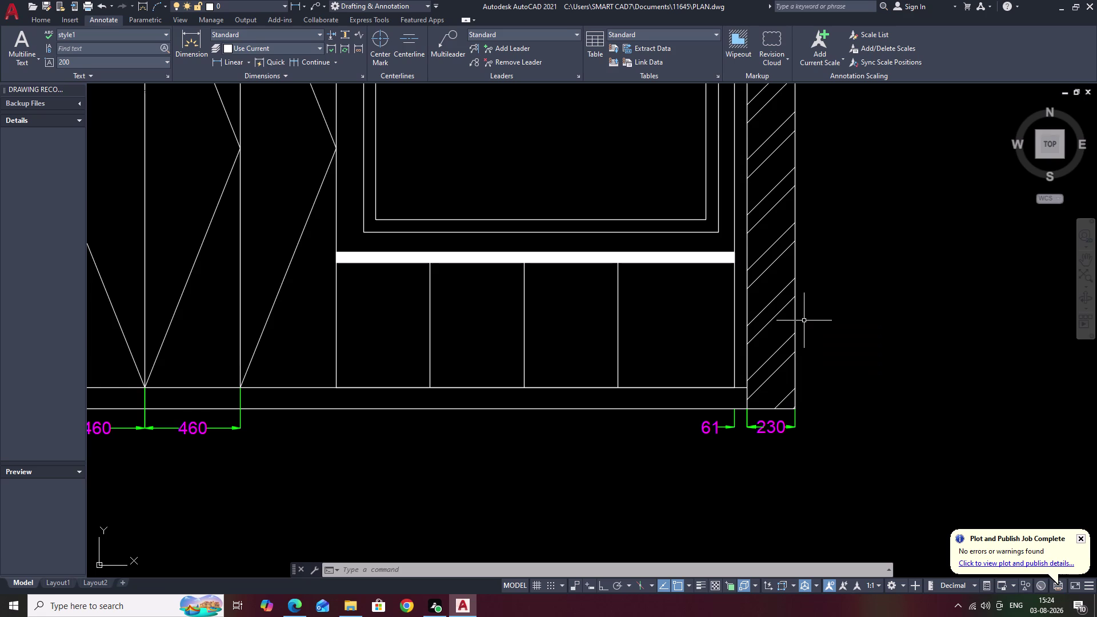
scroll(down, 3)
middle_drag(359, 324, 622, 346)
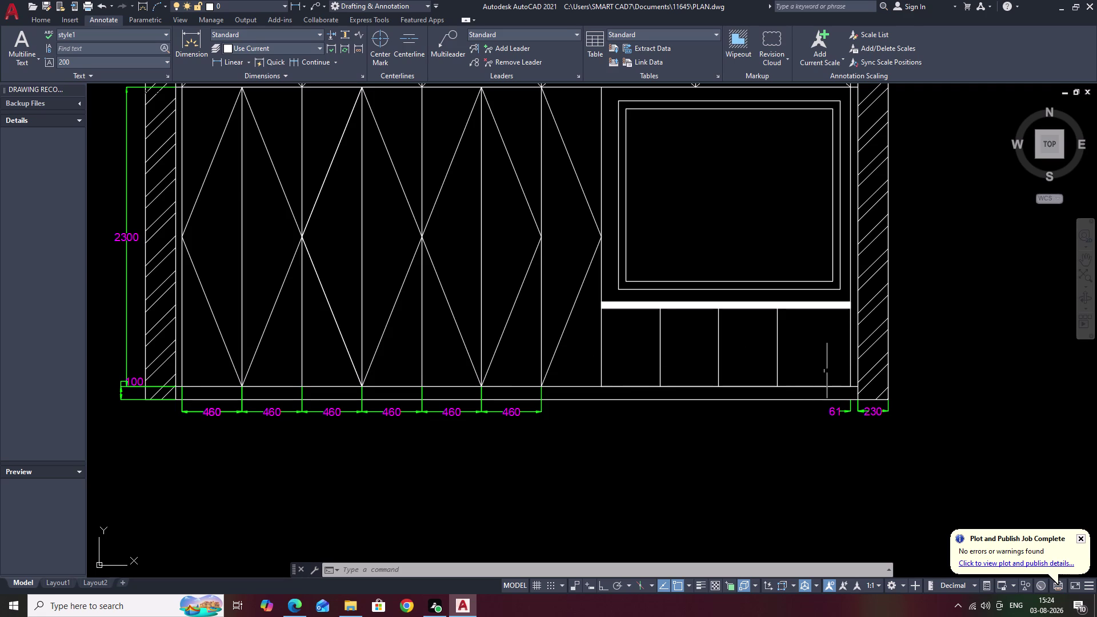
middle_drag(803, 363, 732, 370)
text(O)
key(space)
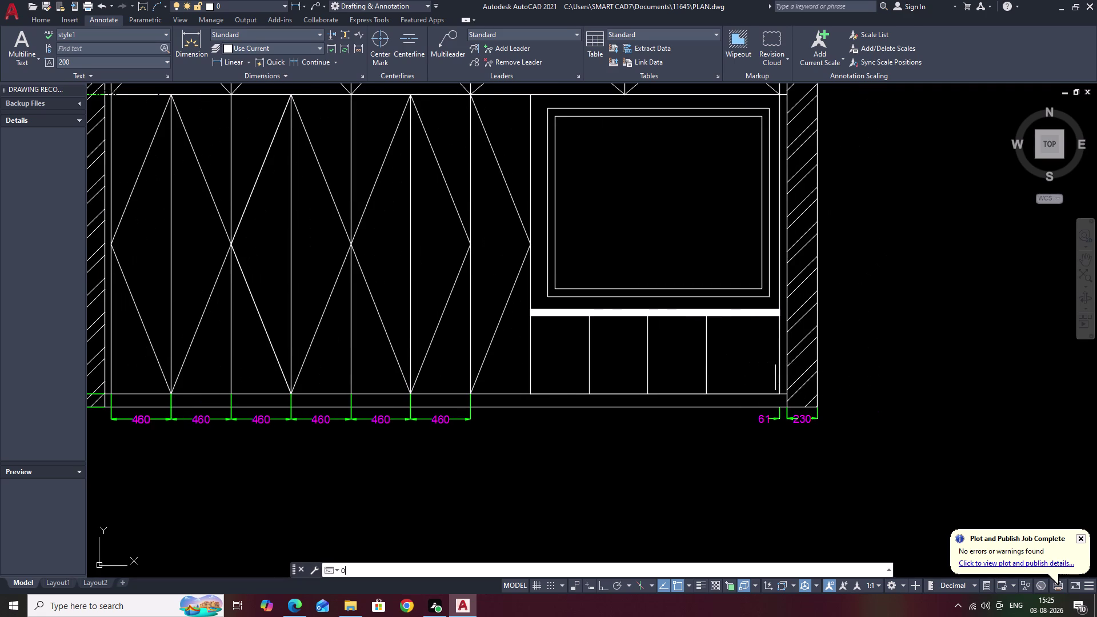
Try offsetting the cabinet's right edge 450 inward, then cancel.
key(space)
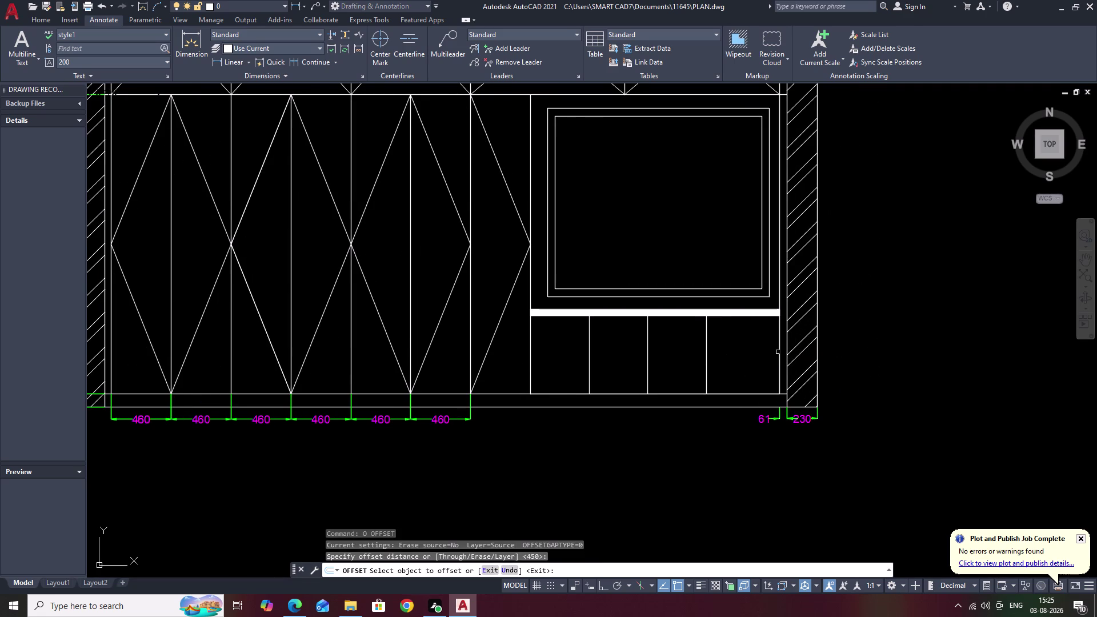
click(780, 352)
click(733, 357)
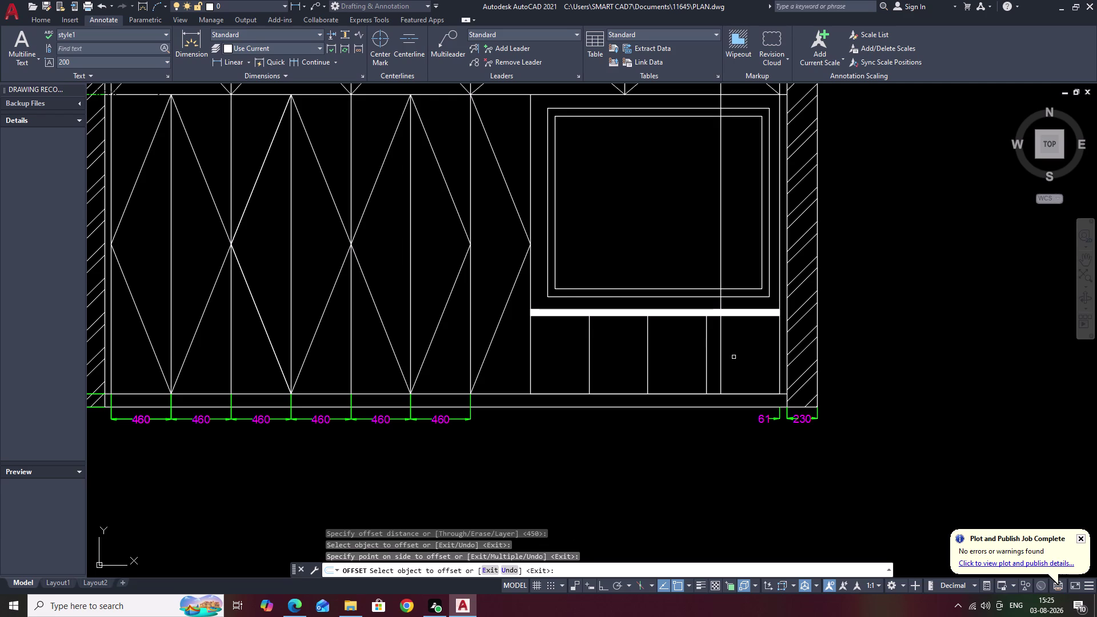
key(Escape)
drag(731, 256, 680, 260)
key(Escape)
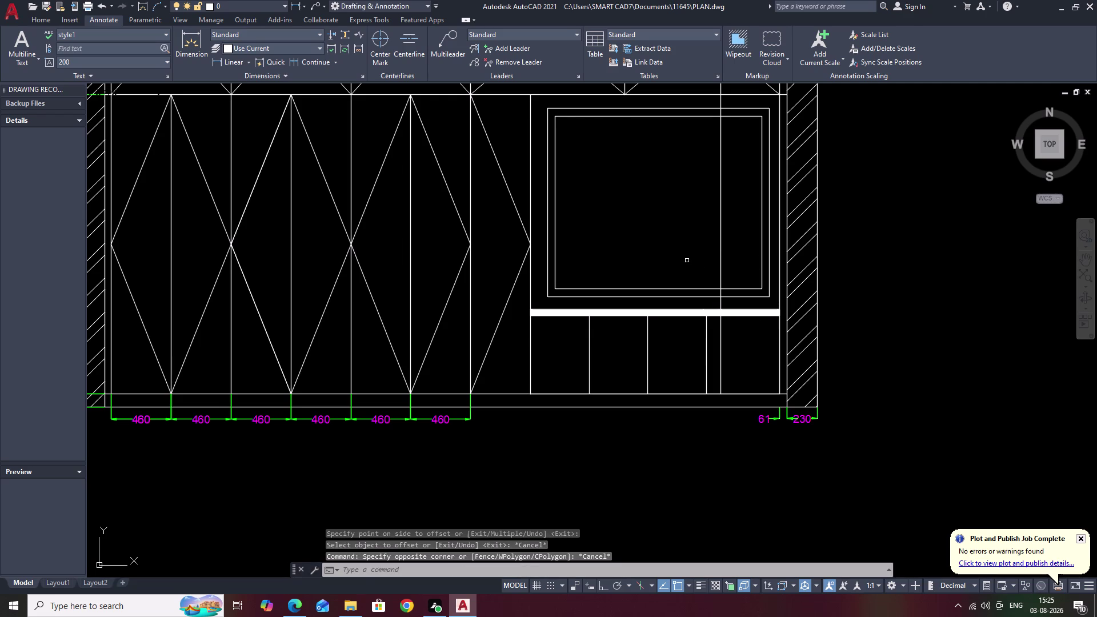
Start and abandon the TEXT and TRIM commands.
text(TE)
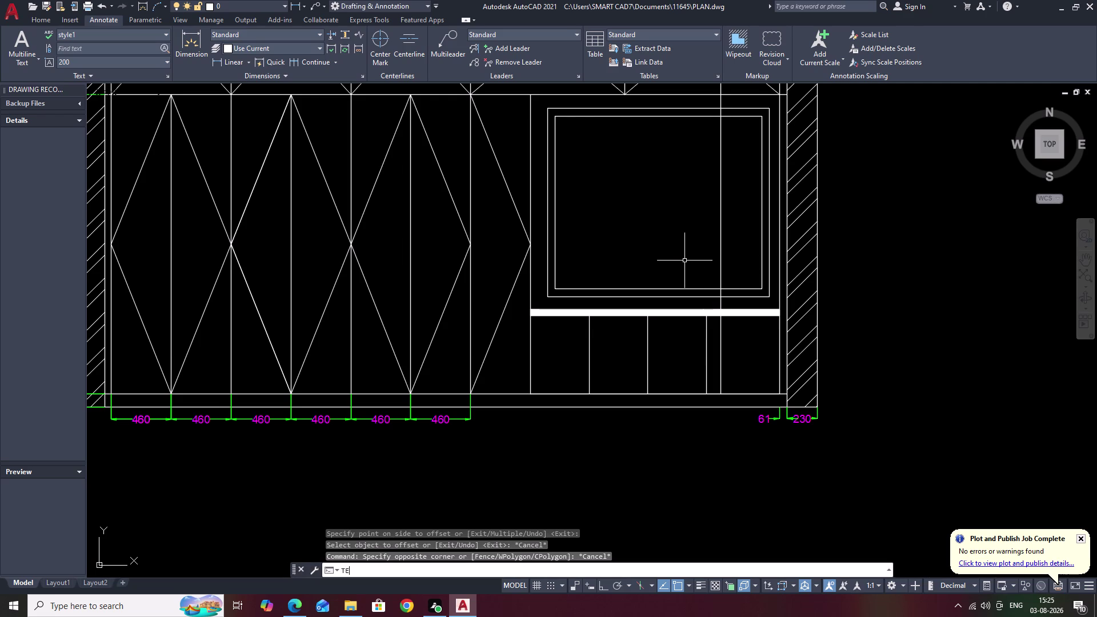
key(space)
key(Escape)
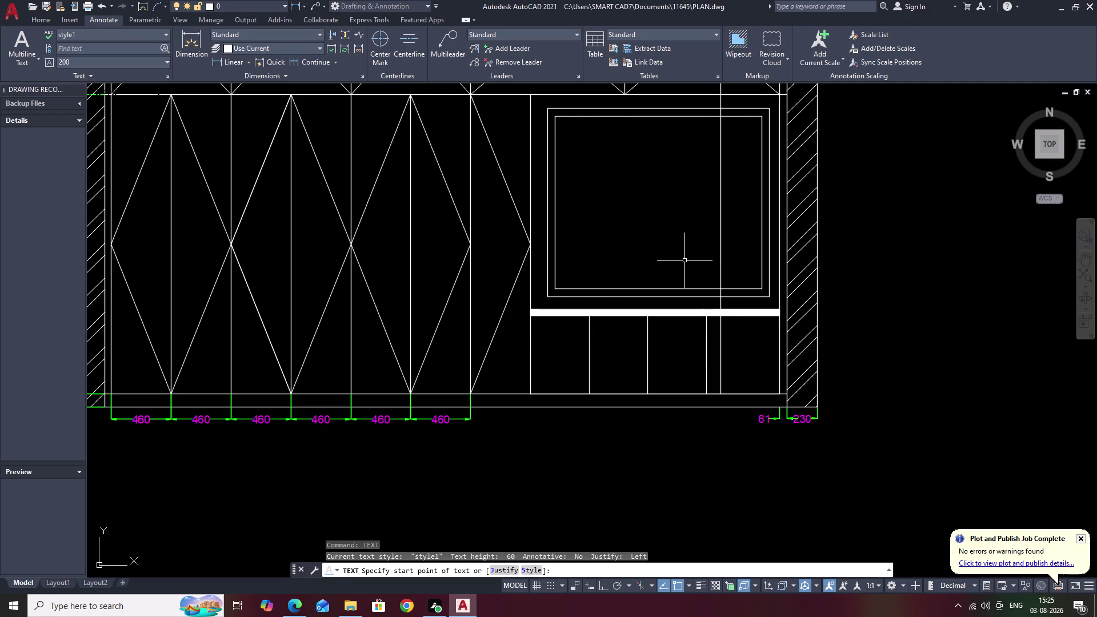
text(TR)
key(space)
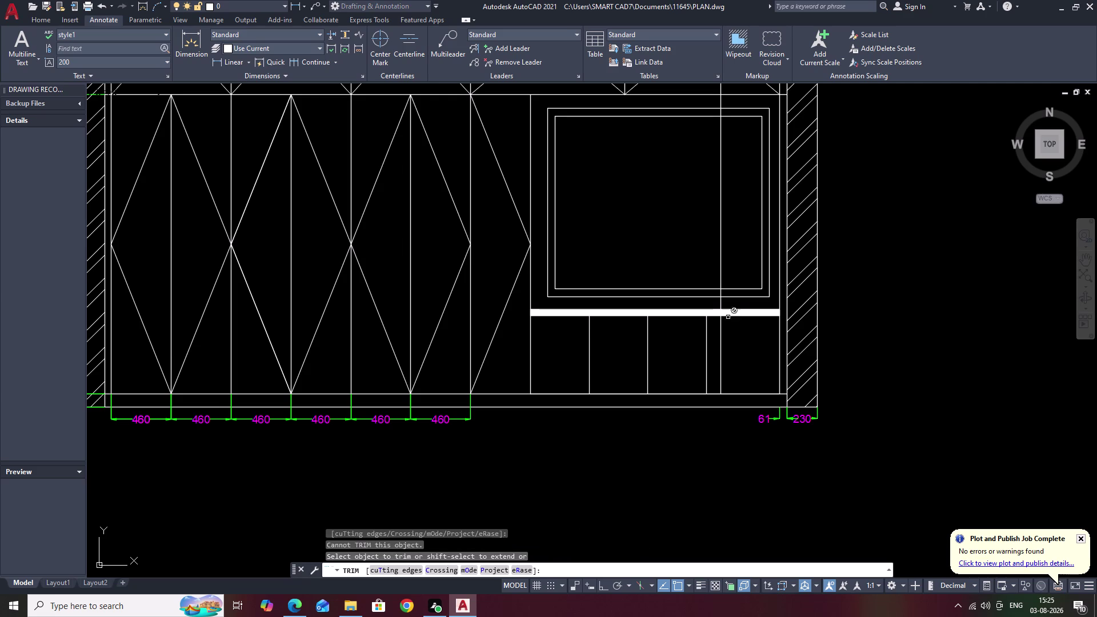
scroll(up, 3)
drag(718, 277, 678, 277)
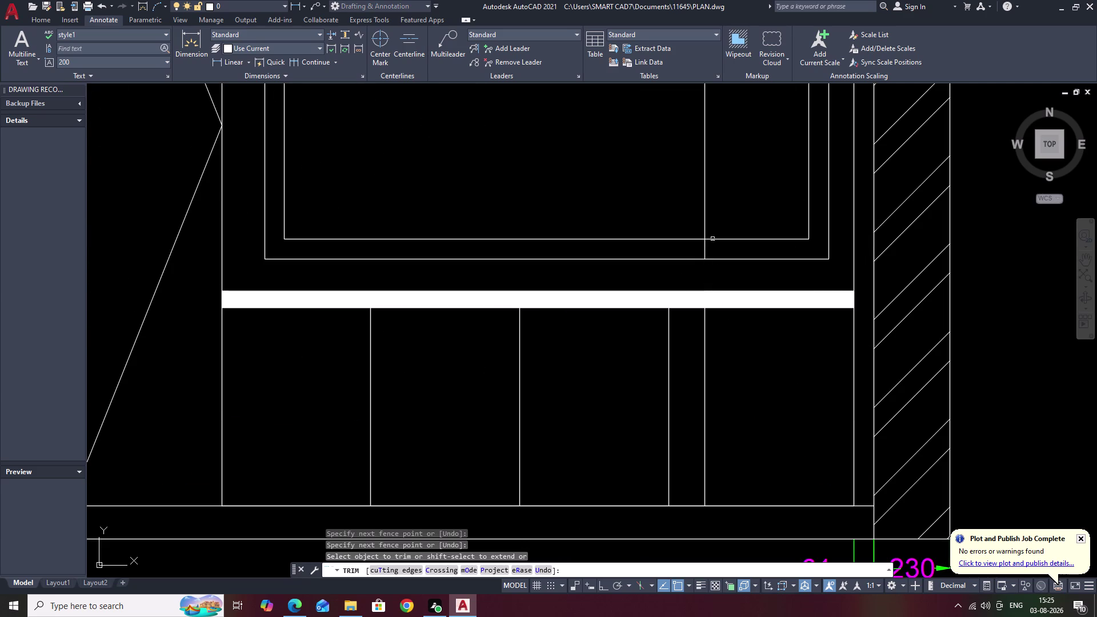
key(Escape)
Erase the stray vertical line running over the TV frame.
click(705, 205)
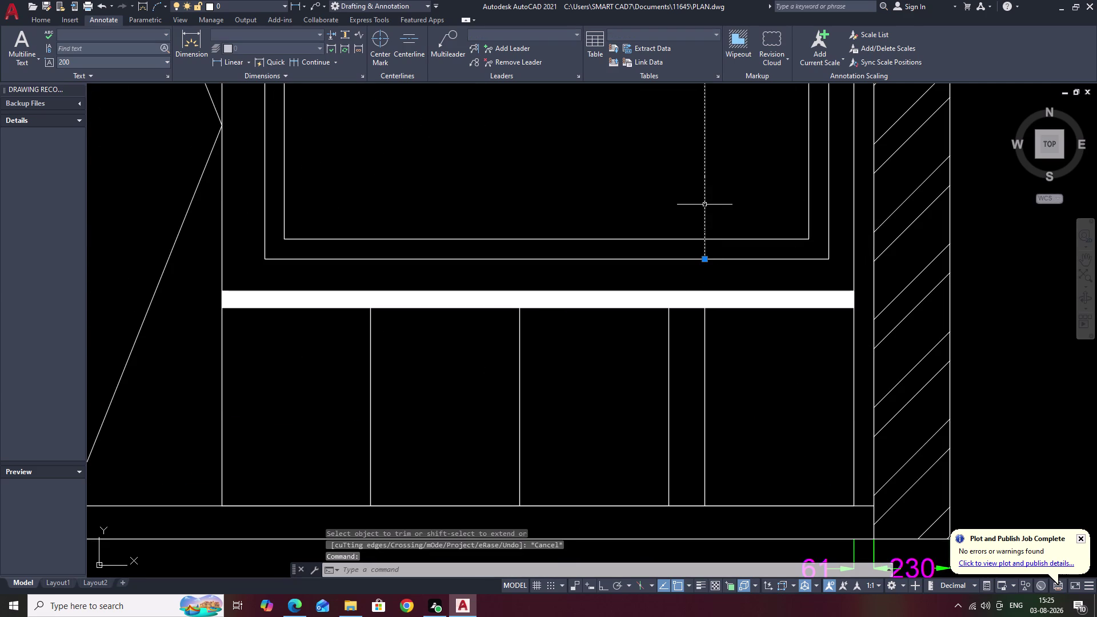
text(E)
key(space)
middle_drag(711, 462, 707, 319)
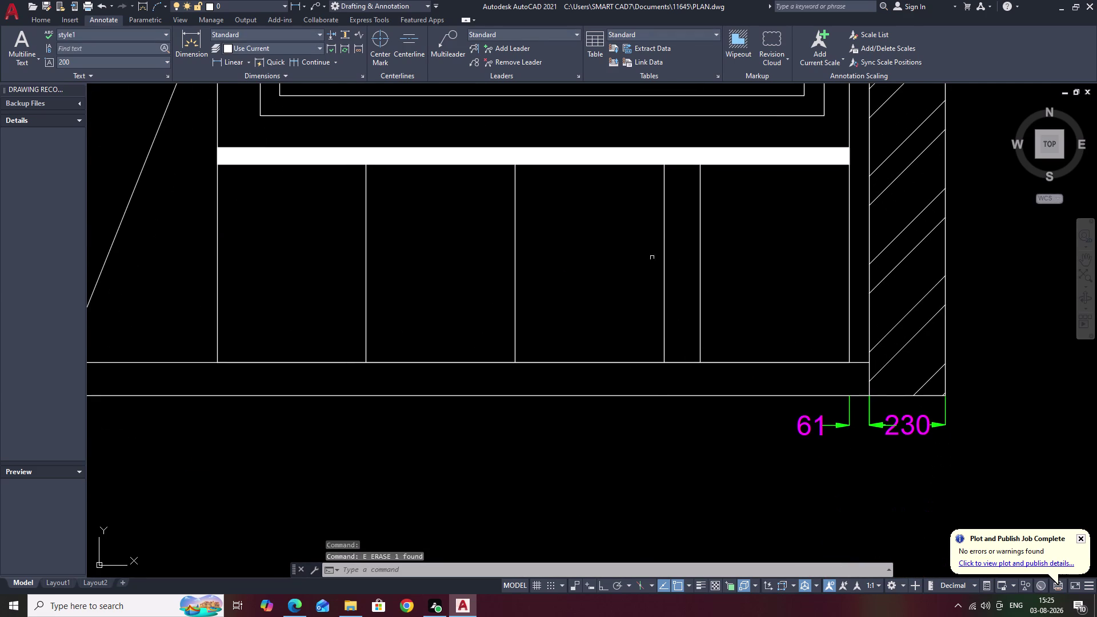
click(221, 56)
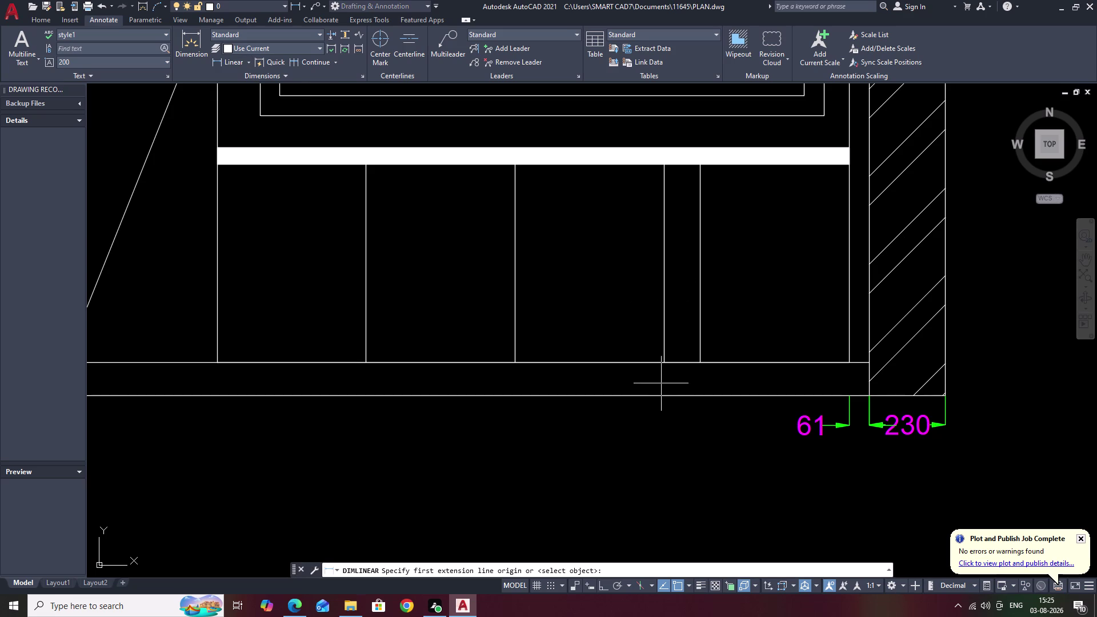
click(665, 363)
click(702, 360)
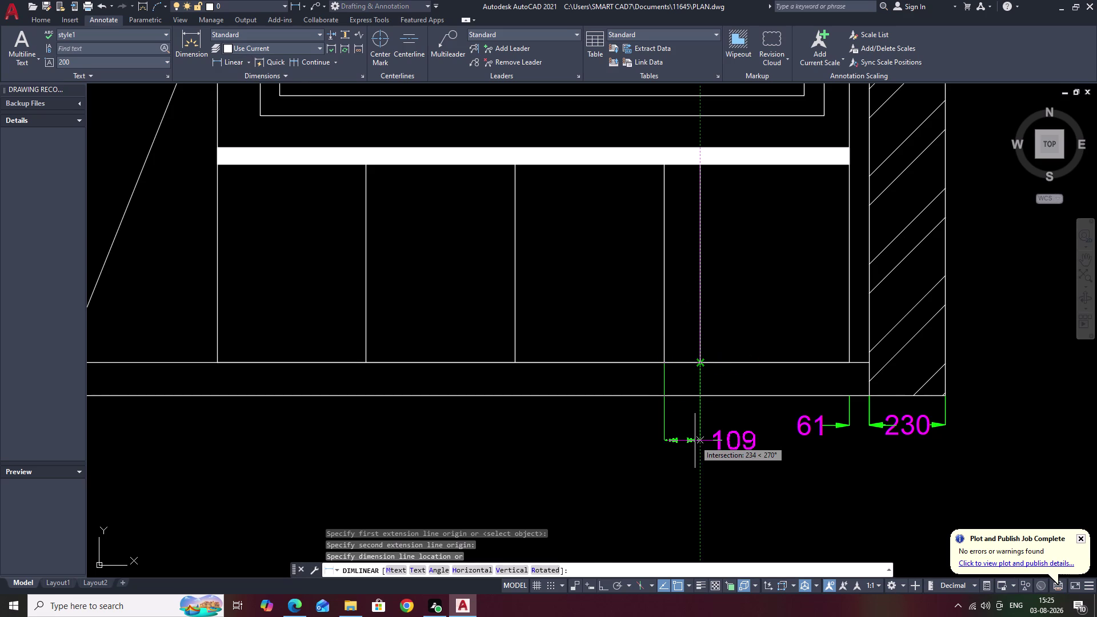
key(Escape)
scroll(down, 3)
middle_drag(654, 454, 934, 443)
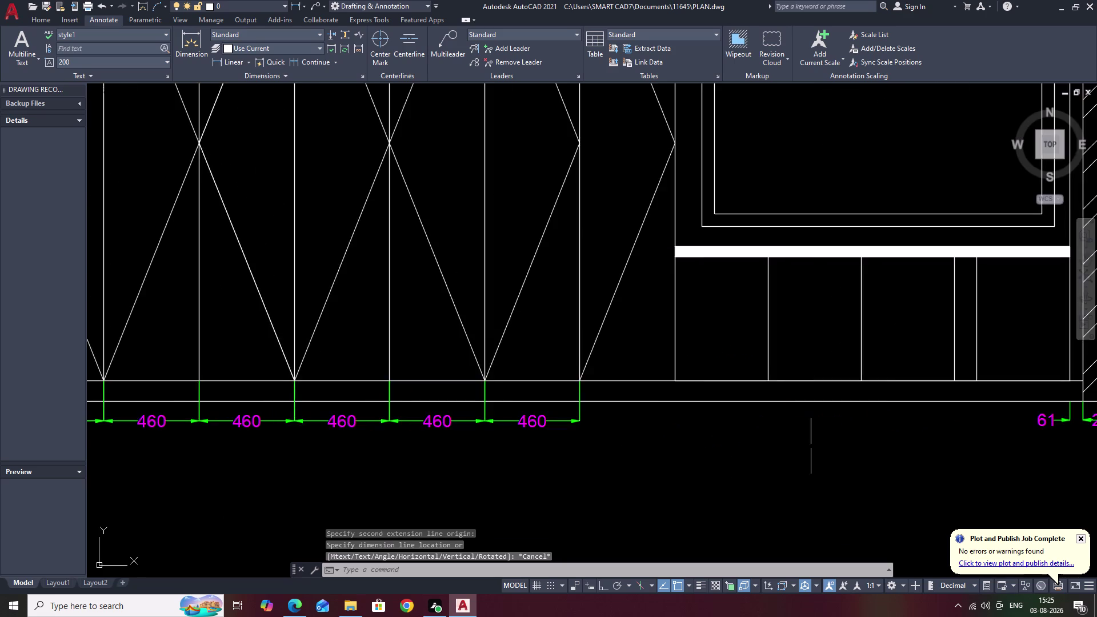
middle_drag(730, 450, 956, 443)
middle_drag(697, 455, 937, 446)
middle_drag(938, 445, 552, 436)
middle_drag(848, 439, 610, 438)
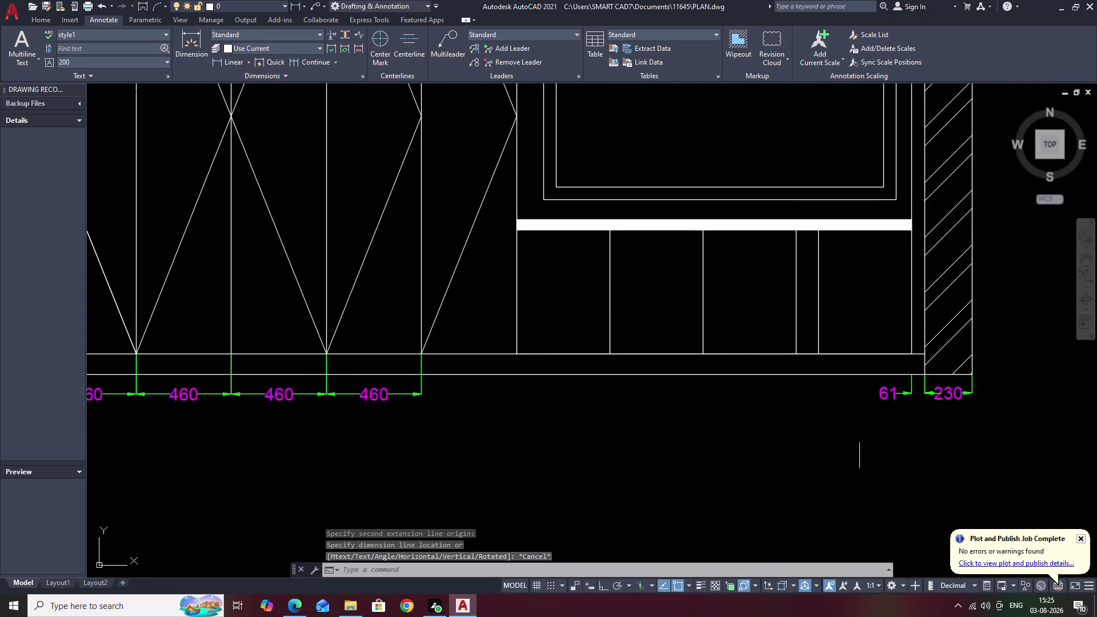
middle_drag(884, 441, 777, 442)
Erase the first extra vertical divider in the lower cabinet.
drag(735, 285, 702, 294)
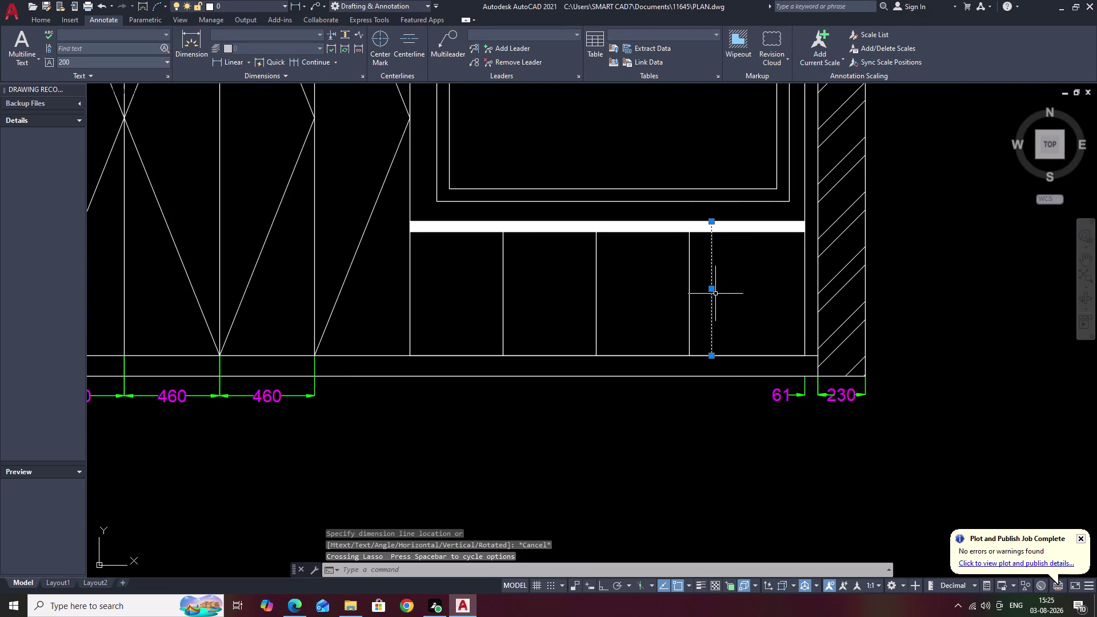
text(E)
key(space)
scroll(down, 3)
drag(717, 293, 665, 300)
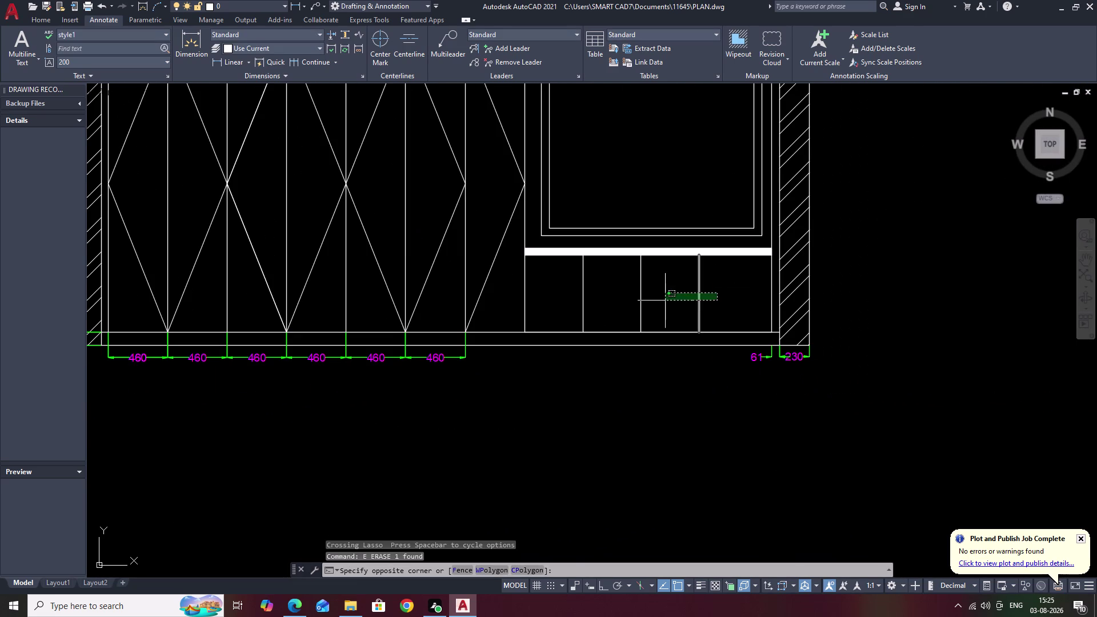
click(668, 301)
key(Escape)
Erase the long stray horizontal line below the elevation.
scroll(down, 3)
middle_drag(737, 291, 722, 304)
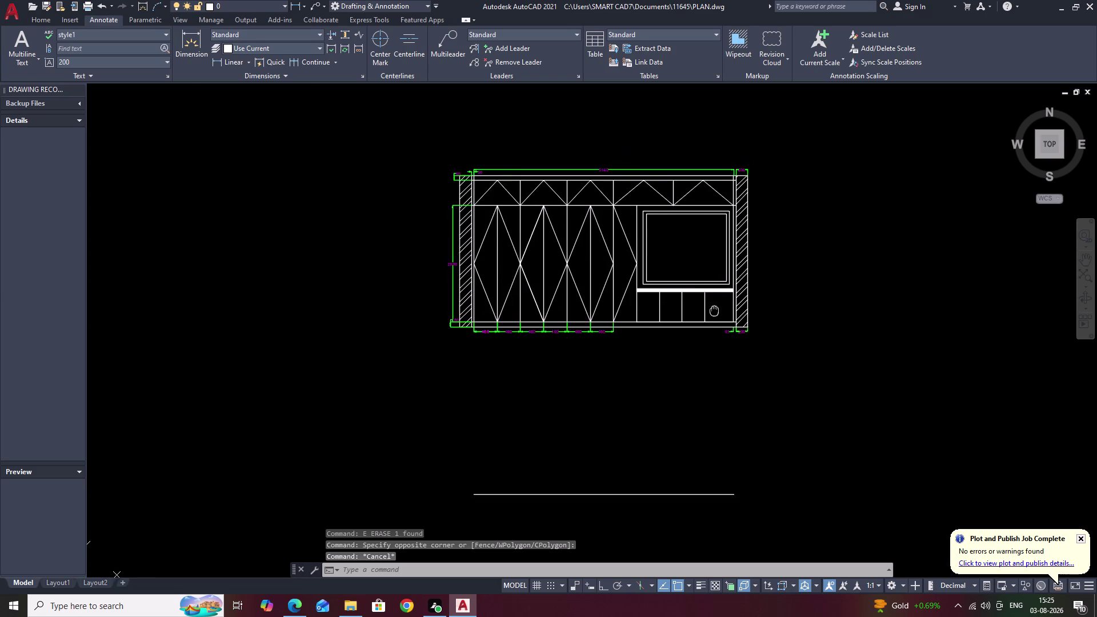
middle_drag(722, 303, 703, 321)
scroll(up, 3)
middle_drag(700, 335, 816, 184)
middle_drag(712, 279, 782, 161)
middle_drag(764, 307, 804, 186)
drag(902, 371, 710, 513)
click(611, 488)
text(E)
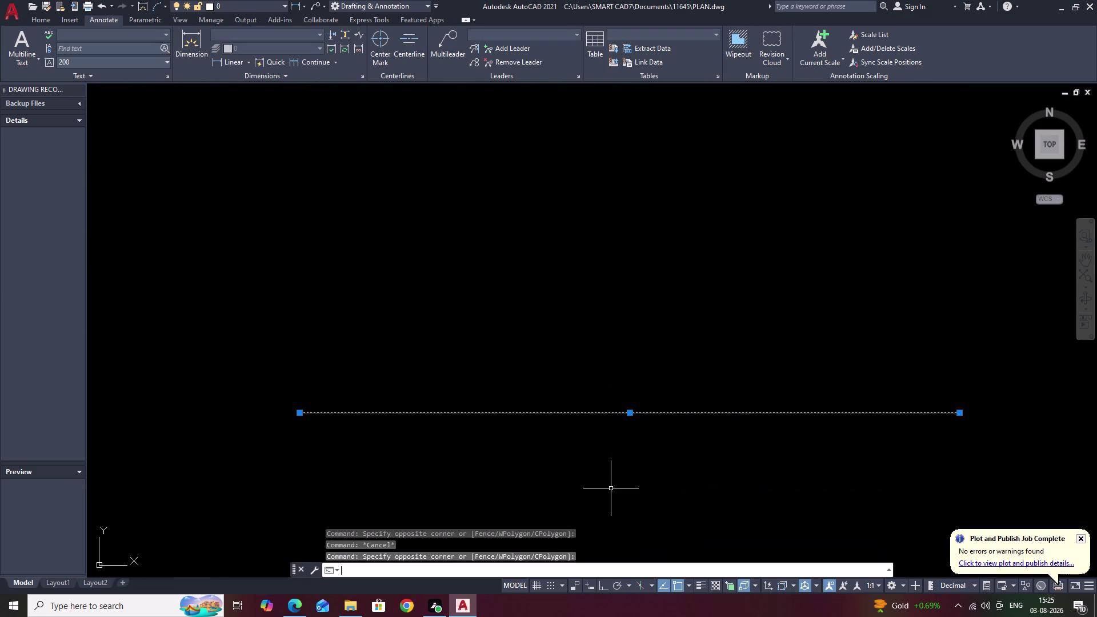
key(space)
Erase the remaining extra divider in the lower cabinet.
scroll(down, 3)
middle_drag(686, 415, 634, 454)
scroll(up, 3)
middle_drag(623, 389, 664, 382)
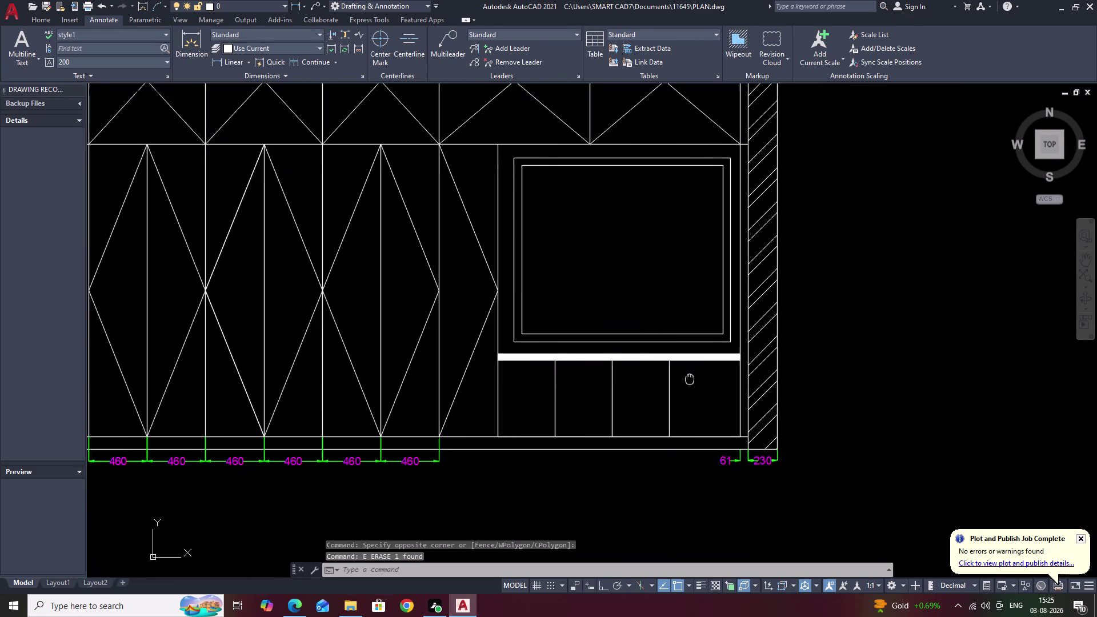
middle_drag(664, 383, 703, 377)
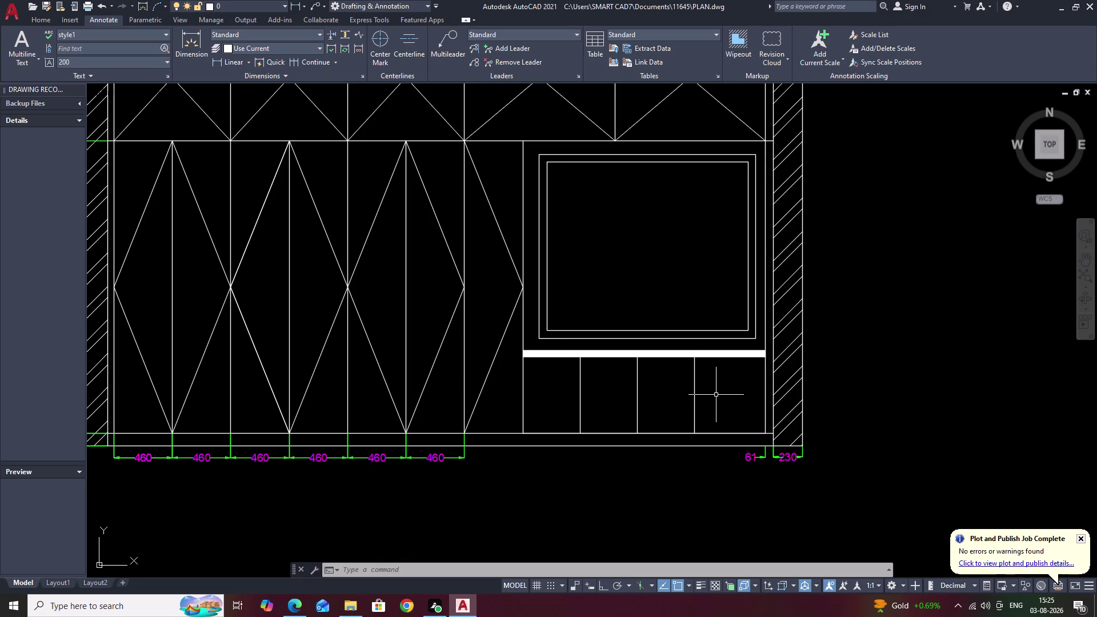
key(Escape)
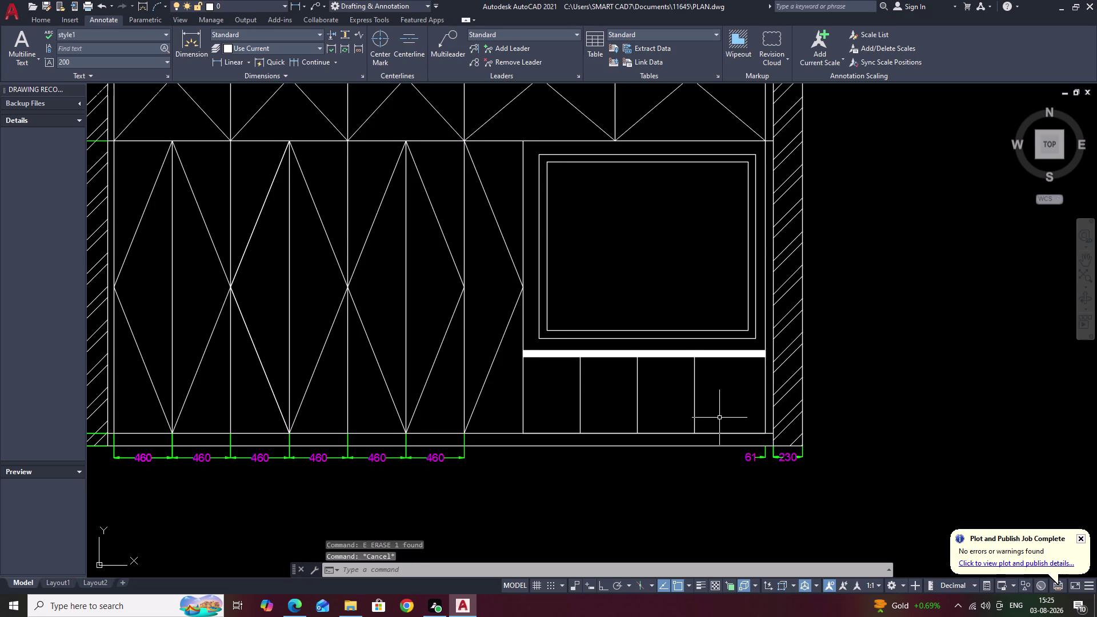
middle_drag(719, 415, 717, 402)
click(692, 391)
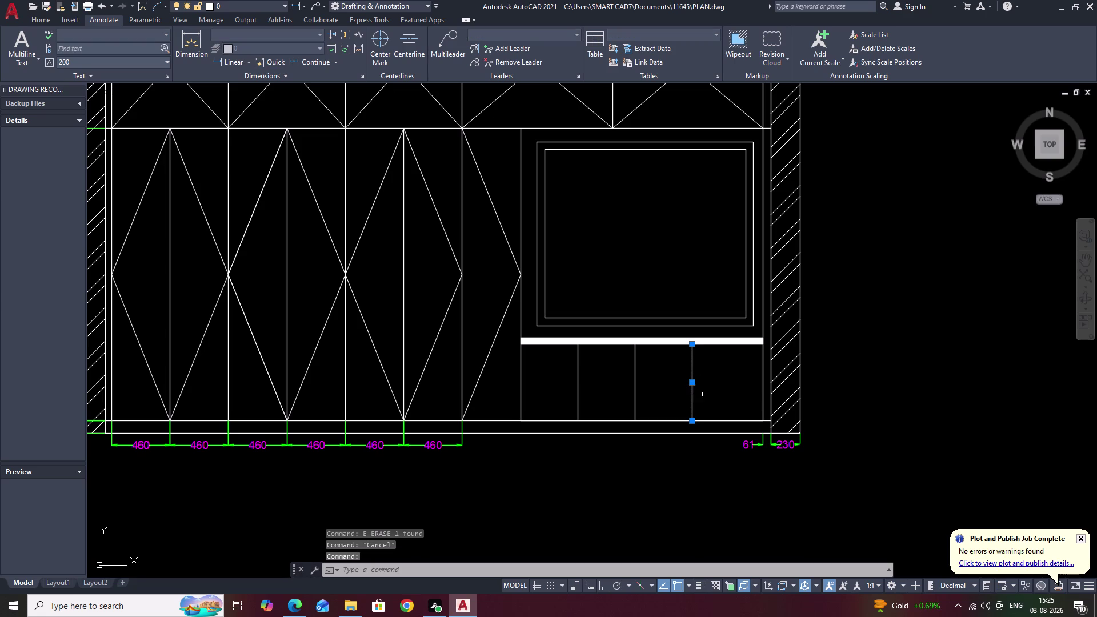
text(E)
key(space)
Start a new line from a midpoint between two points (M2P).
middle_drag(731, 396, 723, 379)
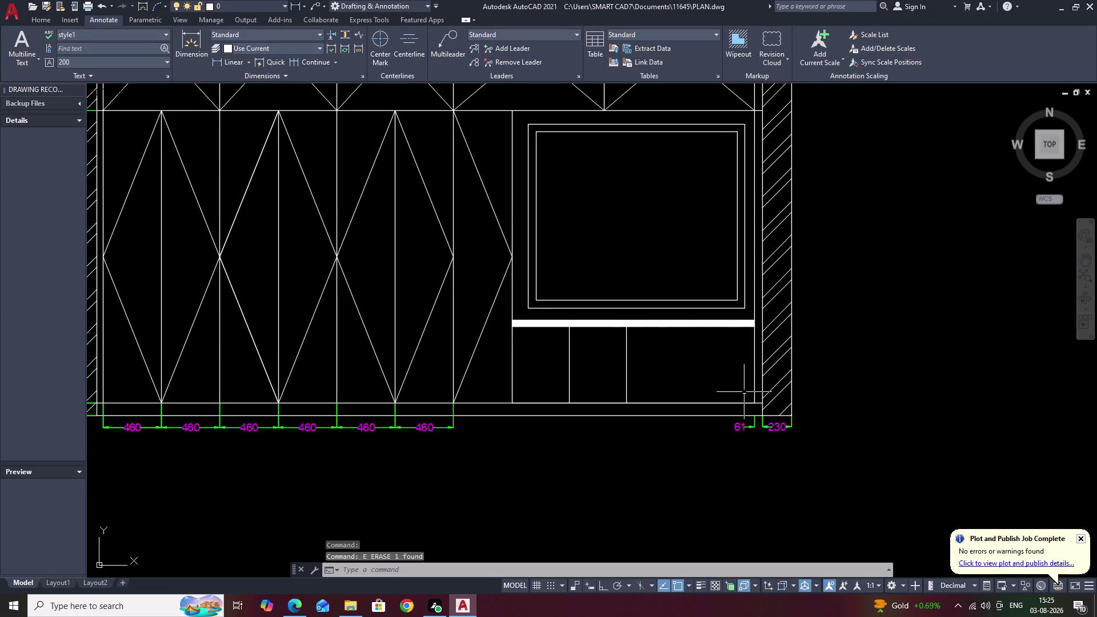
text(L)
key(space)
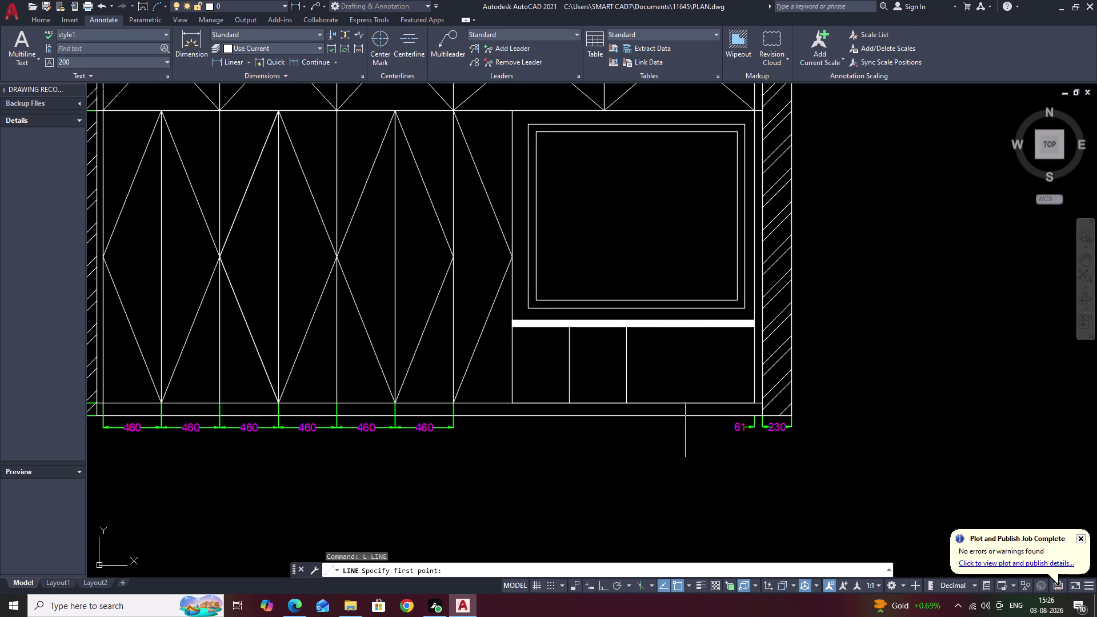
key(m)
key(2)
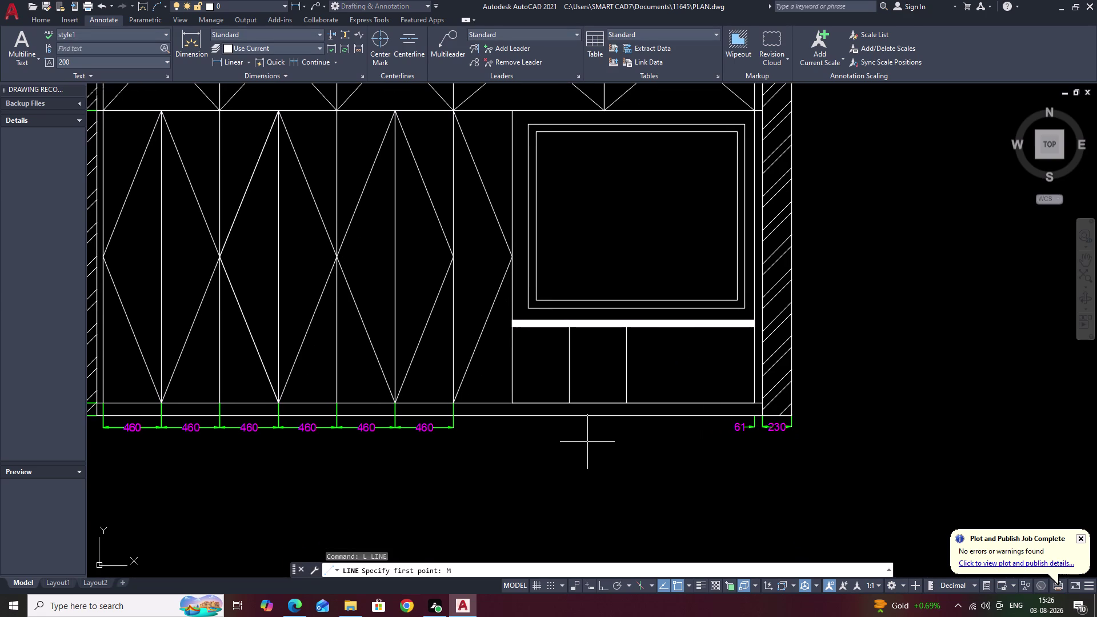